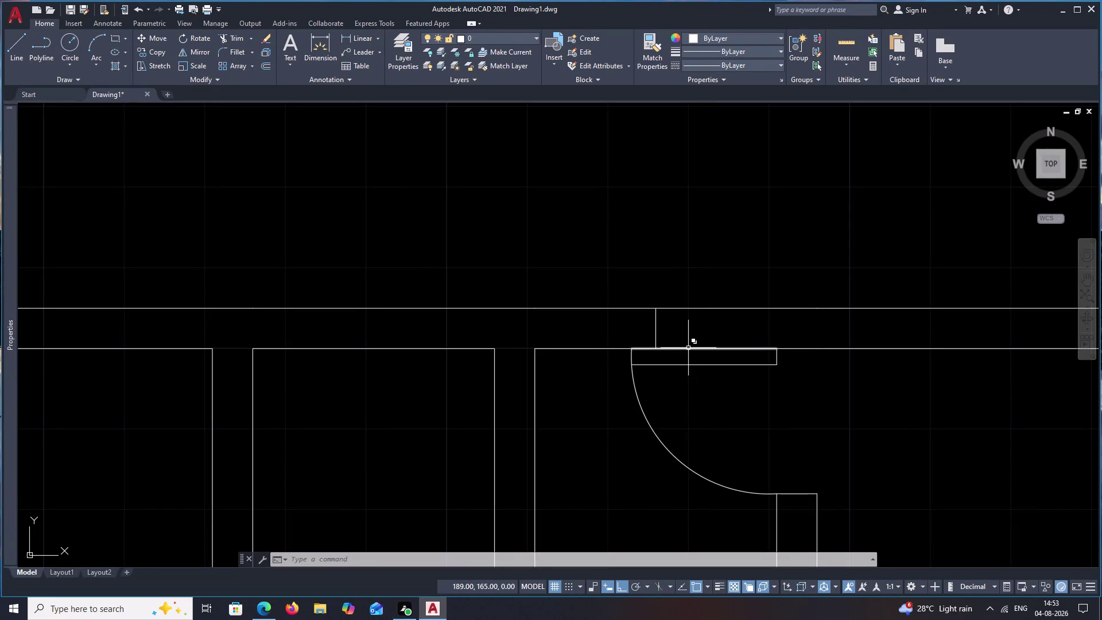
Offset the window centre line 0.45 to the right and to the left.
text(o)
key(space)
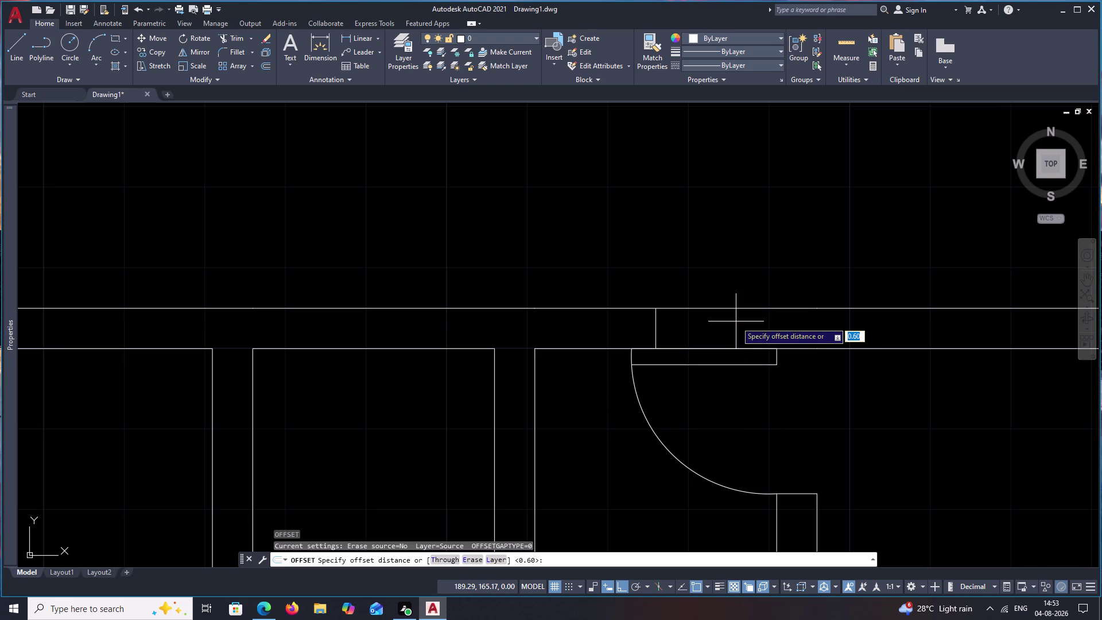
text(.45)
key(space)
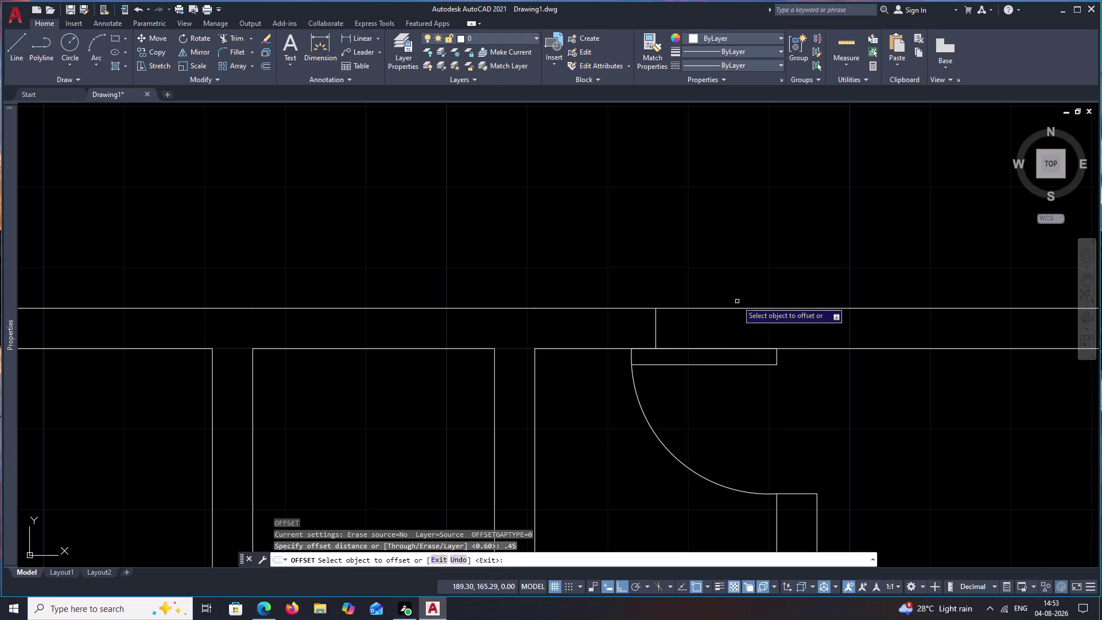
click(656, 325)
click(690, 325)
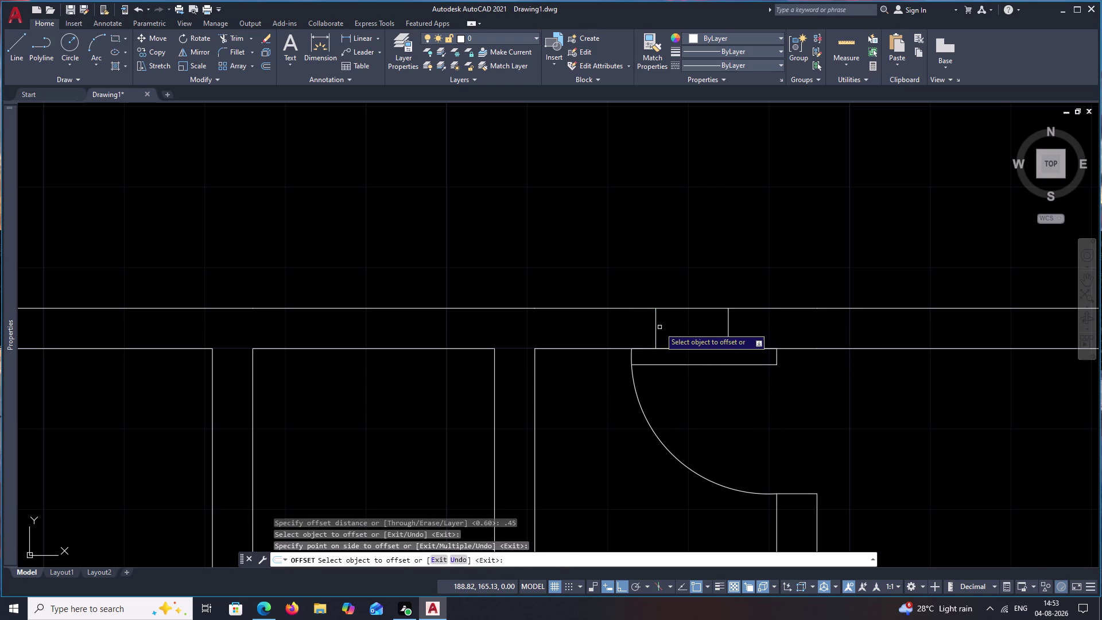
click(656, 327)
click(596, 328)
key(Escape)
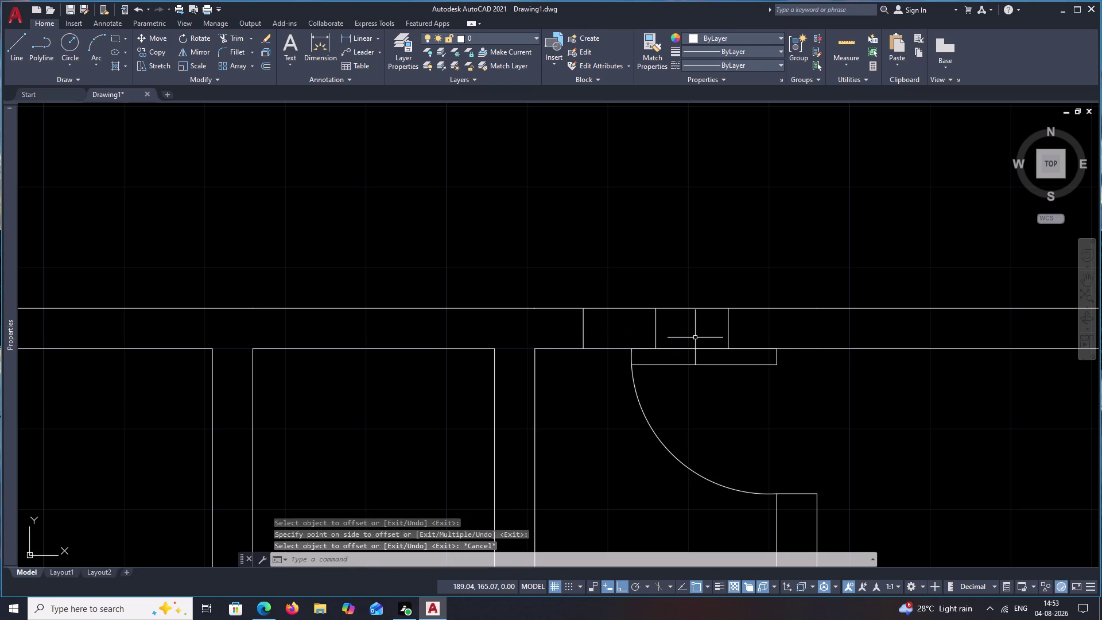
Draw the crossbar line between the two window jambs.
text(l)
key(space)
click(734, 324)
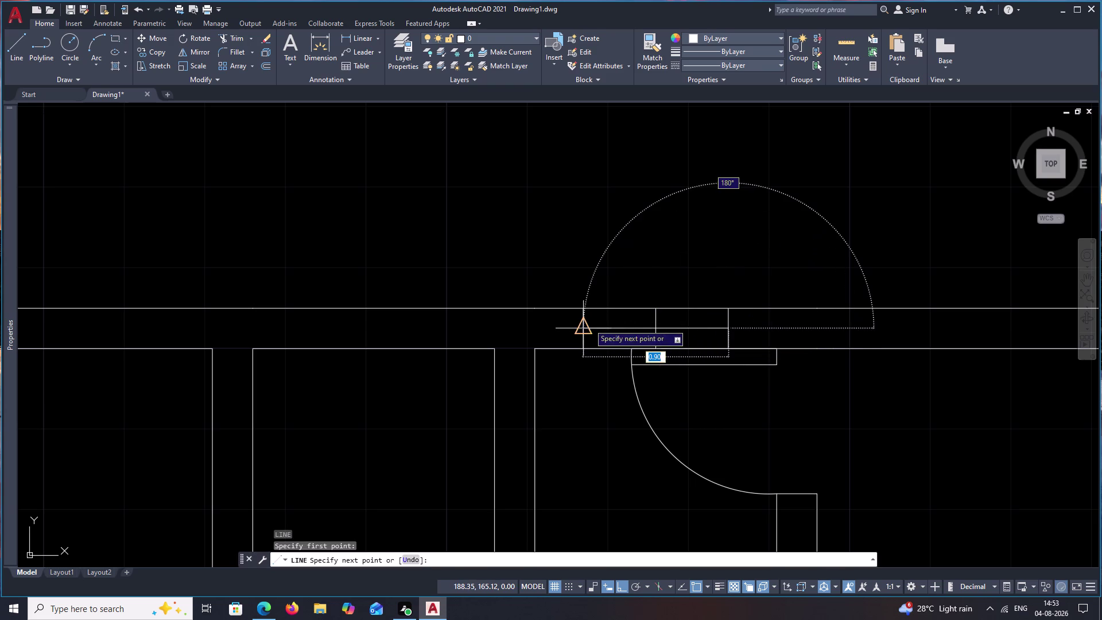
click(579, 325)
key(Escape)
Select the four window lines and start the Move command.
drag(749, 328, 551, 315)
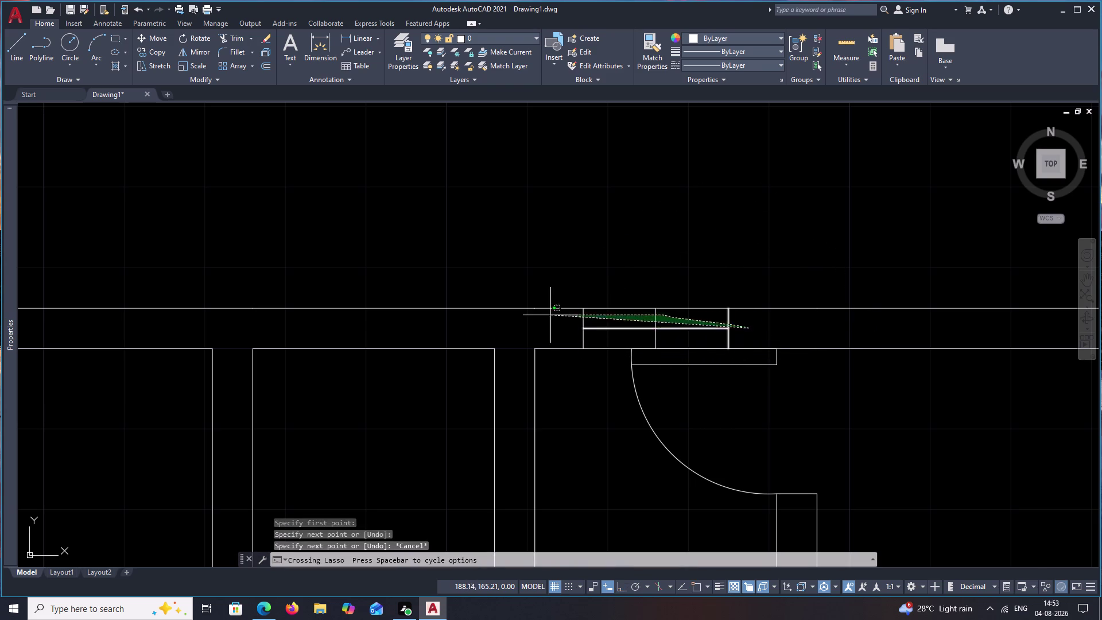
drag(551, 316, 547, 315)
click(684, 329)
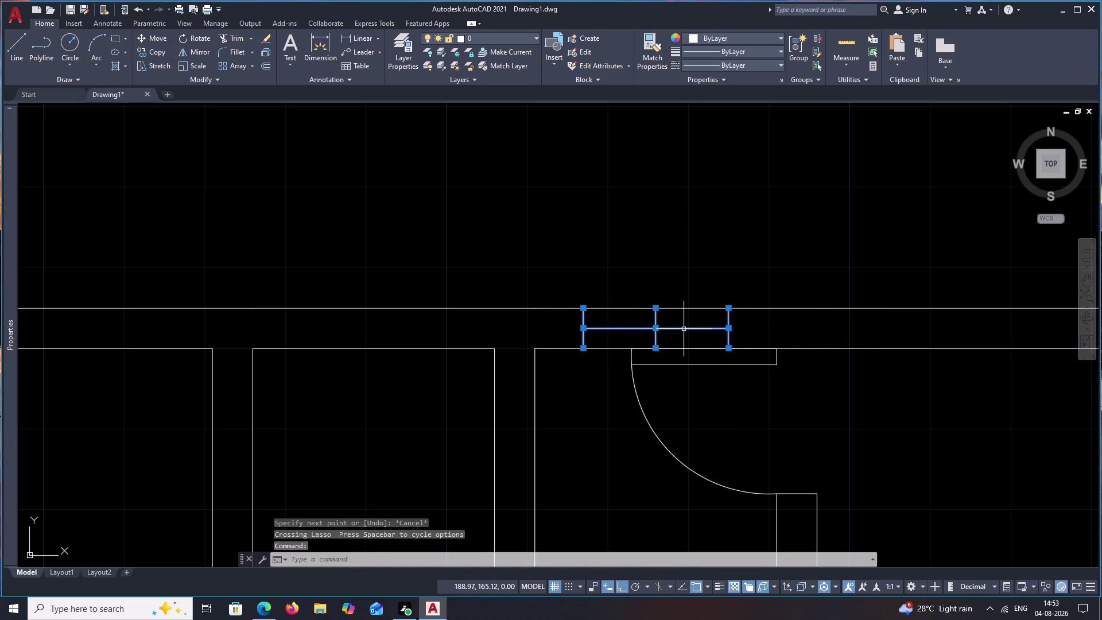
text(m)
key(space)
Cancel the move and reselect the four window lines.
click(660, 326)
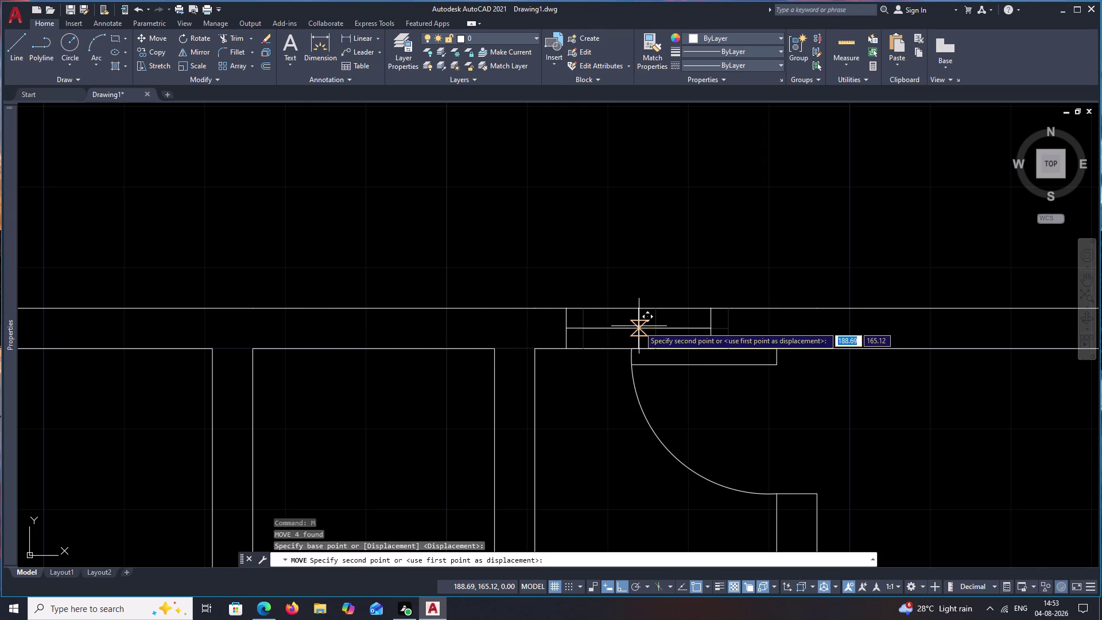
key(Escape)
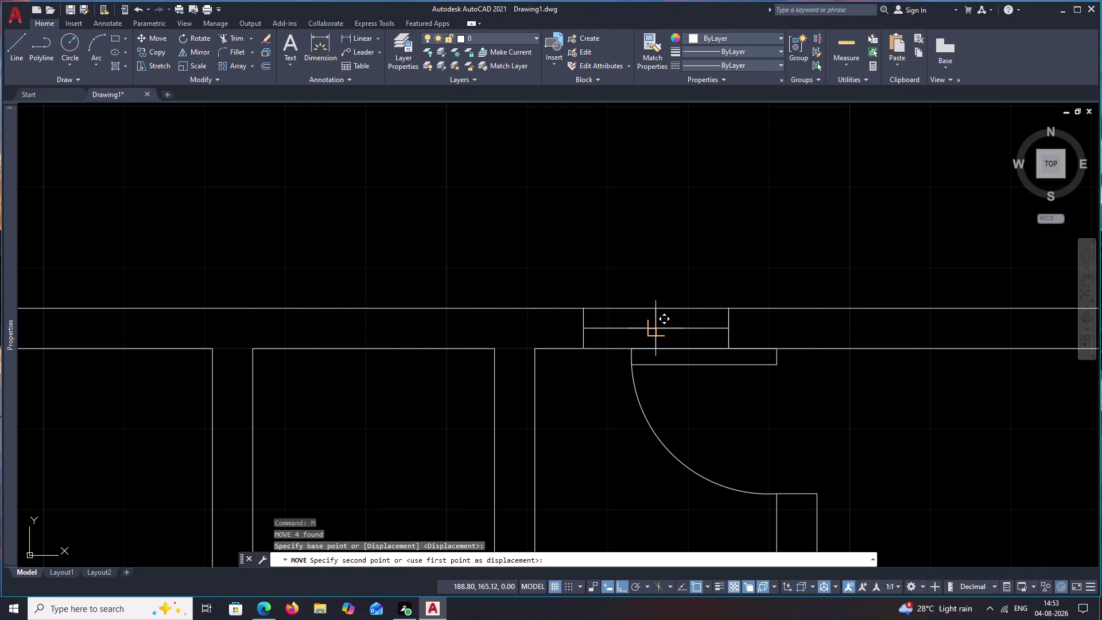
drag(755, 325, 544, 325)
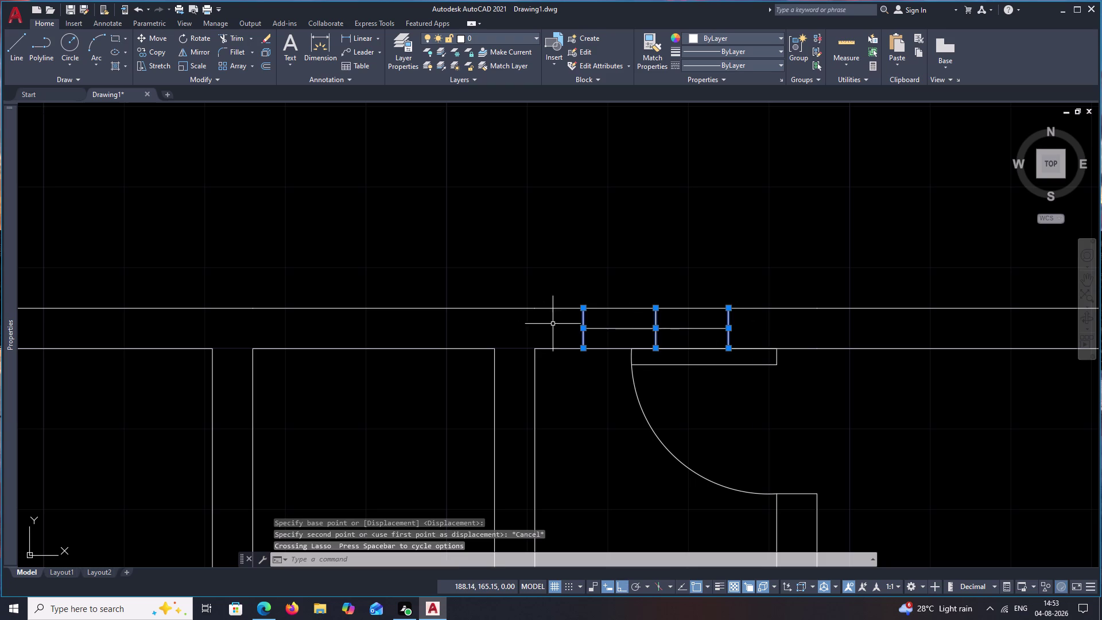
click(687, 331)
click(687, 330)
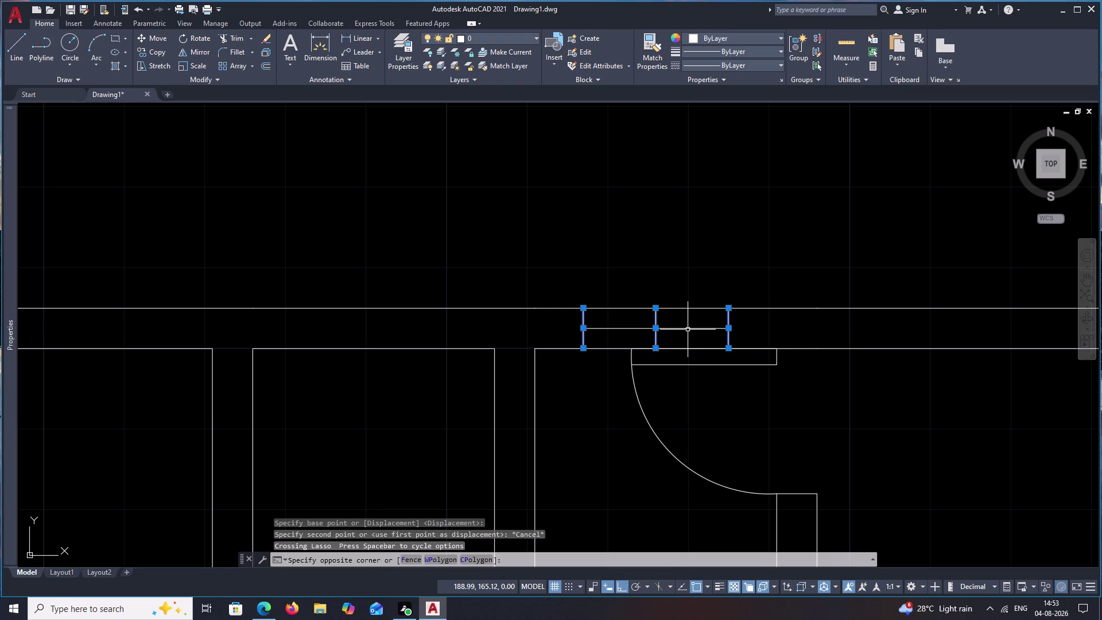
click(689, 329)
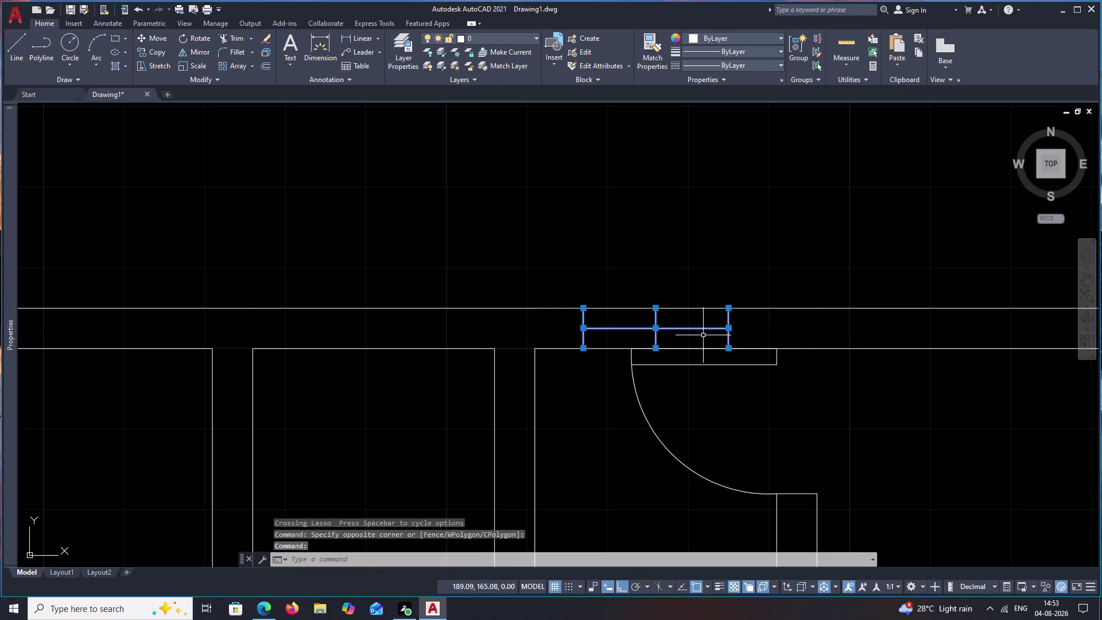
Copy the window to the left room's top wall using m2p, undoing one misplaced copy.
text(co)
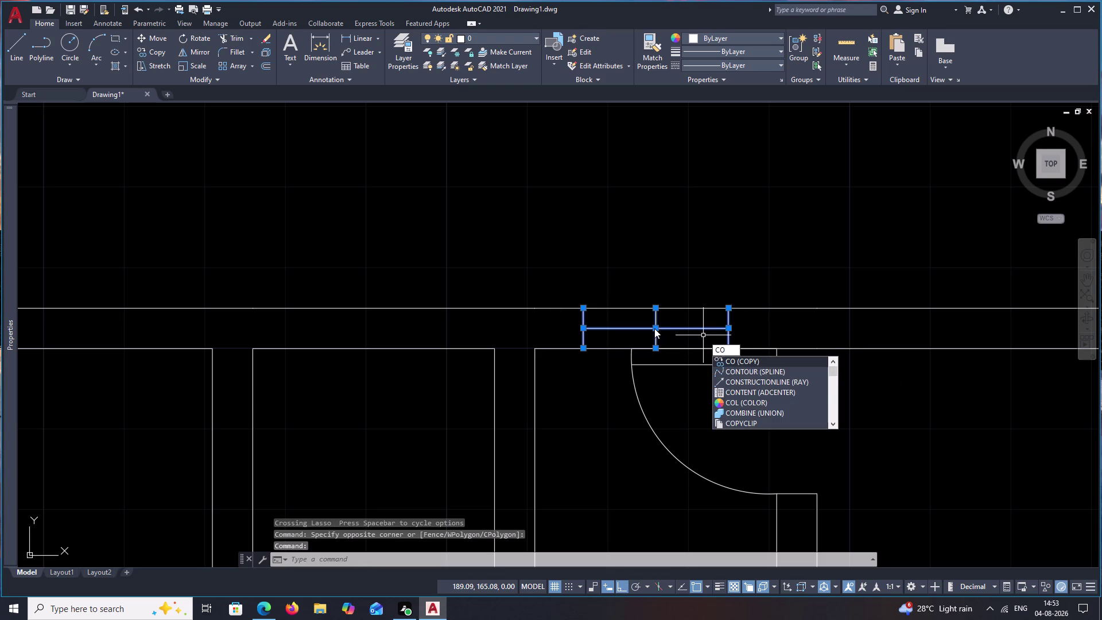
key(space)
click(660, 329)
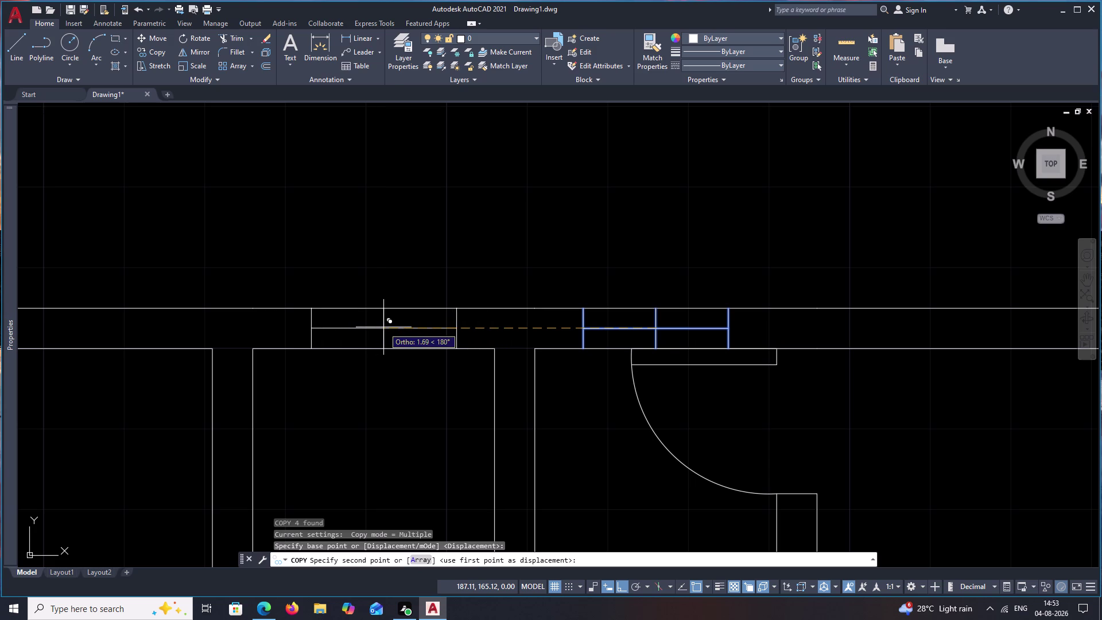
text(m2p)
key(space)
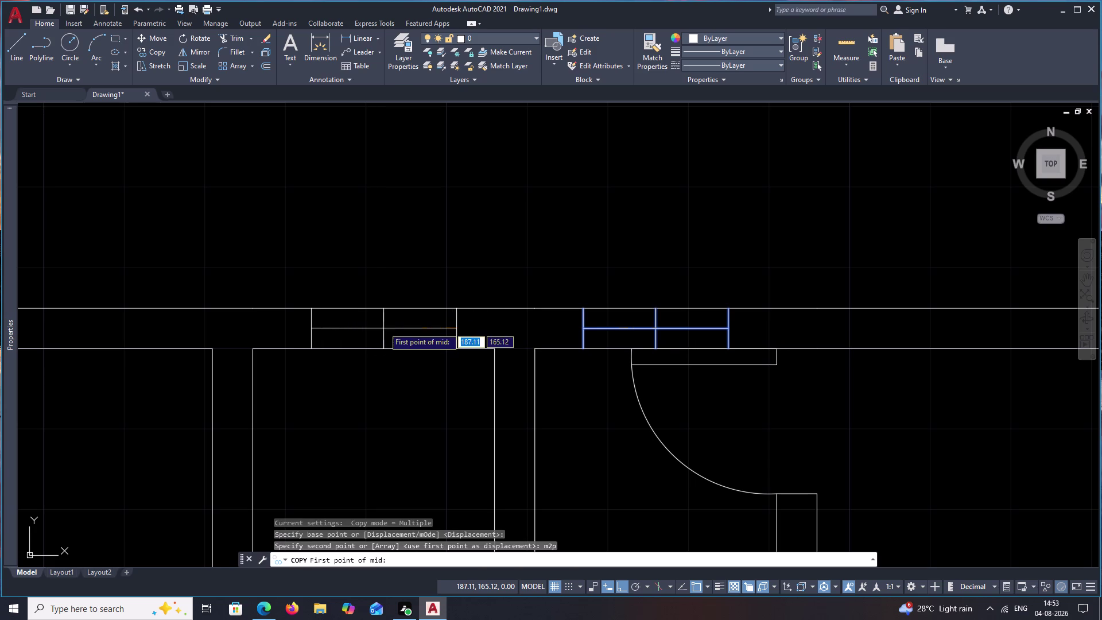
click(491, 352)
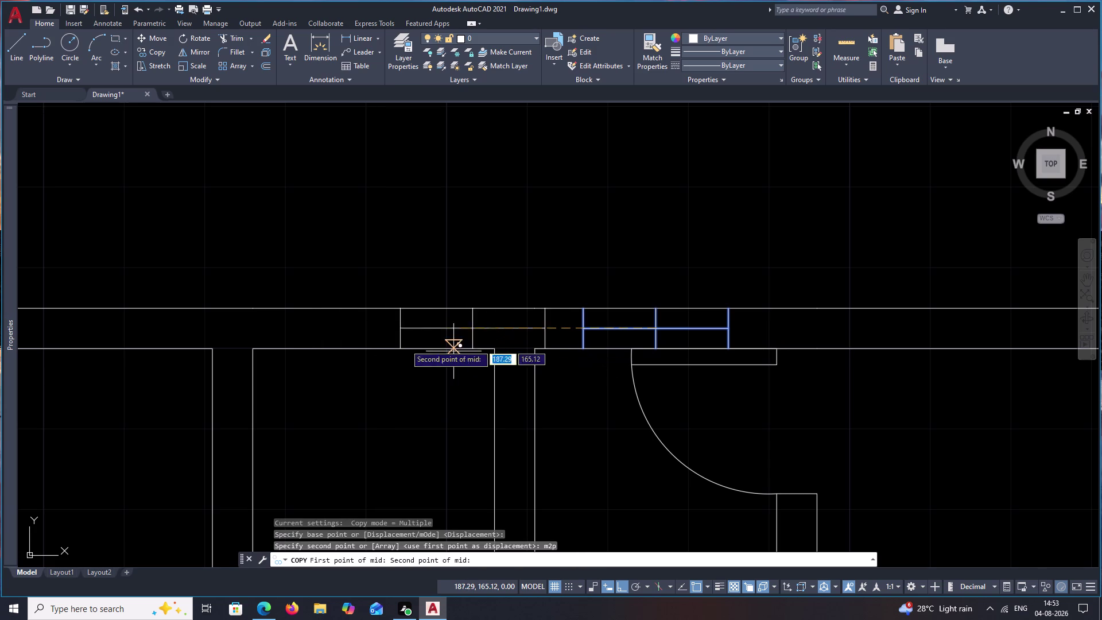
click(259, 351)
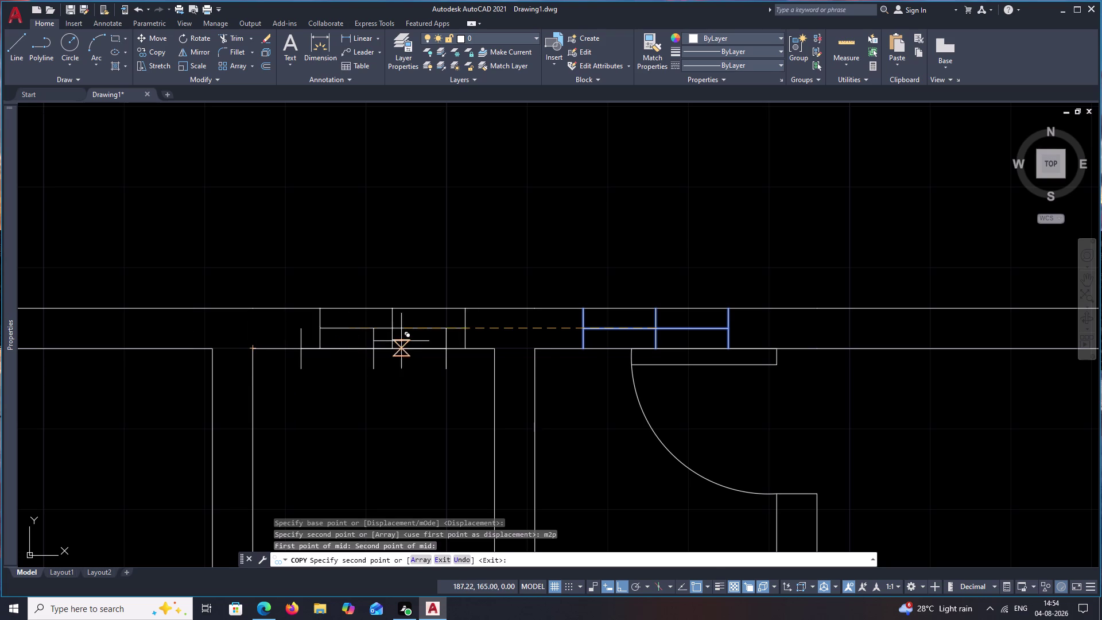
key(ctrl+z)
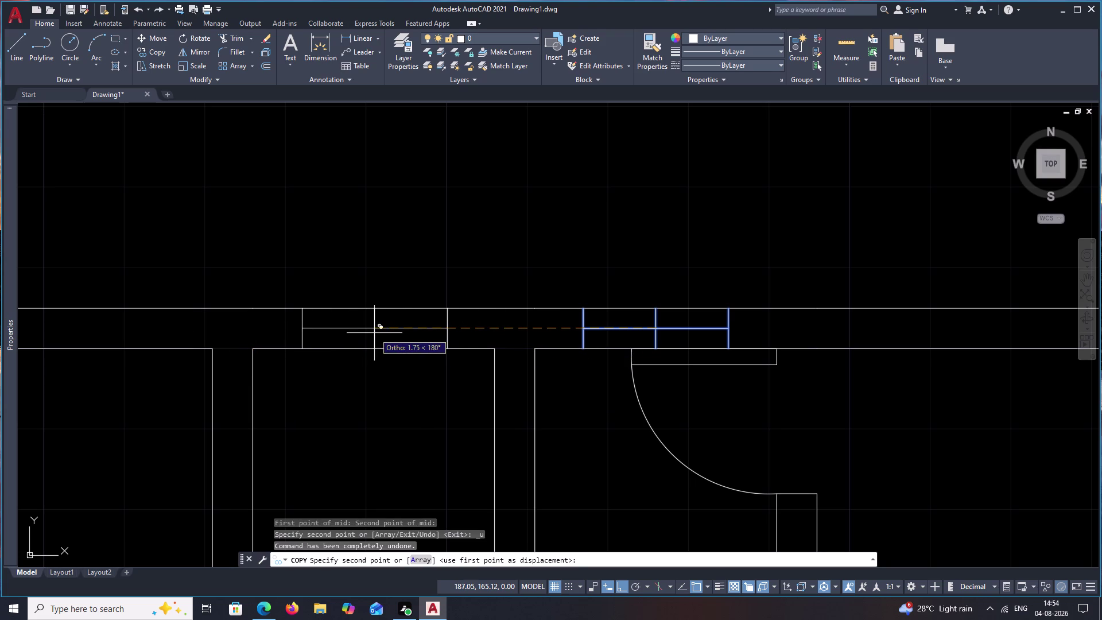
click(374, 333)
key(Escape)
Draw a window centre line at the top-left room's top wall midpoint using m2p.
middle_drag(386, 397, 620, 338)
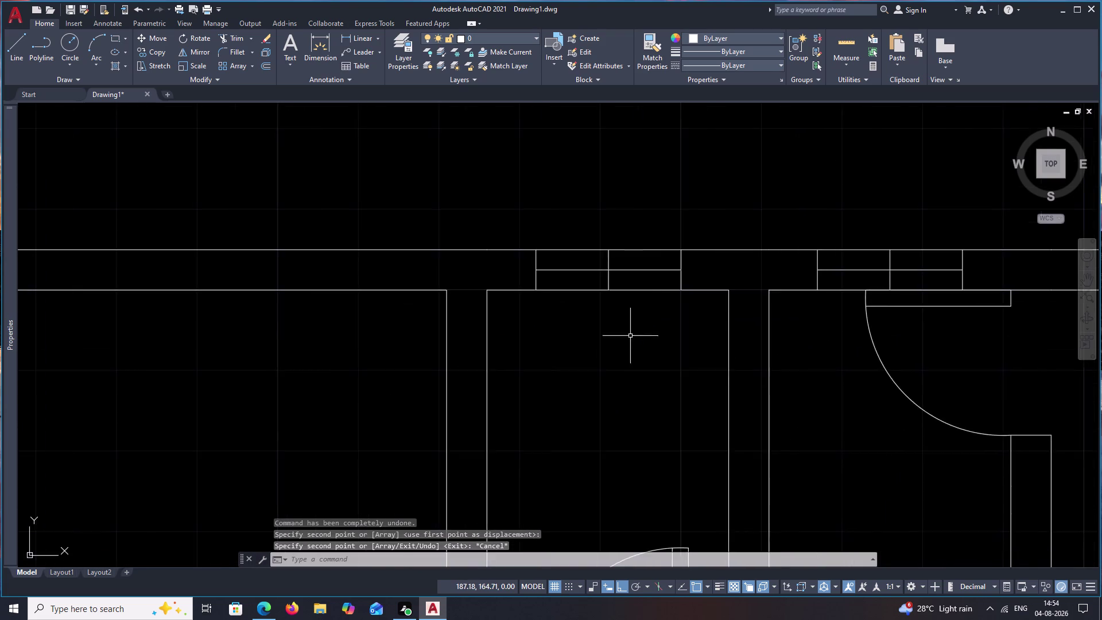
scroll(down, 3)
middle_drag(616, 340, 721, 273)
scroll(down, 3)
middle_drag(662, 335, 740, 325)
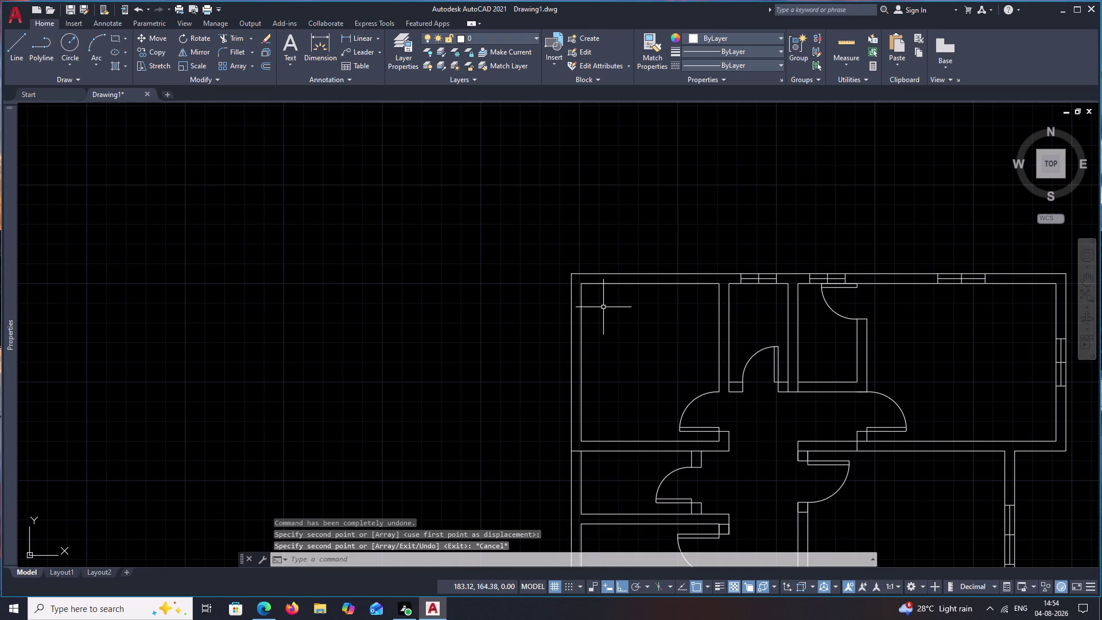
middle_drag(606, 317, 677, 326)
scroll(up, 3)
middle_drag(689, 323, 755, 341)
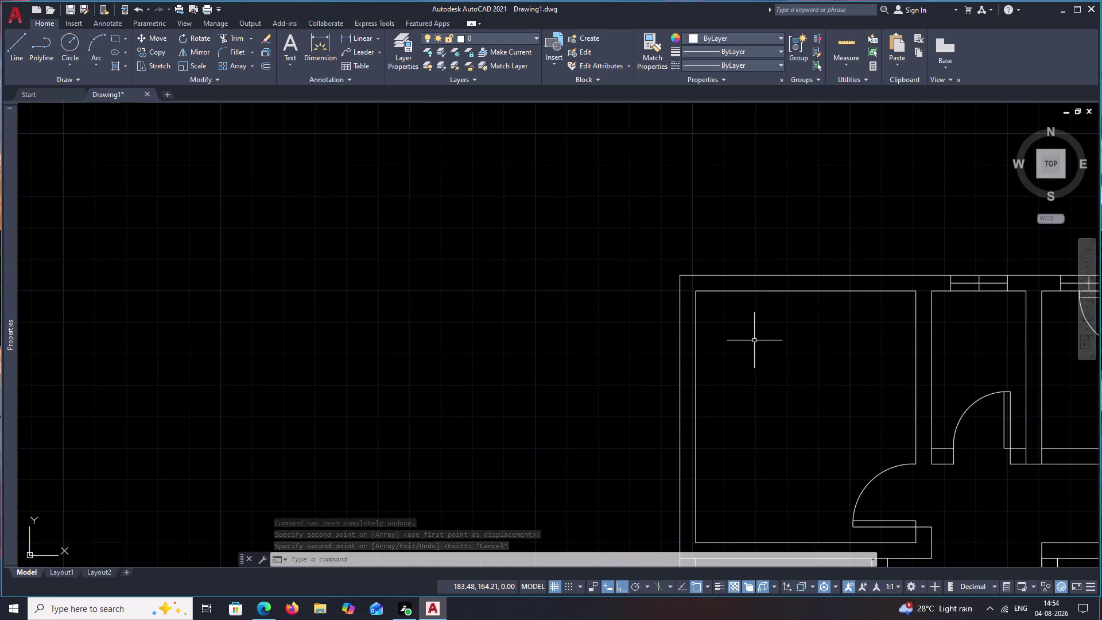
text(l)
key(space)
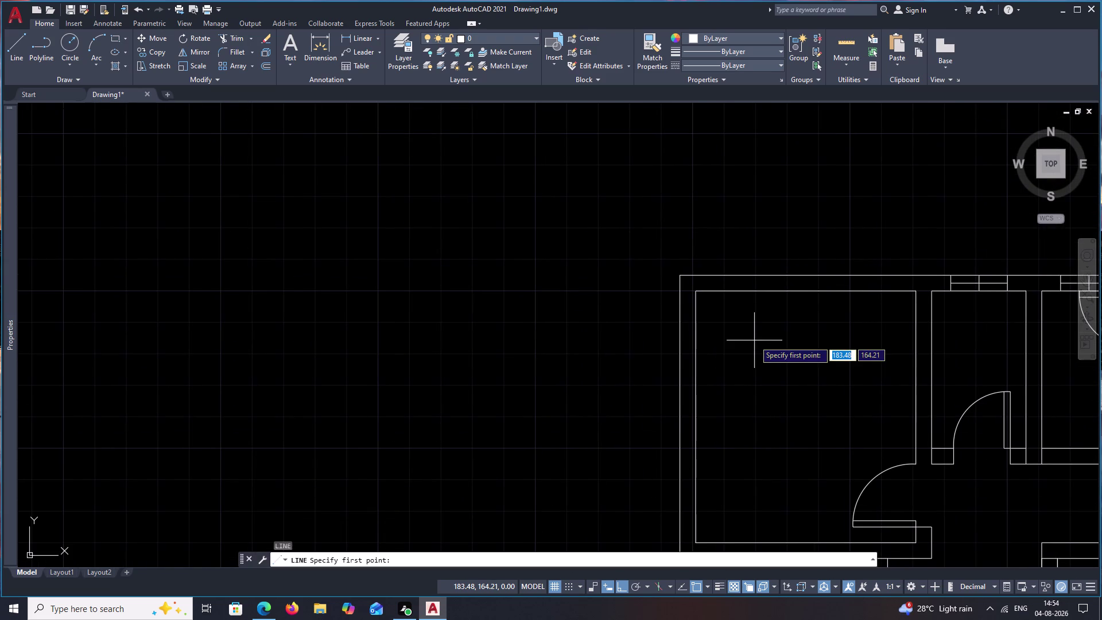
text(m2p)
key(space)
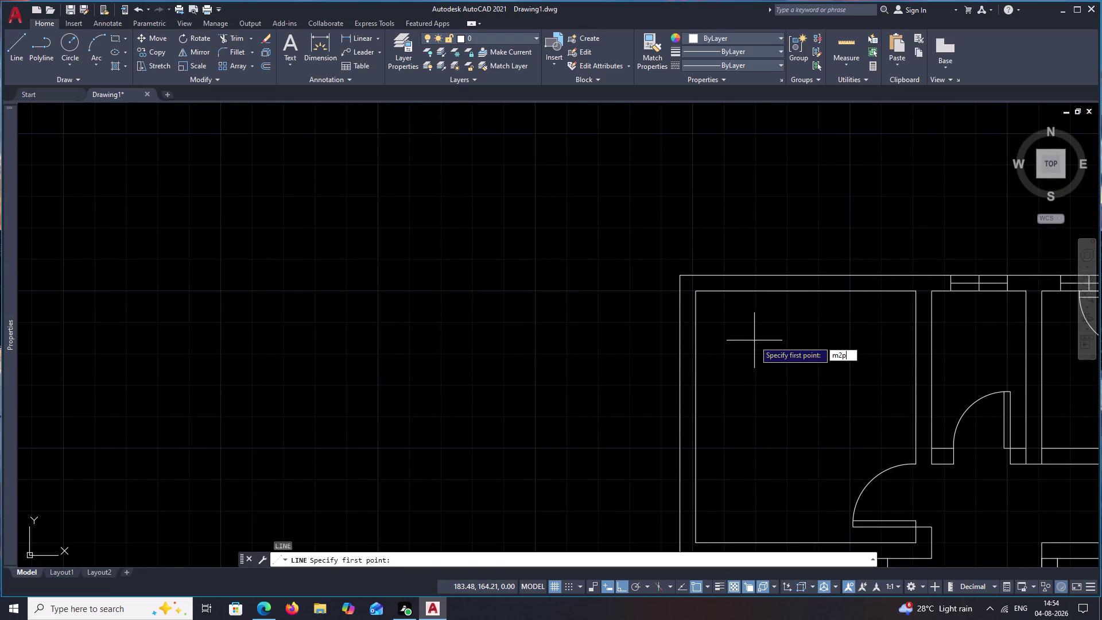
click(913, 297)
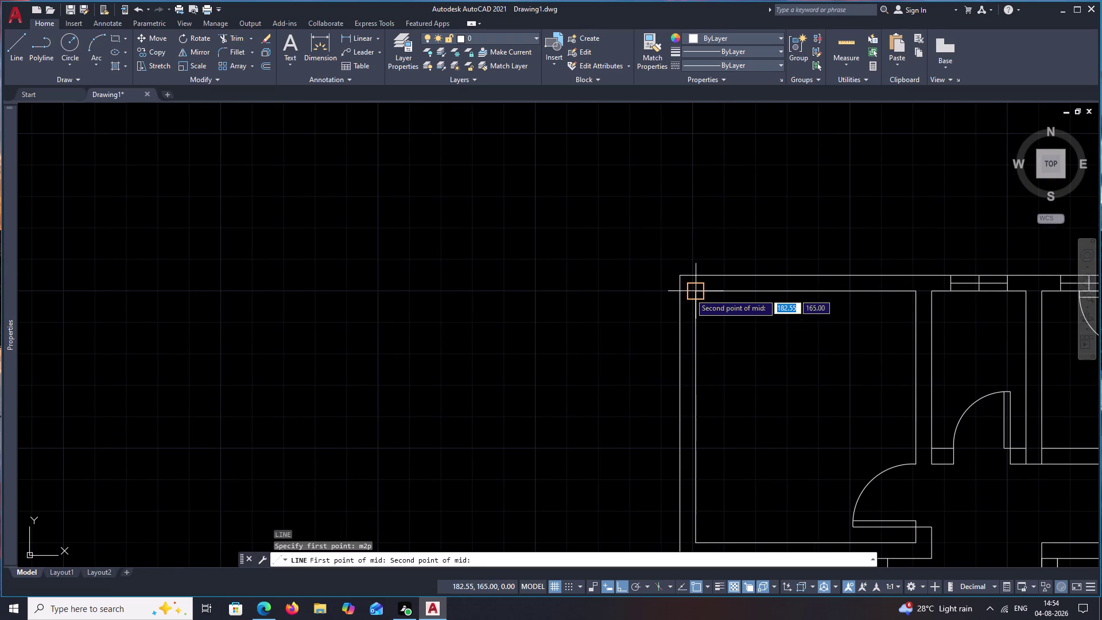
click(690, 293)
click(803, 280)
middle_drag(808, 323, 580, 345)
key(Escape)
key(Escape)
Offset the new centre line 0.75 to the right and to the left.
key(o)
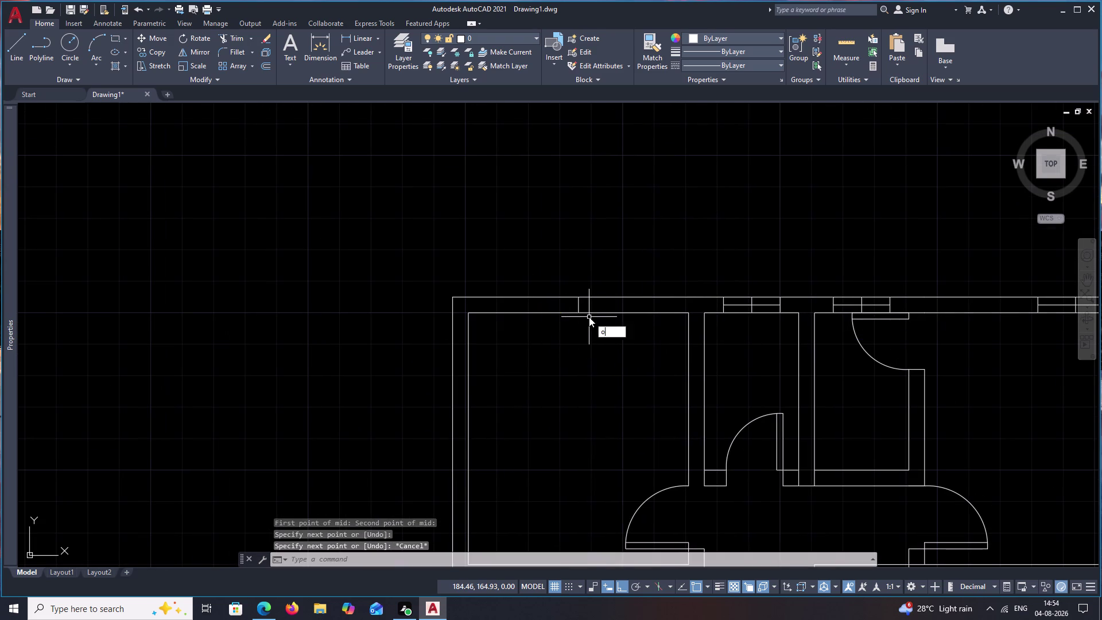
key(space)
text(.75)
key(space)
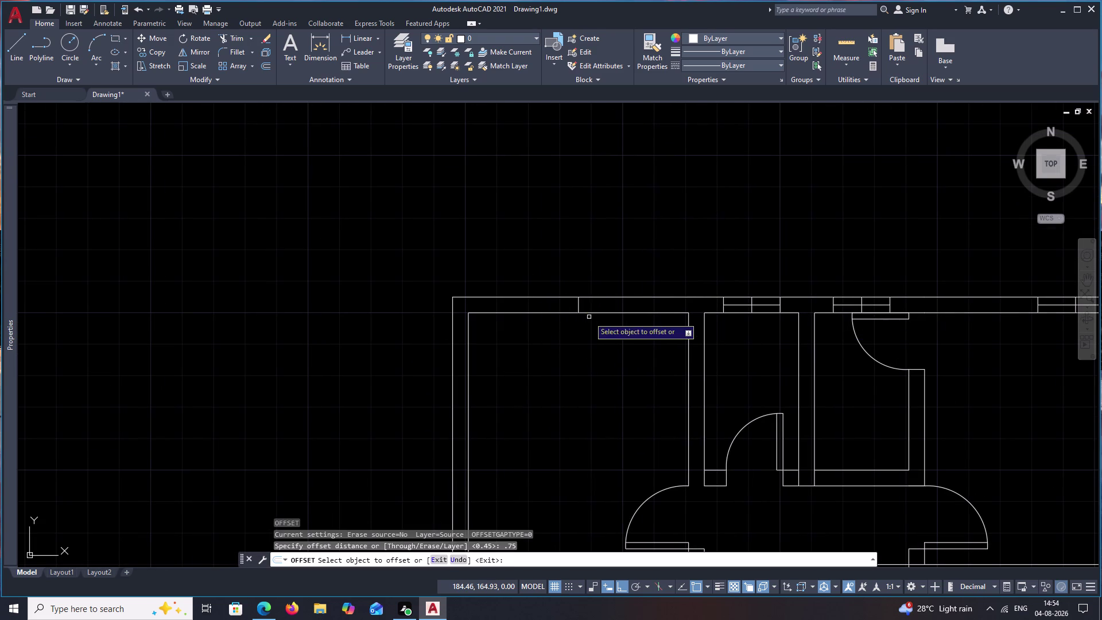
click(580, 306)
click(633, 305)
drag(578, 305, 562, 307)
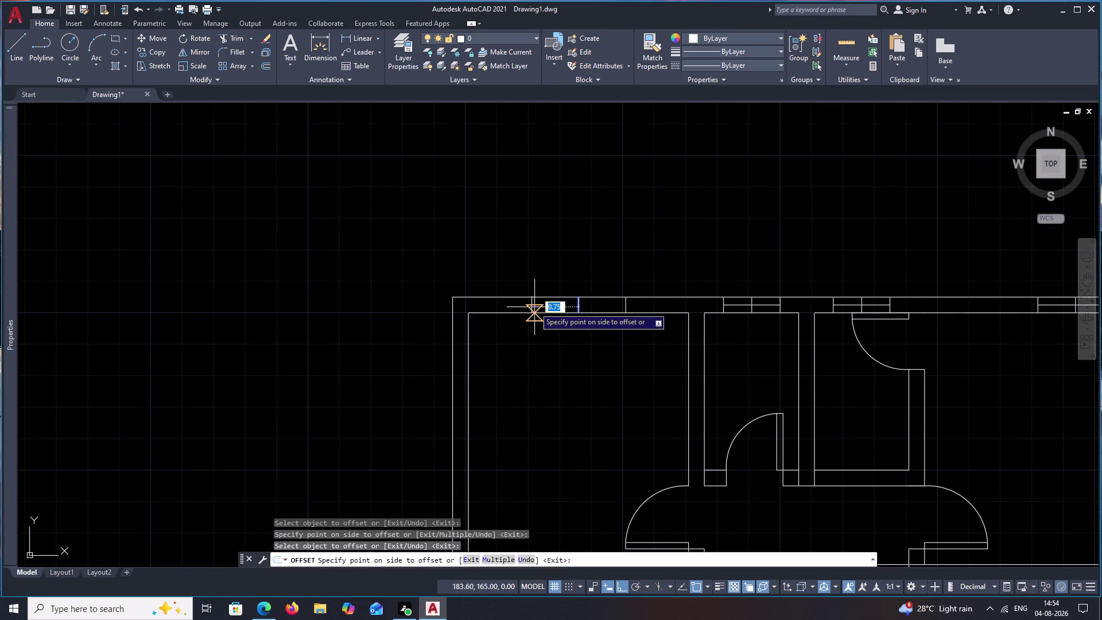
click(535, 307)
key(Escape)
Start a line across the new window, then cancel it unfinished.
text(l)
key(space)
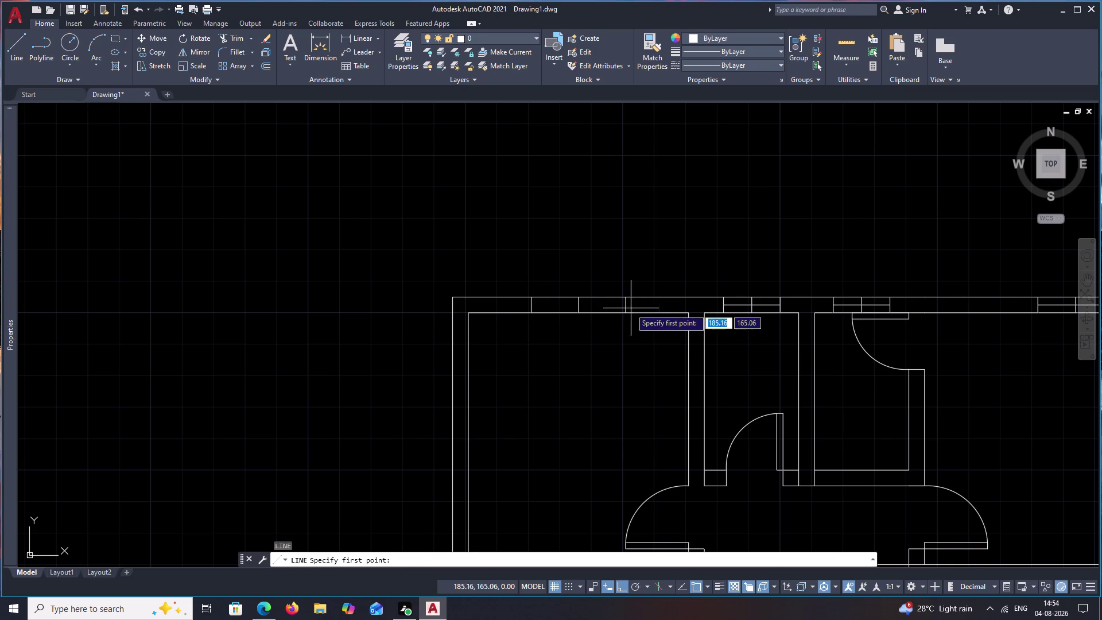
click(628, 305)
click(532, 305)
key(Escape)
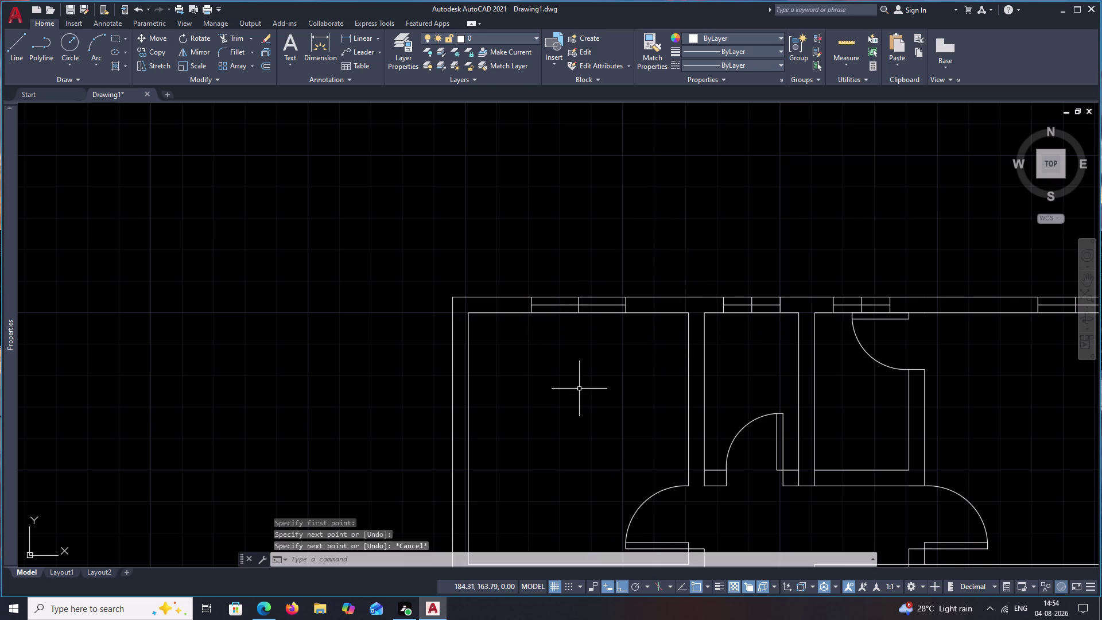
Draw a jamb line across the left outer wall at its midpoint using m2p.
middle_drag(579, 389, 609, 309)
text(l)
key(space)
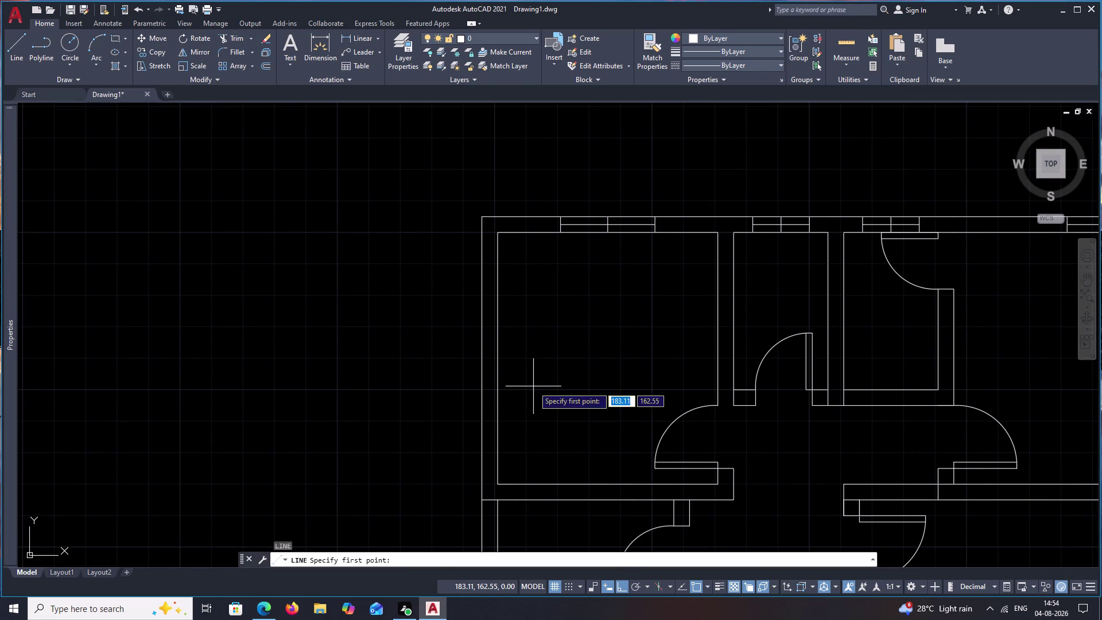
text(m2p)
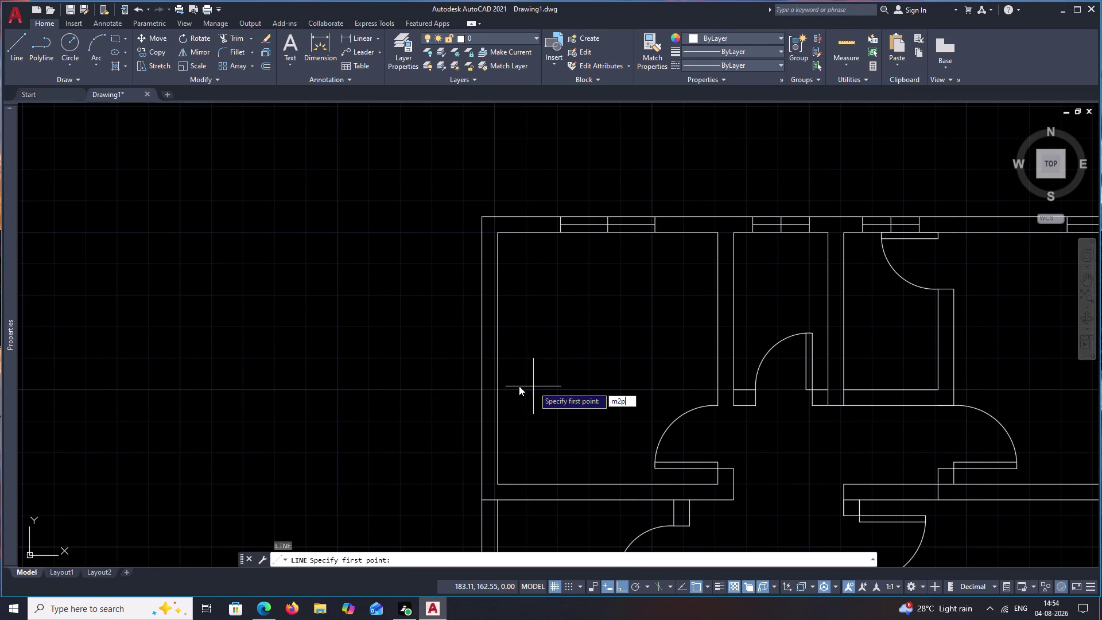
key(space)
click(499, 481)
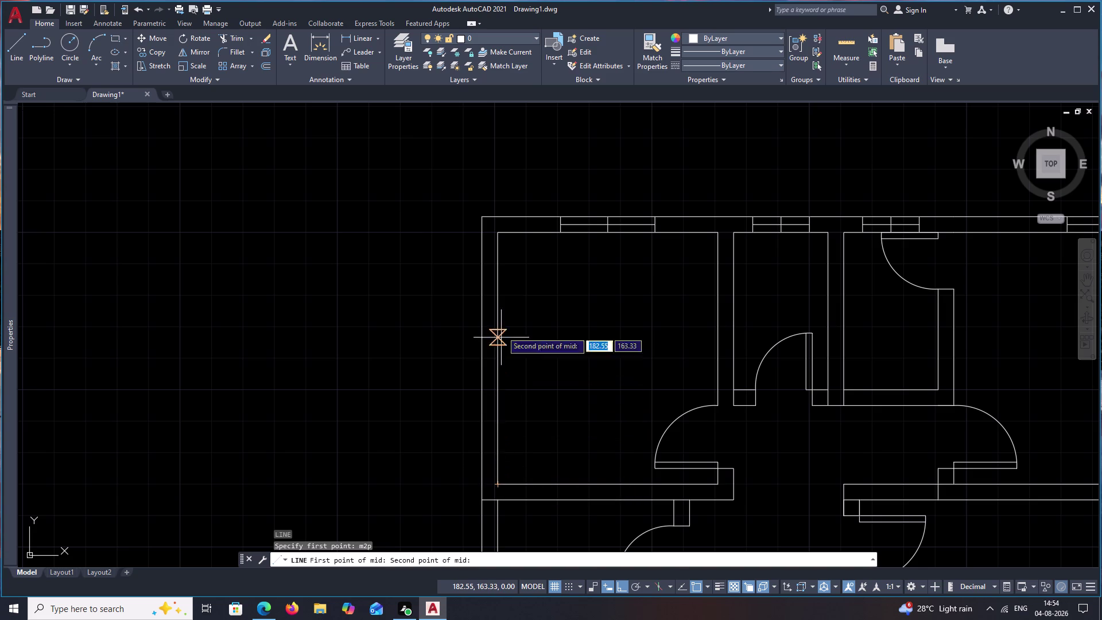
click(494, 238)
click(476, 354)
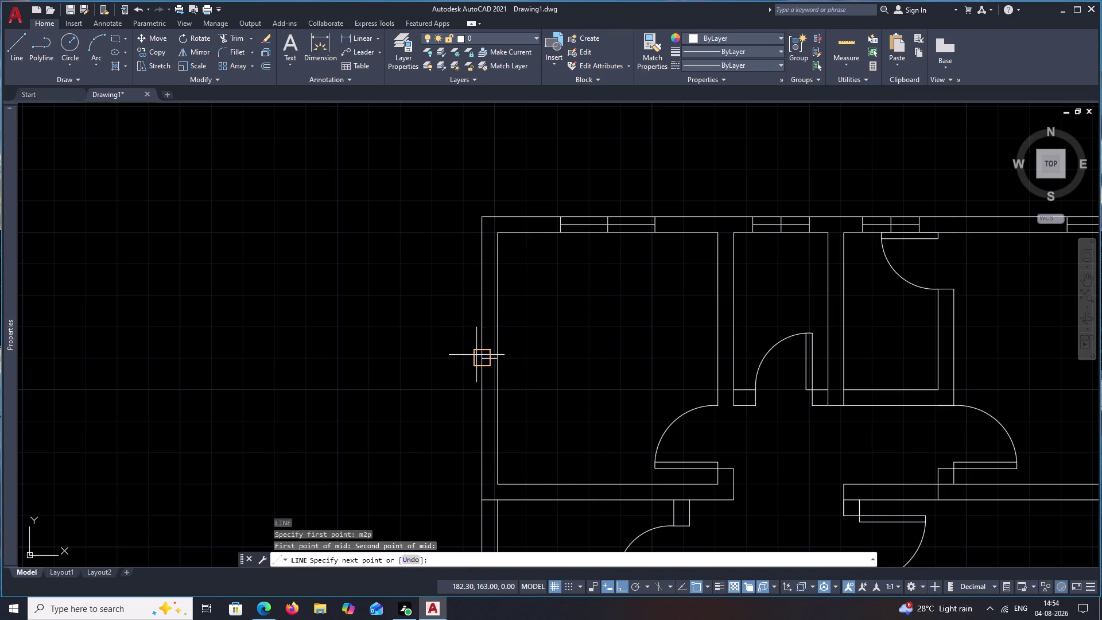
key(Escape)
Offset the jamb line 0.75 above and below it.
text(o)
key(space)
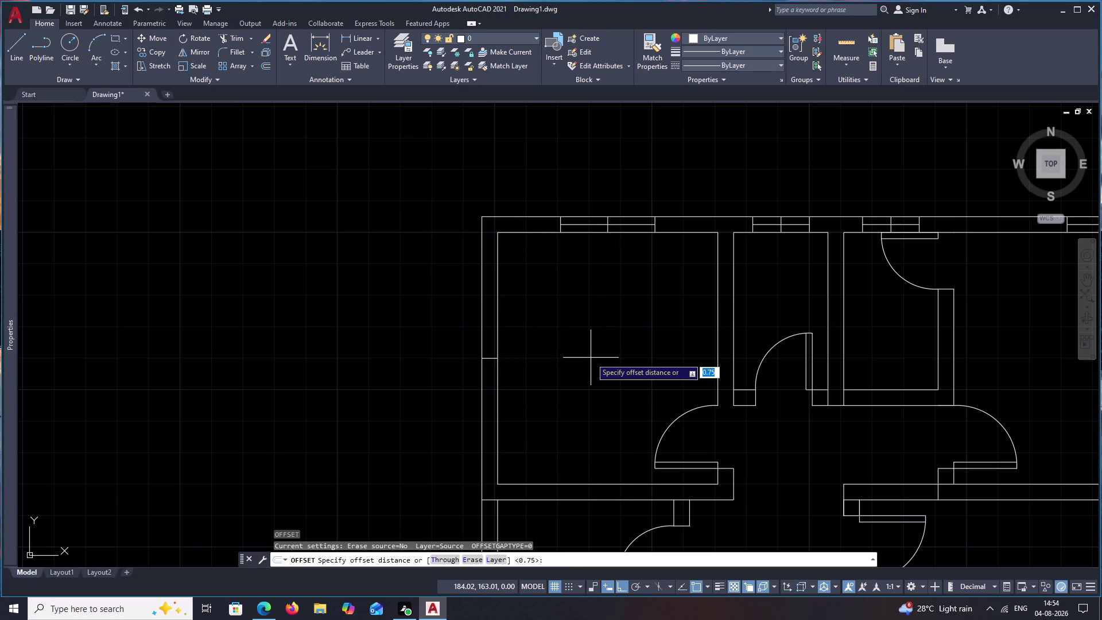
text(.9)
key(BackSpace)
text(7)
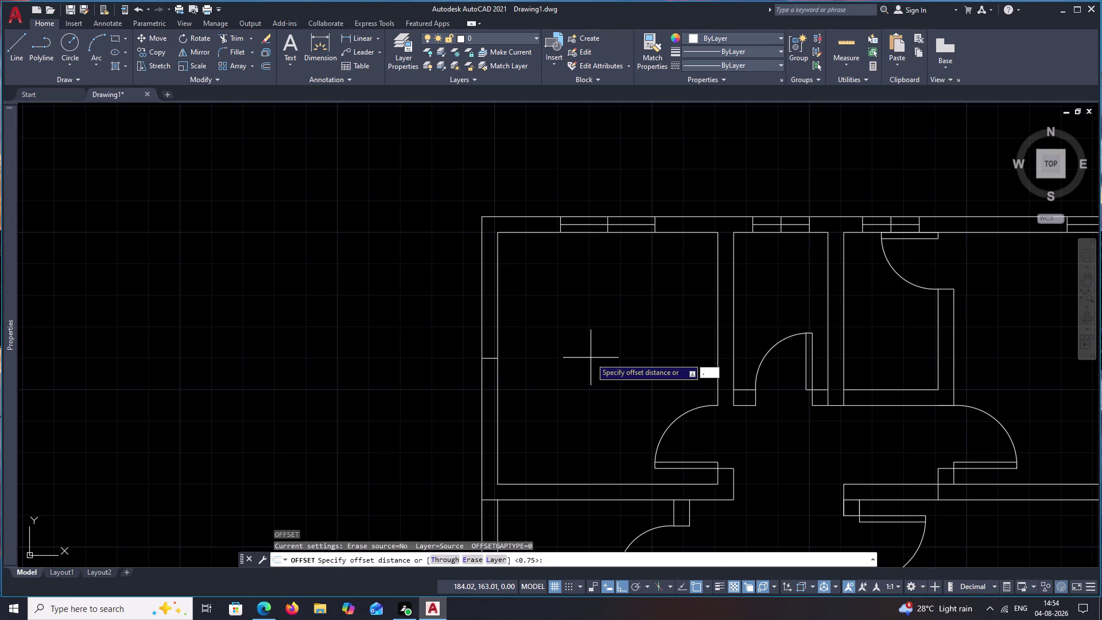
text(5)
key(space)
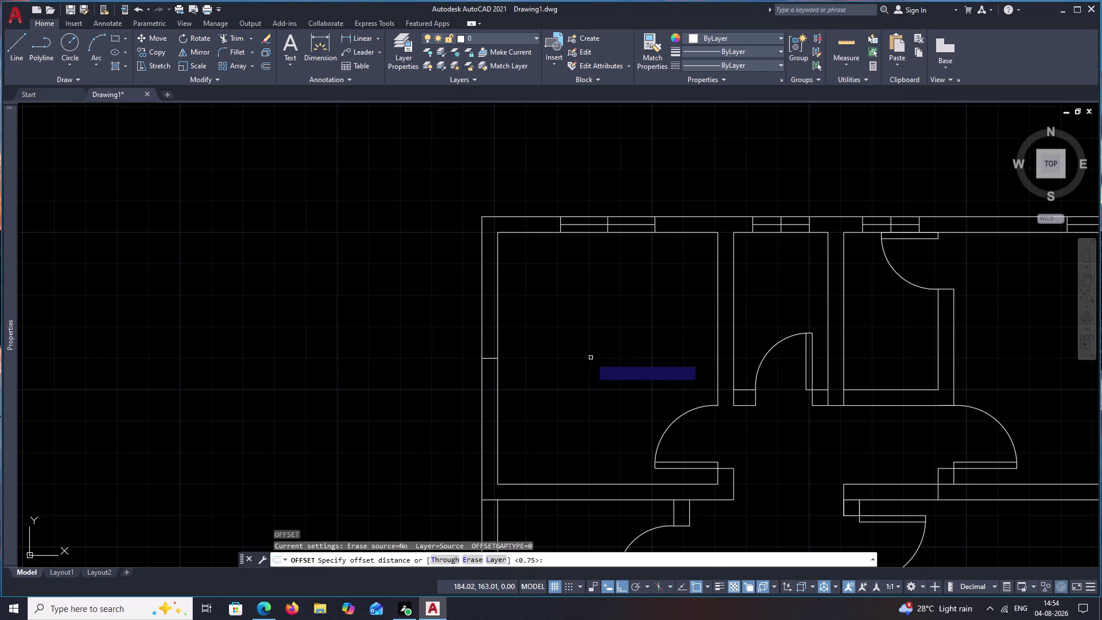
click(489, 357)
click(487, 320)
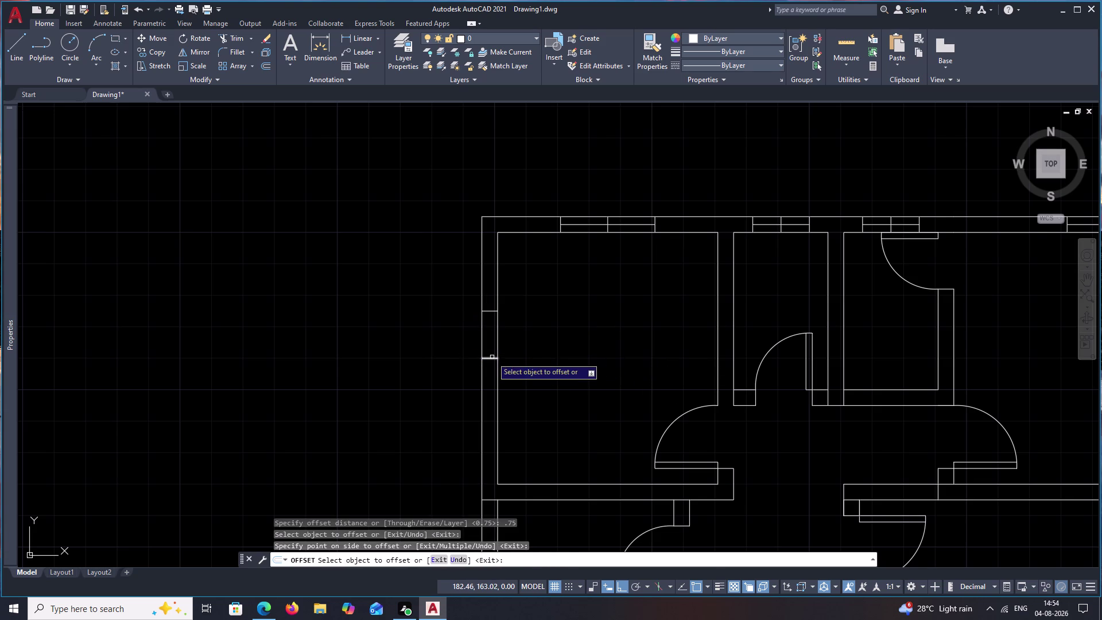
click(492, 357)
click(493, 396)
key(Escape)
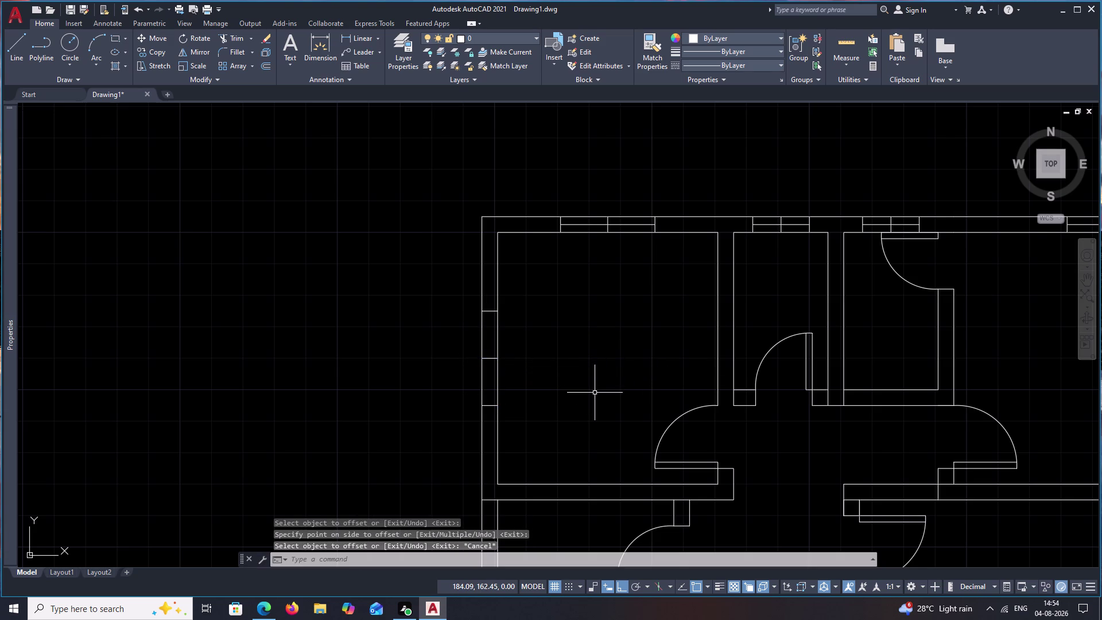
Abandon a line on the left wall and pan to the next wall section.
text(l)
key(space)
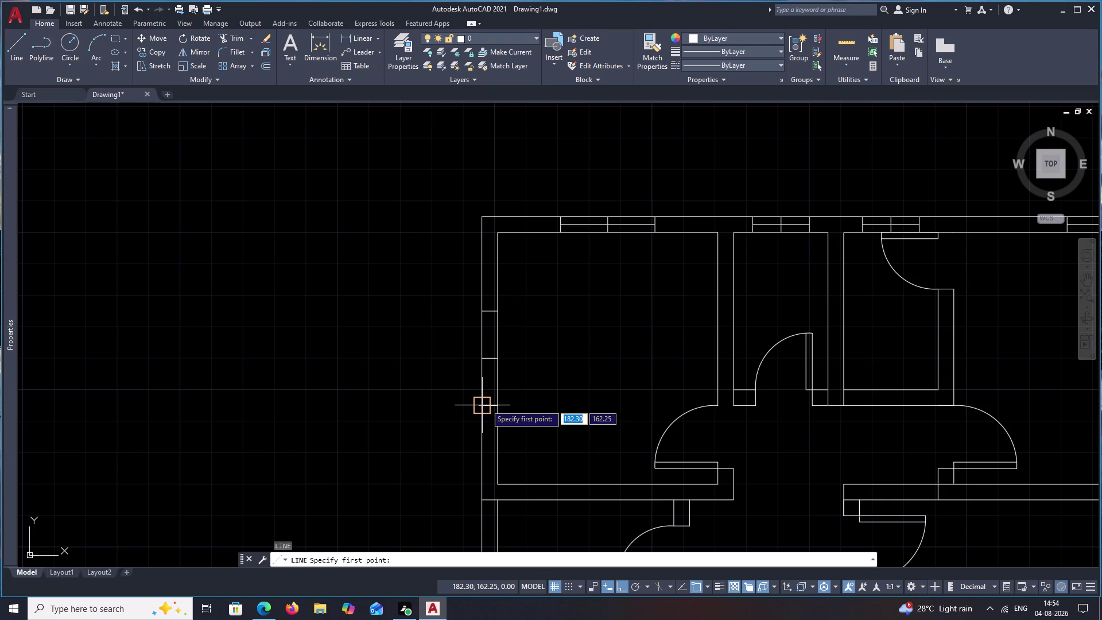
drag(493, 405, 494, 397)
click(490, 317)
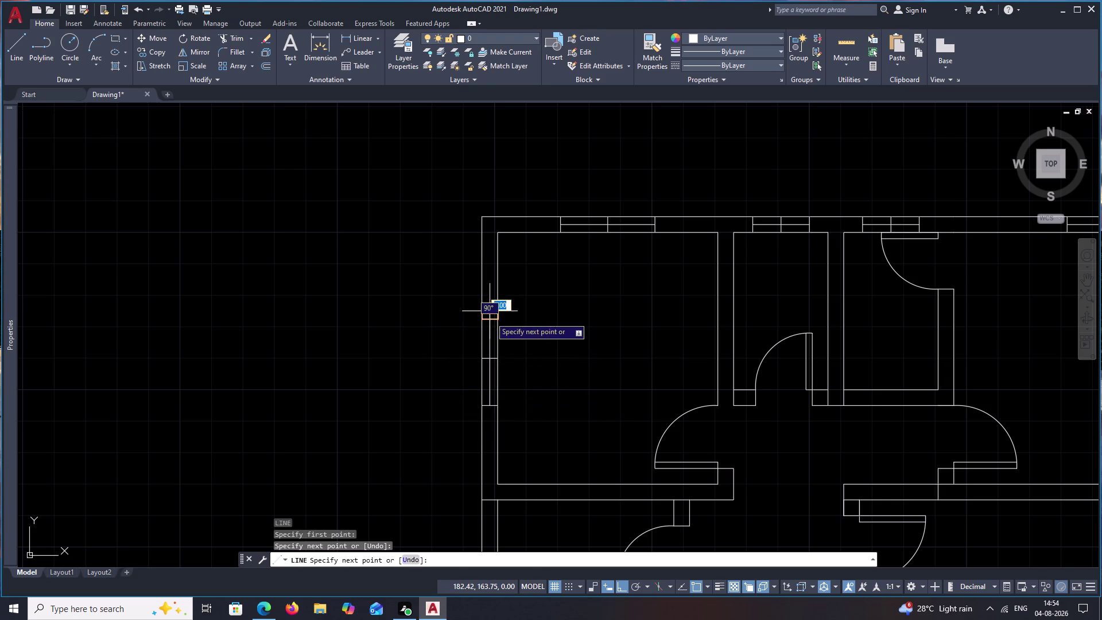
key(Escape)
scroll(down, 3)
middle_drag(580, 403, 607, 285)
middle_drag(583, 338, 601, 283)
scroll(up, 3)
middle_drag(596, 267, 591, 369)
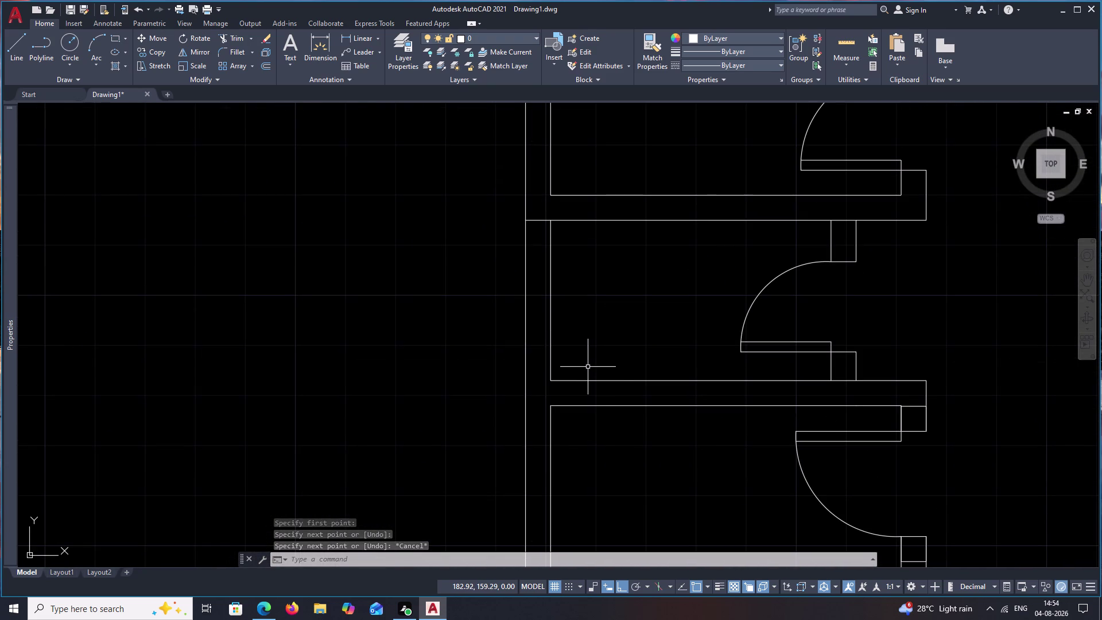
Start an m2p jamb line on the left outer wall, then abandon it.
text(l)
key(space)
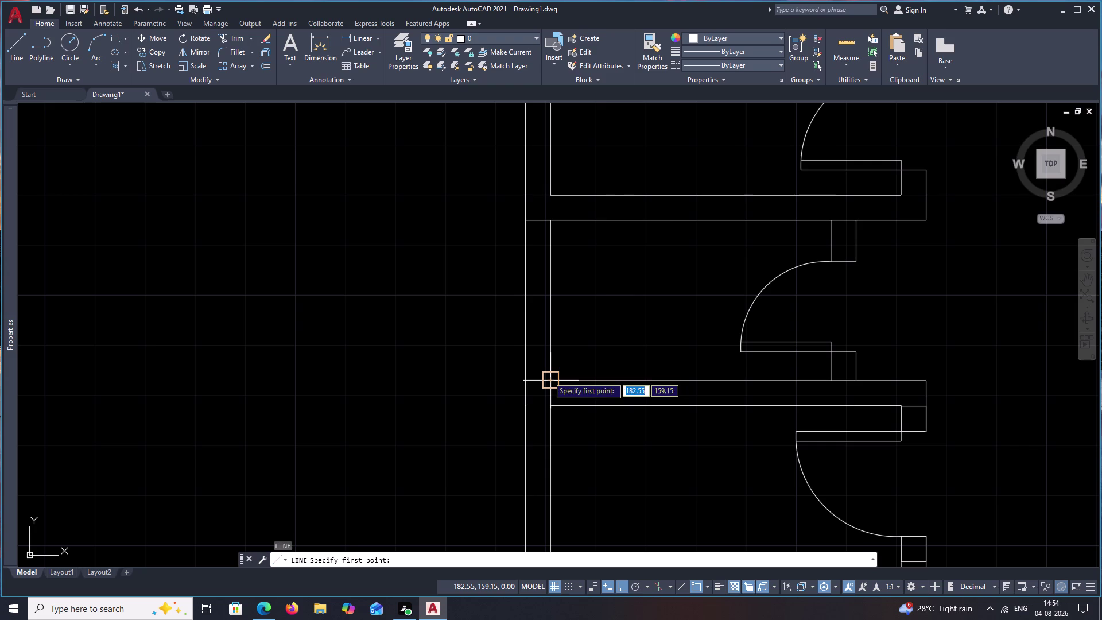
text(m2p)
key(space)
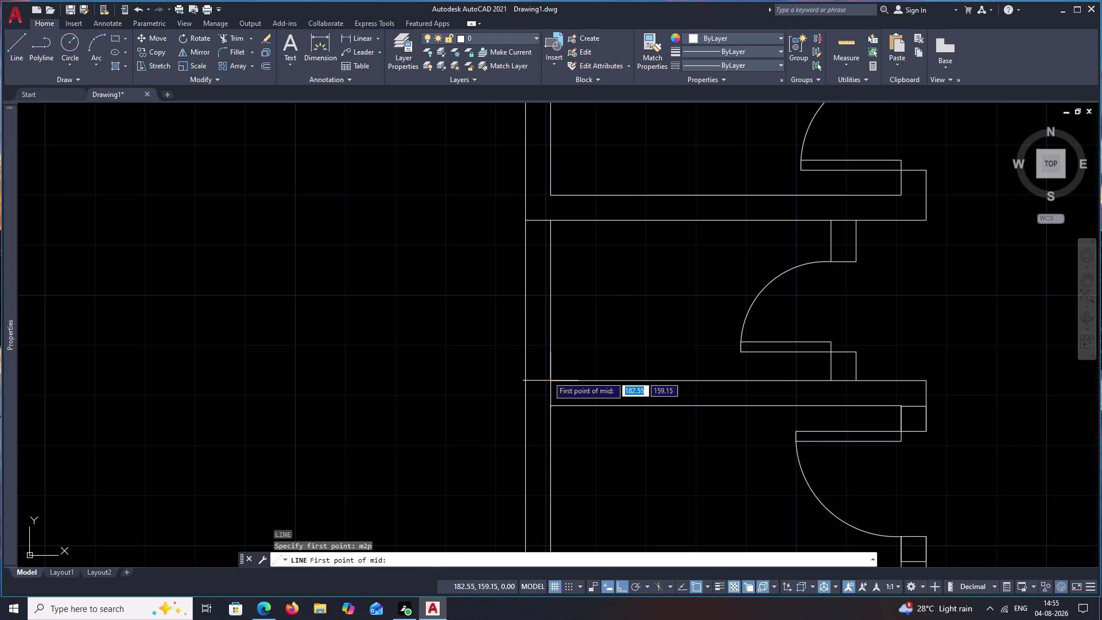
click(548, 376)
click(550, 225)
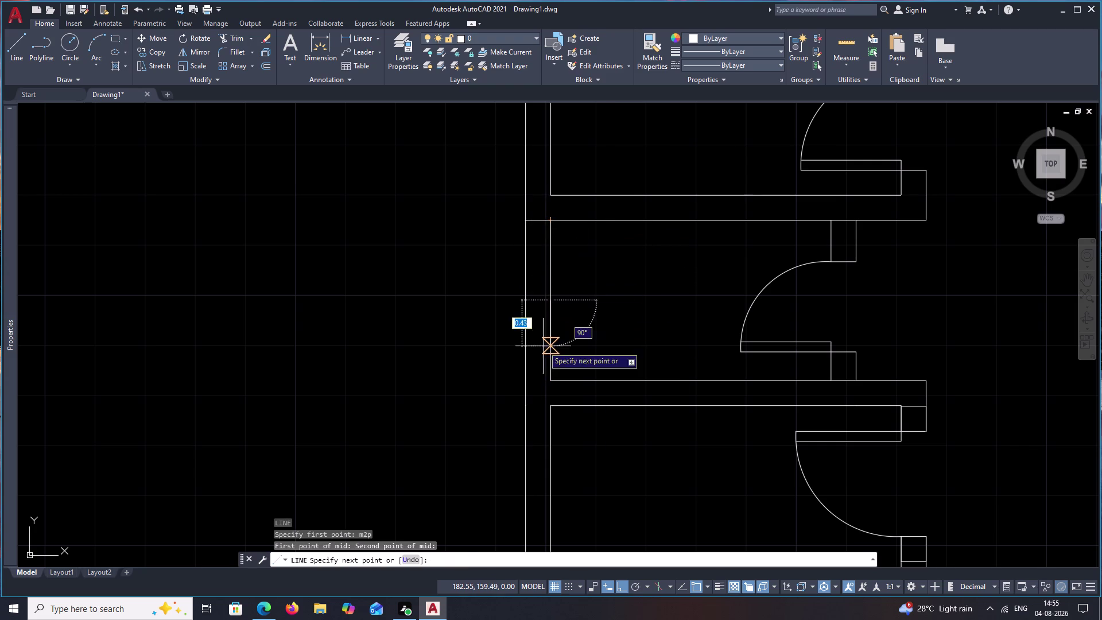
click(550, 379)
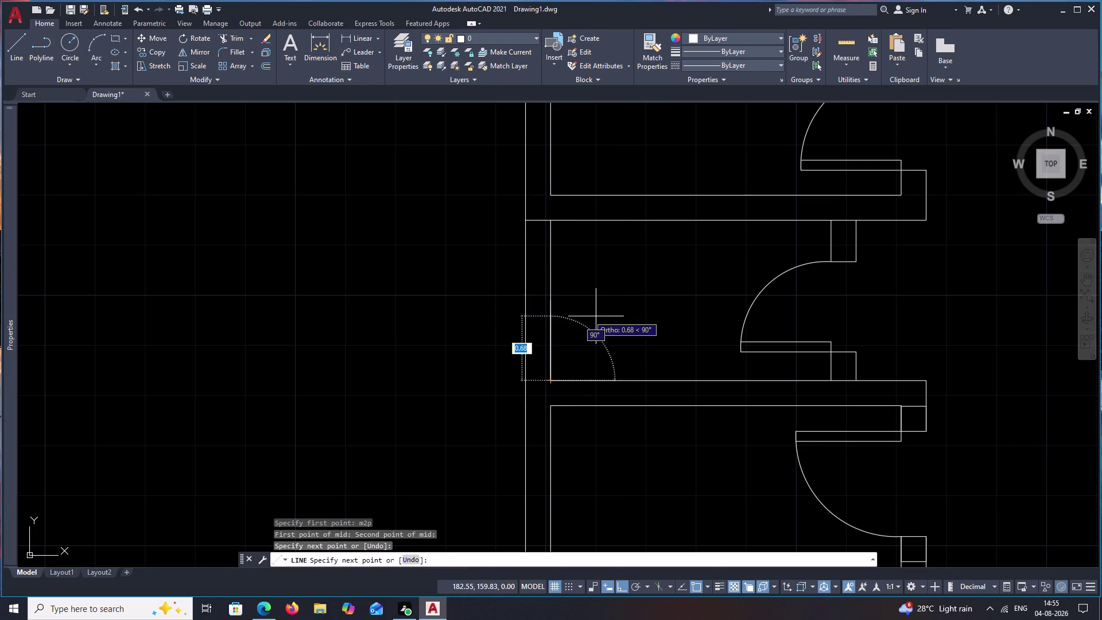
key(Escape)
Redraw the jamb line across the left outer wall from its midpoint.
key(l)
key(space)
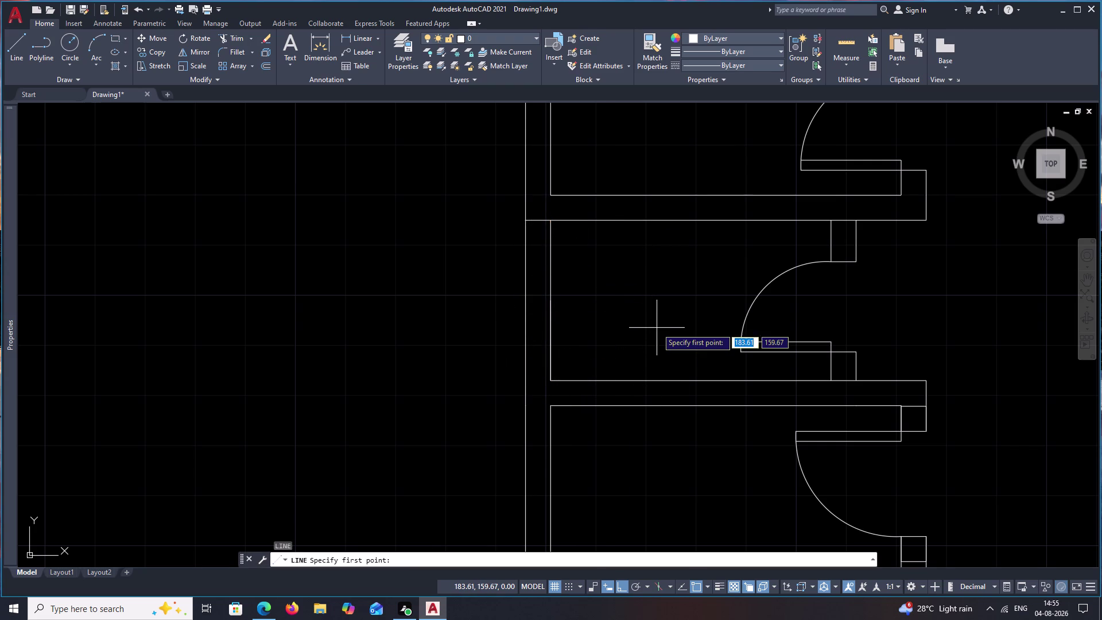
text(m2p)
key(space)
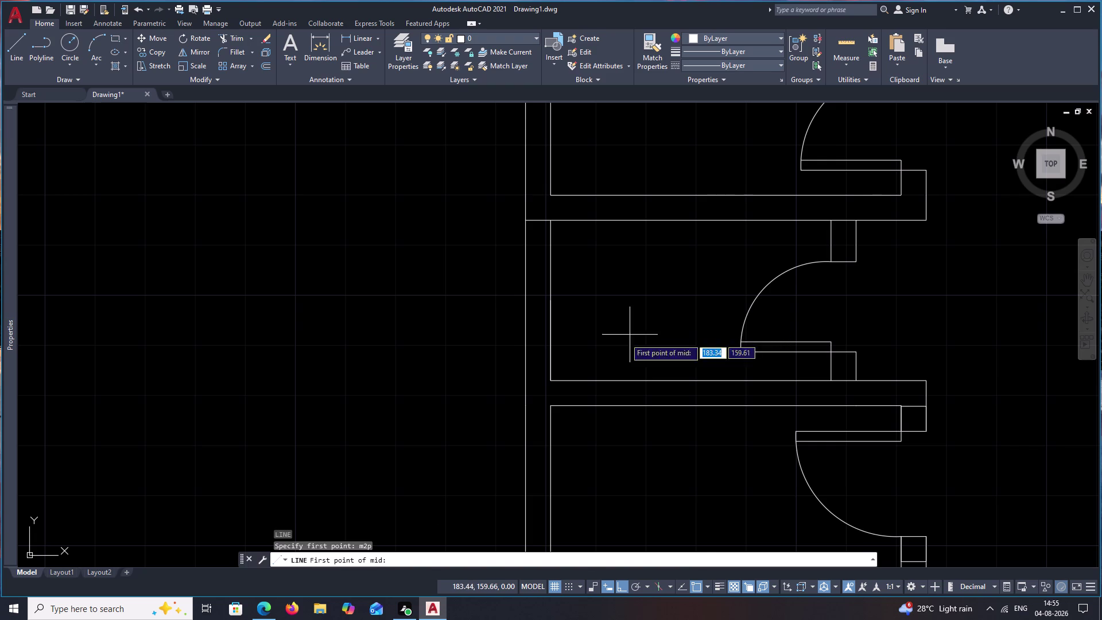
click(553, 379)
click(552, 225)
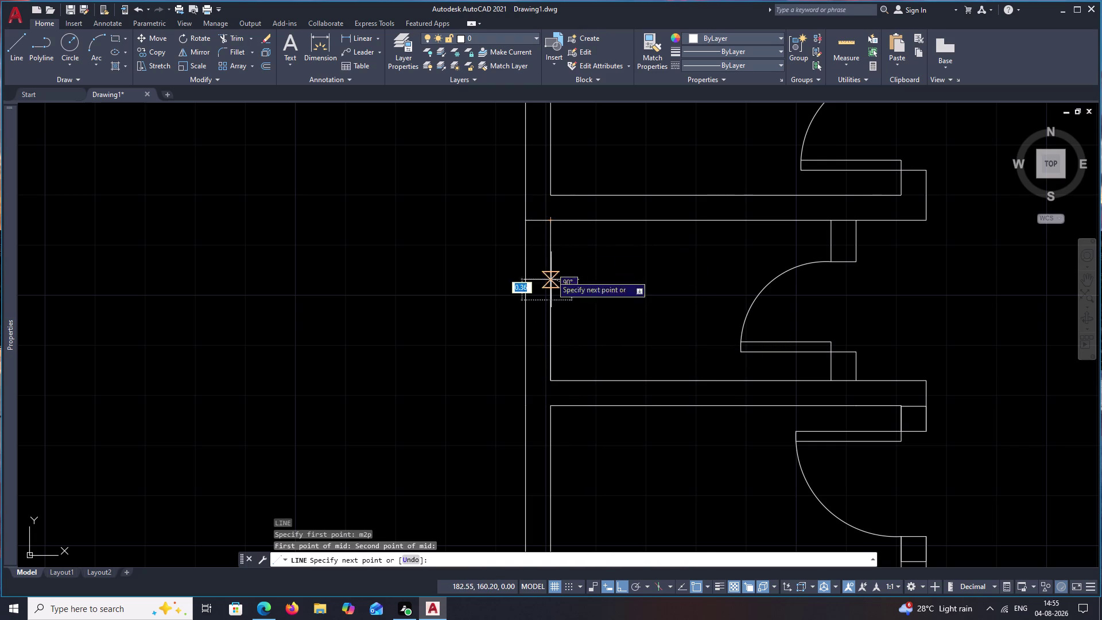
click(532, 296)
key(Escape)
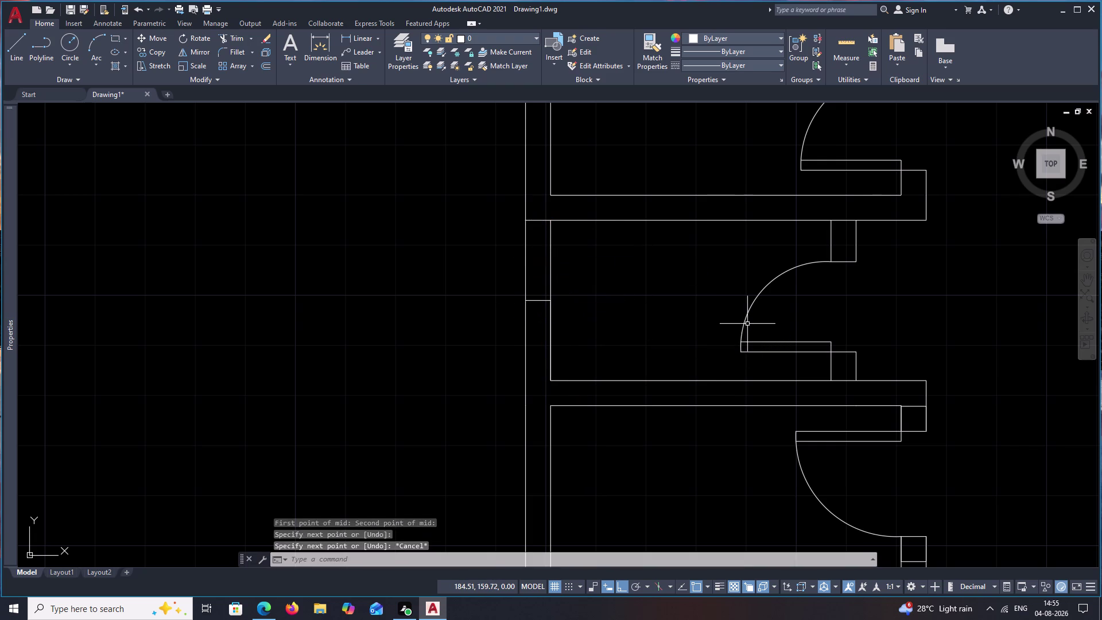
Offset the new jamb line 0.45 above and below it.
text(o)
key(space)
key(period)
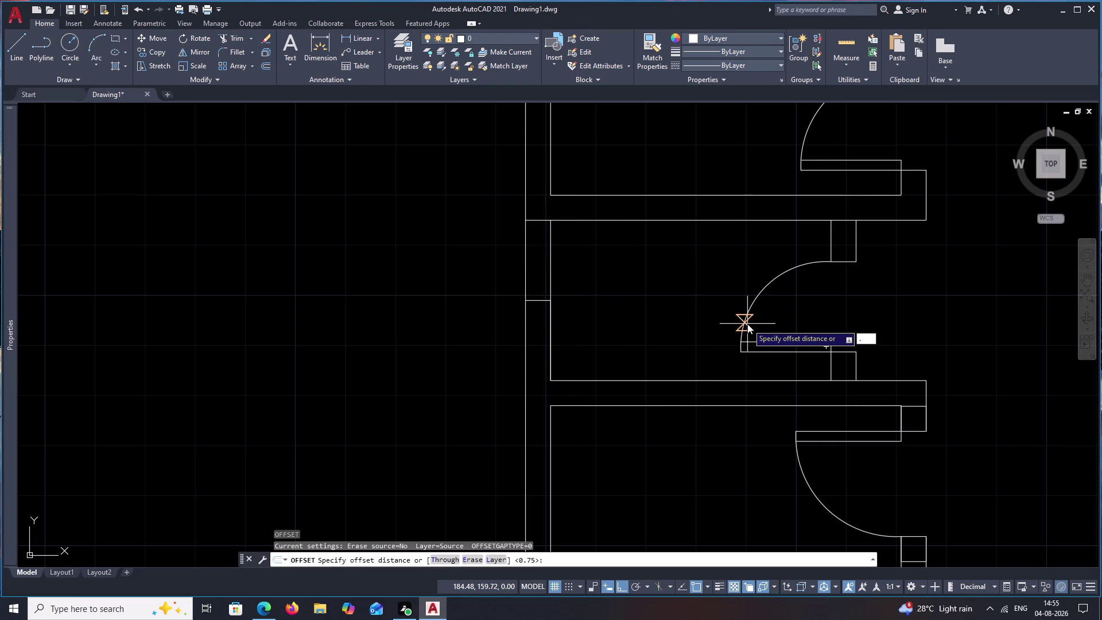
text(45)
key(space)
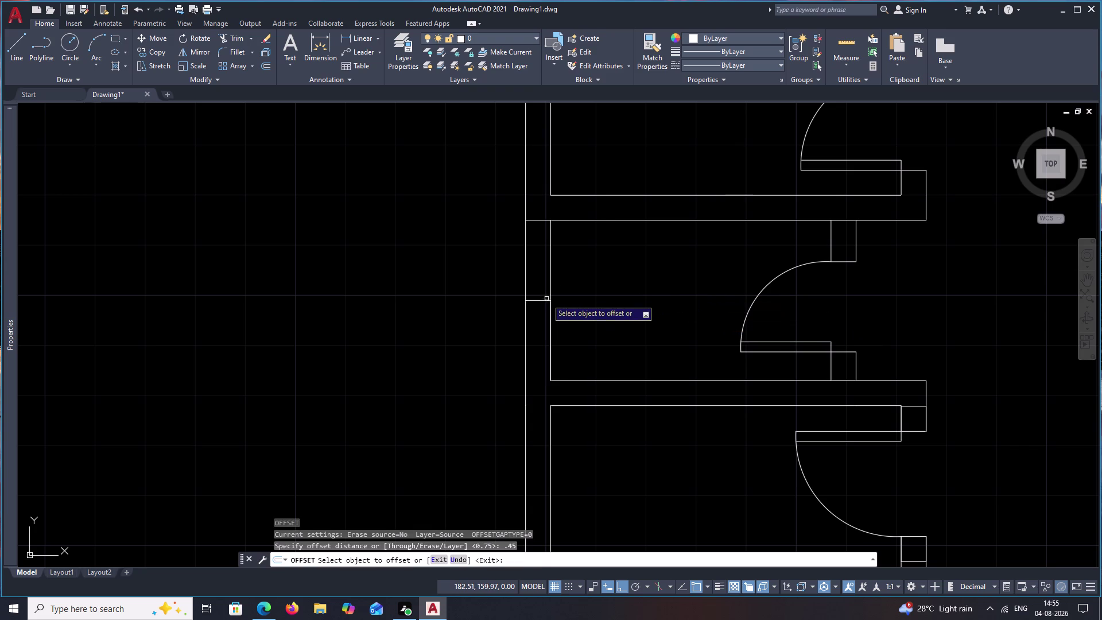
click(541, 303)
click(540, 299)
click(535, 261)
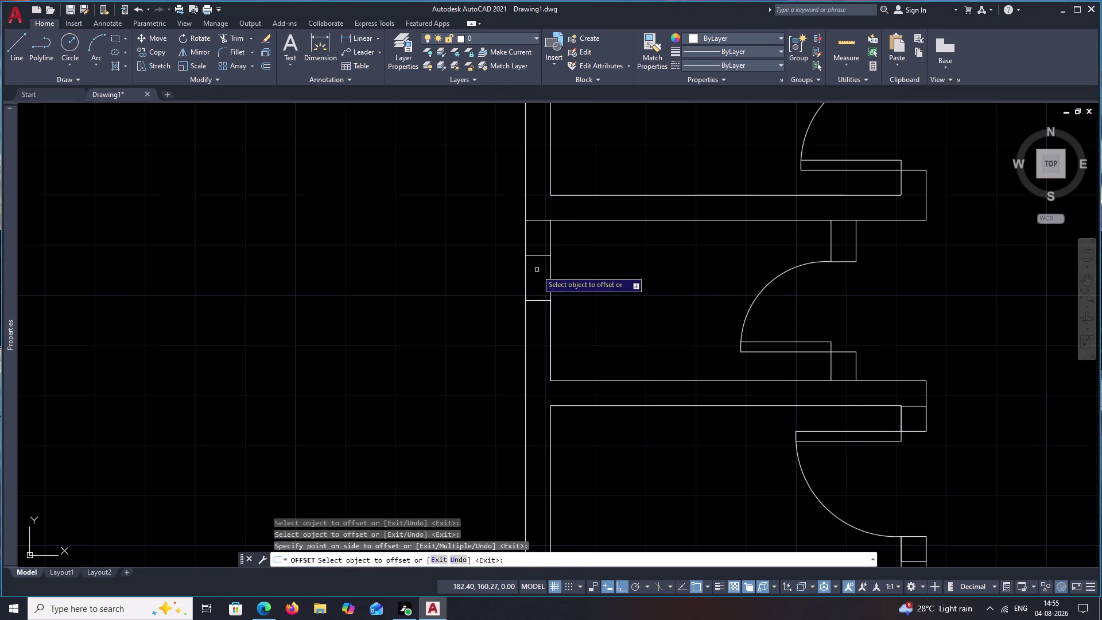
click(538, 300)
click(540, 331)
key(Escape)
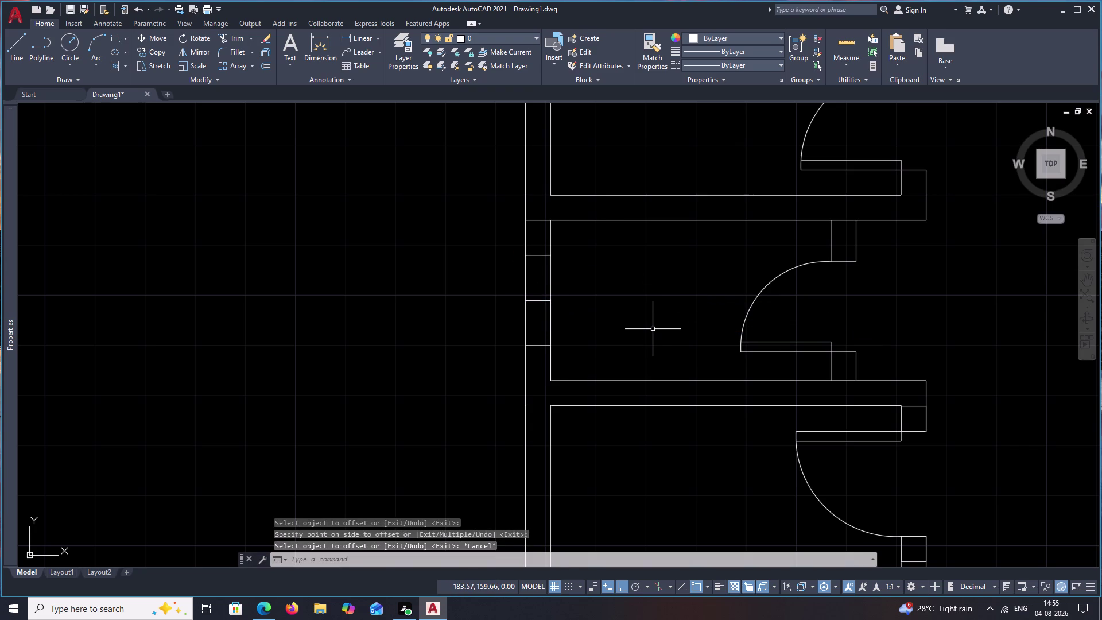
Start a line on the left outer wall, then abandon it unfinished.
text(l)
key(space)
click(540, 345)
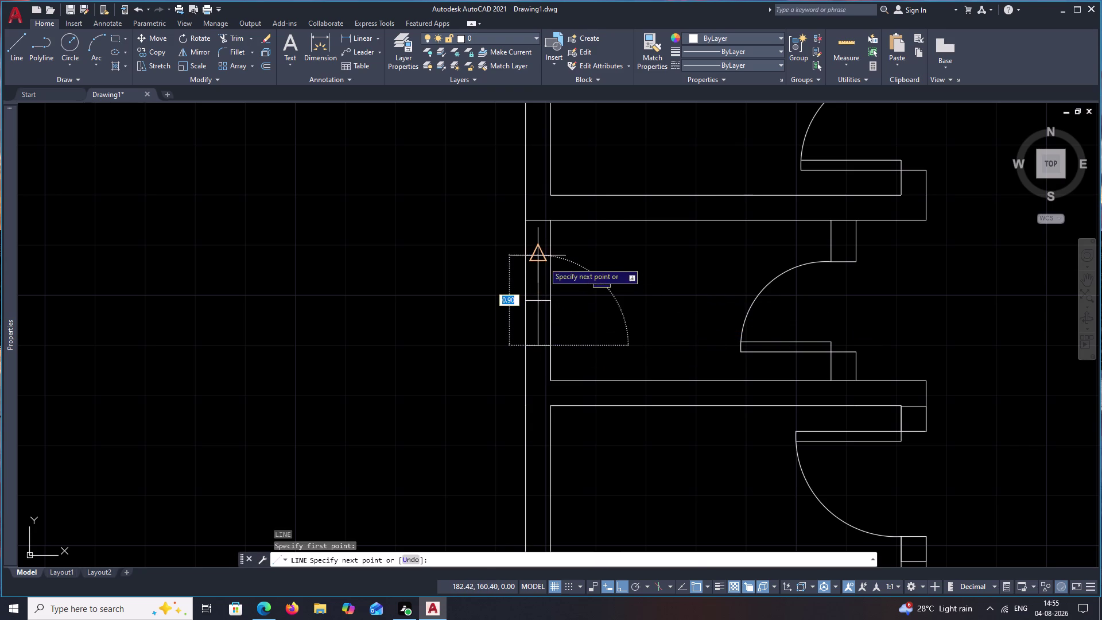
click(544, 261)
key(Escape)
Draw a jamb line across the left outer wall at the room's lower corner.
scroll(down, 3)
middle_drag(624, 308, 633, 234)
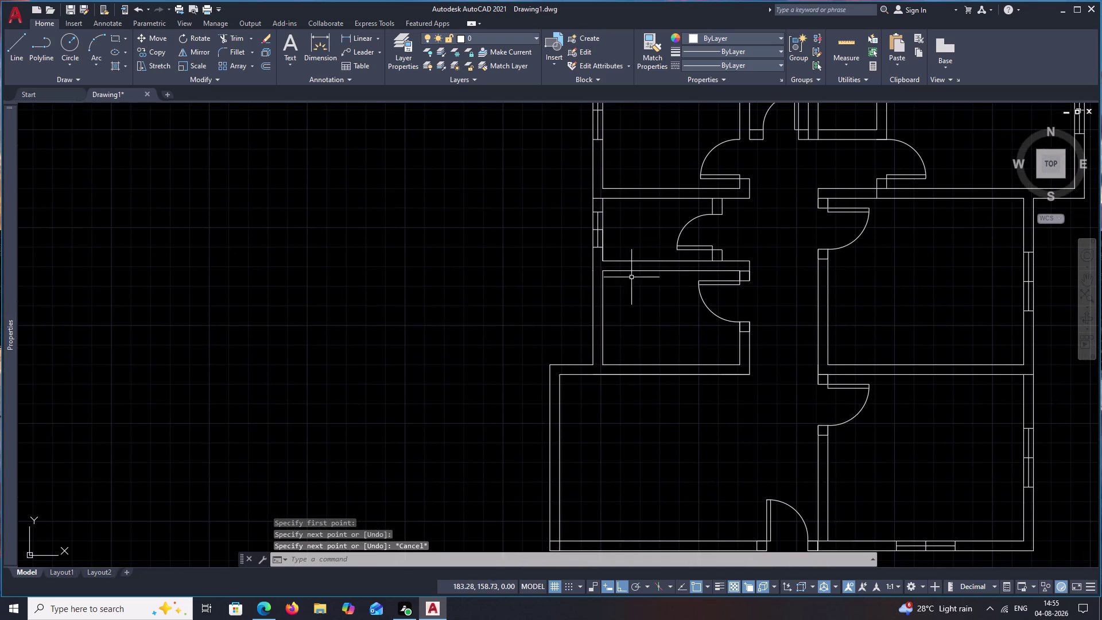
middle_drag(638, 298, 638, 254)
middle_drag(690, 291, 690, 286)
scroll(up, 3)
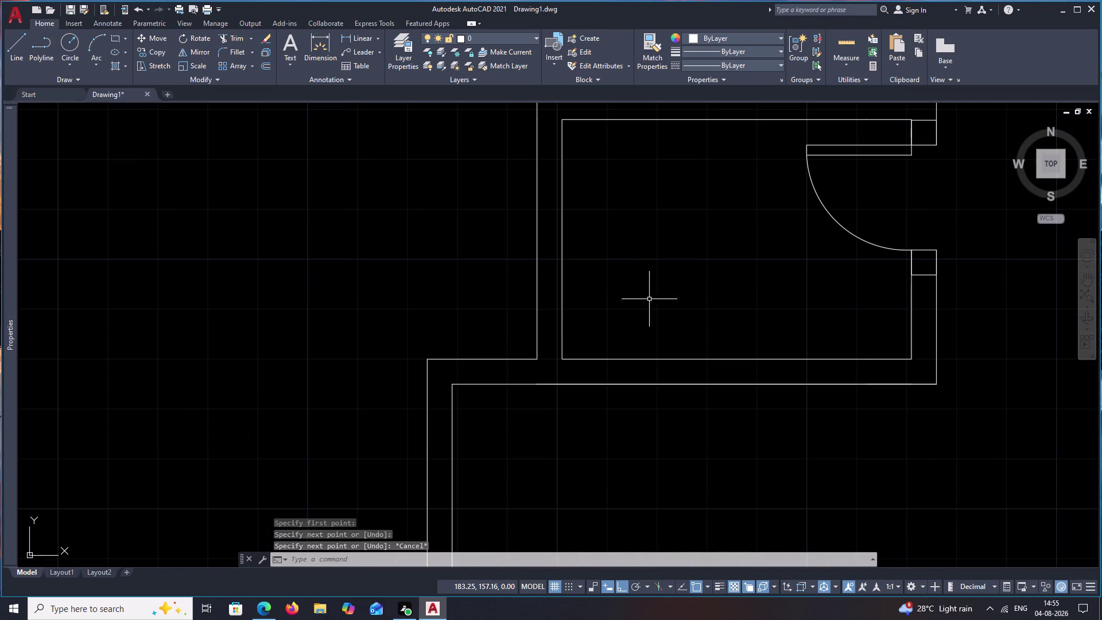
text(l)
key(space)
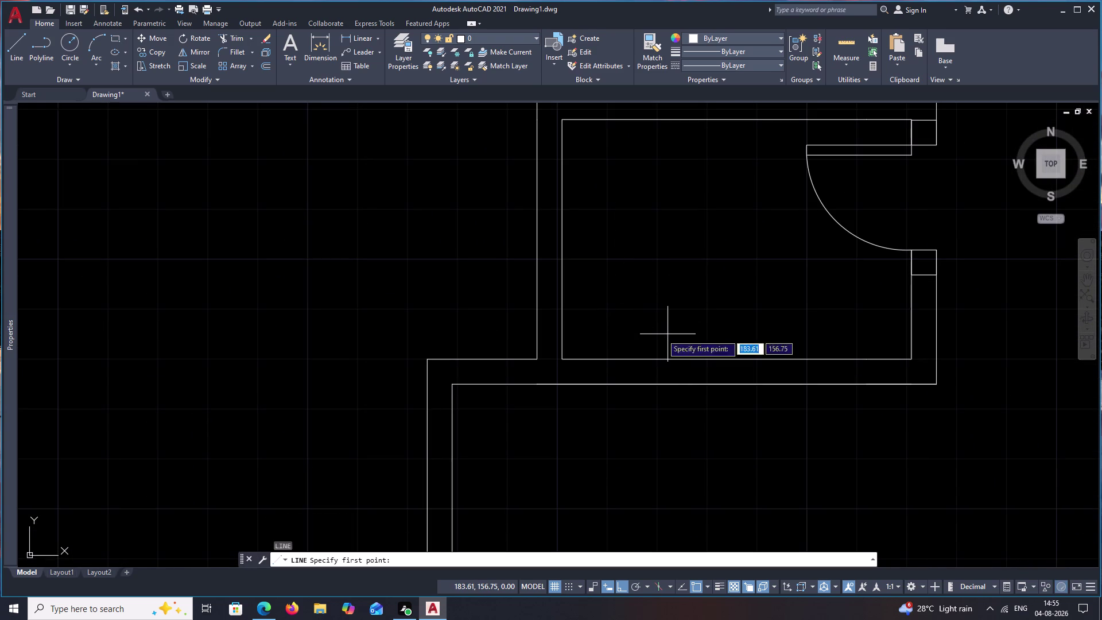
click(561, 358)
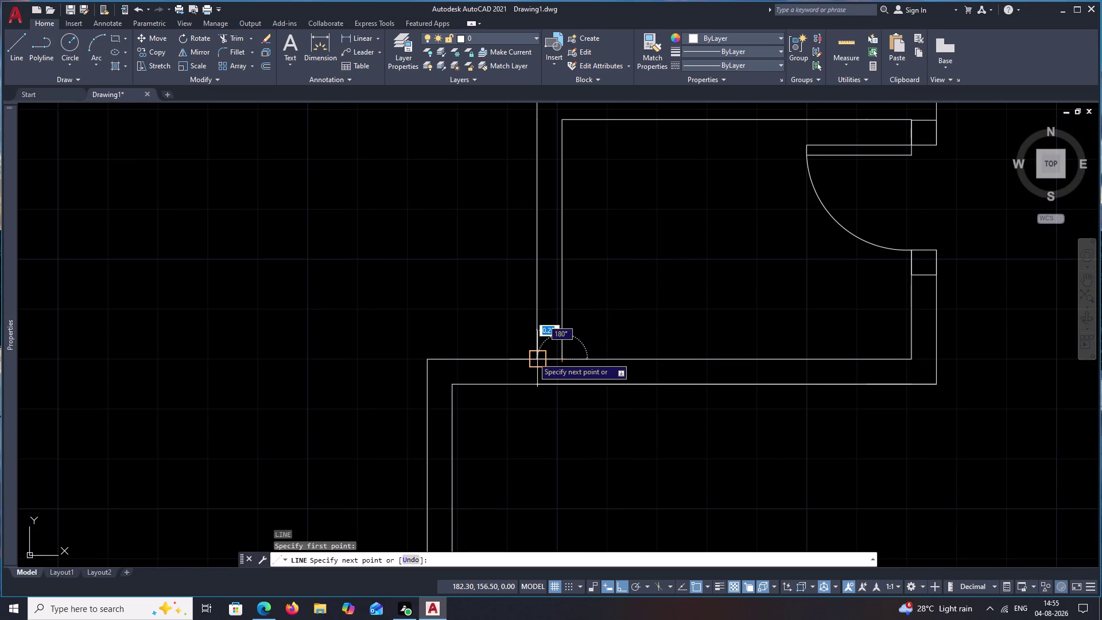
click(533, 357)
key(Escape)
Offset the jamb line 1.2 up the wall to form the window's second jamb.
text(o)
key(space)
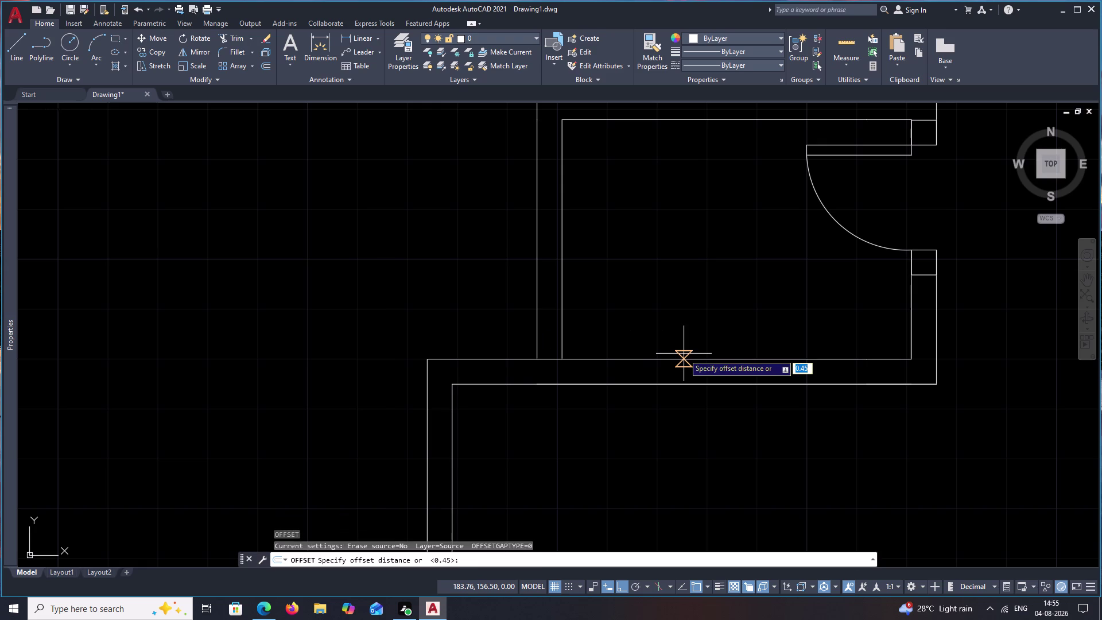
text(1.2)
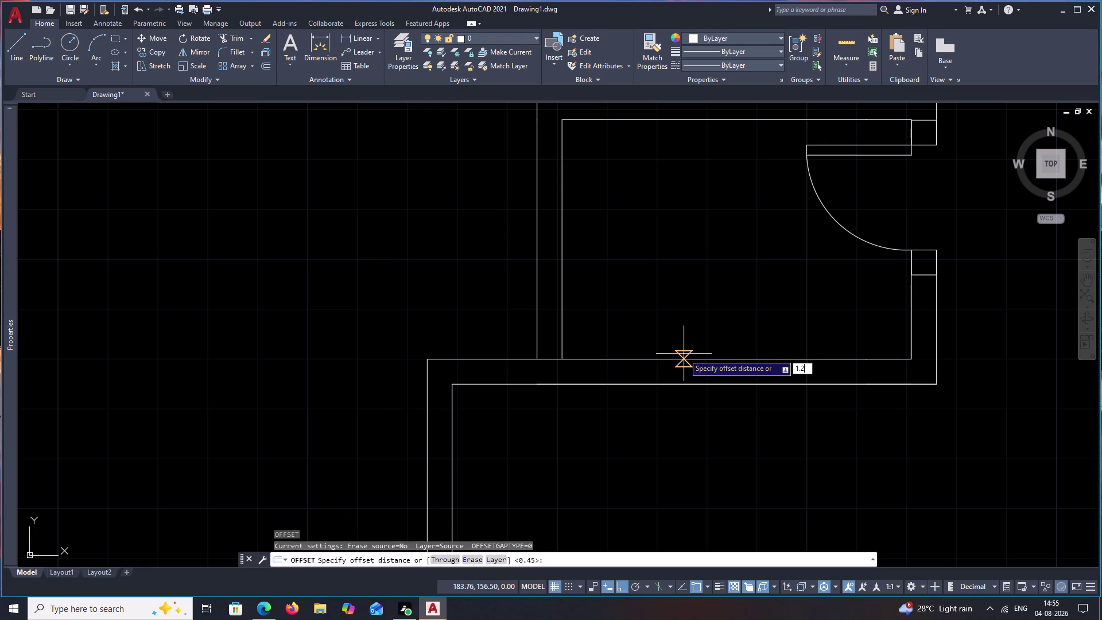
key(space)
click(547, 360)
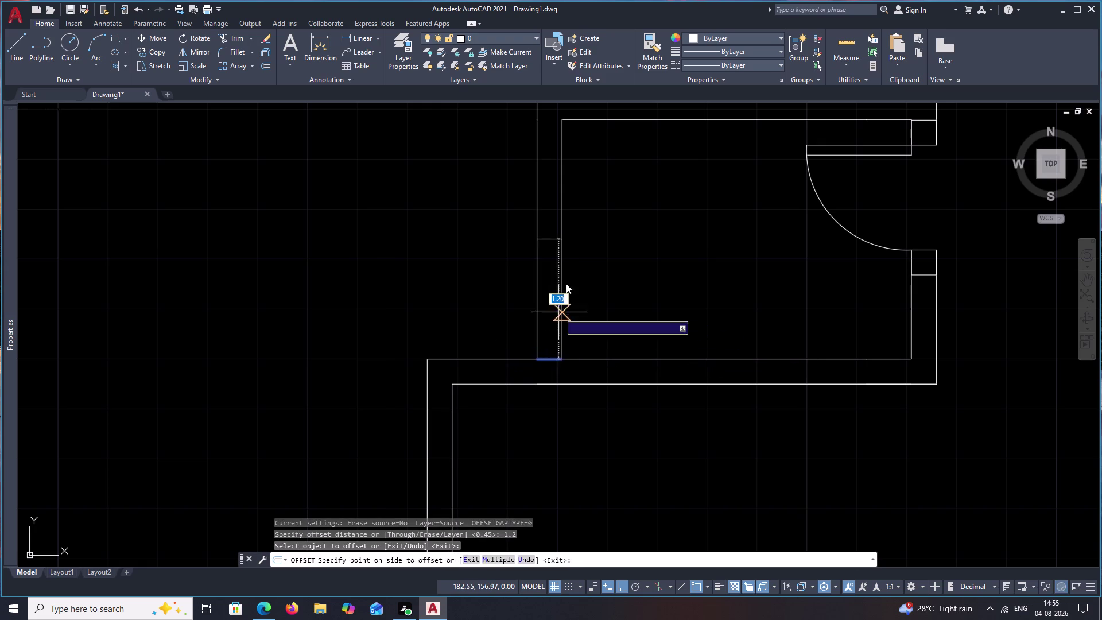
click(568, 267)
key(Escape)
Draw a vertical line along the left wall through the opening.
text(l)
key(space)
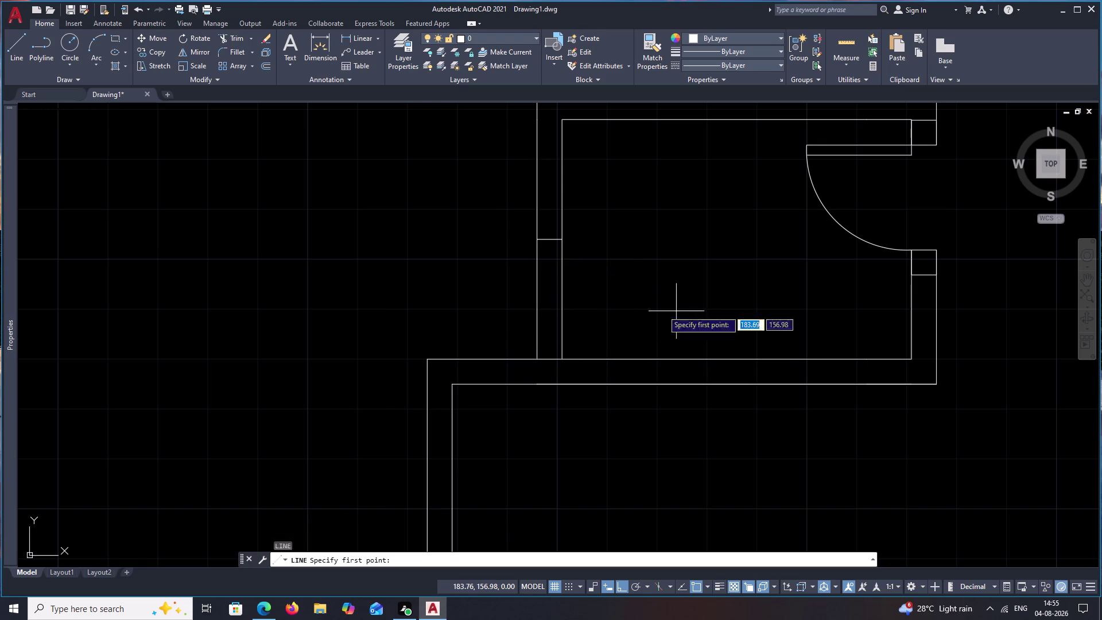
click(554, 354)
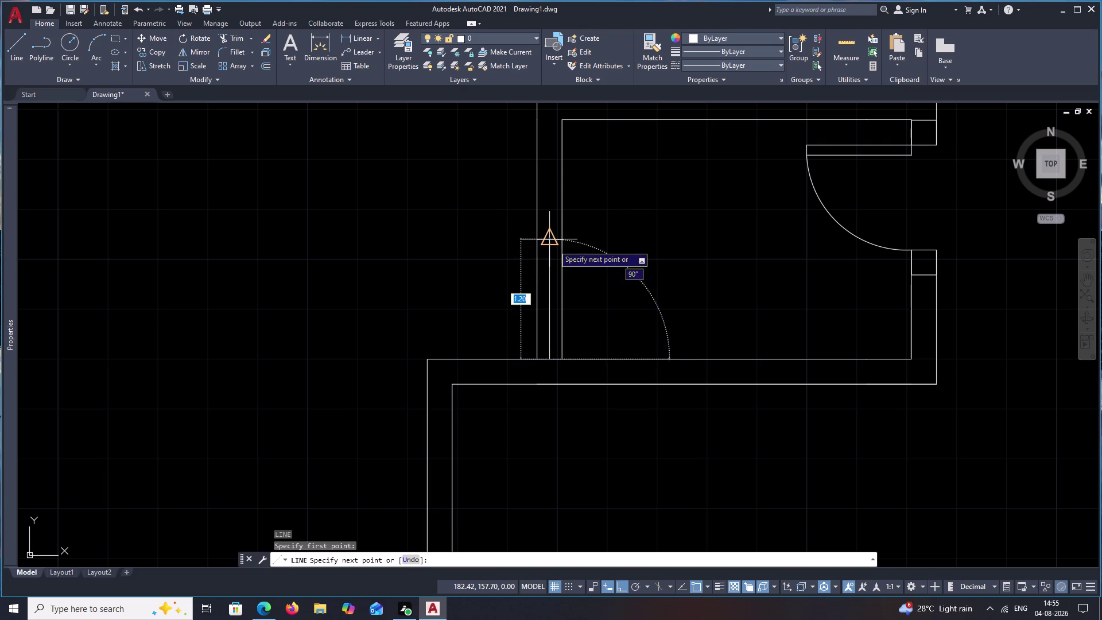
click(553, 245)
key(Escape)
Pan to another part of the plan and begin a new line.
scroll(down, 3)
scroll(down, 3)
middle_drag(652, 369, 692, 297)
middle_drag(635, 359, 641, 347)
text(l)
key(space)
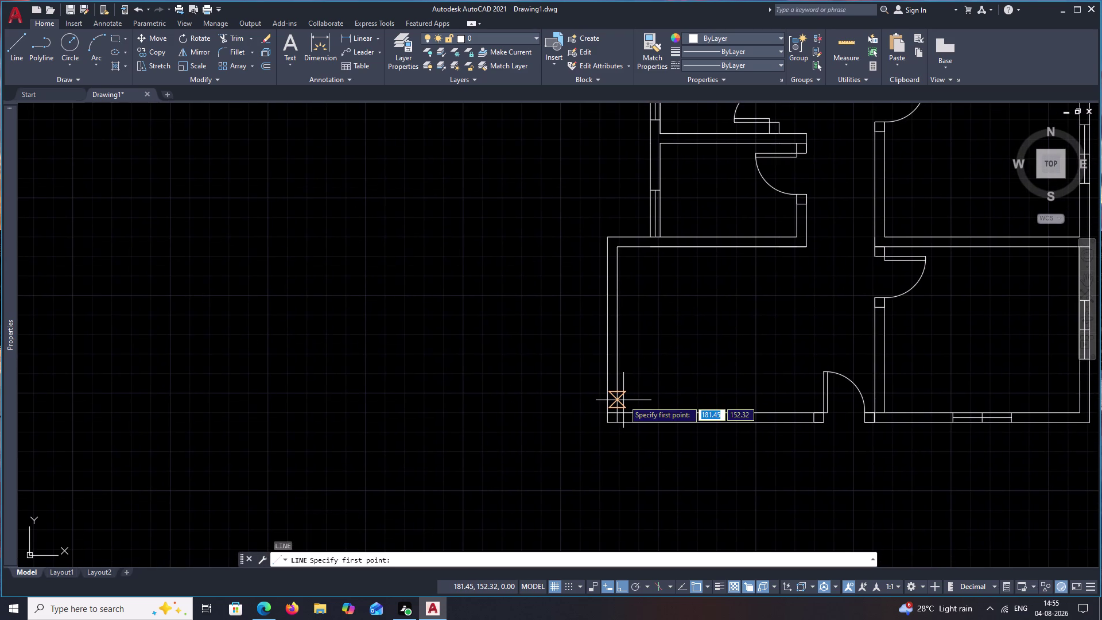
Draw a cross line through the vertical wall at its midpoint using M2P.
text(m2p)
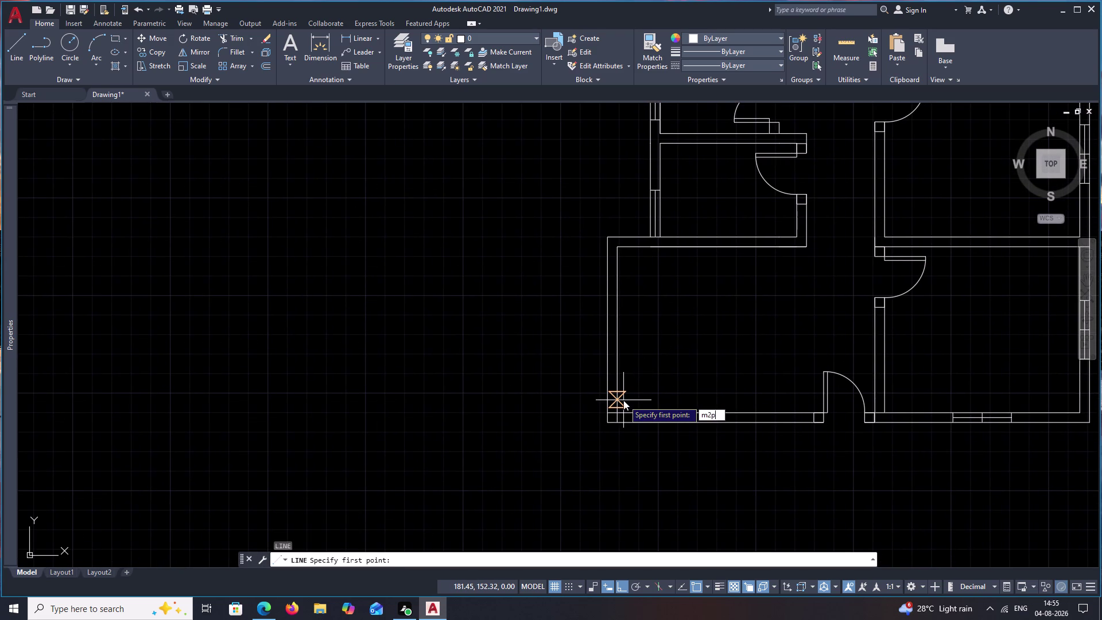
key(space)
scroll(up, 3)
click(614, 412)
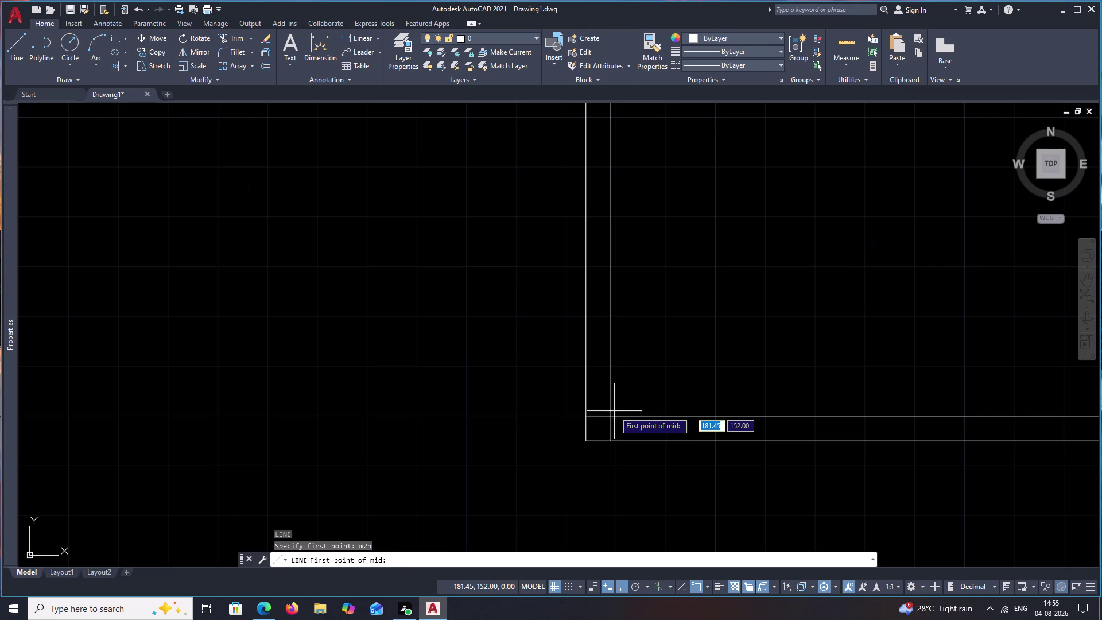
middle_drag(652, 140, 654, 313)
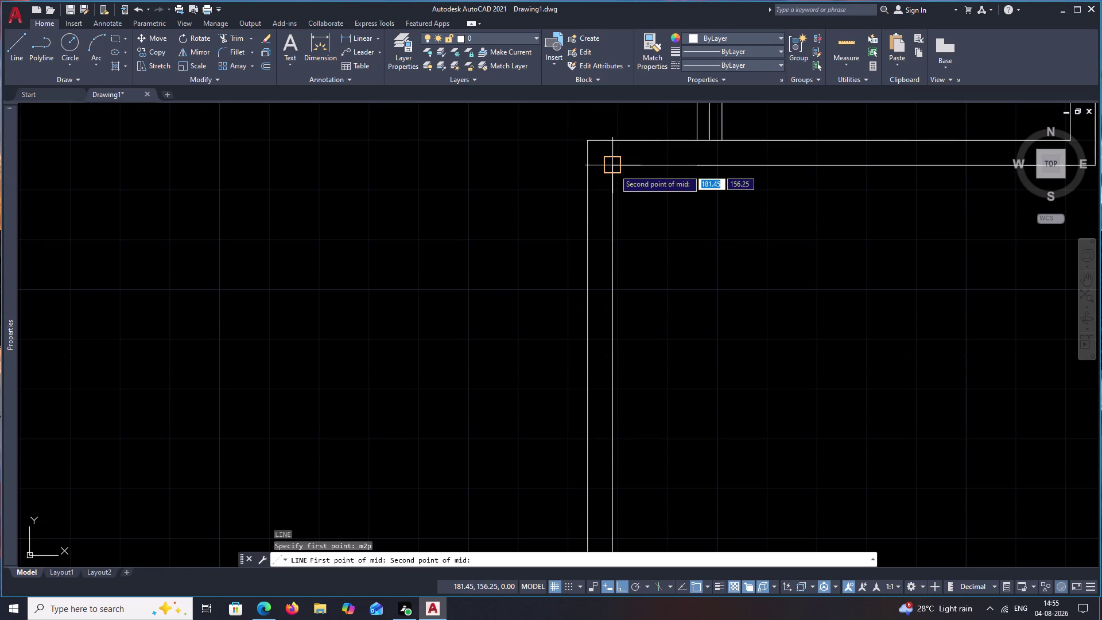
click(614, 169)
click(593, 377)
key(Escape)
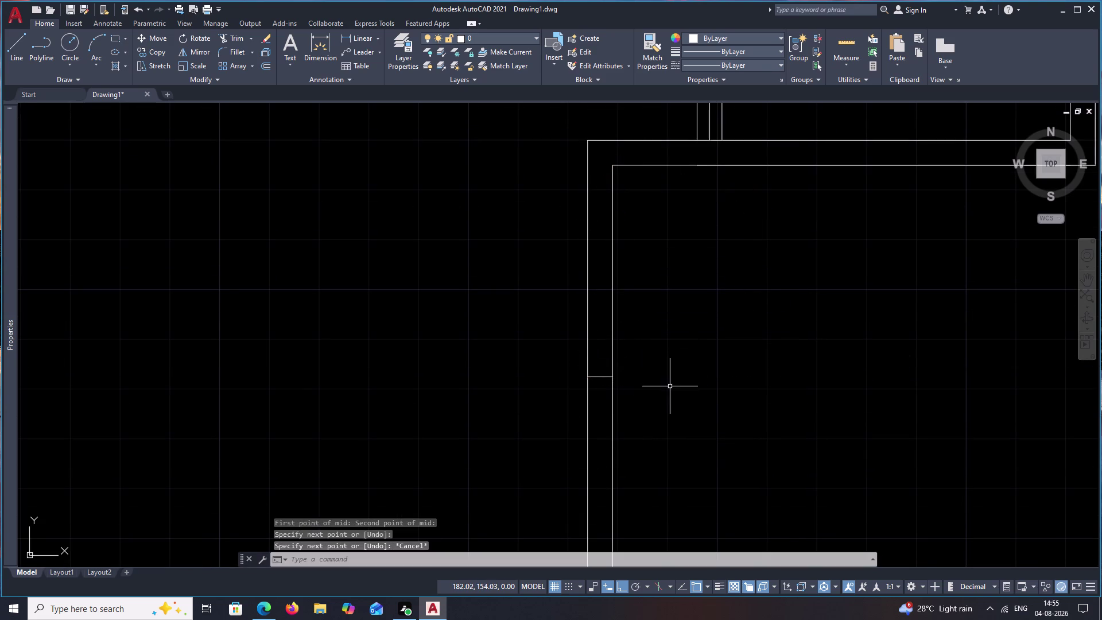
Offset the midpoint cross line 0.75 to both sides.
text(o)
key(space)
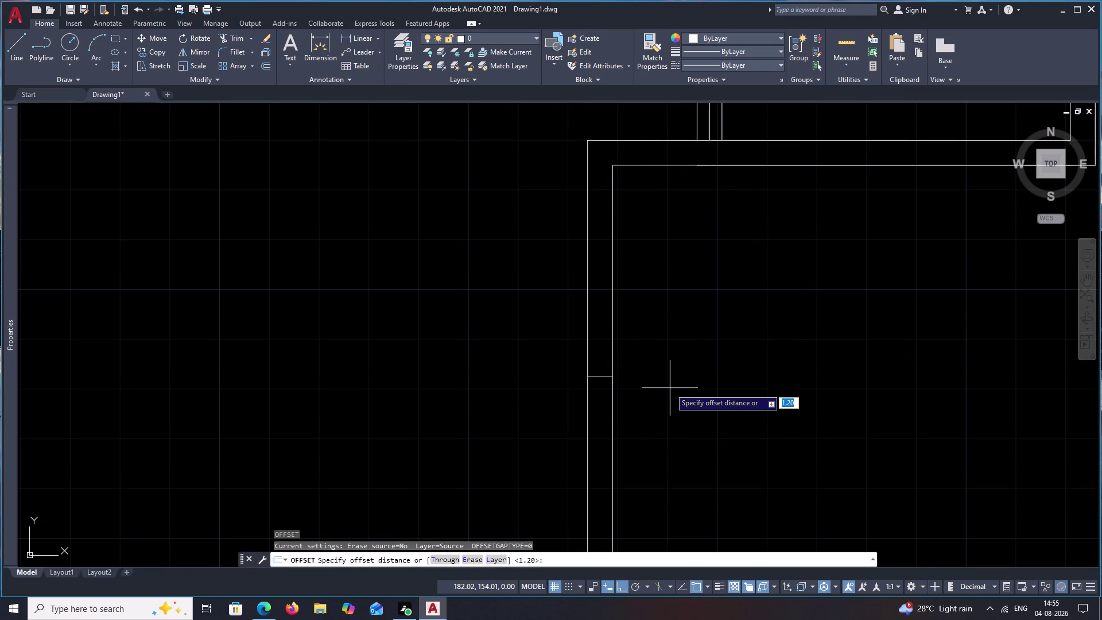
text(.75)
key(space)
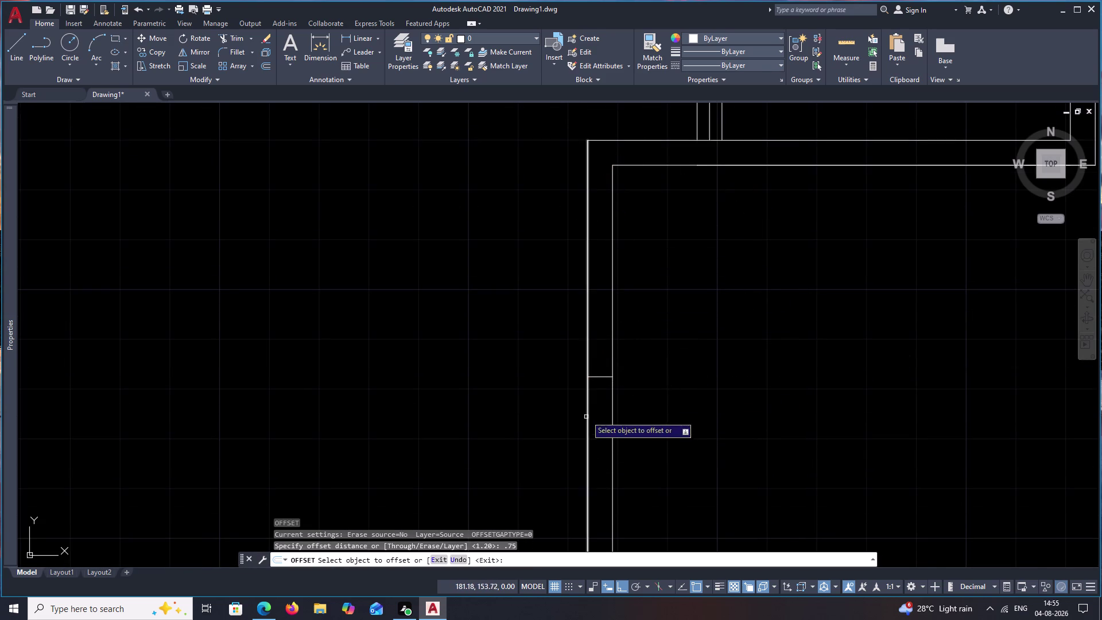
click(603, 375)
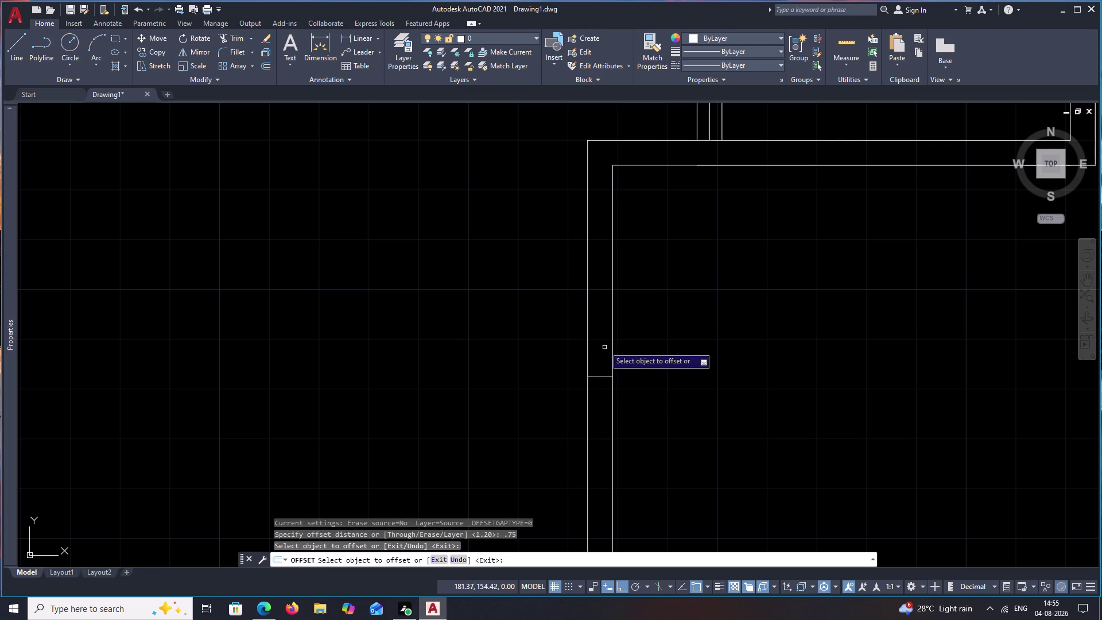
click(602, 376)
click(601, 352)
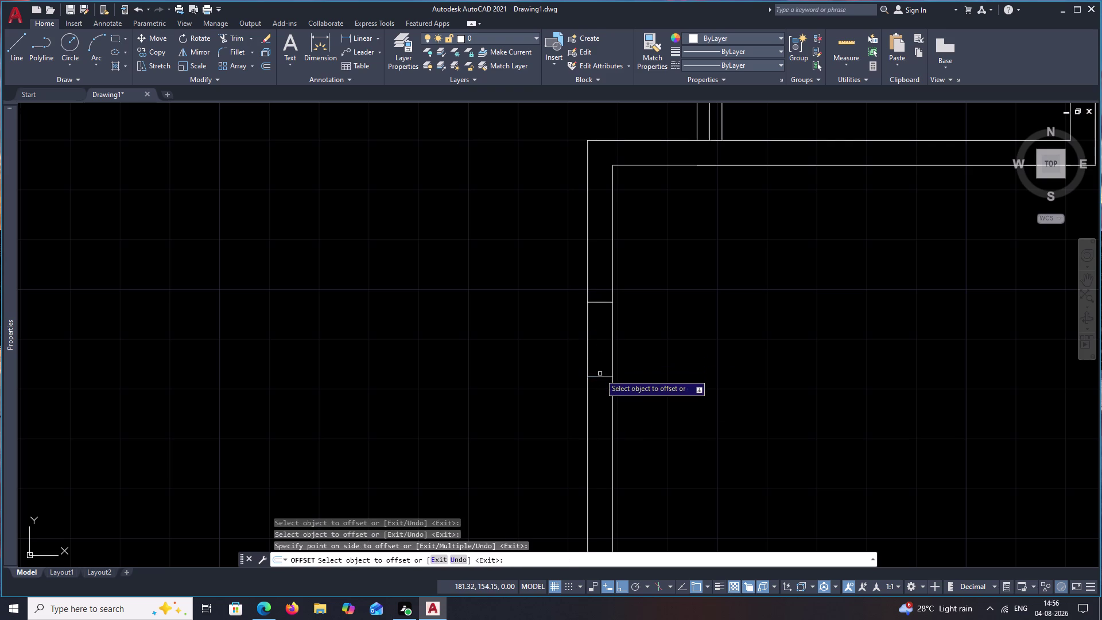
click(601, 378)
click(601, 433)
key(Escape)
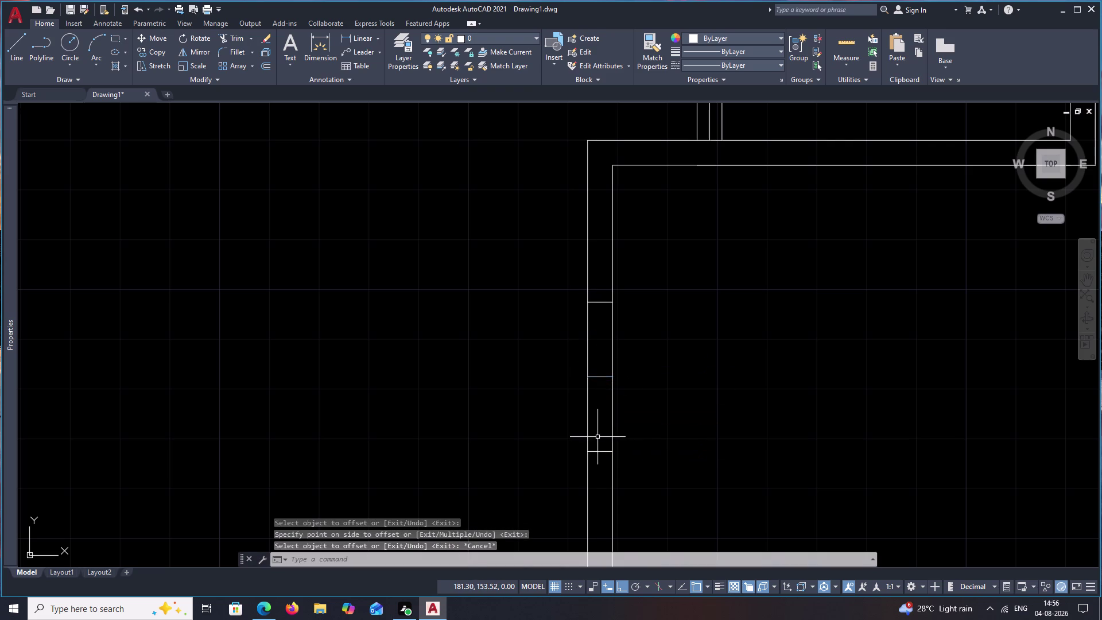
Cancel an unfinished line and pan along the room's bottom wall.
text(l)
key(space)
drag(599, 452, 602, 440)
click(601, 307)
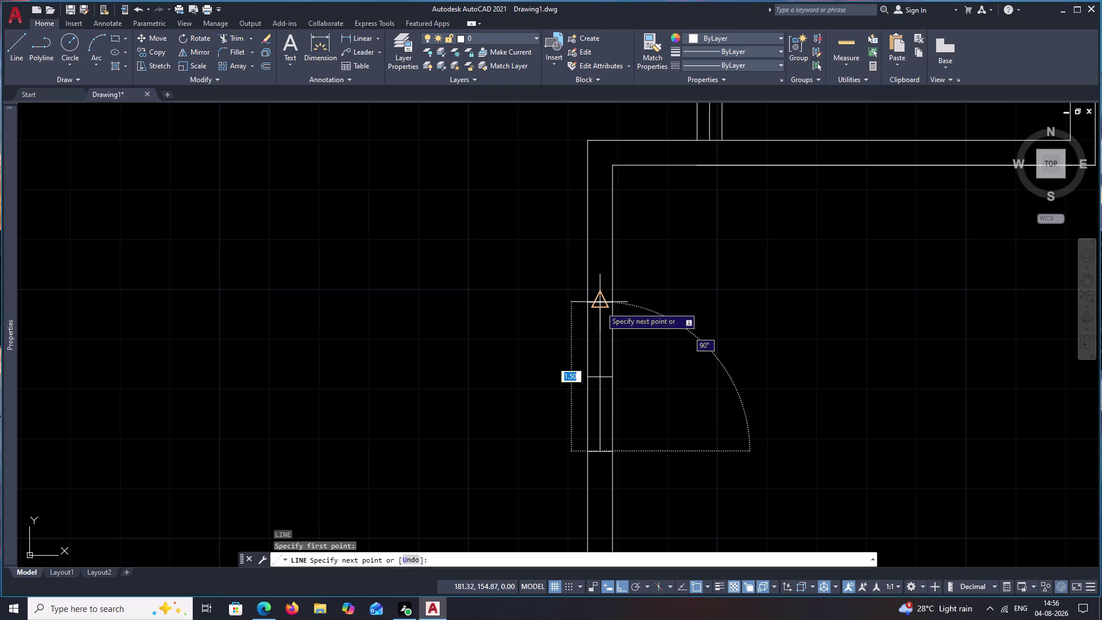
key(Escape)
scroll(down, 3)
middle_drag(816, 424, 696, 357)
scroll(up, 3)
middle_drag(778, 409, 737, 347)
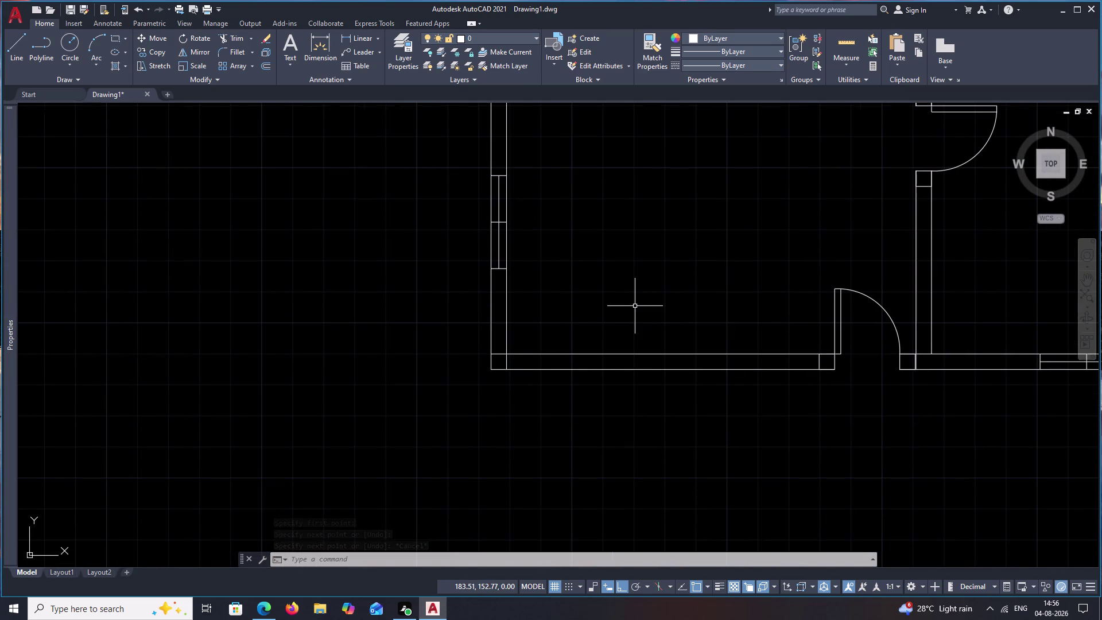
Draw a cross line through the bottom wall's midpoint using M2P.
text(l)
key(space)
text(m2)
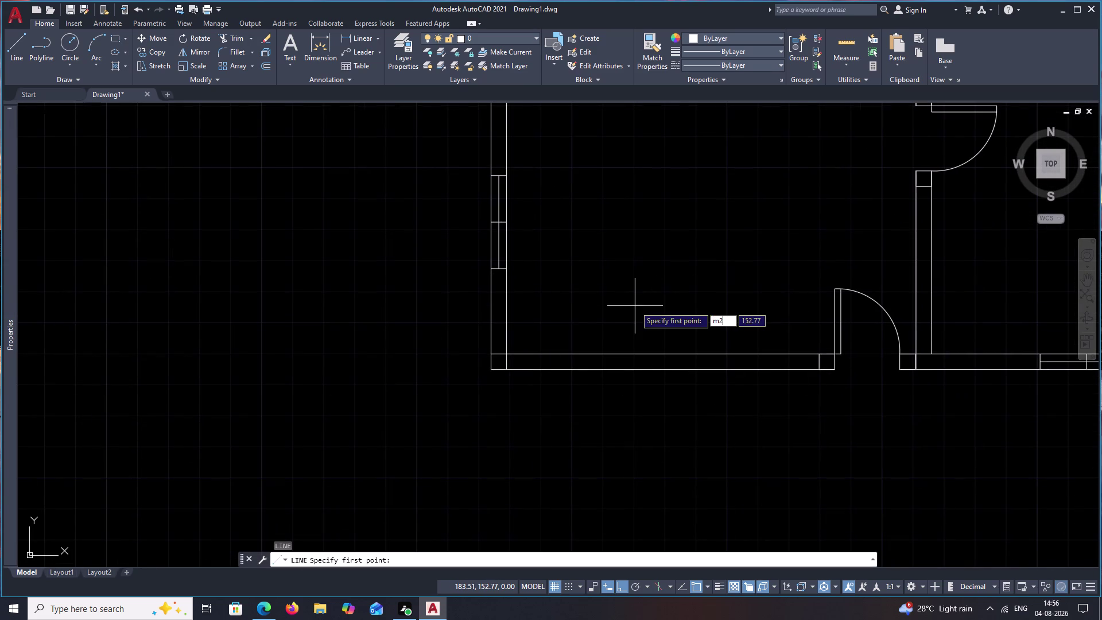
text(p)
key(space)
click(820, 350)
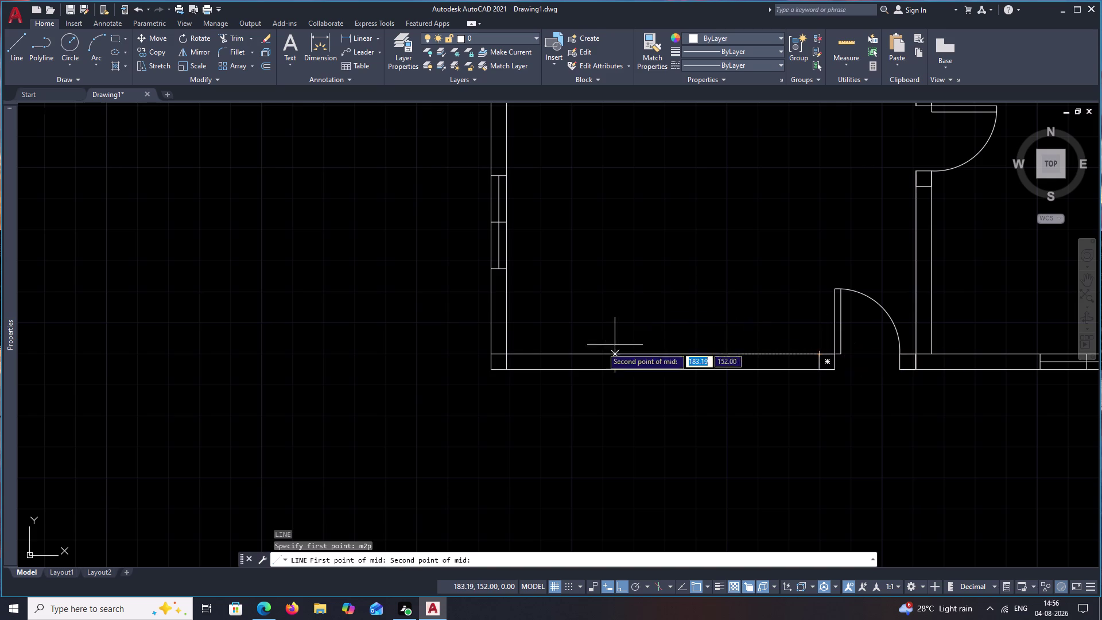
click(506, 352)
click(660, 369)
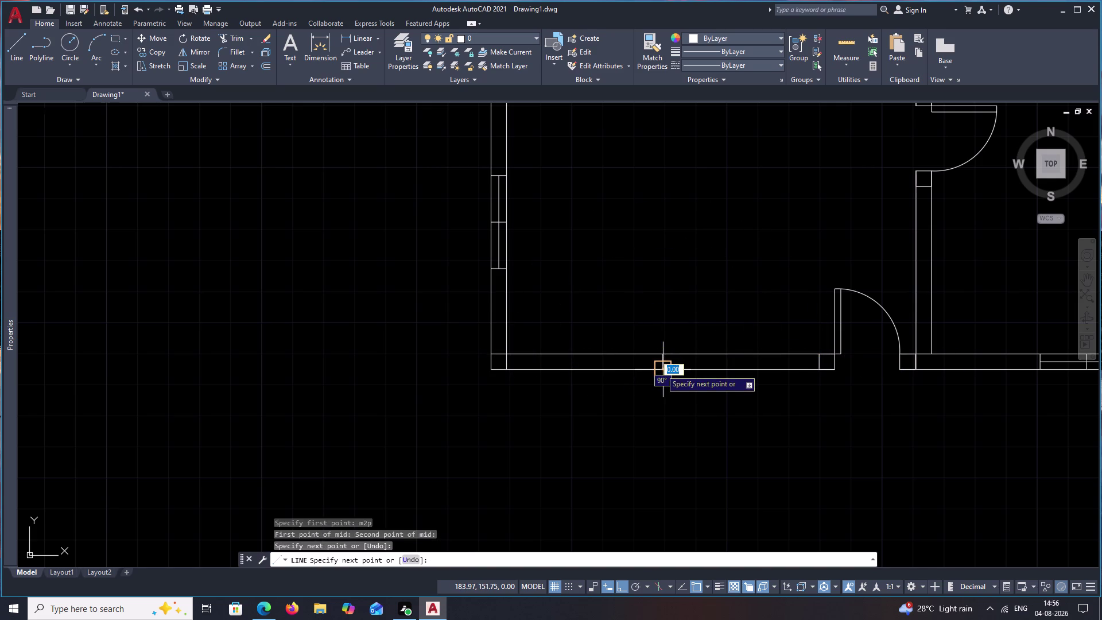
key(Escape)
Offset the bottom-wall cross line 0.75 on each side.
key(o)
key(space)
text(.)
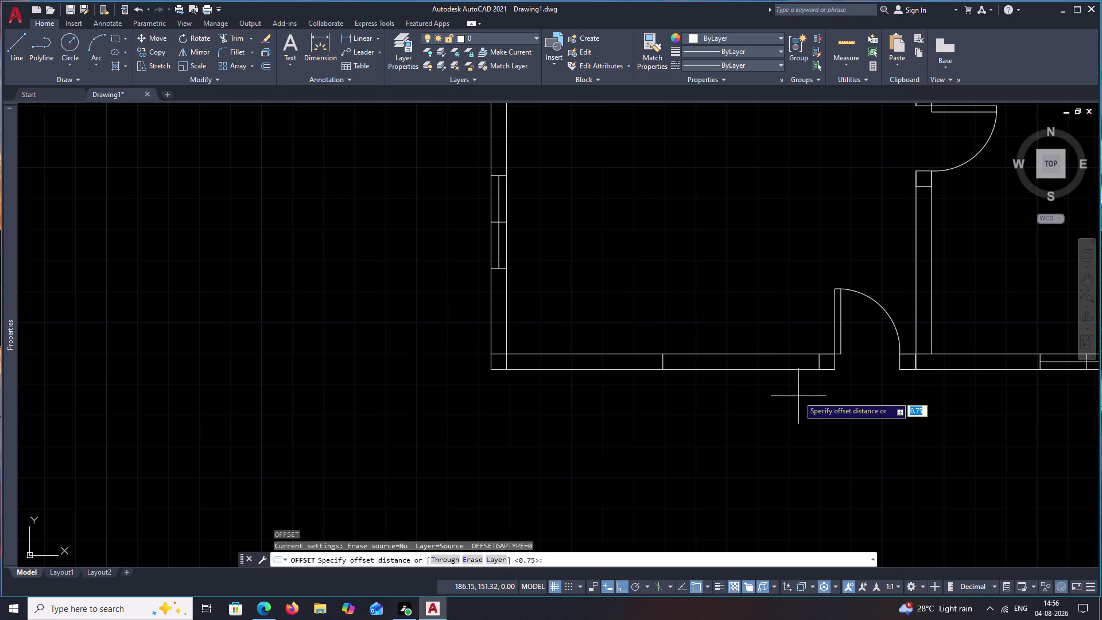
text(75)
key(space)
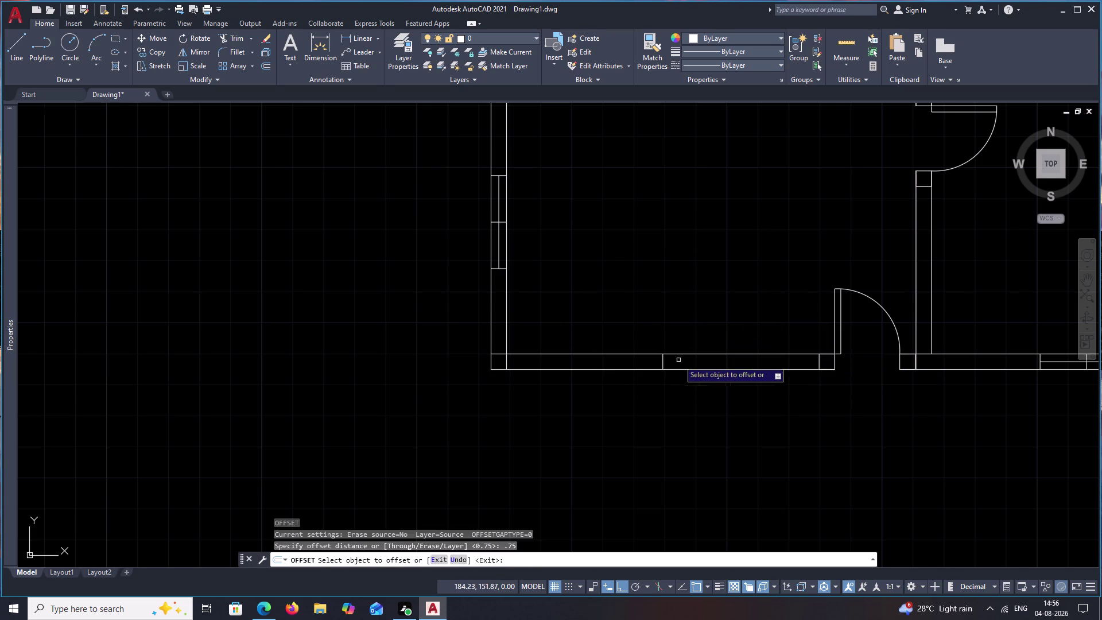
click(664, 362)
click(703, 358)
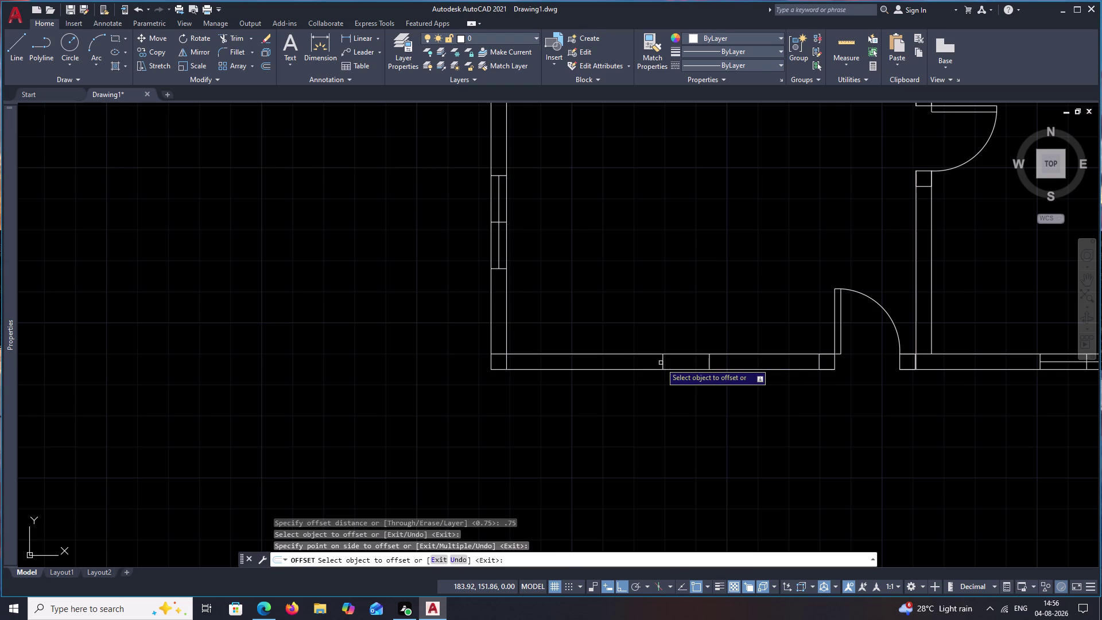
click(663, 362)
click(615, 362)
key(Escape)
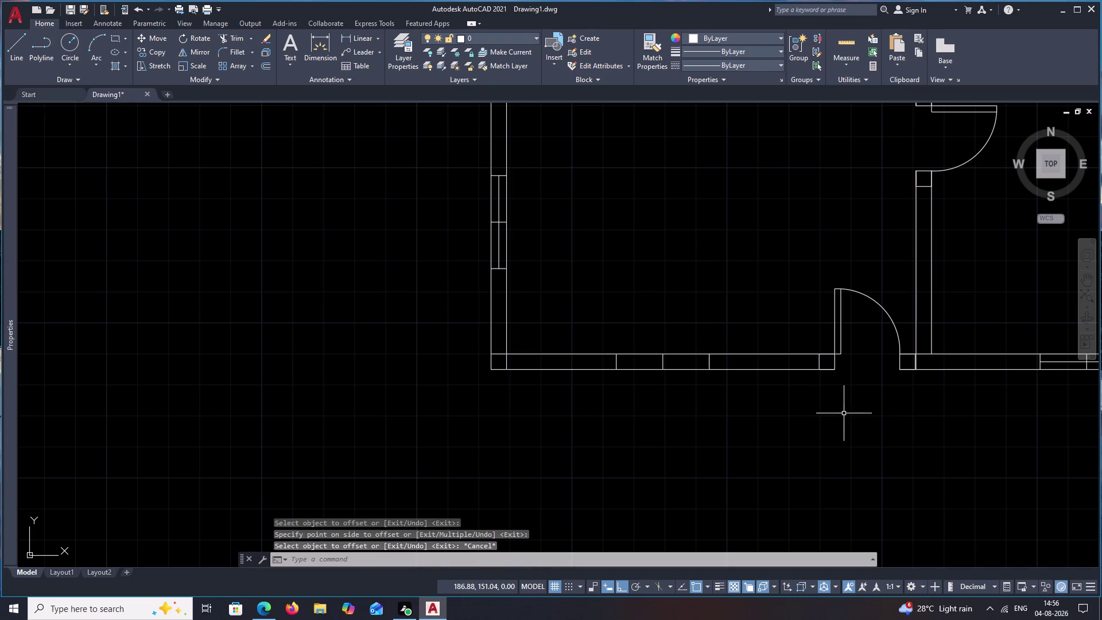
Start the TRIM command for the wall lines.
key(t)
key(r)
scroll(up, 3)
key(space)
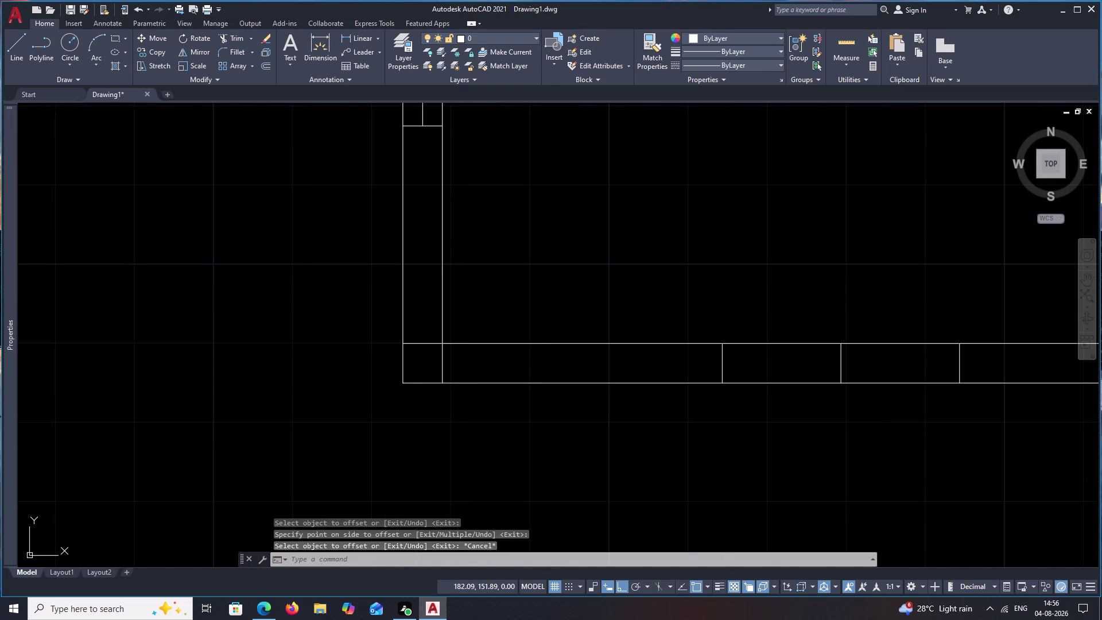
Trim the wall lines inside the first window openings.
drag(469, 365, 426, 359)
drag(423, 306, 424, 363)
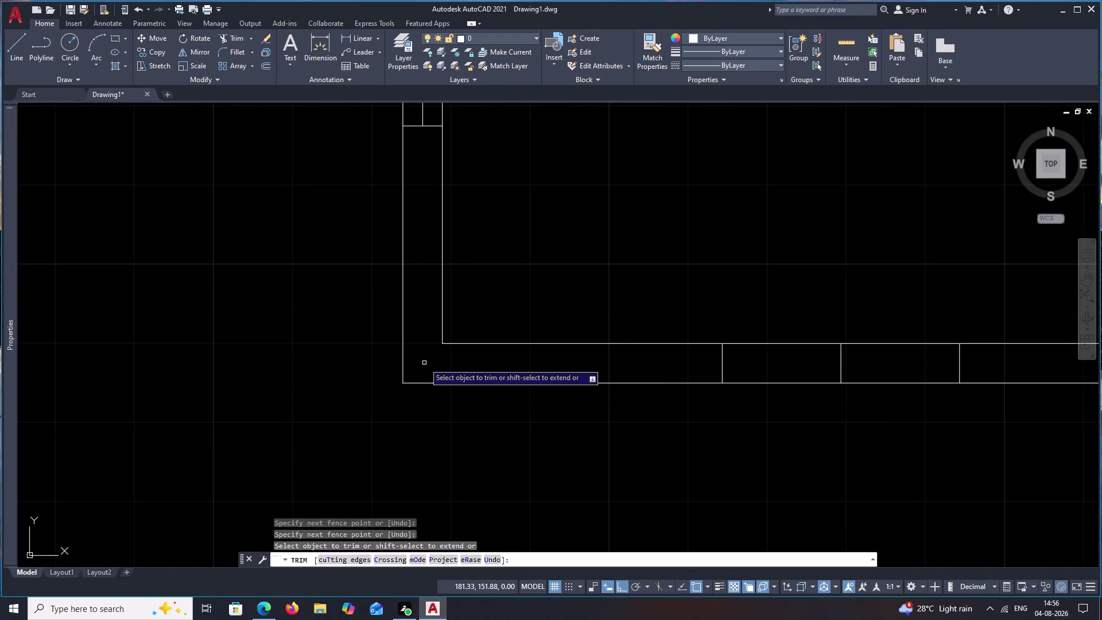
scroll(down, 3)
middle_drag(639, 417, 513, 439)
middle_drag(748, 427, 640, 430)
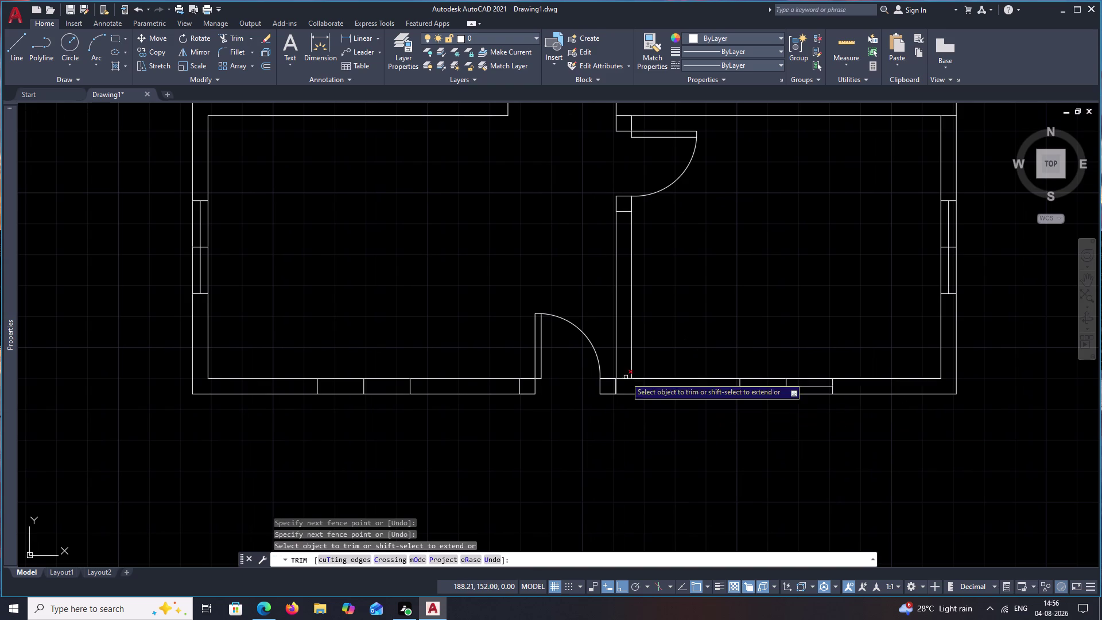
drag(622, 370, 625, 391)
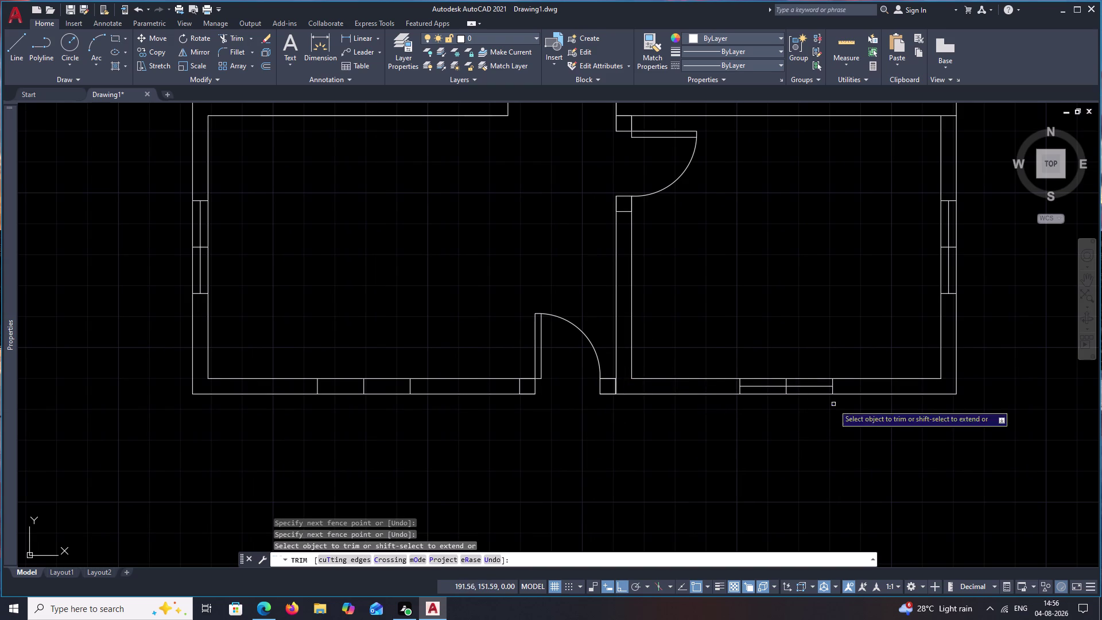
Trim the wall lines at the corner opening on the plan's right side.
middle_drag(911, 407, 871, 495)
middle_drag(1022, 242, 987, 434)
scroll(up, 3)
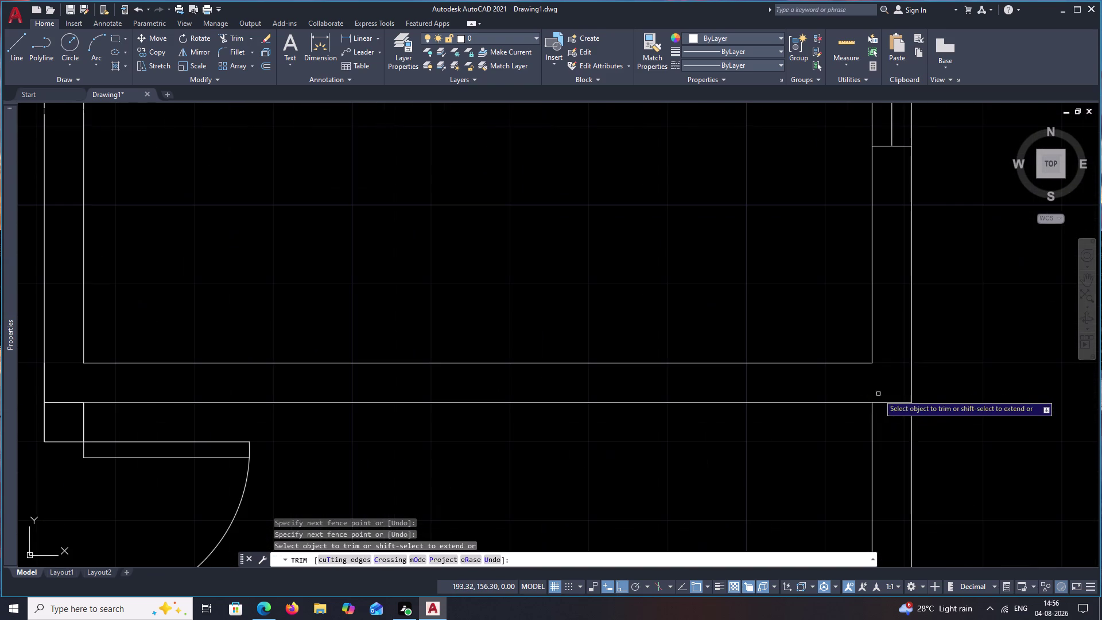
drag(880, 382, 908, 457)
scroll(down, 3)
middle_drag(998, 337, 983, 424)
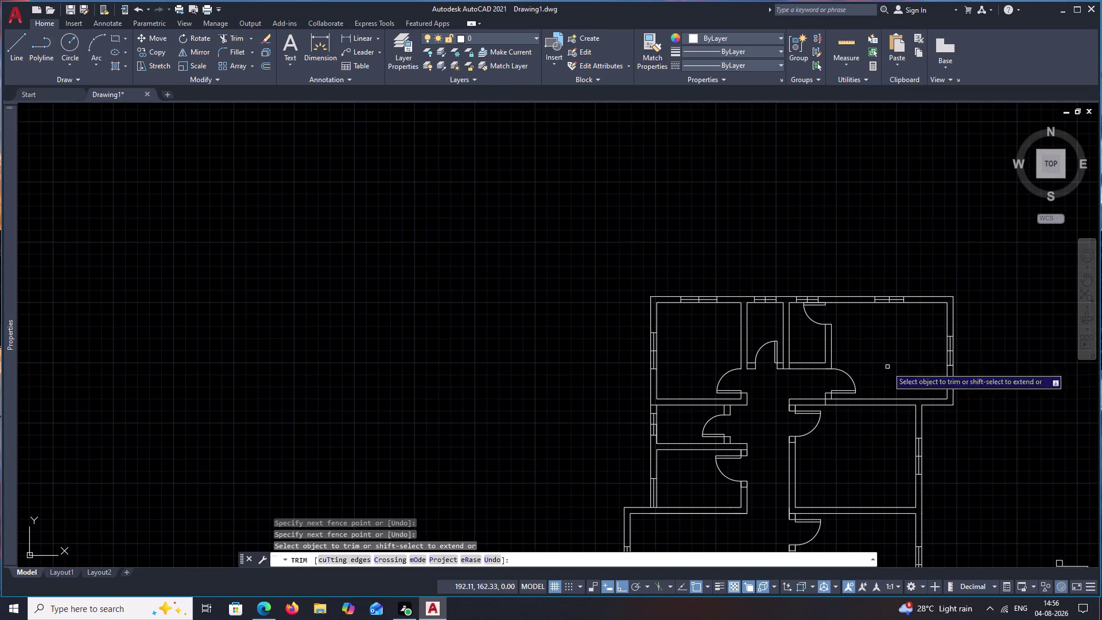
scroll(up, 3)
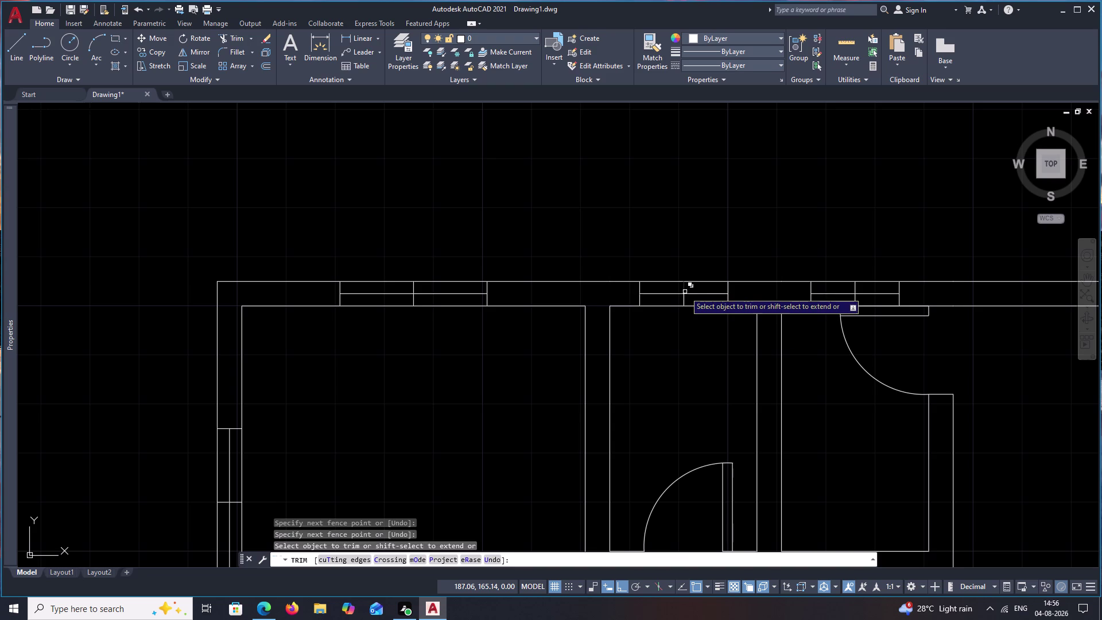
scroll(down, 3)
Trim the remaining wall lines between openings in the central rooms.
middle_drag(430, 359, 523, 251)
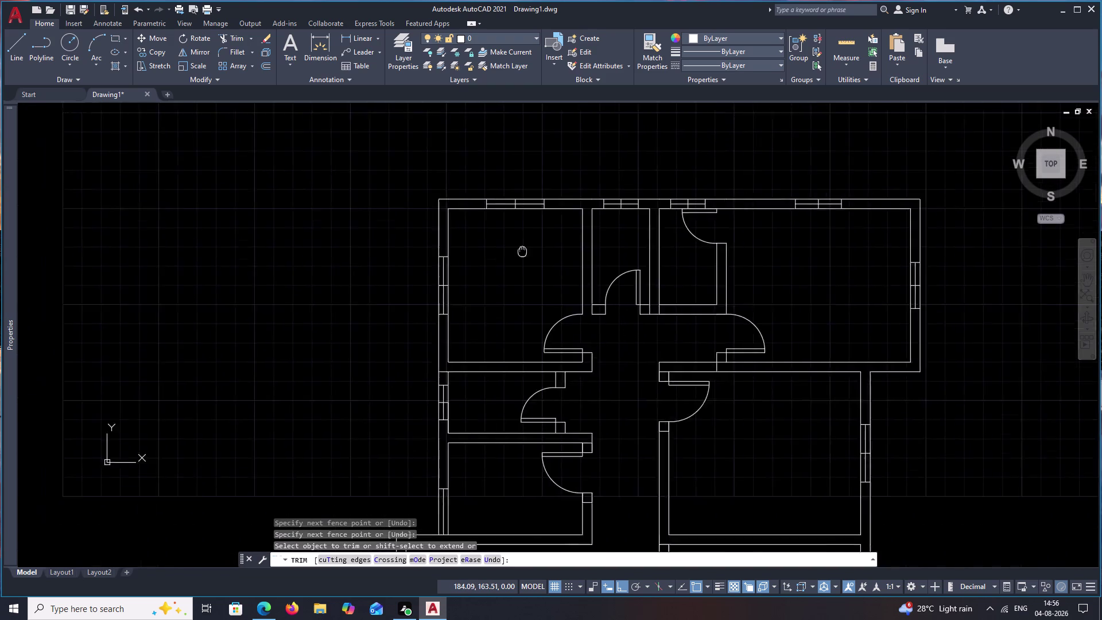
middle_drag(523, 251, 542, 237)
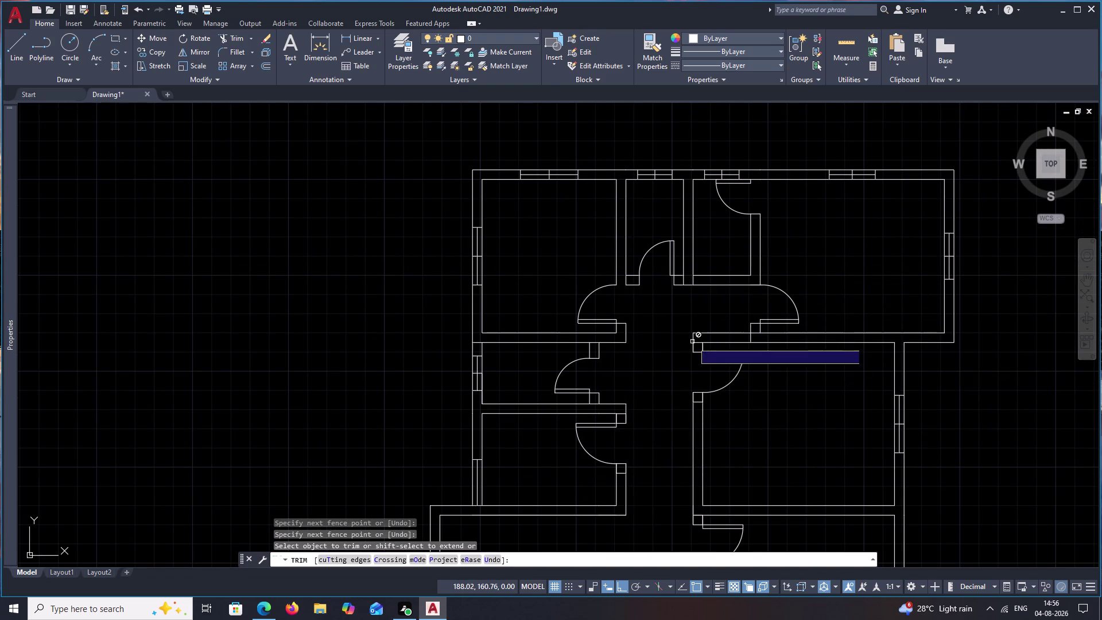
scroll(up, 3)
drag(699, 332, 698, 354)
scroll(down, 3)
middle_drag(896, 437, 886, 402)
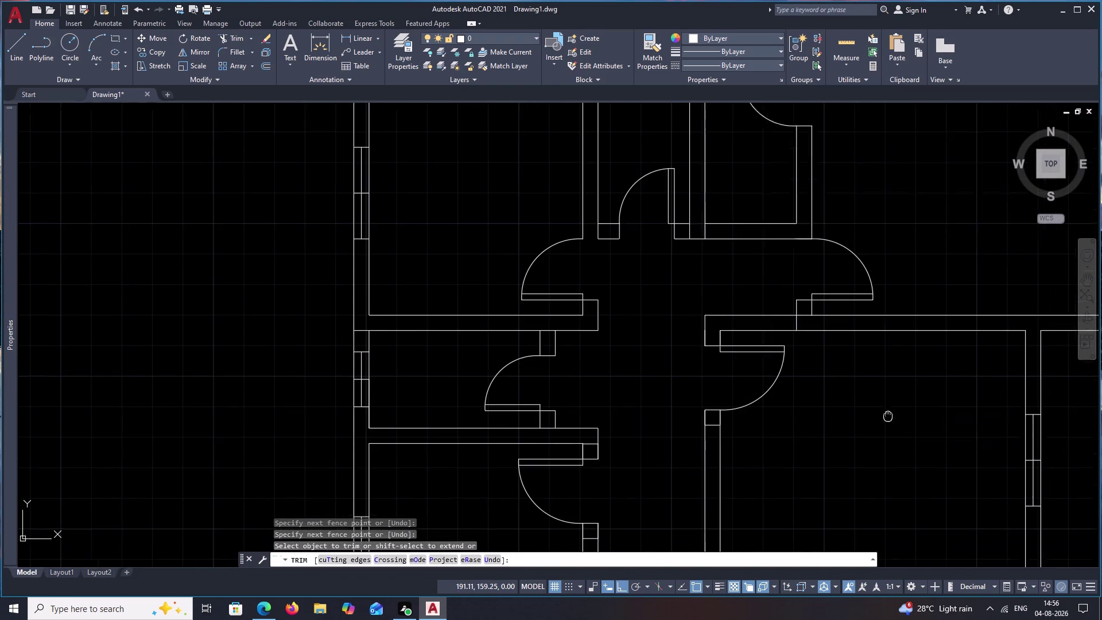
middle_drag(887, 402, 882, 316)
middle_drag(835, 379, 841, 275)
drag(713, 213, 712, 226)
scroll(down, 3)
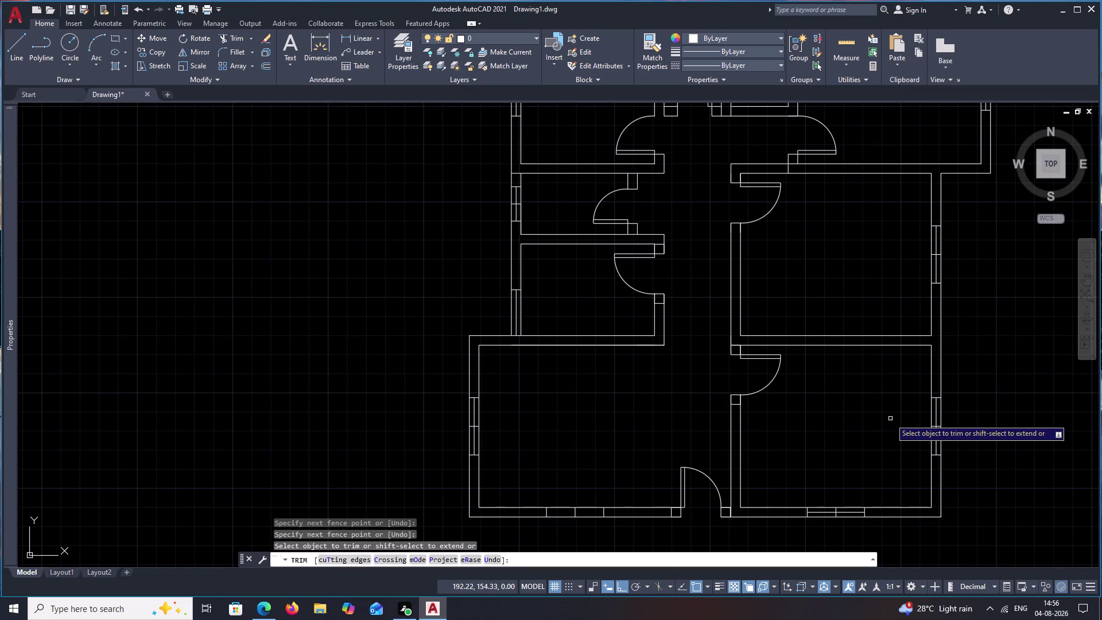
Undo the last two trims and review the trimmed wall openings.
key(ctrl+z)
key(ctrl+z)
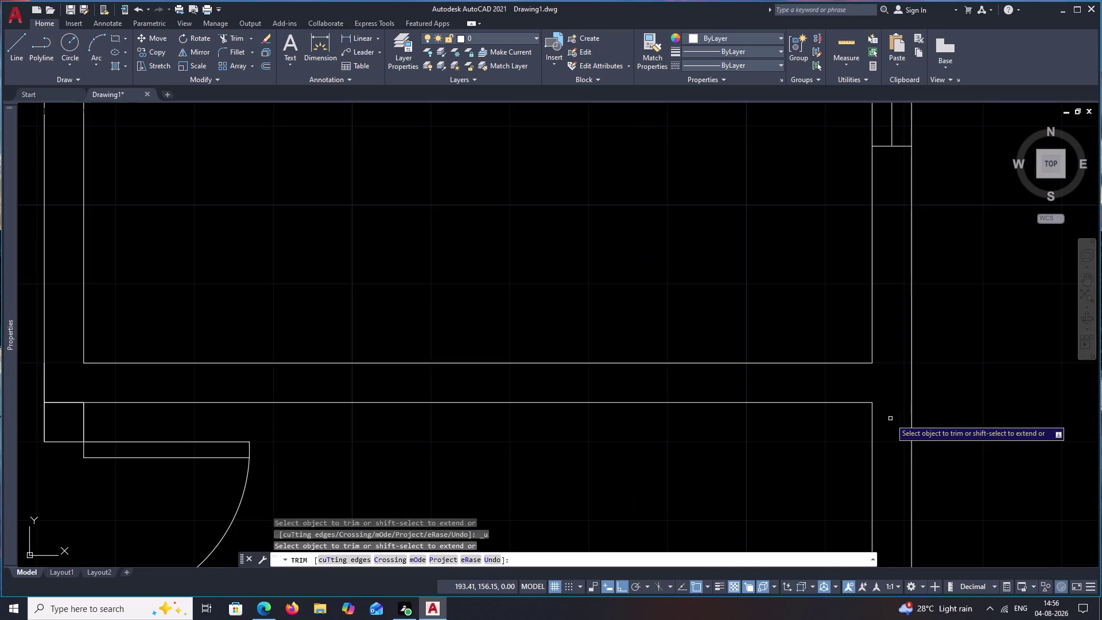
scroll(down, 3)
middle_drag(616, 416, 642, 352)
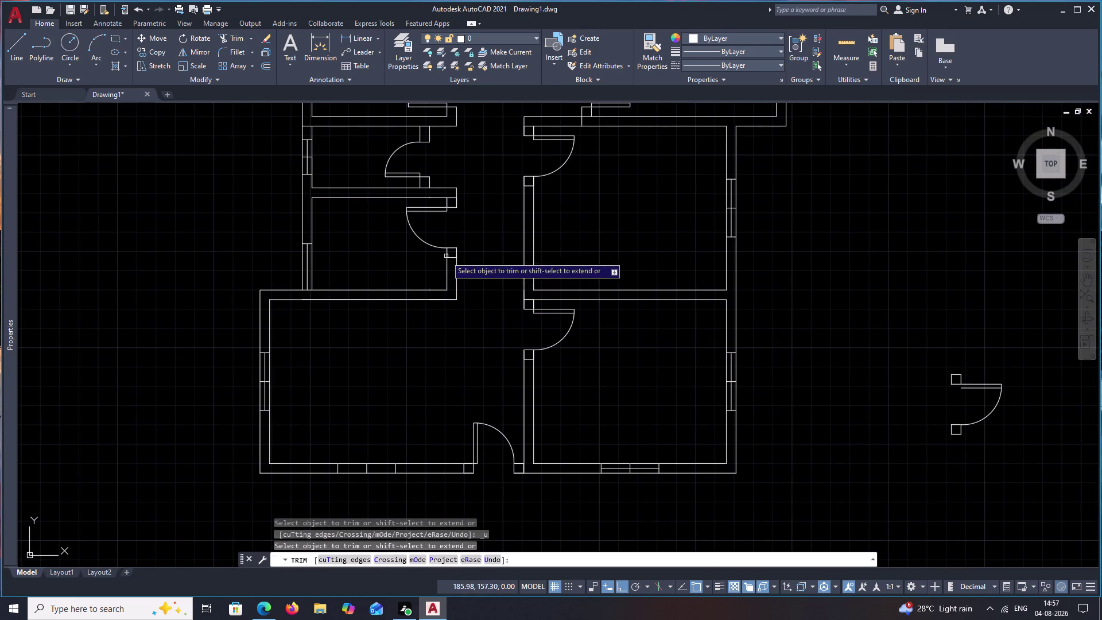
scroll(up, 3)
middle_drag(494, 233, 589, 383)
middle_drag(496, 237, 596, 406)
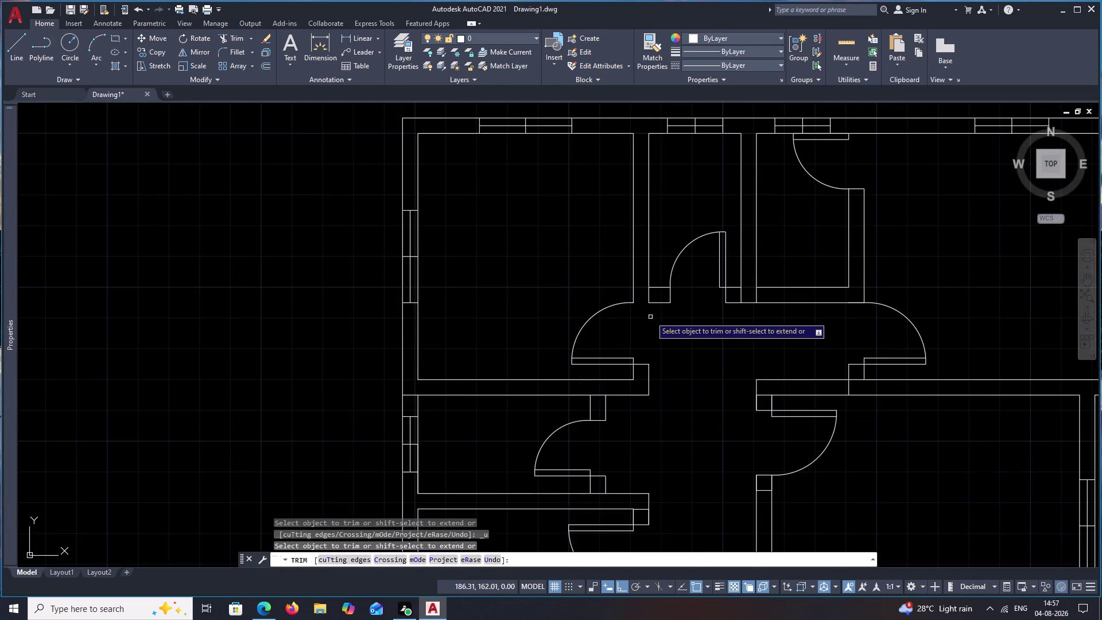
Check the upper rooms' walls, end TRIM, and show the whole floor plan.
middle_drag(652, 316, 620, 431)
middle_drag(958, 334, 838, 337)
middle_drag(833, 337, 688, 333)
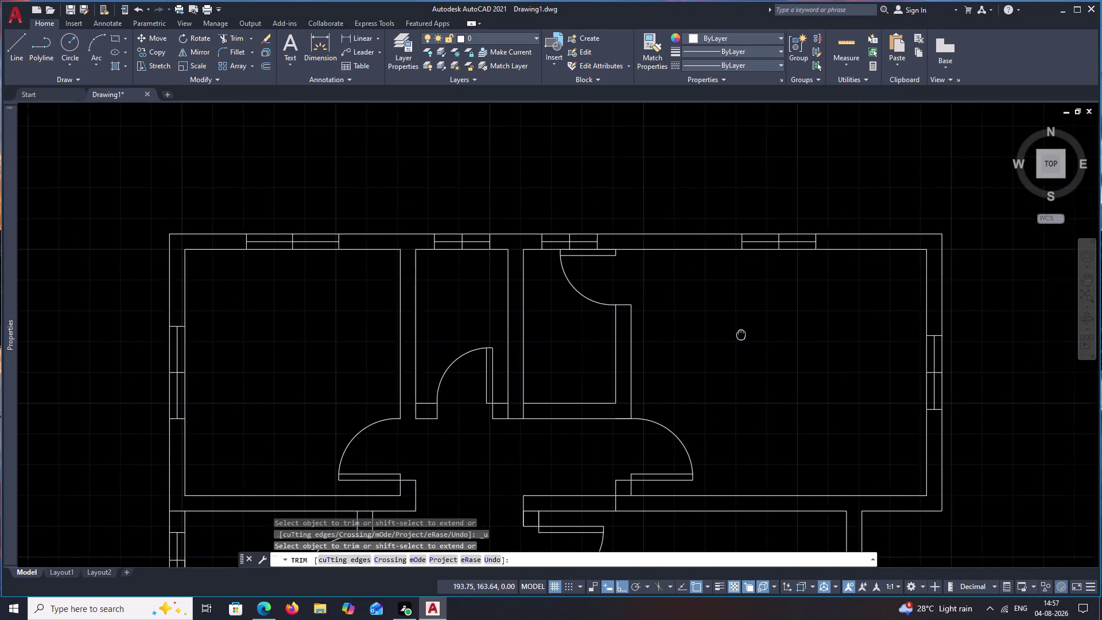
middle_drag(688, 333, 653, 333)
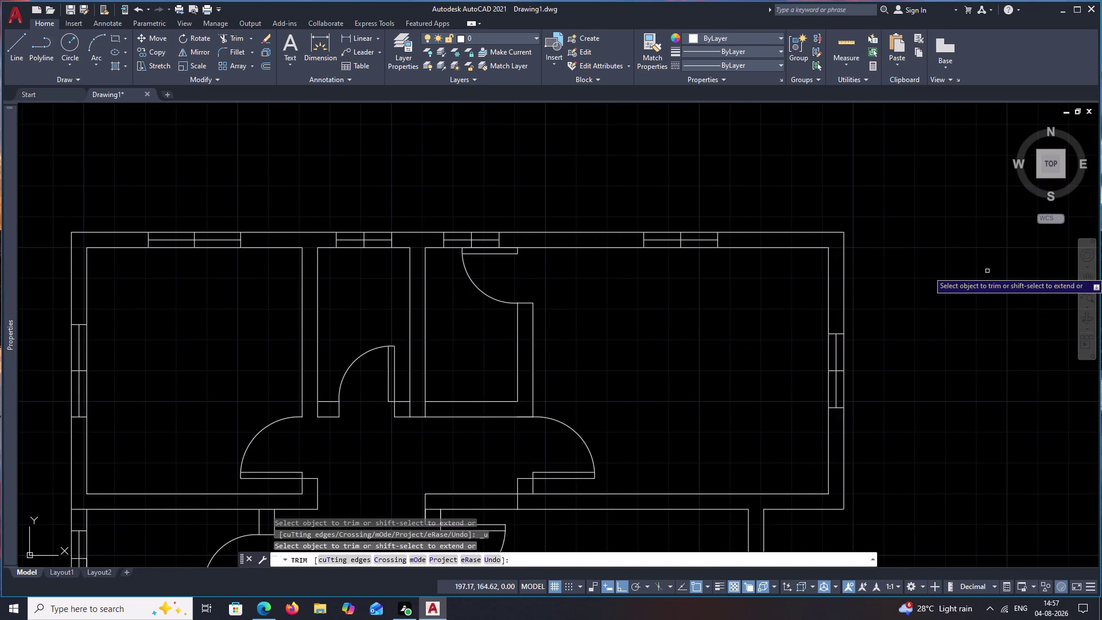
key(Escape)
middle_drag(633, 298, 713, 247)
scroll(down, 3)
middle_drag(625, 423, 631, 379)
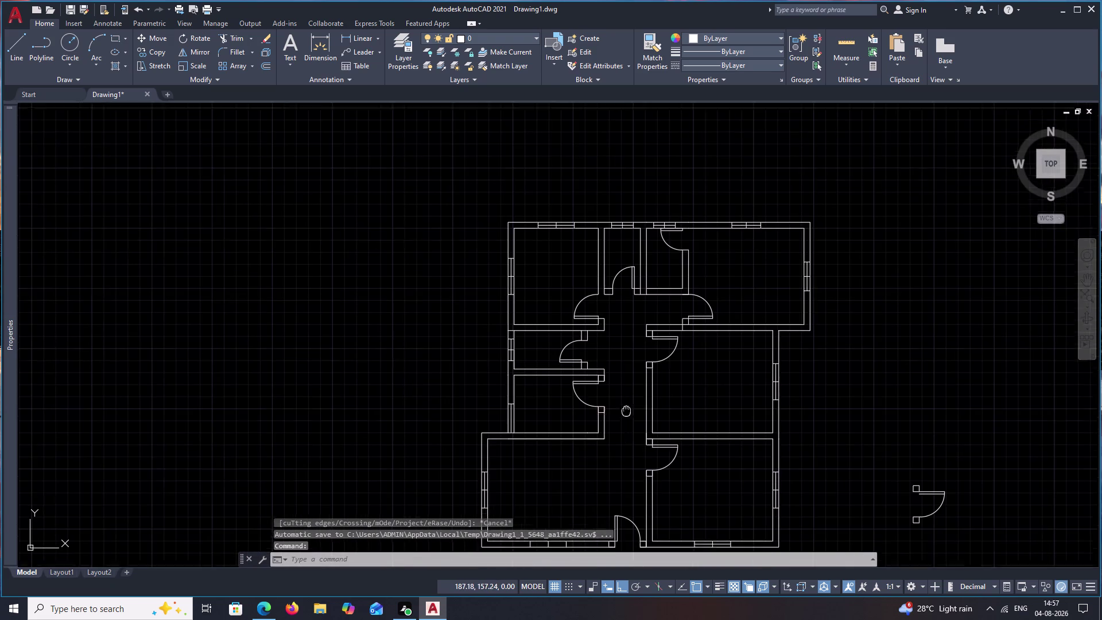
Draw a midline across the bottom wall's window opening with the Line tool.
middle_drag(632, 379, 644, 308)
middle_drag(615, 379, 631, 343)
scroll(up, 3)
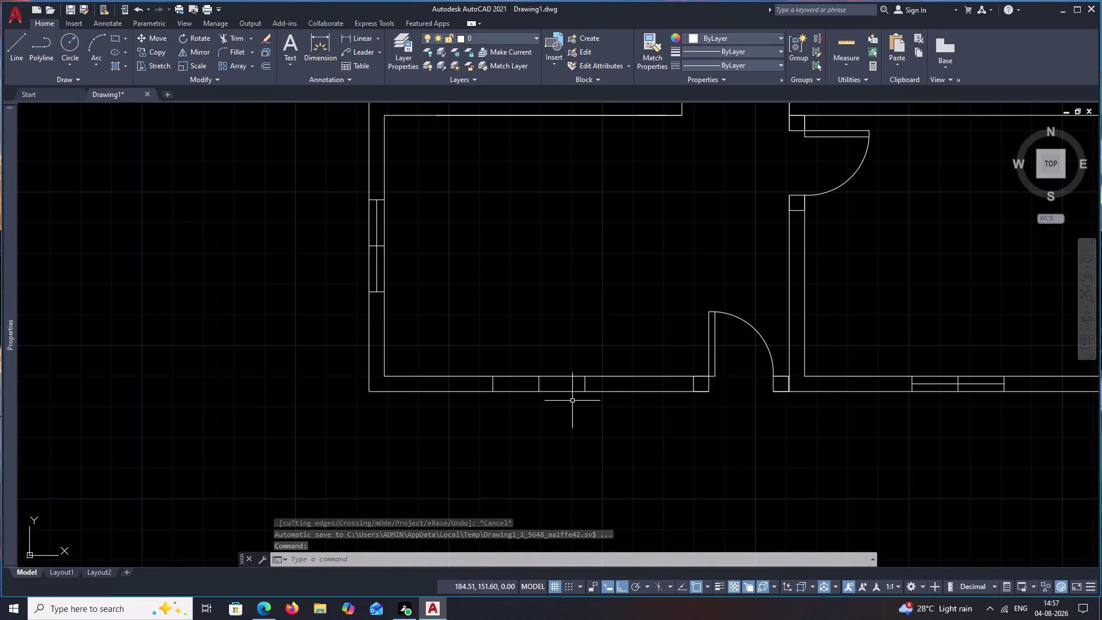
text(l)
key(space)
scroll(up, 3)
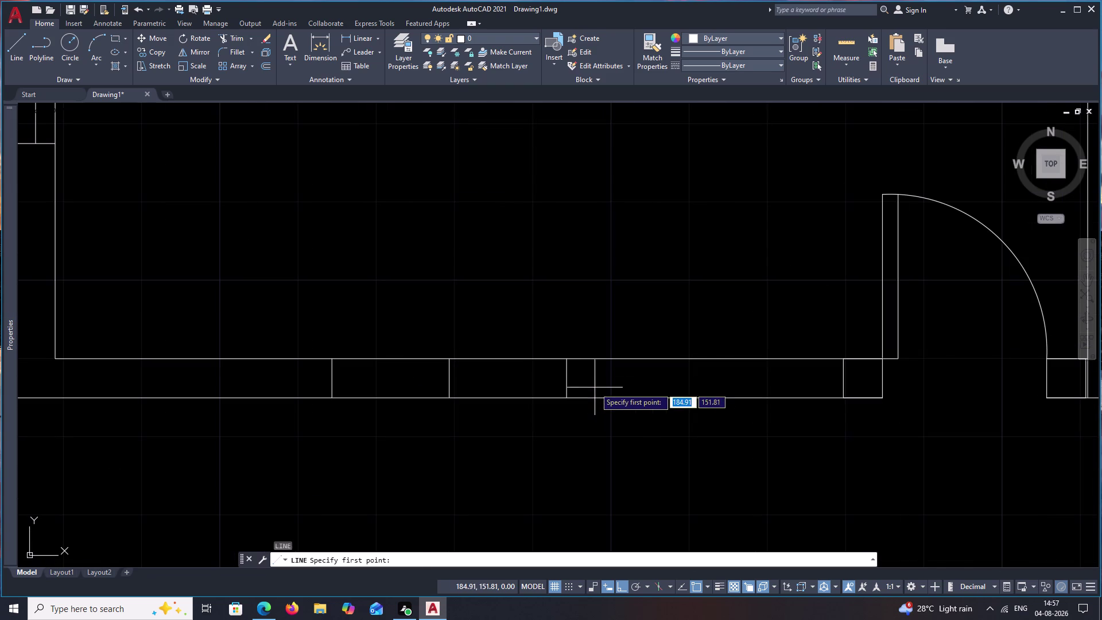
click(563, 379)
click(326, 375)
key(Escape)
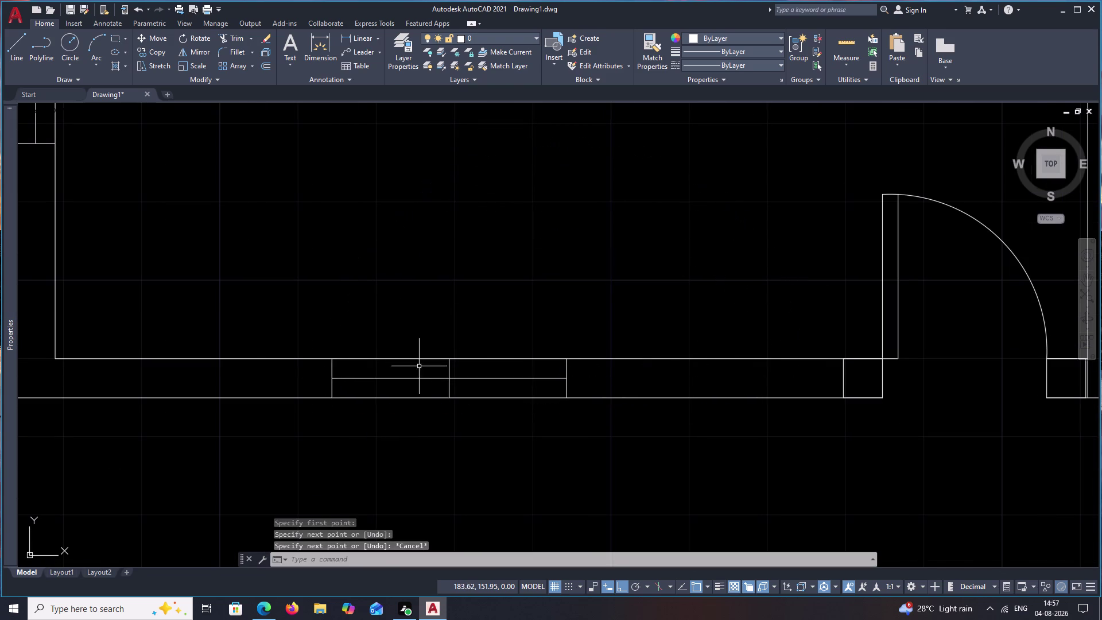
scroll(down, 3)
scroll(down, 3)
middle_drag(641, 403, 667, 443)
Select the cross lines in the left-wall and bottom-wall window openings.
scroll(up, 3)
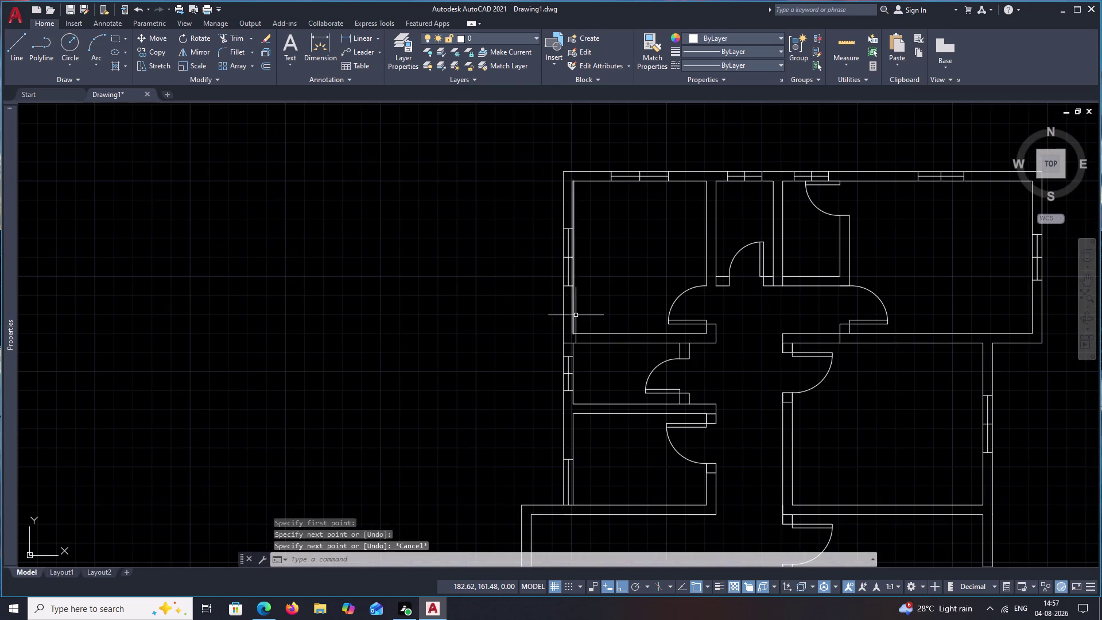
middle_drag(576, 317, 577, 278)
middle_drag(599, 355, 610, 311)
scroll(up, 3)
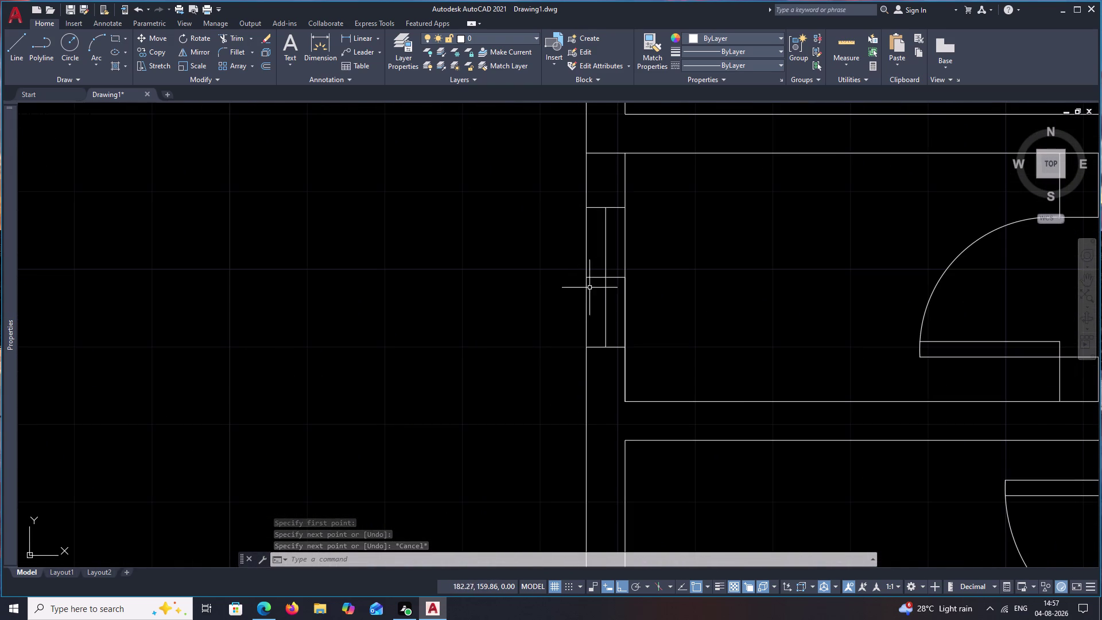
click(613, 277)
scroll(down, 3)
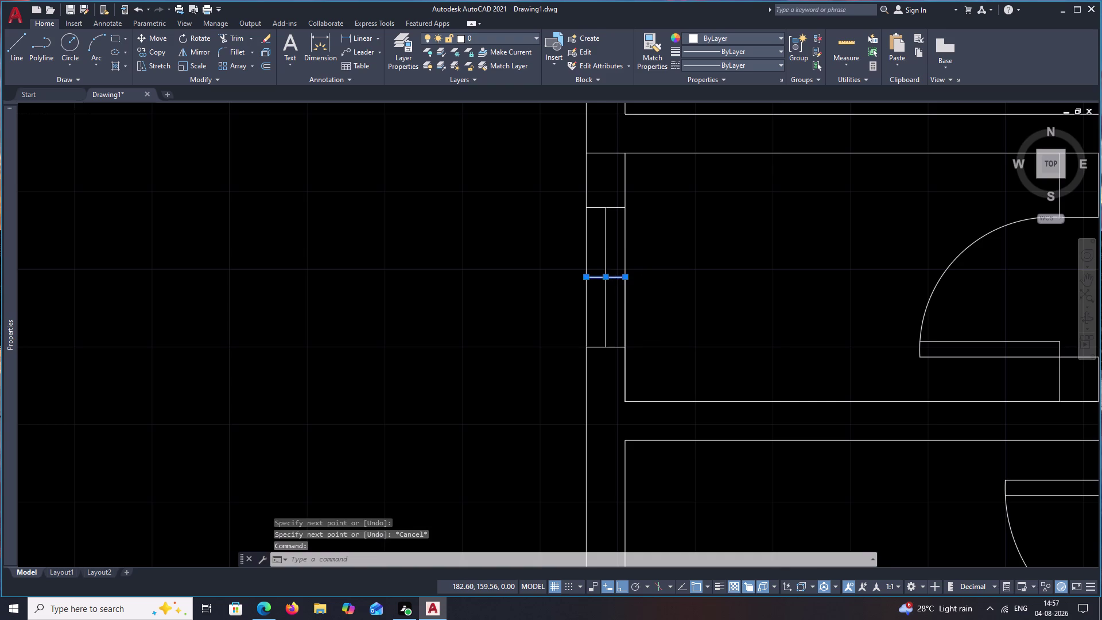
scroll(down, 3)
middle_drag(661, 336, 678, 243)
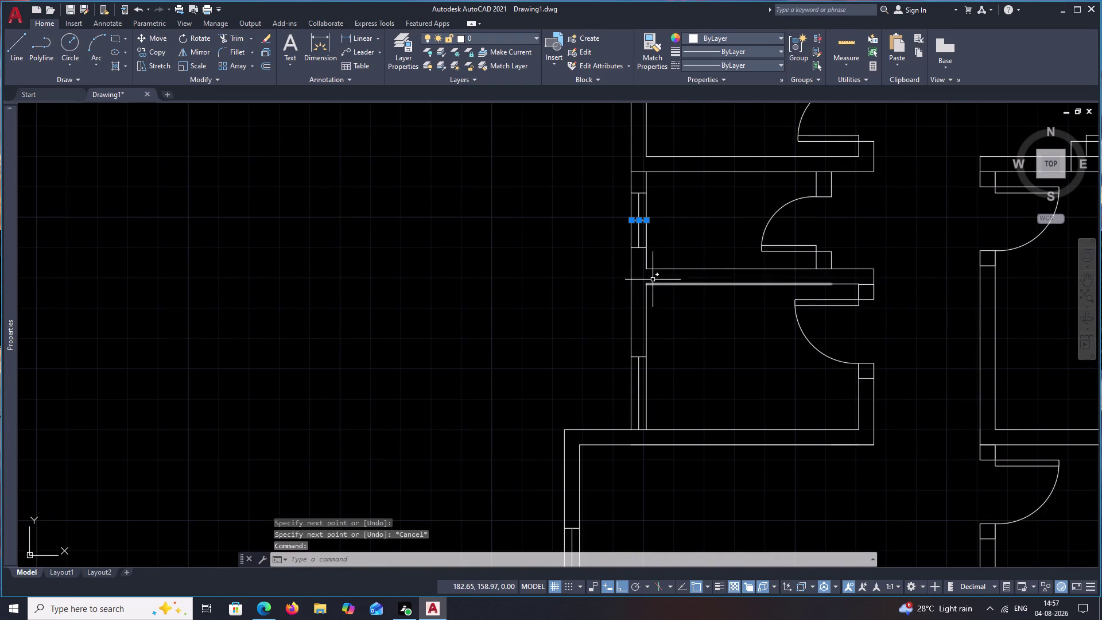
middle_drag(692, 381, 738, 246)
scroll(up, 3)
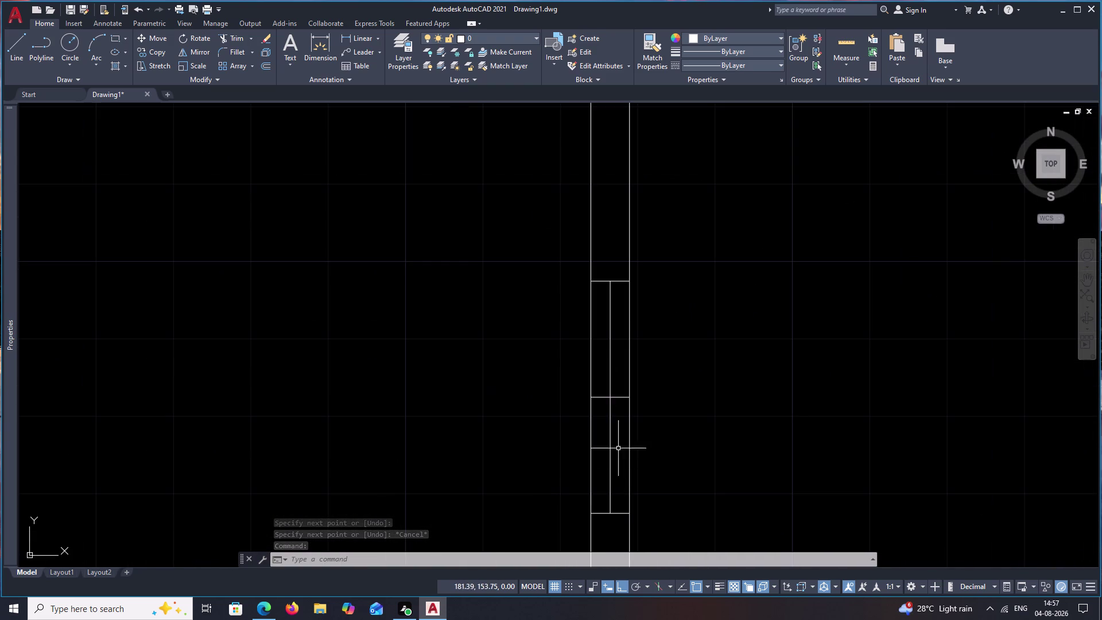
click(622, 397)
scroll(down, 3)
middle_drag(754, 458, 673, 368)
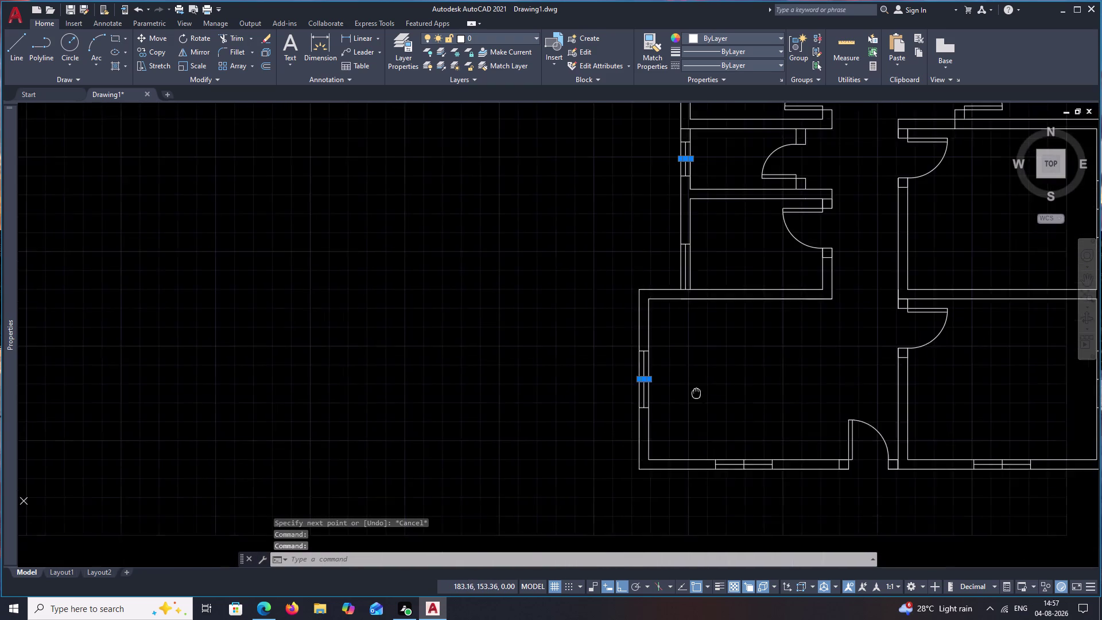
middle_drag(673, 368, 671, 365)
scroll(up, 3)
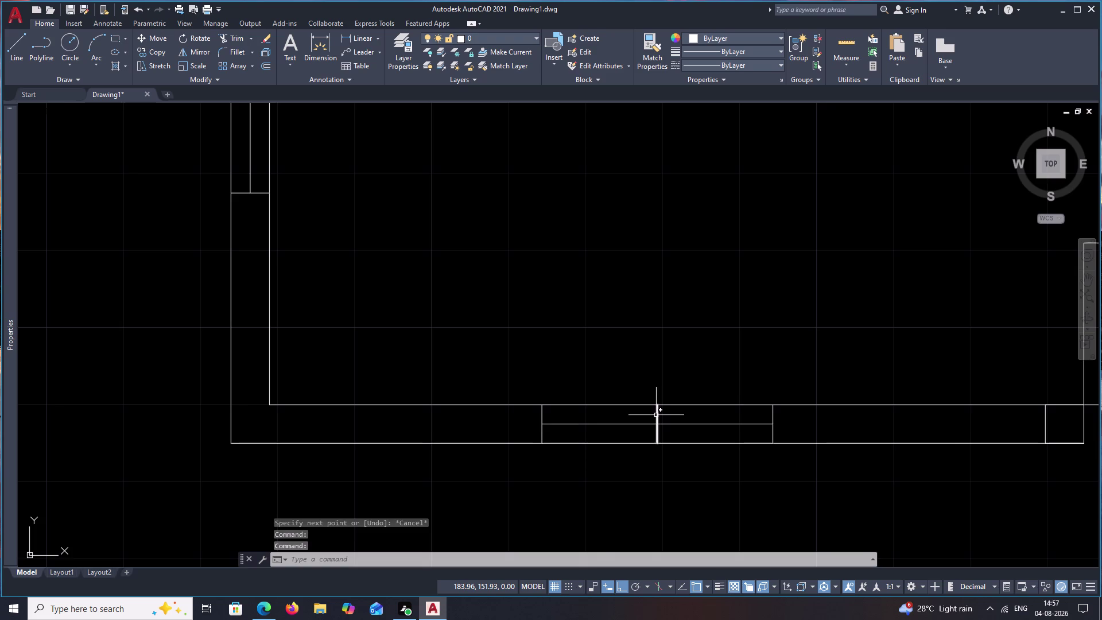
click(656, 415)
scroll(down, 3)
middle_drag(799, 478, 530, 446)
scroll(up, 3)
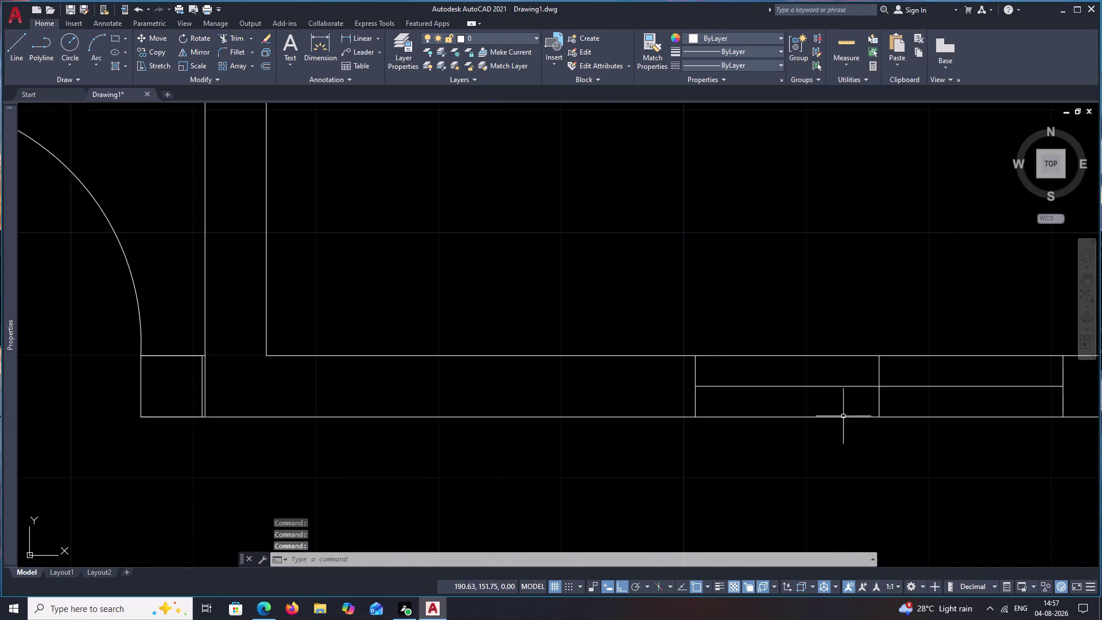
click(880, 406)
scroll(down, 3)
scroll(down, 3)
middle_drag(962, 384, 688, 442)
scroll(up, 3)
scroll(up, 3)
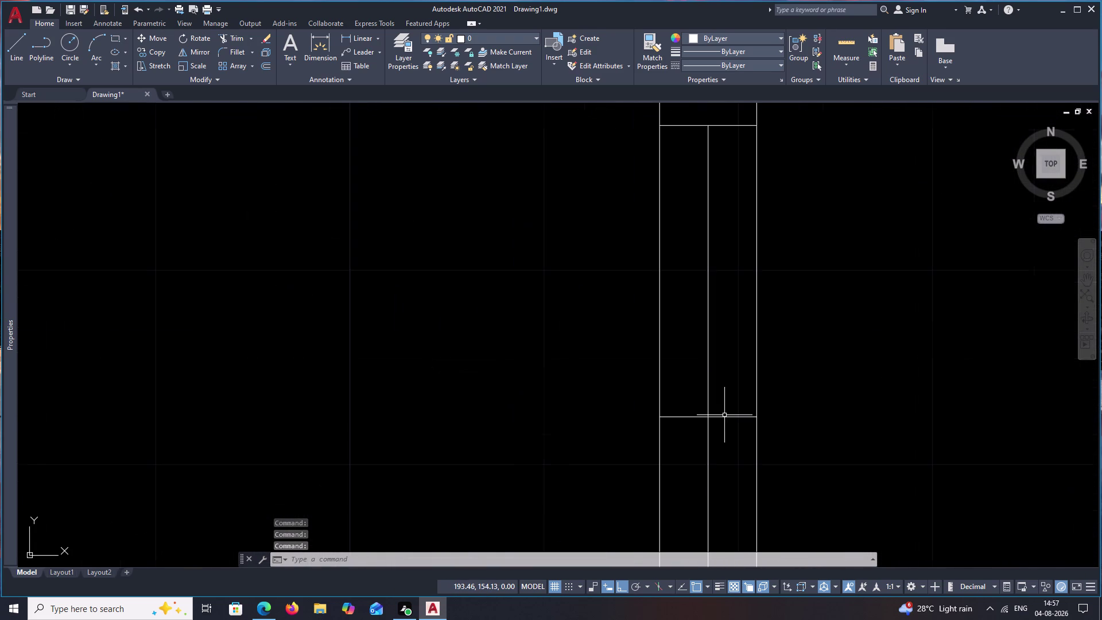
click(724, 418)
Add the right, top and remaining left window cross lines, then delete all twelve.
scroll(down, 3)
middle_drag(768, 360, 764, 456)
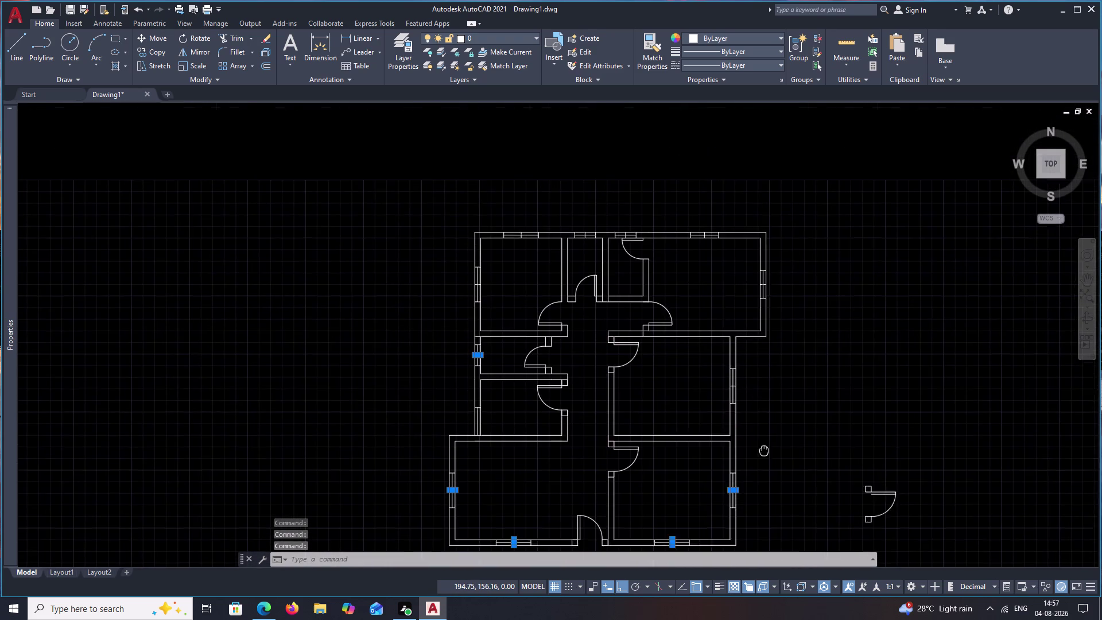
scroll(up, 3)
scroll(up, 3)
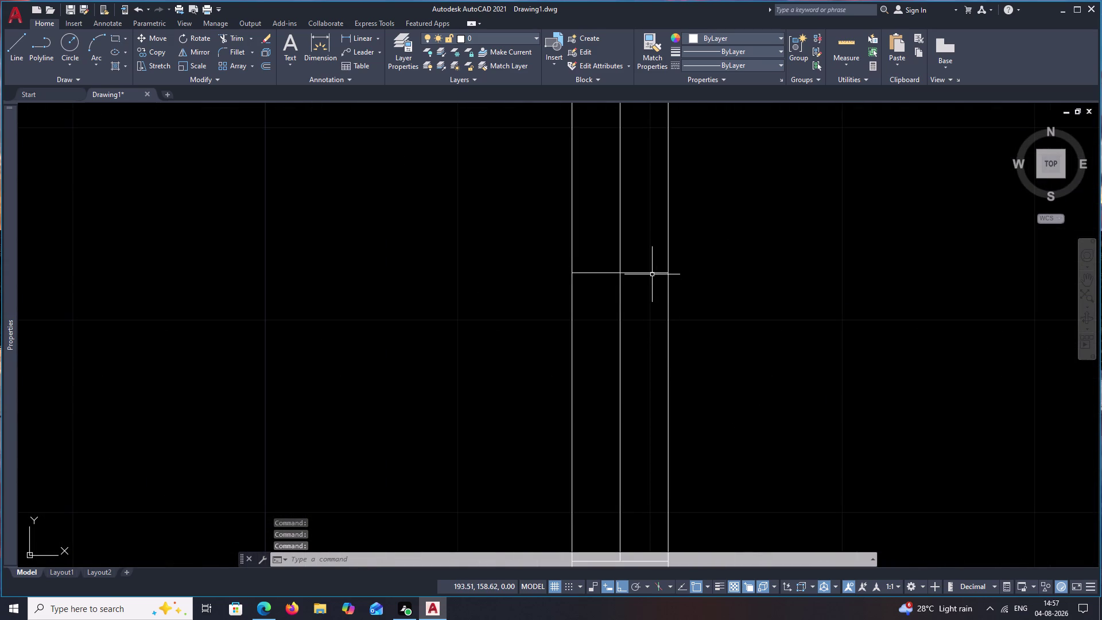
click(652, 275)
click(651, 272)
scroll(down, 3)
scroll(up, 3)
scroll(down, 3)
scroll(down, 3)
middle_drag(710, 178, 688, 315)
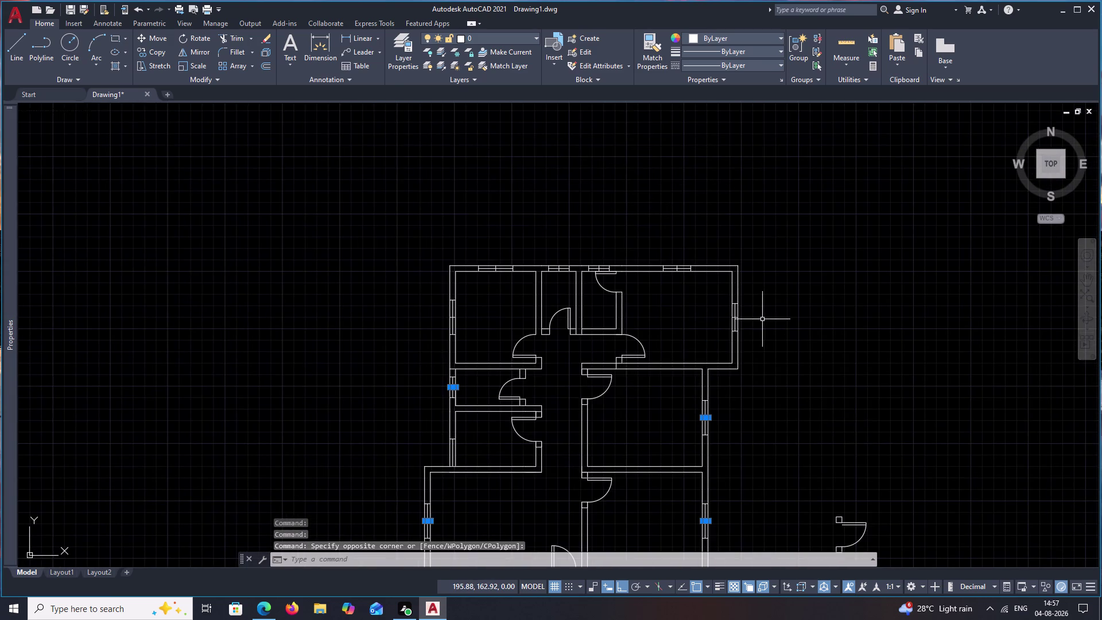
scroll(up, 3)
click(697, 283)
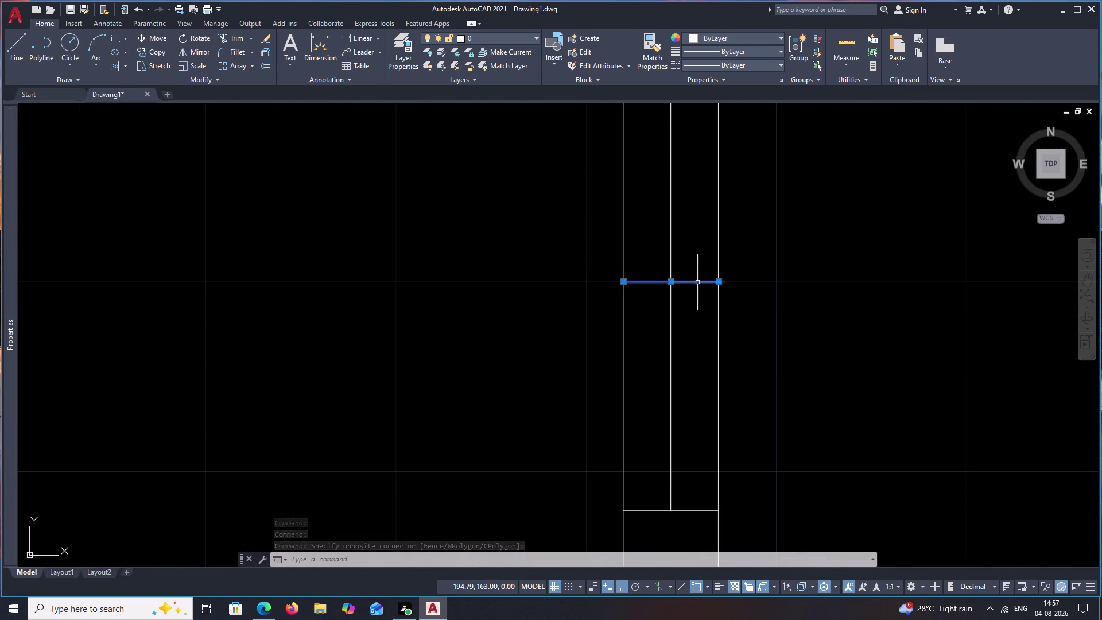
scroll(down, 3)
middle_drag(486, 228, 546, 285)
scroll(up, 3)
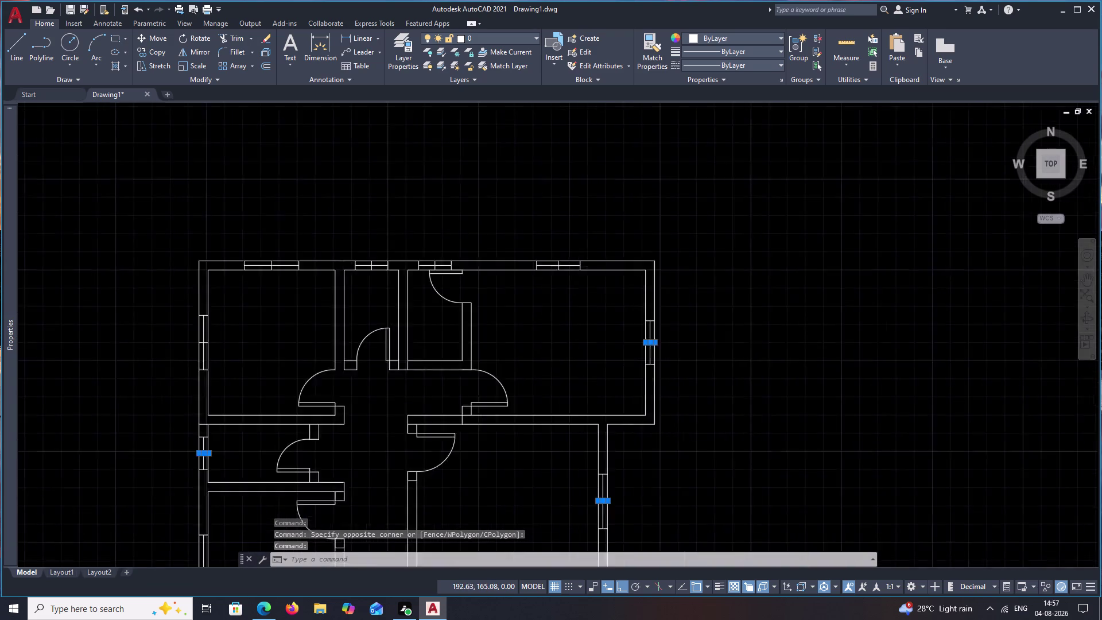
scroll(up, 3)
click(510, 262)
scroll(down, 3)
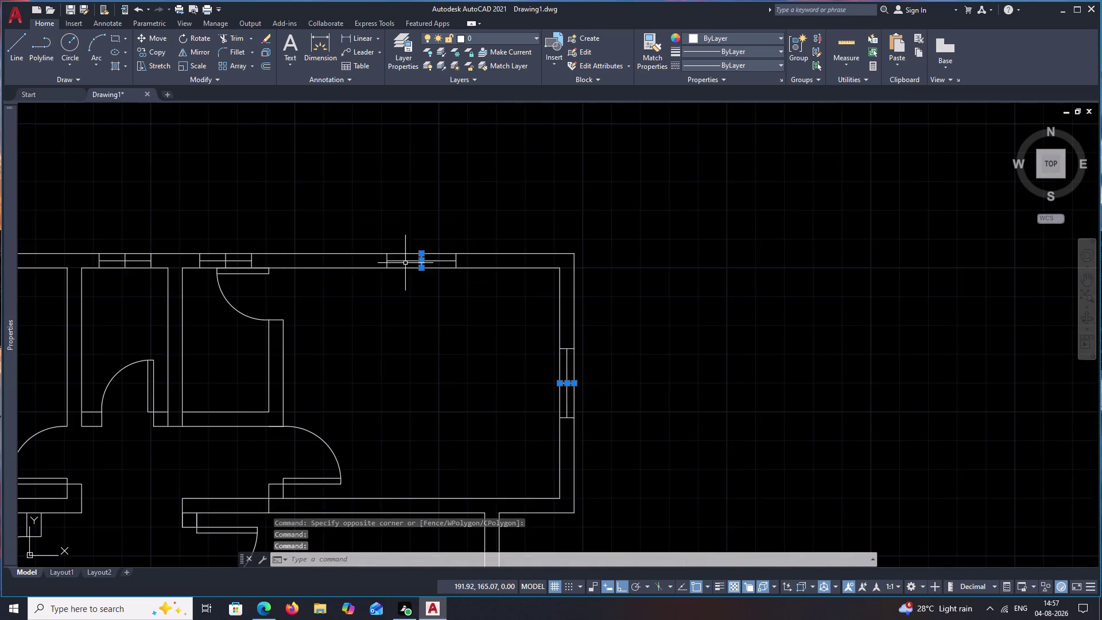
scroll(down, 3)
middle_drag(346, 262, 596, 294)
scroll(up, 3)
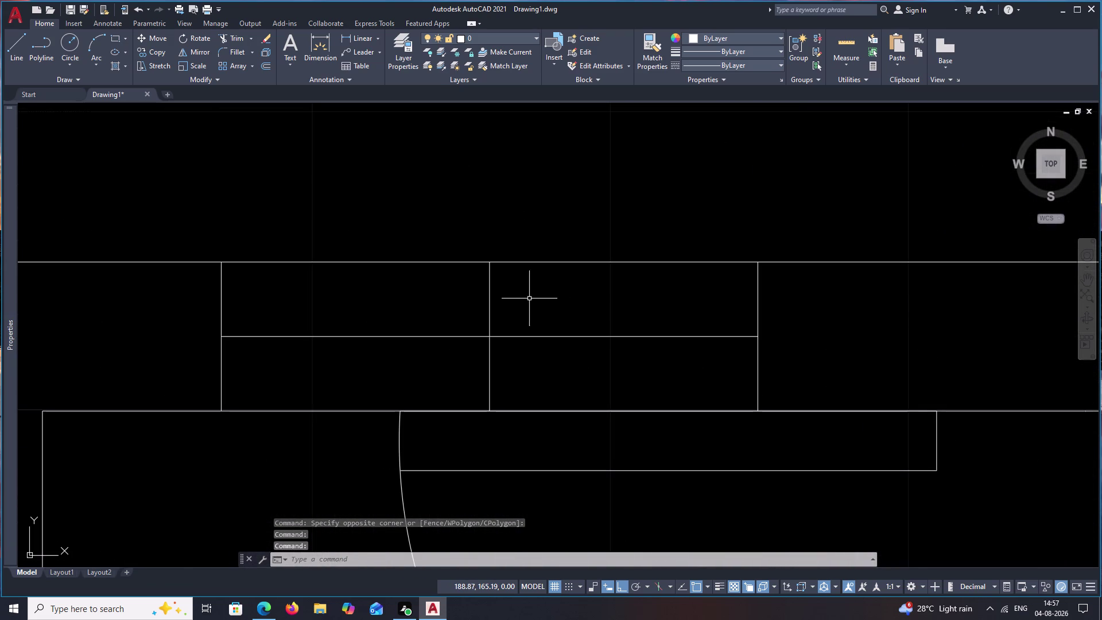
click(489, 294)
scroll(down, 3)
middle_drag(333, 281, 560, 290)
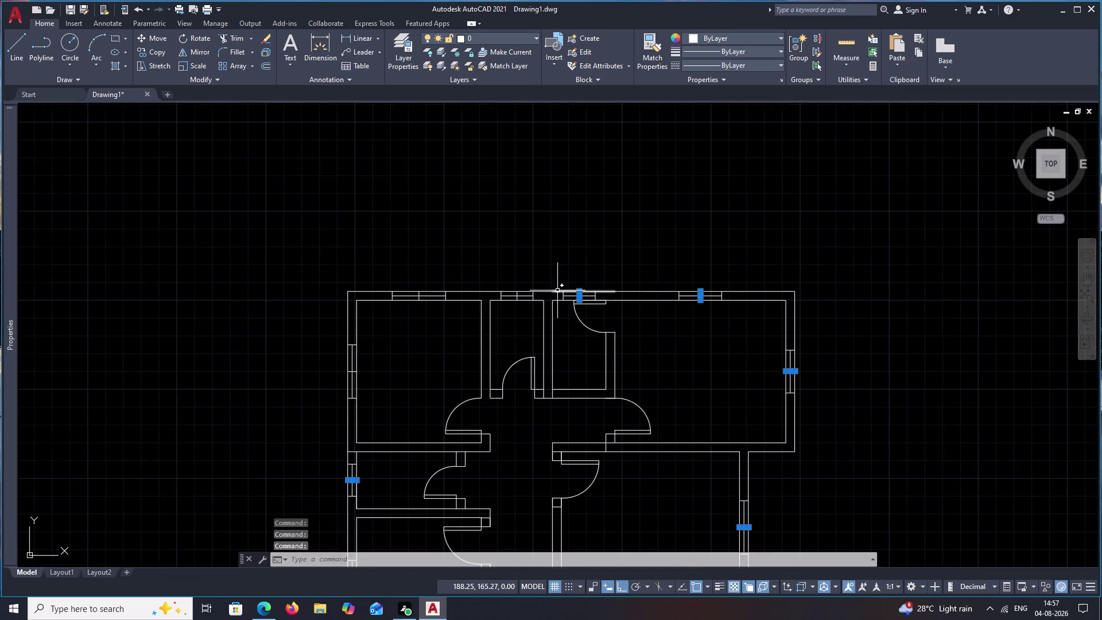
scroll(up, 3)
click(480, 301)
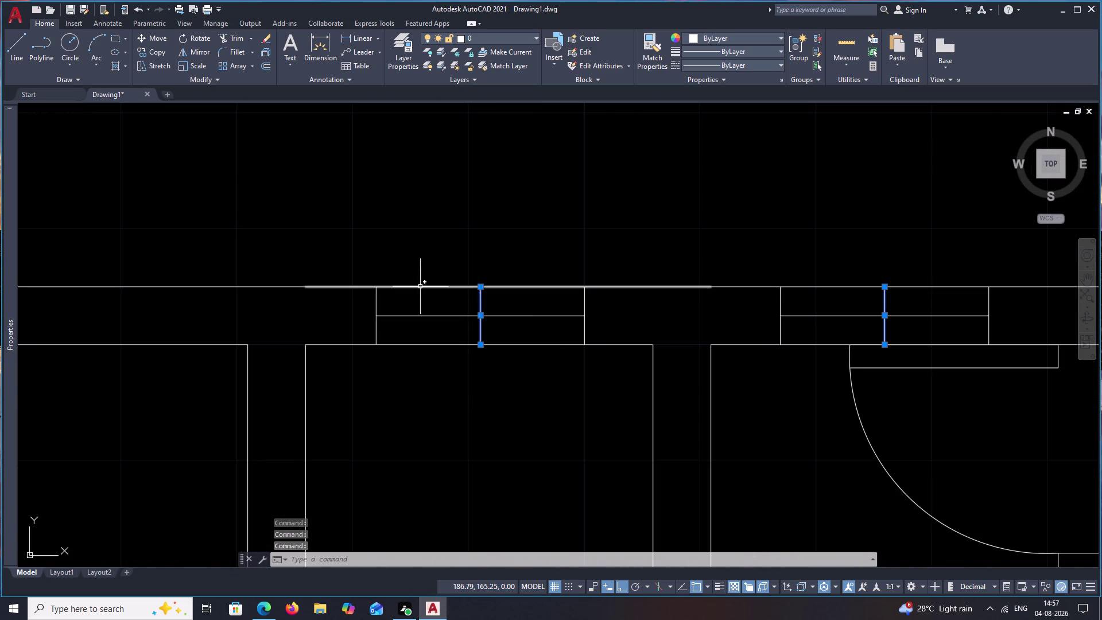
scroll(down, 3)
middle_drag(384, 268, 659, 301)
scroll(up, 3)
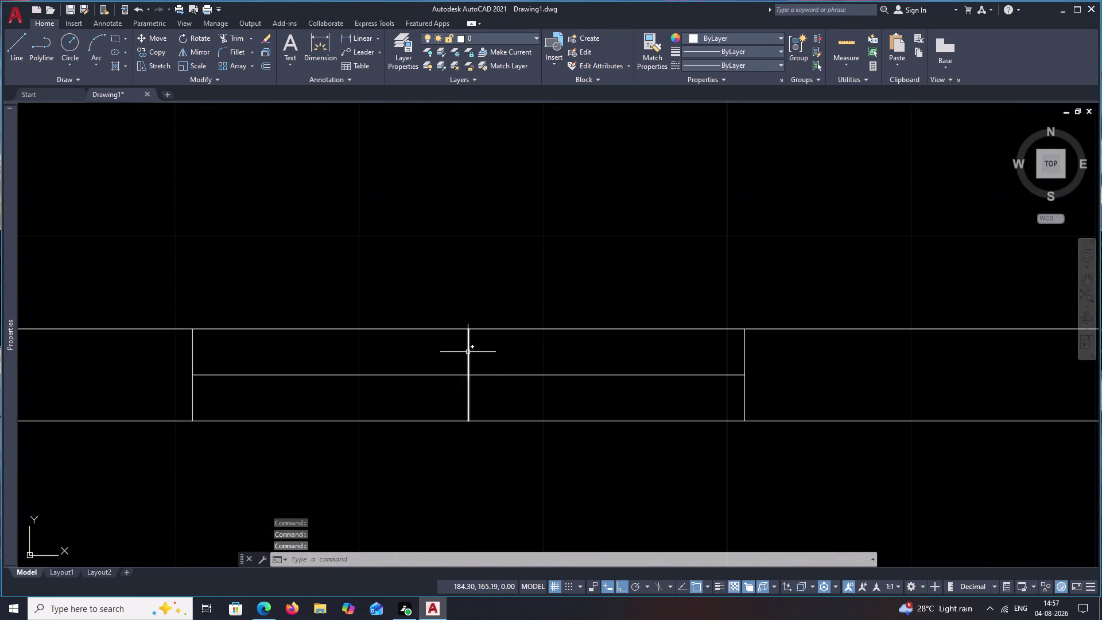
click(468, 352)
scroll(down, 3)
middle_drag(423, 316, 708, 304)
scroll(up, 3)
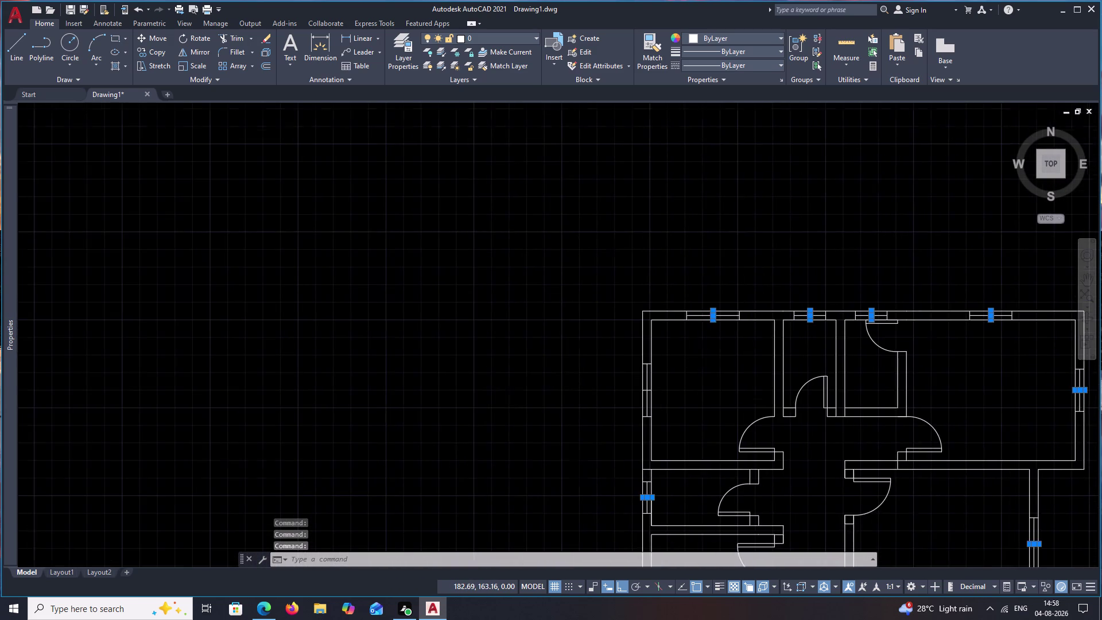
scroll(up, 3)
scroll(up, 3)
middle_drag(654, 397, 661, 291)
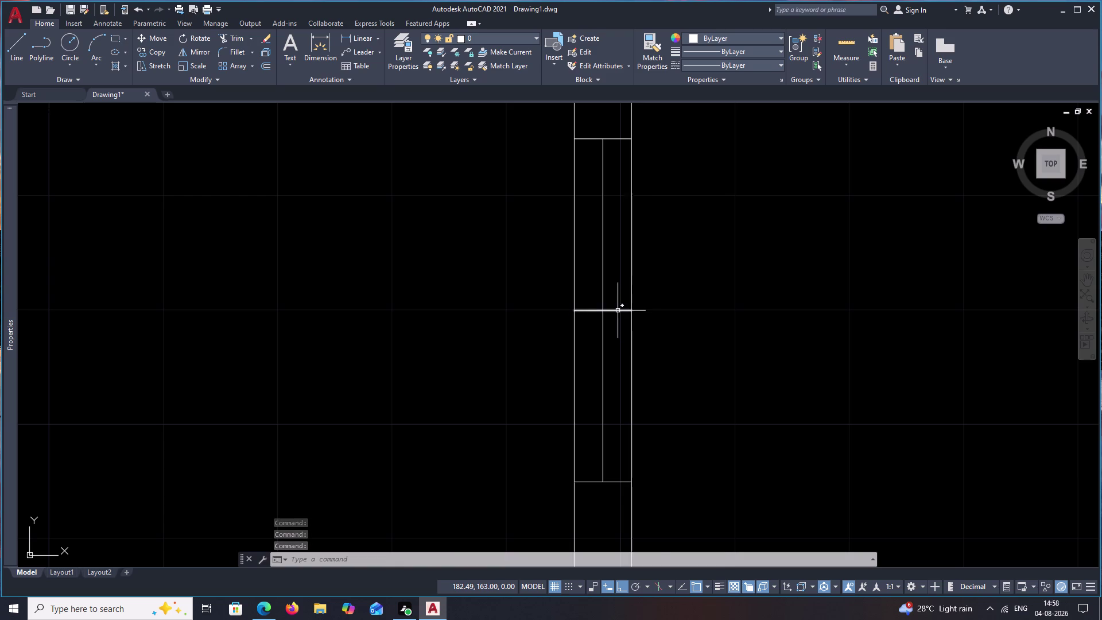
click(619, 311)
scroll(down, 3)
middle_drag(771, 351, 705, 258)
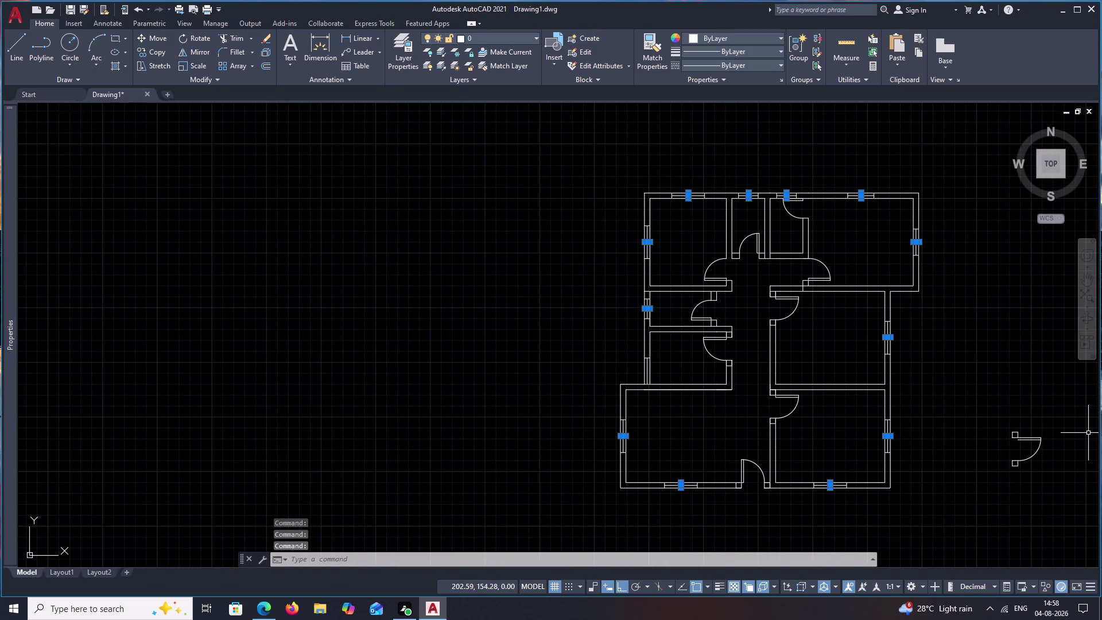
key(Delete)
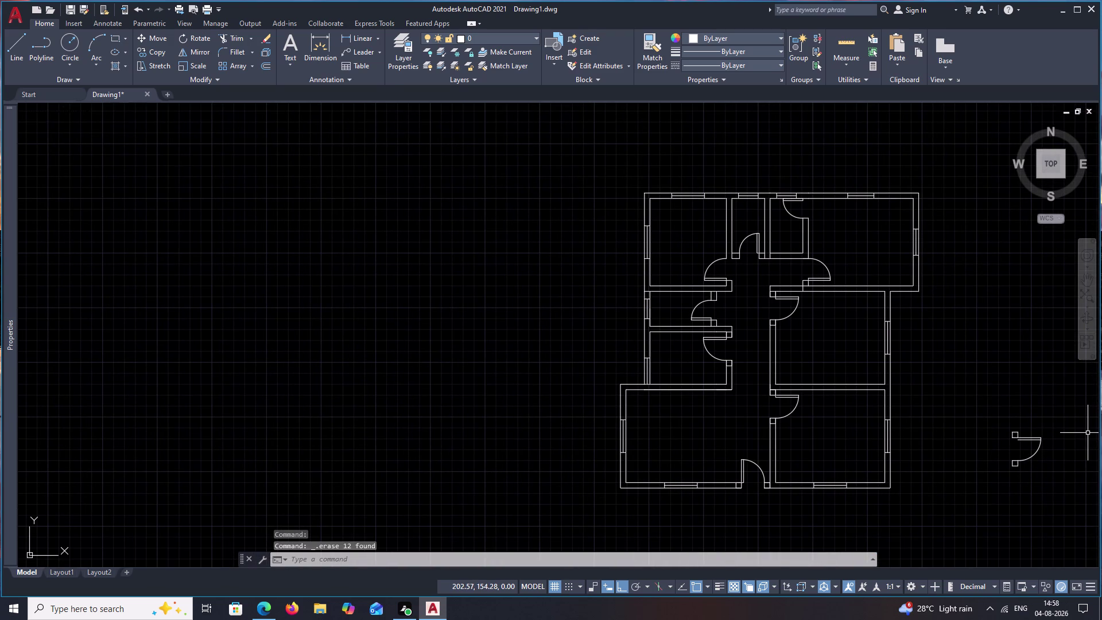
middle_drag(859, 333, 726, 290)
scroll(up, 3)
middle_drag(685, 314, 686, 249)
middle_drag(691, 309, 695, 248)
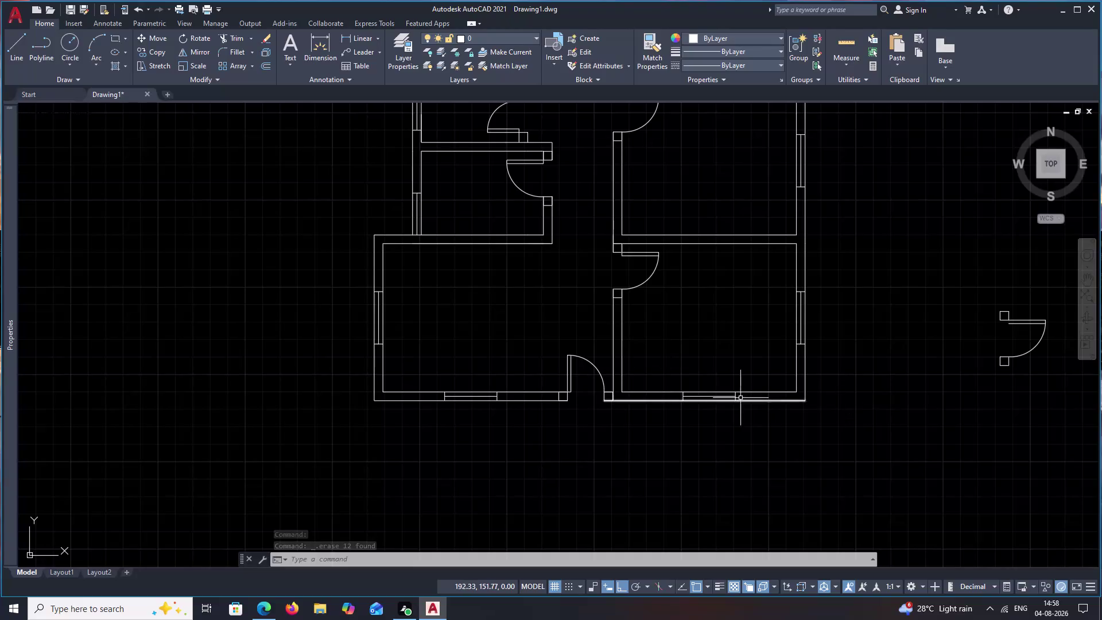
middle_drag(852, 384, 971, 412)
scroll(up, 3)
middle_drag(618, 222, 640, 316)
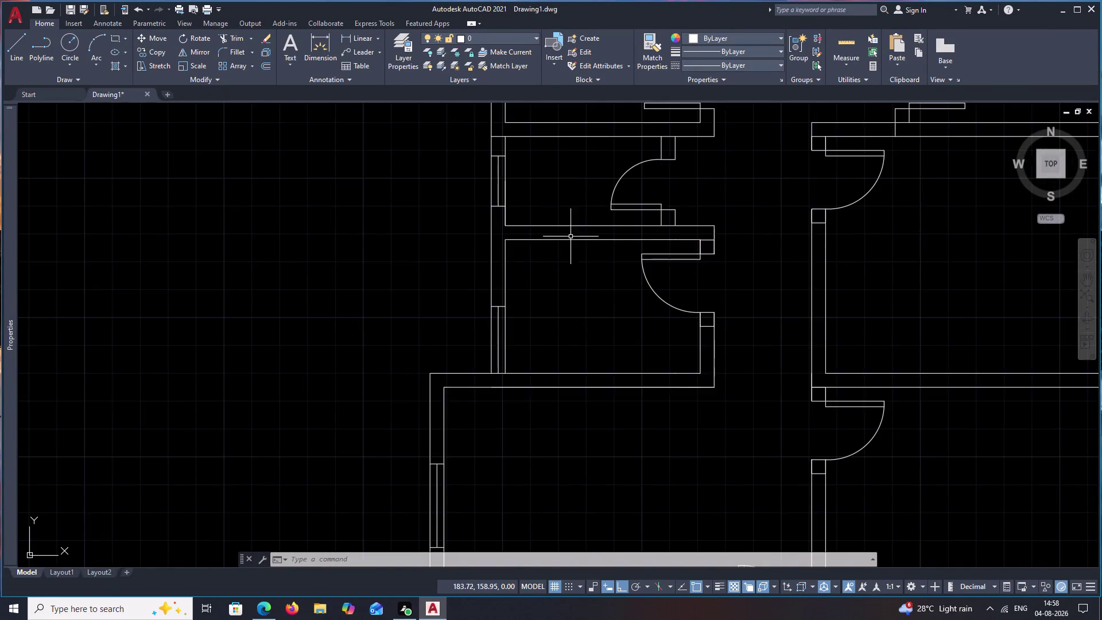
scroll(down, 3)
middle_drag(561, 237, 568, 315)
middle_drag(552, 257, 555, 298)
scroll(down, 3)
scroll(up, 3)
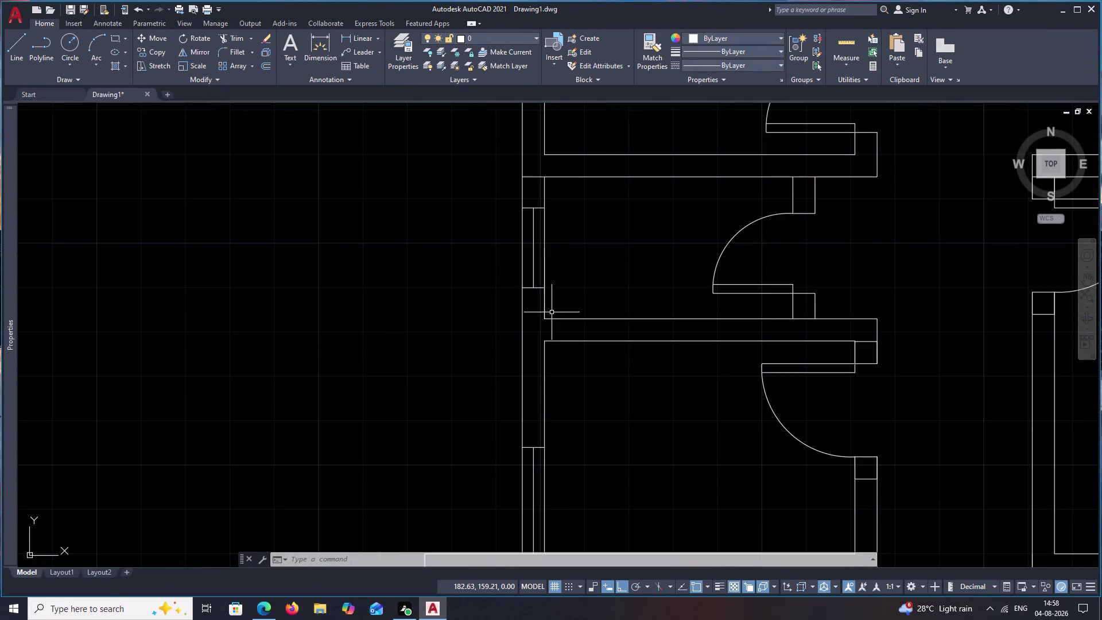
scroll(up, 3)
middle_drag(493, 238, 505, 355)
text(o)
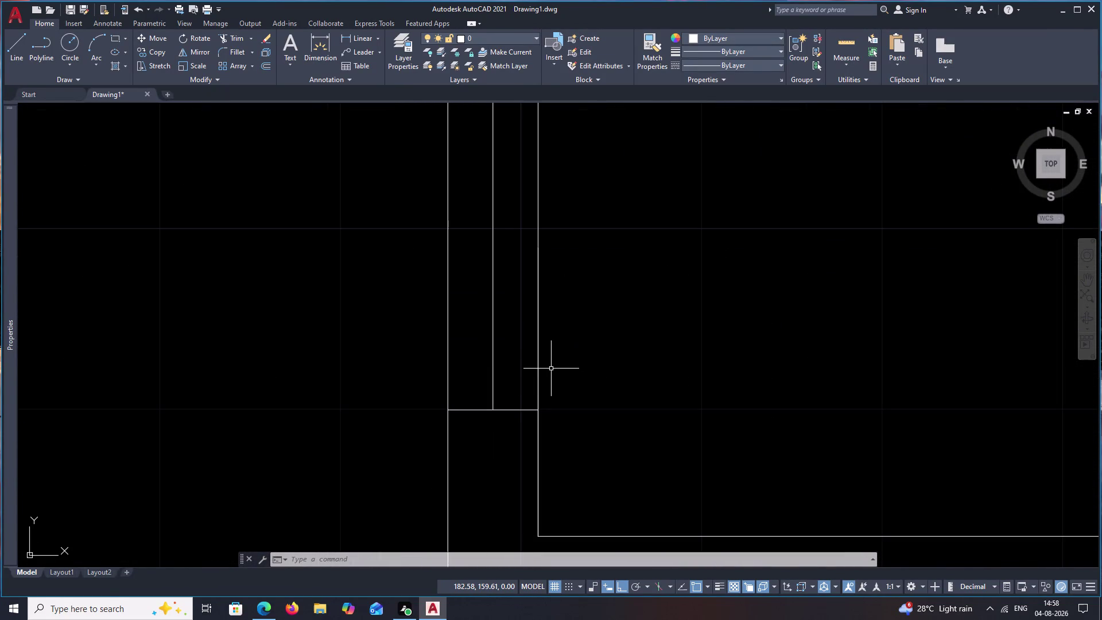
key(space)
text(.1)
key(space)
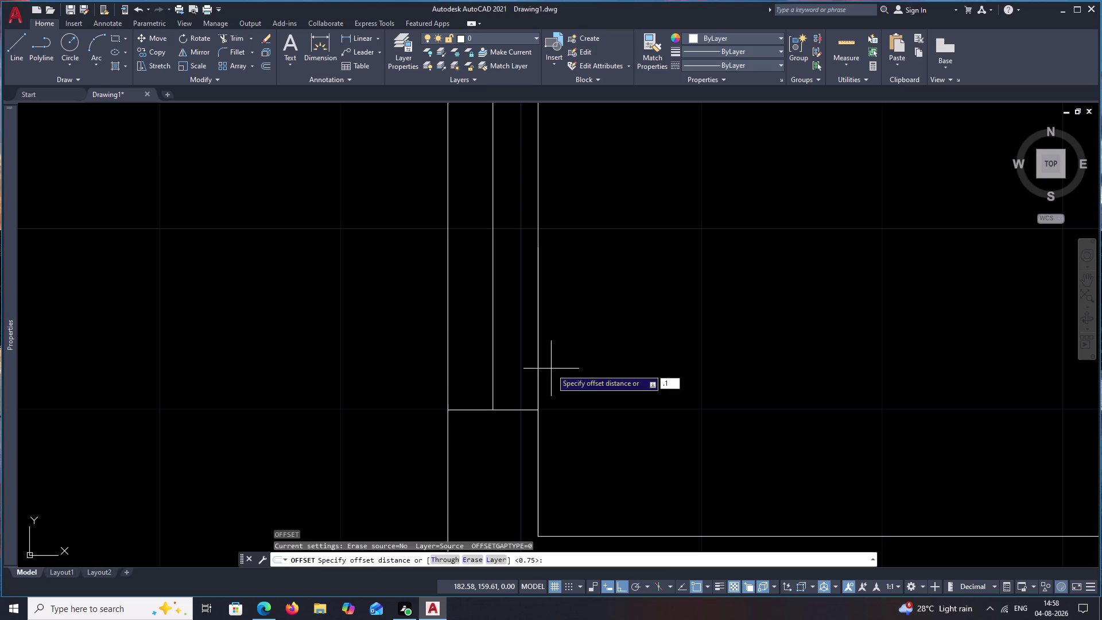
click(494, 308)
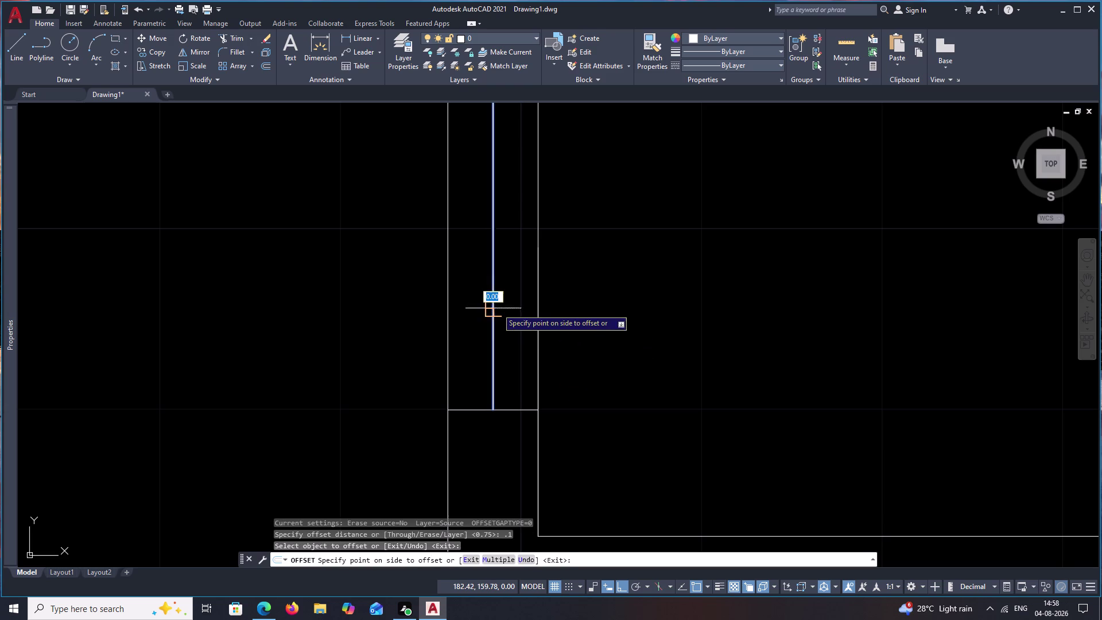
key(Escape)
key(o)
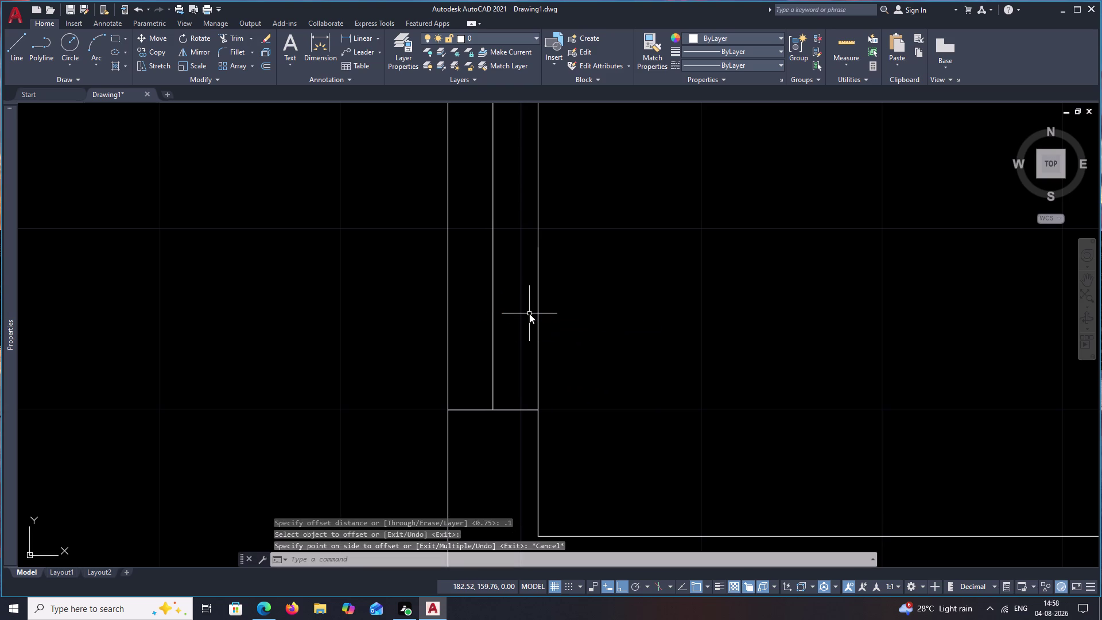
key(space)
text(.1)
key(space)
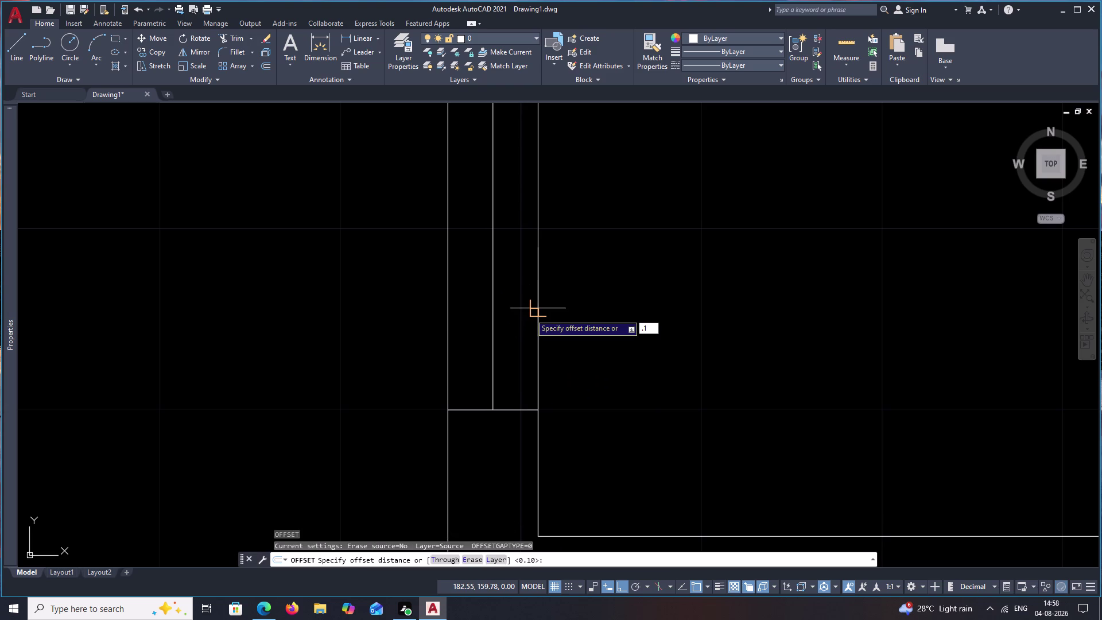
click(493, 296)
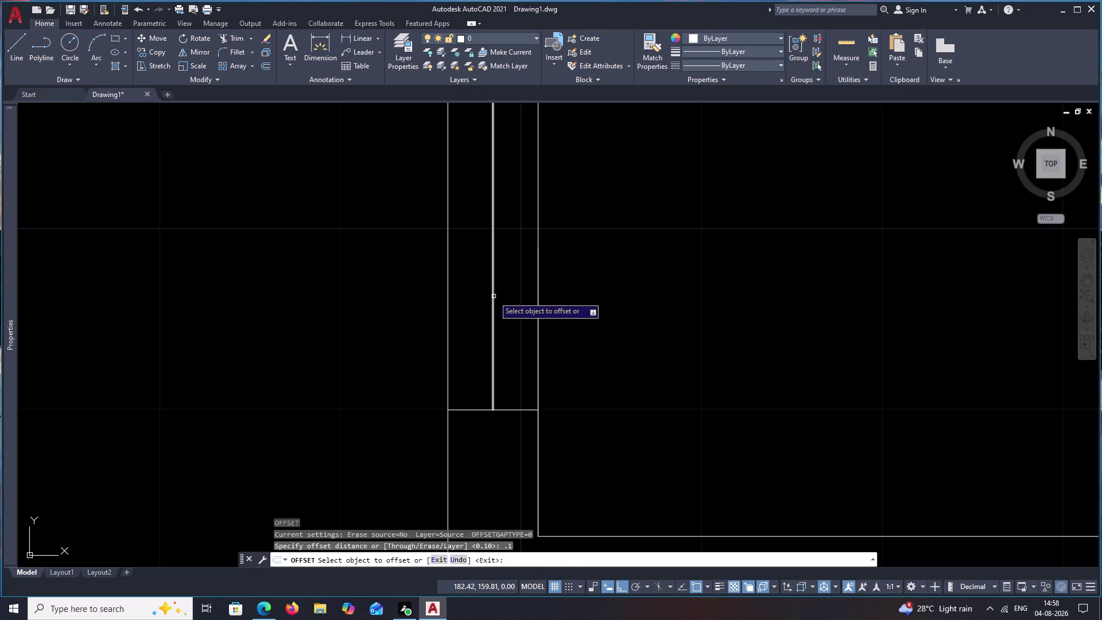
key(Escape)
key(Escape)
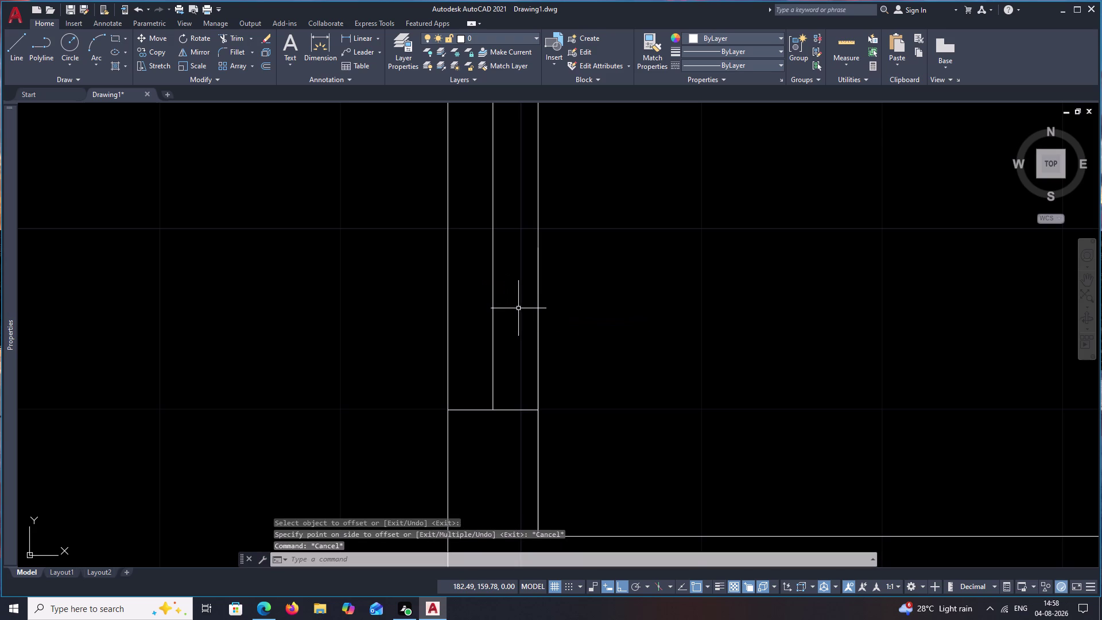
text(o)
key(space)
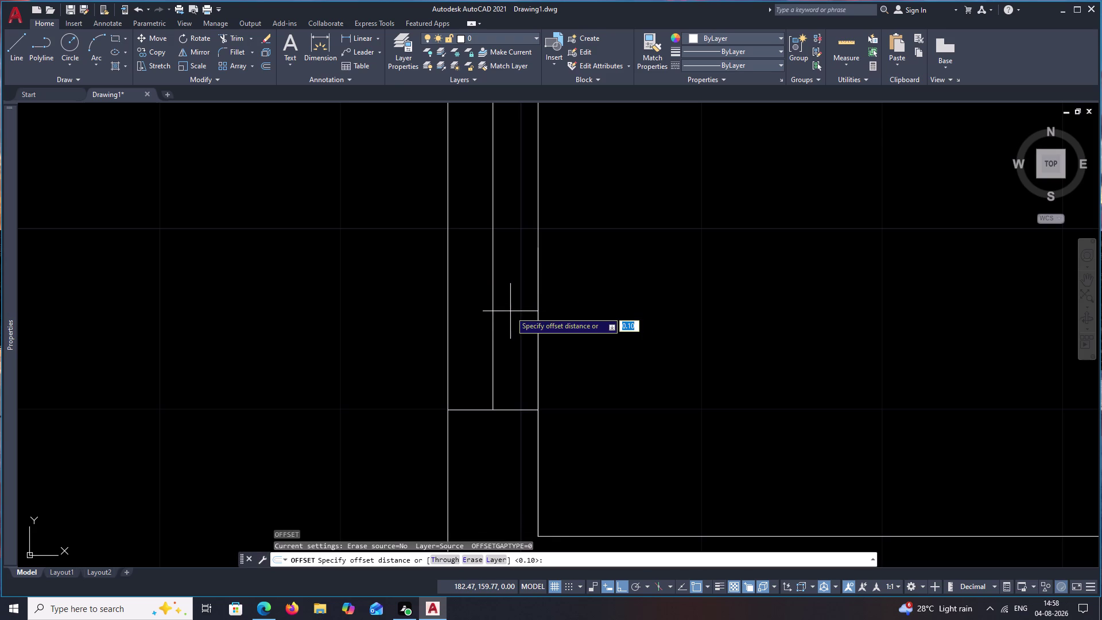
text(.0)
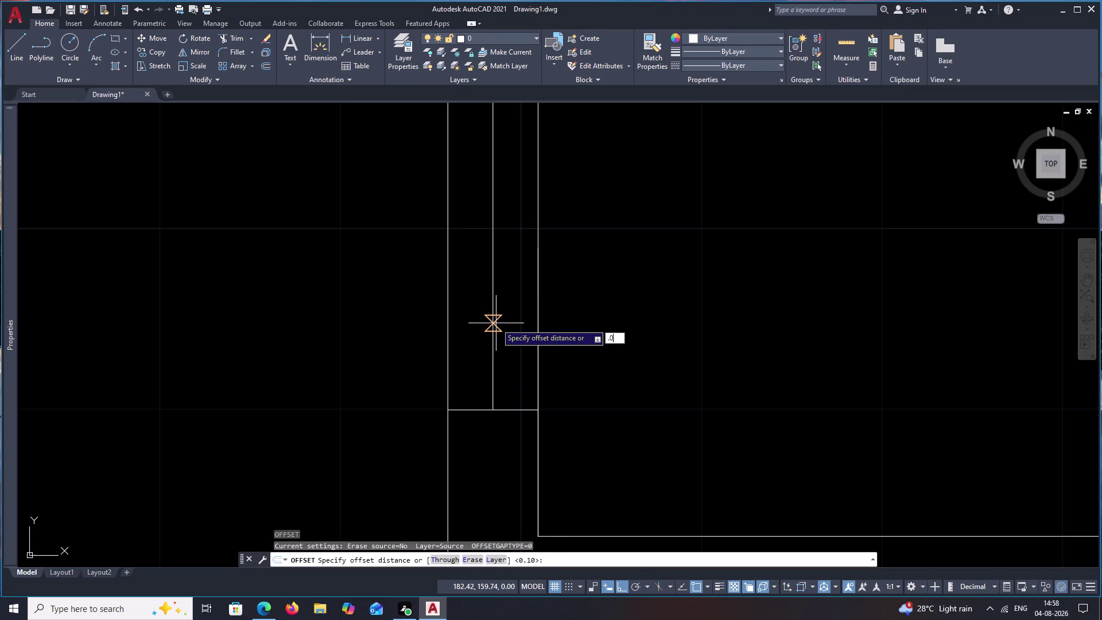
text(1)
key(space)
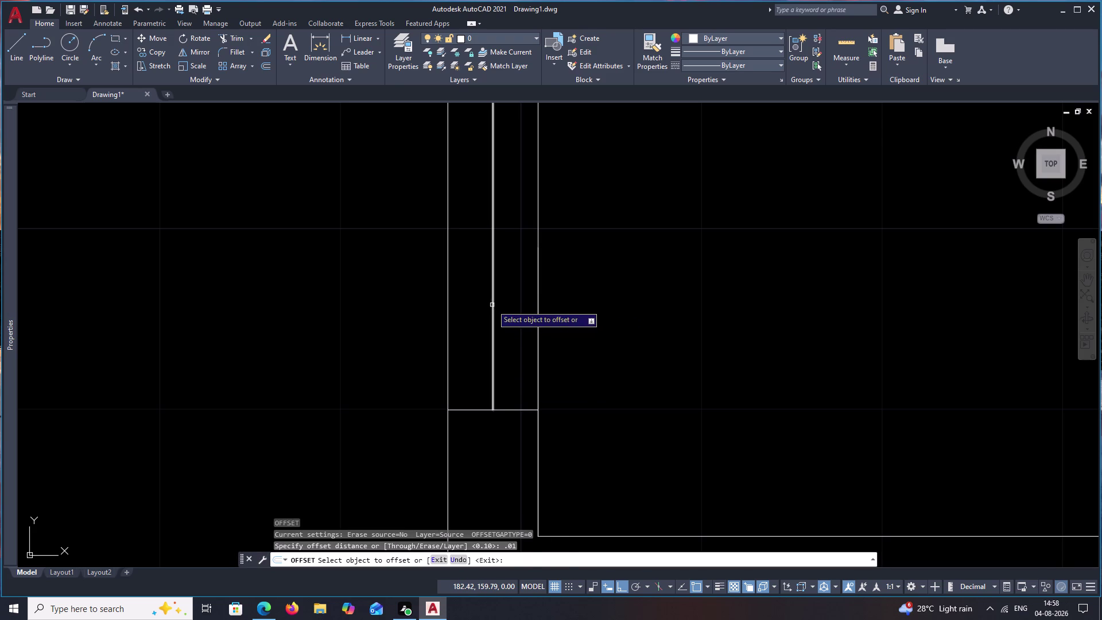
click(492, 304)
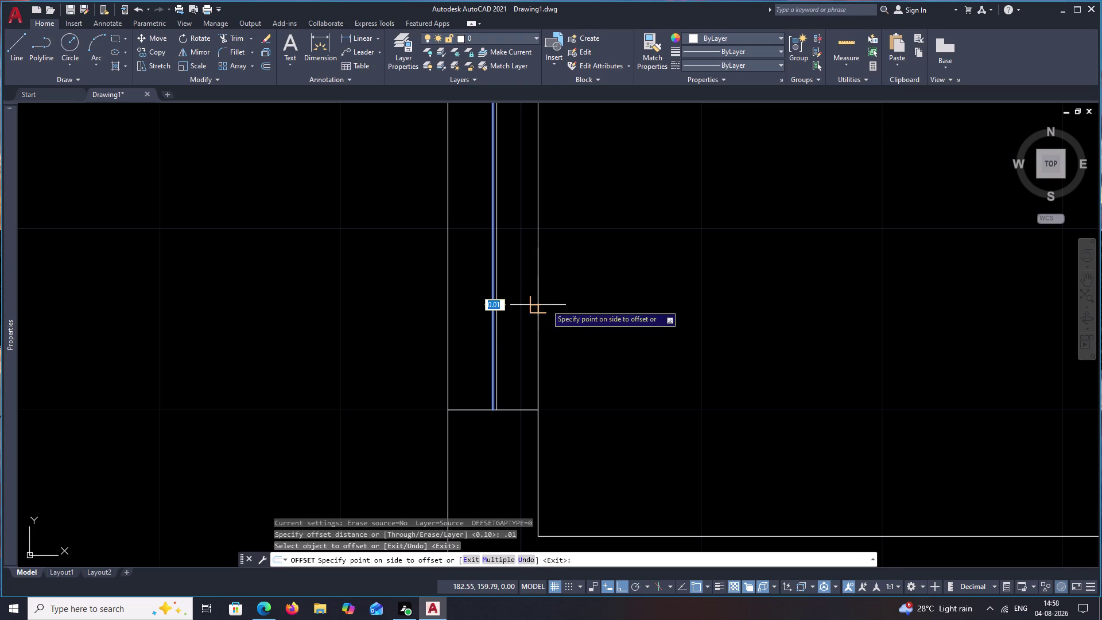
key(Escape)
scroll(down, 3)
middle_drag(522, 289, 474, 306)
scroll(down, 3)
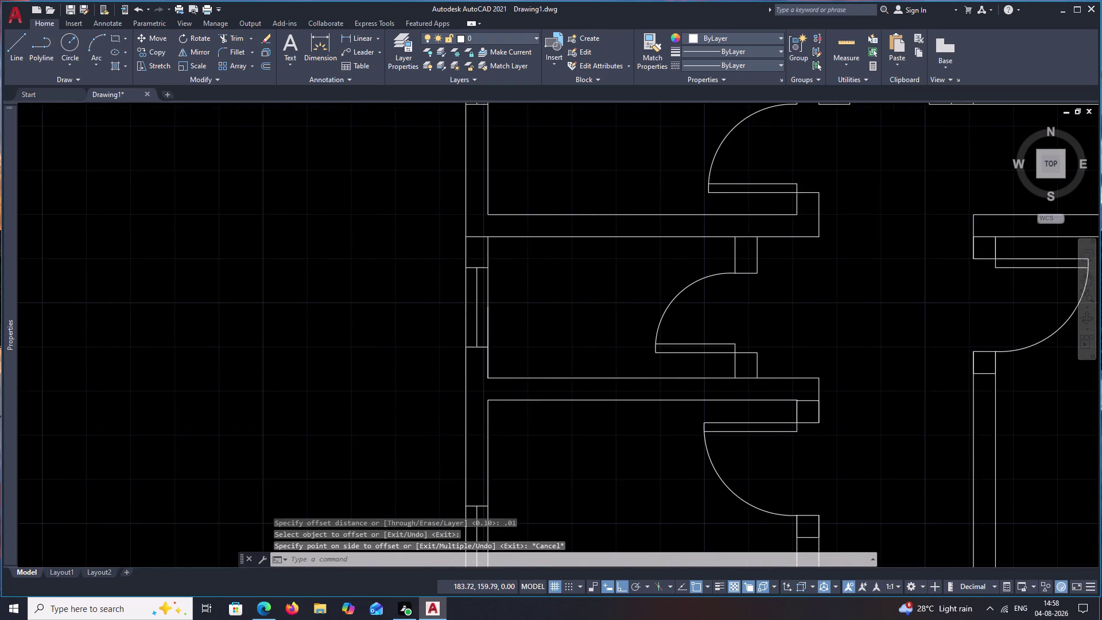
scroll(down, 3)
middle_drag(589, 322, 537, 336)
key(Escape)
scroll(down, 3)
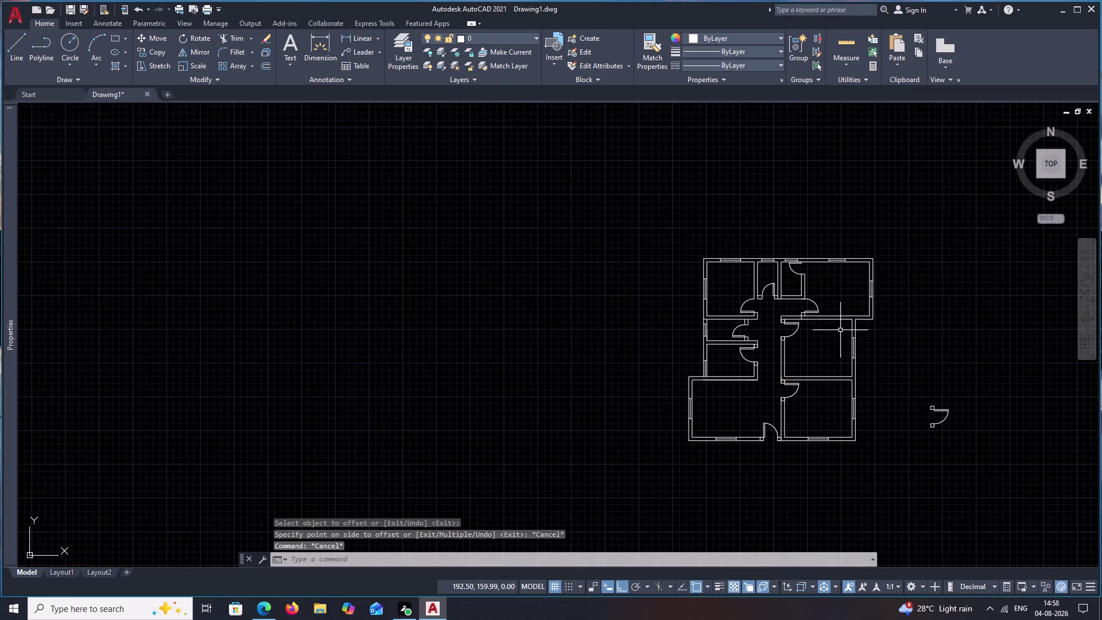
Window-select the stray door fragment right of the plan and erase it.
middle_drag(835, 334, 671, 308)
scroll(up, 3)
middle_drag(663, 322, 671, 268)
scroll(down, 3)
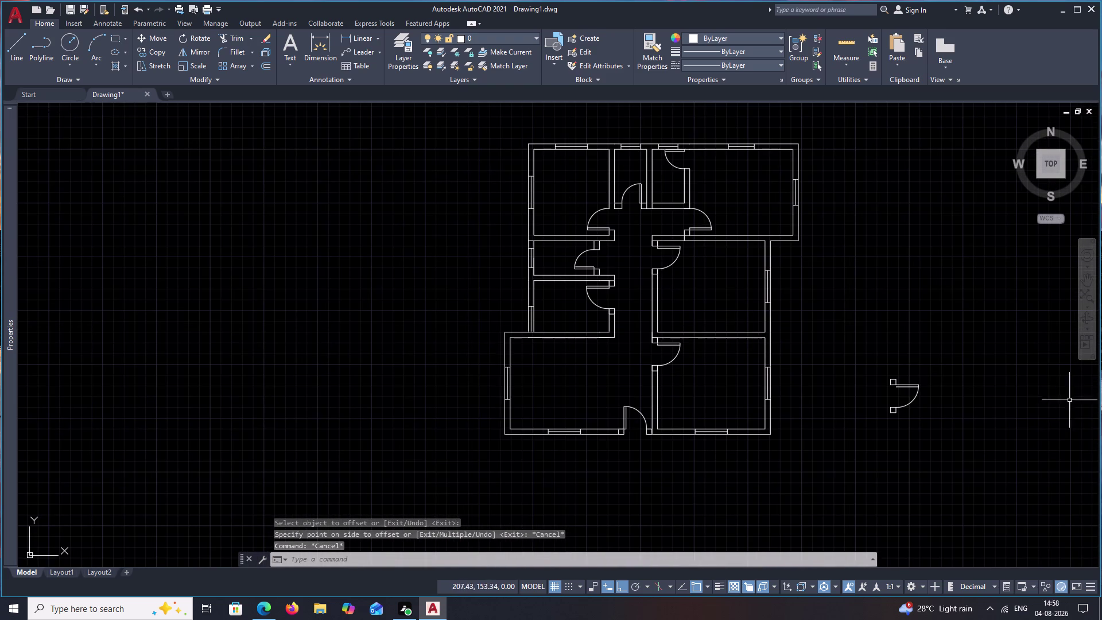
drag(1023, 368, 968, 463)
text(e)
key(space)
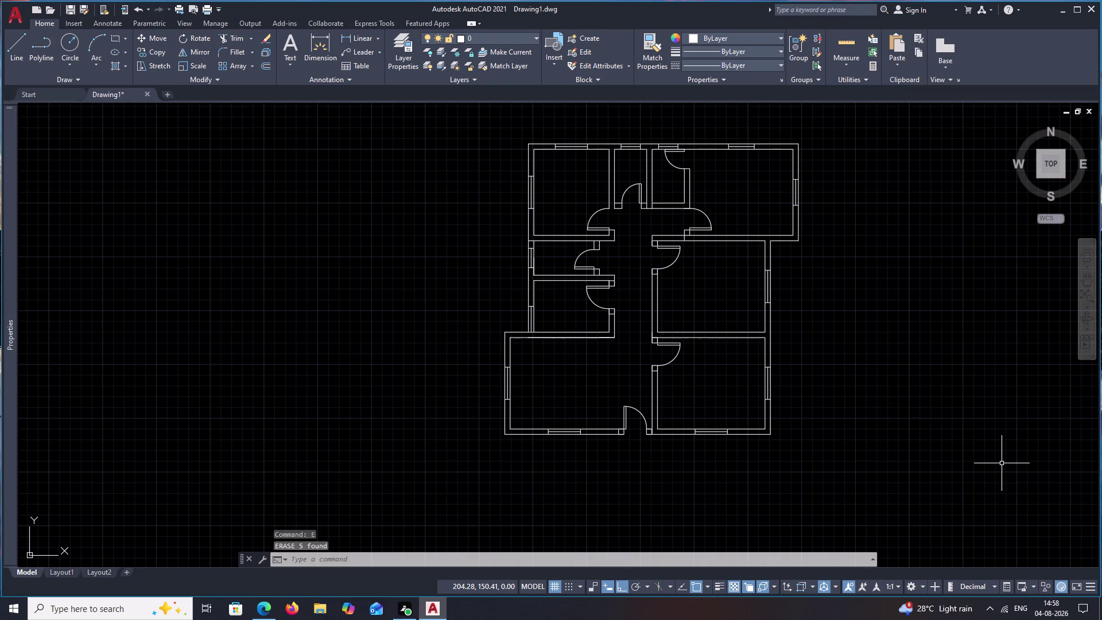
Cancel pending commands, recentre on the central rooms, and open the layer manager.
middle_drag(820, 388, 875, 437)
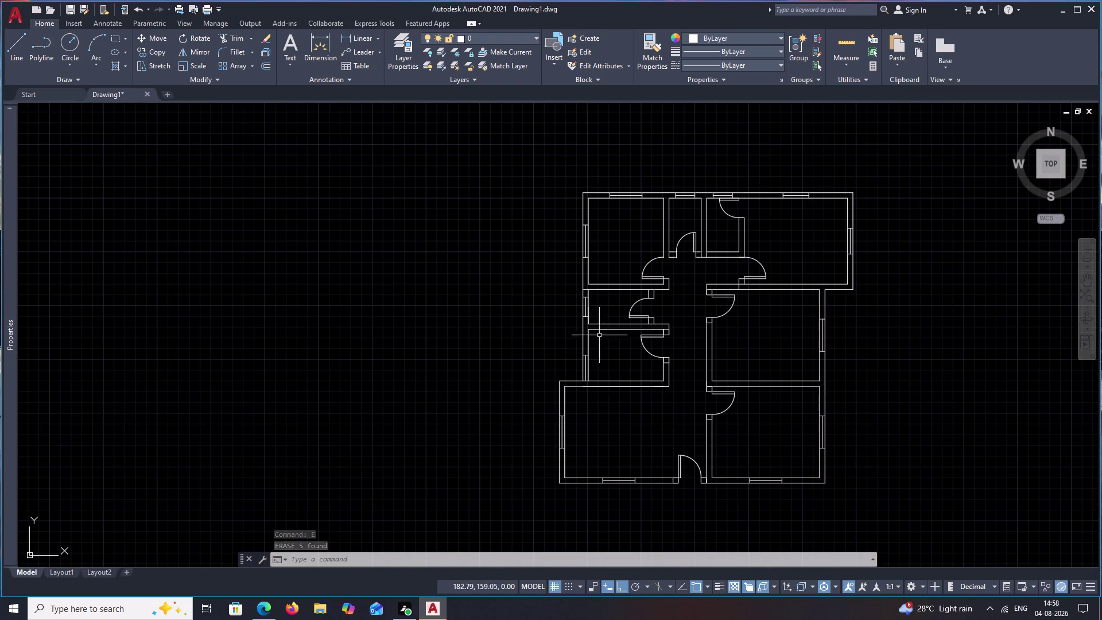
middle_drag(633, 458, 604, 328)
scroll(up, 3)
middle_drag(569, 354, 572, 323)
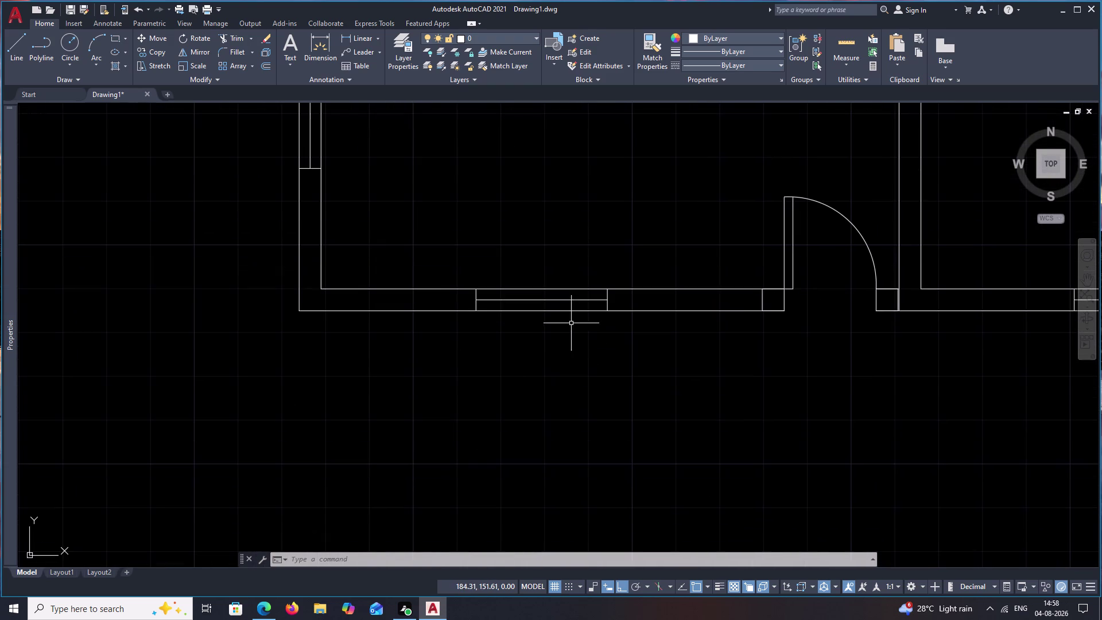
key(Escape)
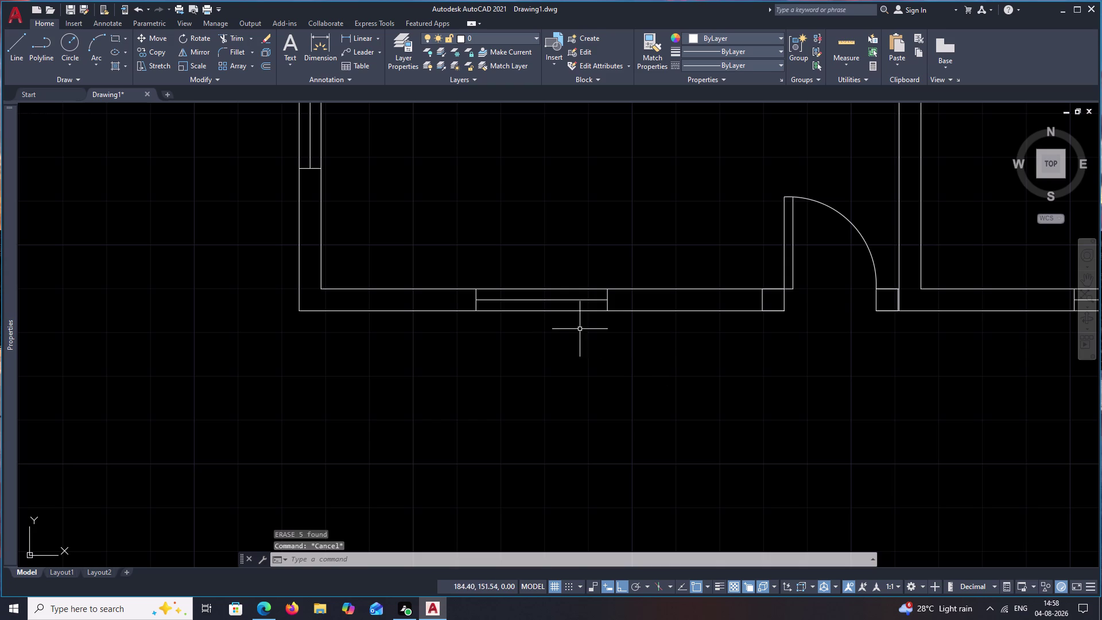
key(Escape)
scroll(down, 3)
scroll(up, 3)
middle_drag(672, 326, 699, 416)
scroll(down, 3)
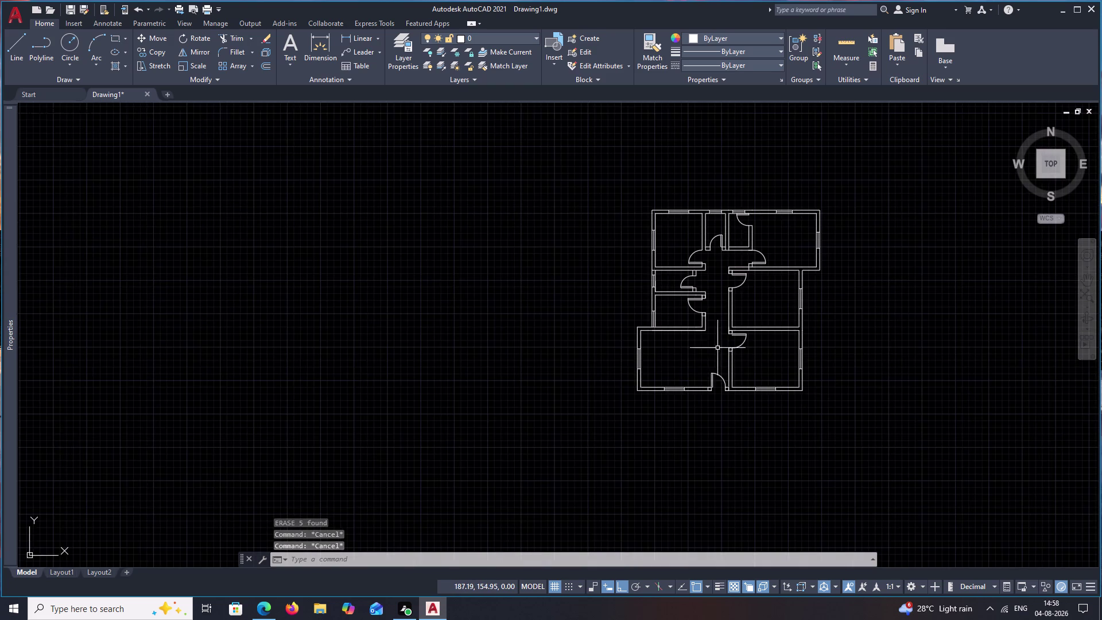
middle_drag(718, 348, 641, 450)
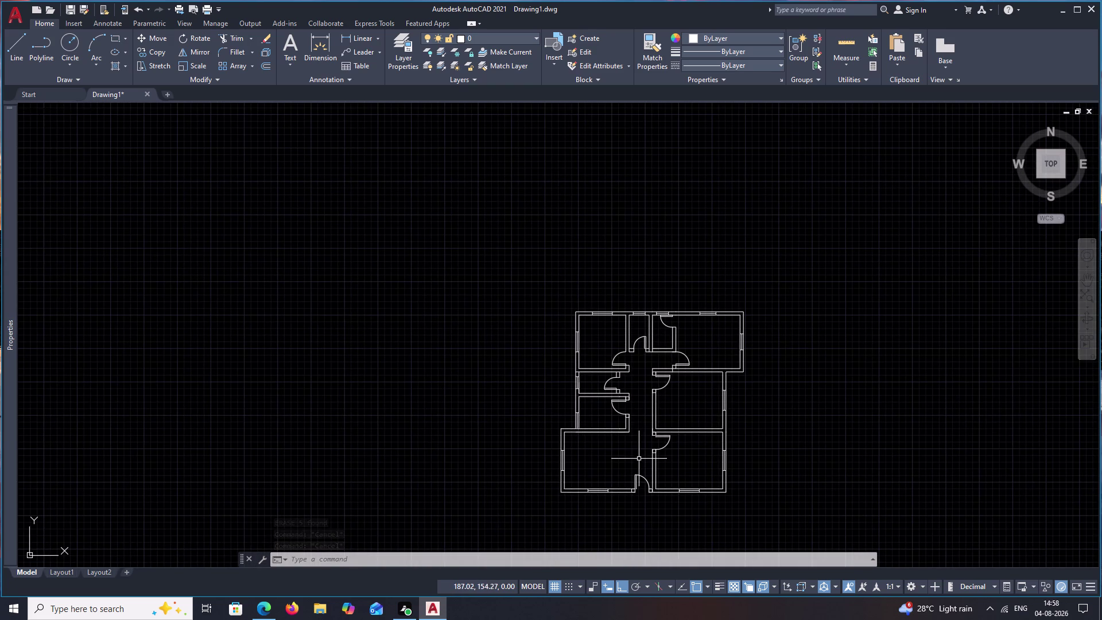
middle_drag(645, 375, 622, 332)
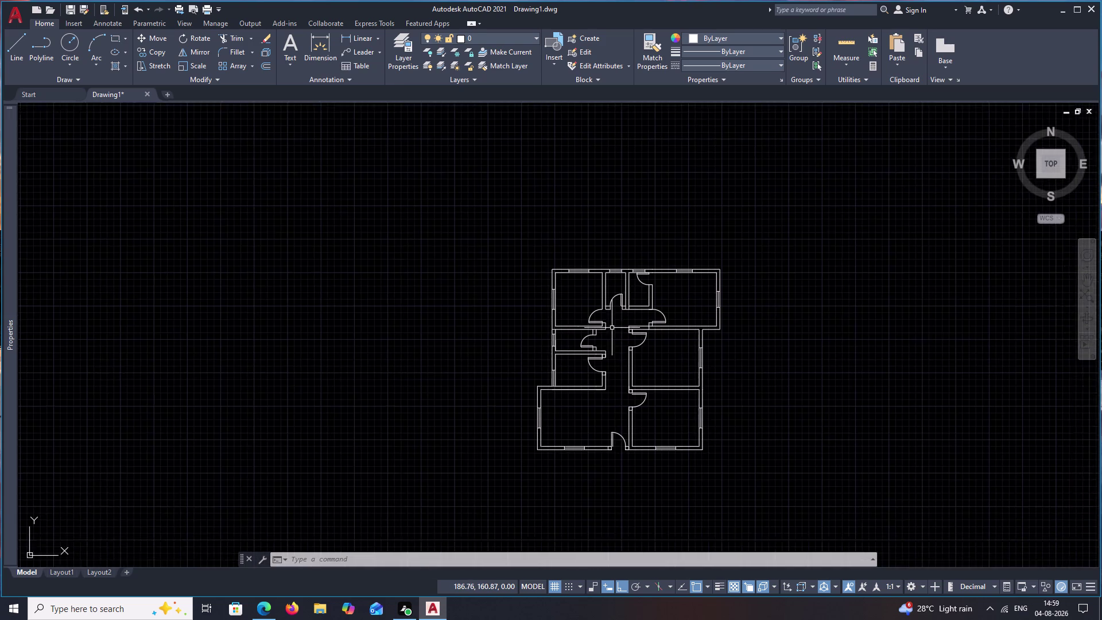
scroll(up, 3)
middle_drag(609, 365, 605, 316)
middle_drag(613, 379, 614, 342)
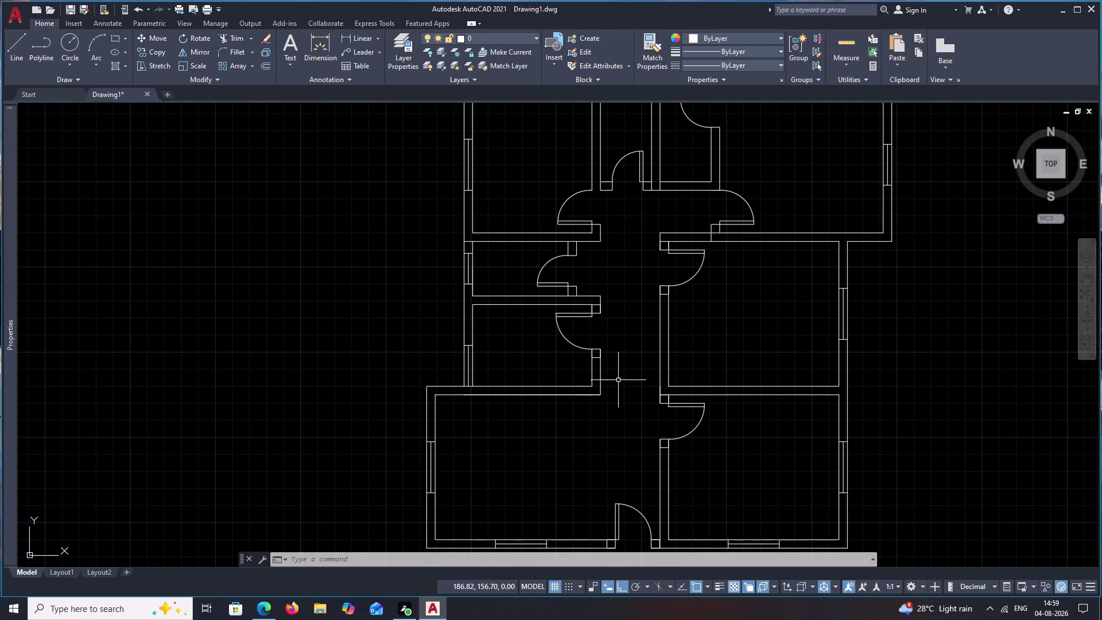
text(la)
key(space)
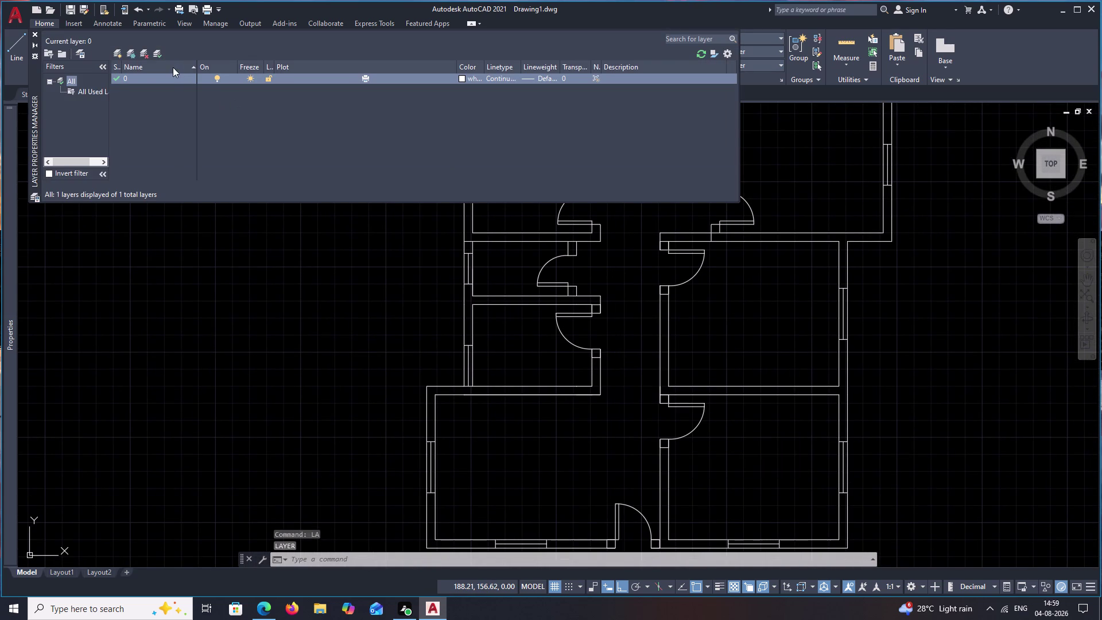
Add six new layers to the layer list.
triple_click(119, 50)
triple_click(119, 50)
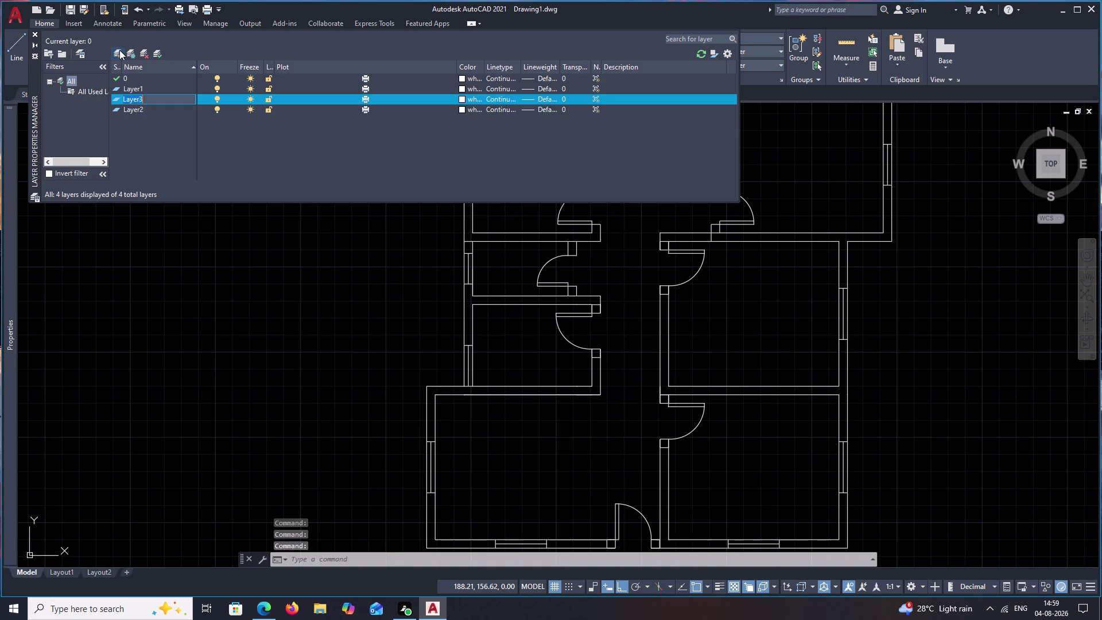
click(162, 82)
Rename Layer1 to wall.
click(163, 86)
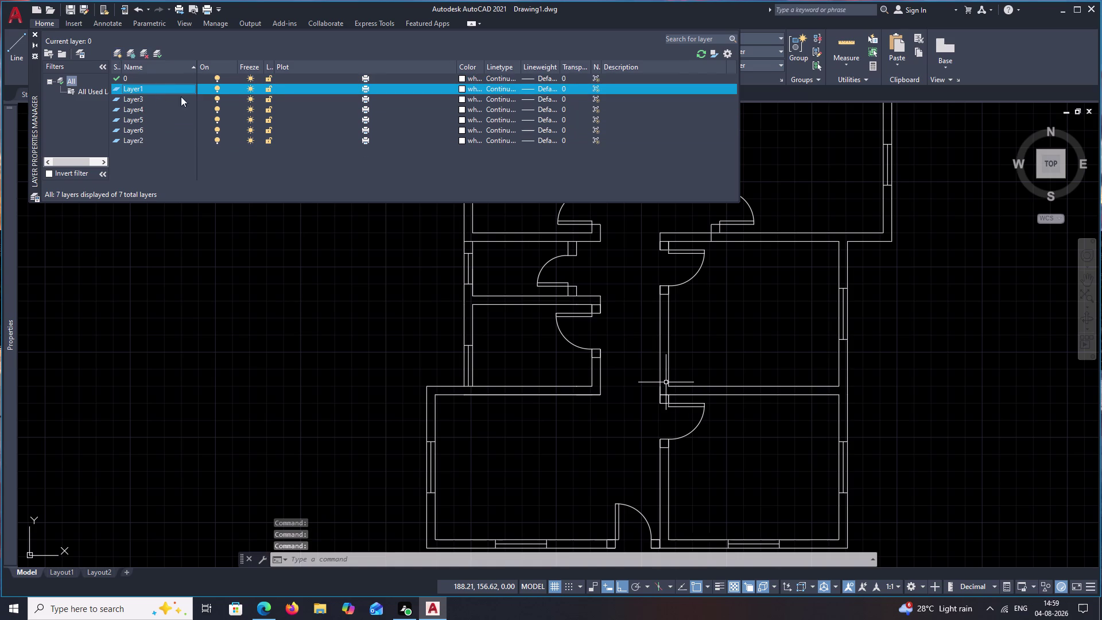
triple_click(189, 88)
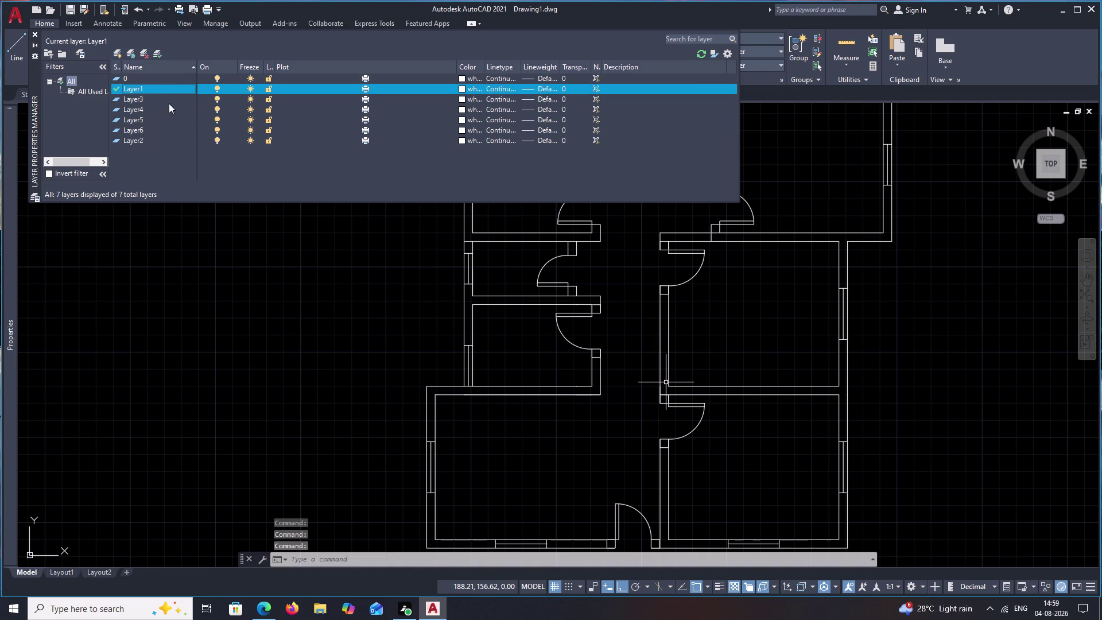
click(166, 90)
key(BackSpace)
text(wall)
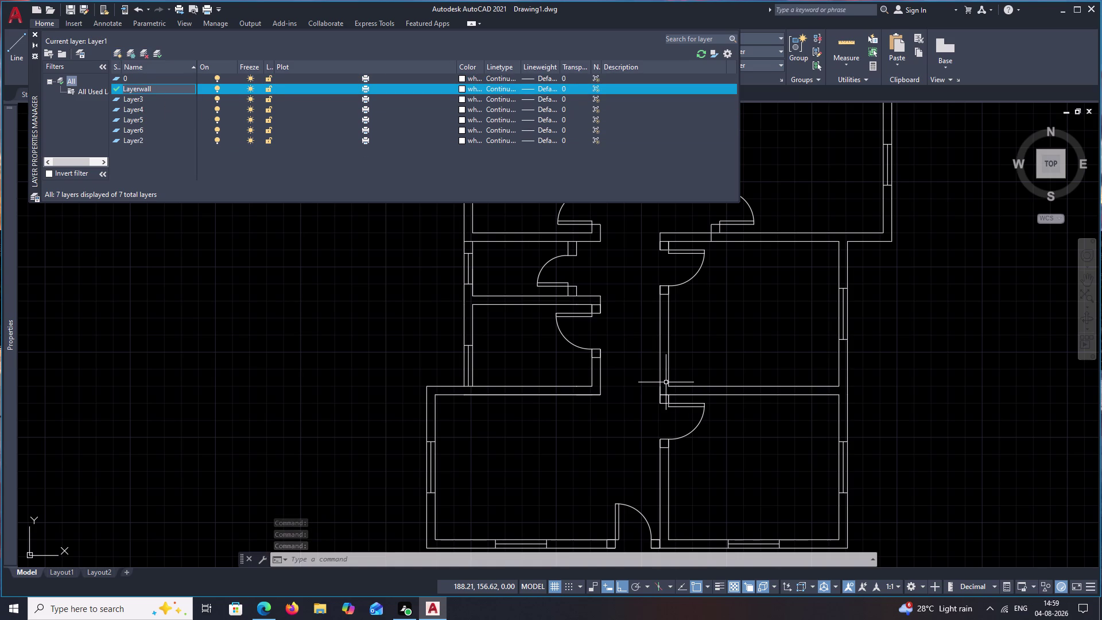
key(BackSpace)
key(BackSpace)
key(BackSpace)
key(BackSpace)
key(BackSpace)
key(BackSpace)
key(BackSpace)
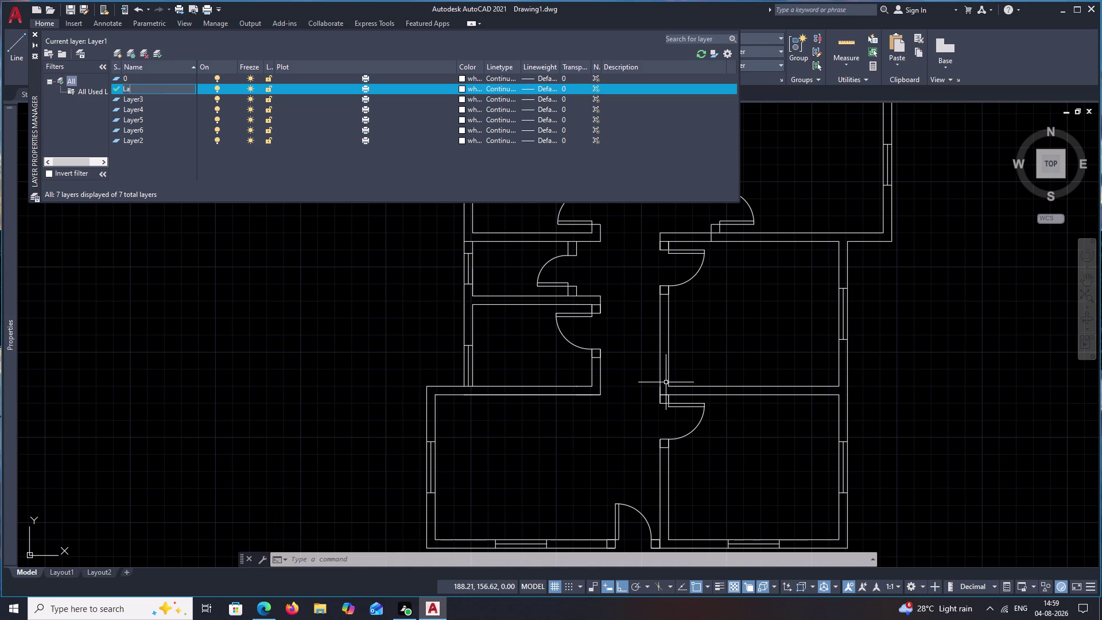
key(BackSpace)
key(BackSpace)
text(w)
text(all)
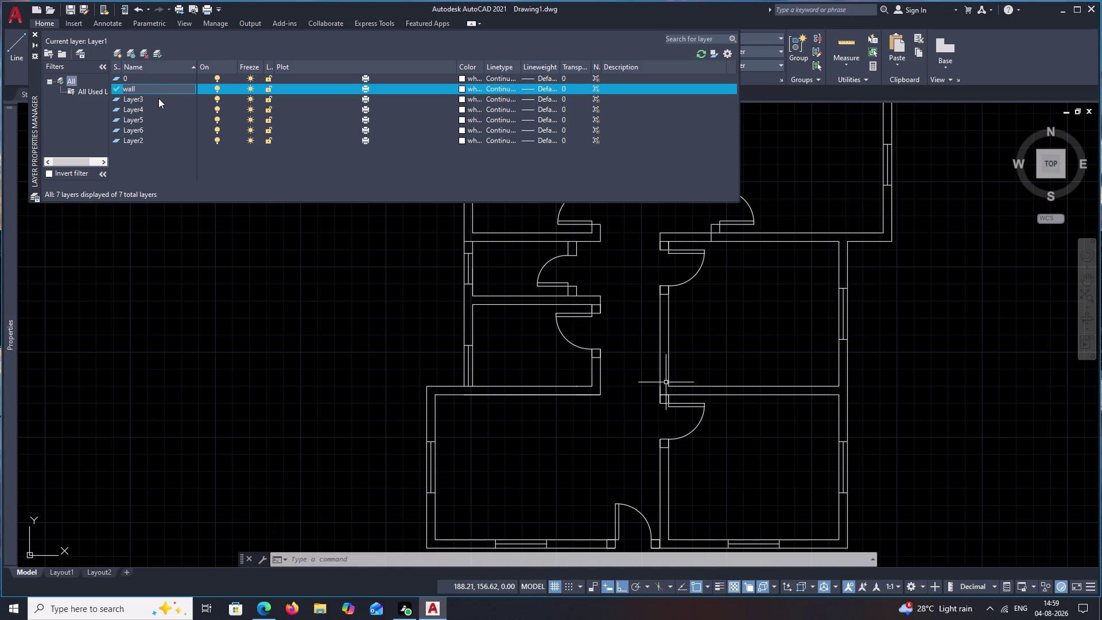
triple_click(160, 99)
Replace the Layer3 name with door, correcting a mistyped entry.
click(163, 97)
click(170, 87)
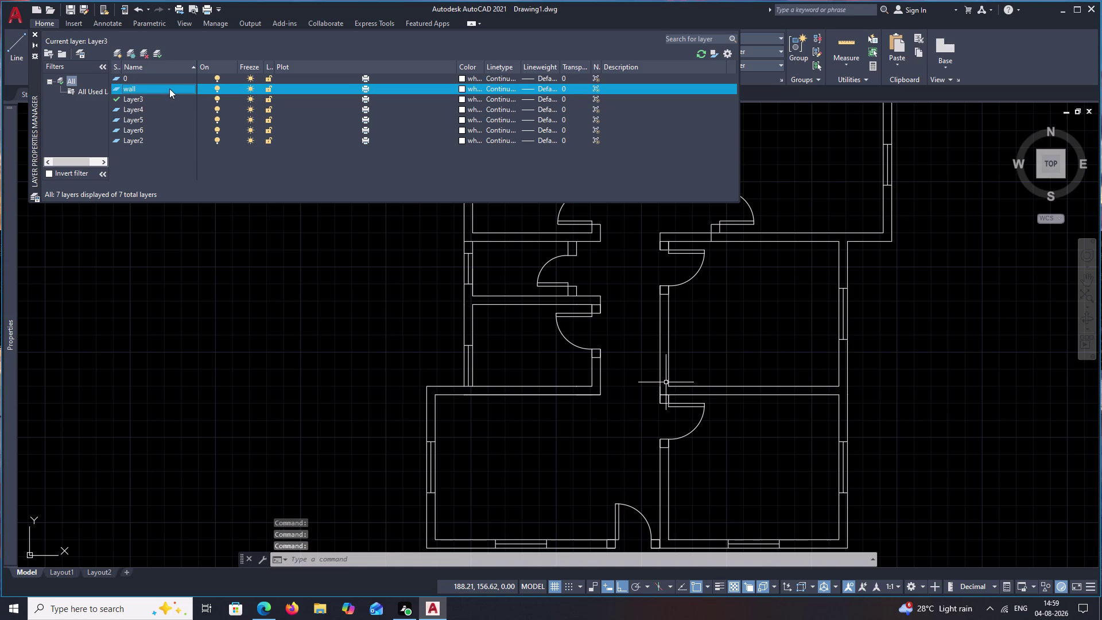
triple_click(170, 100)
click(173, 101)
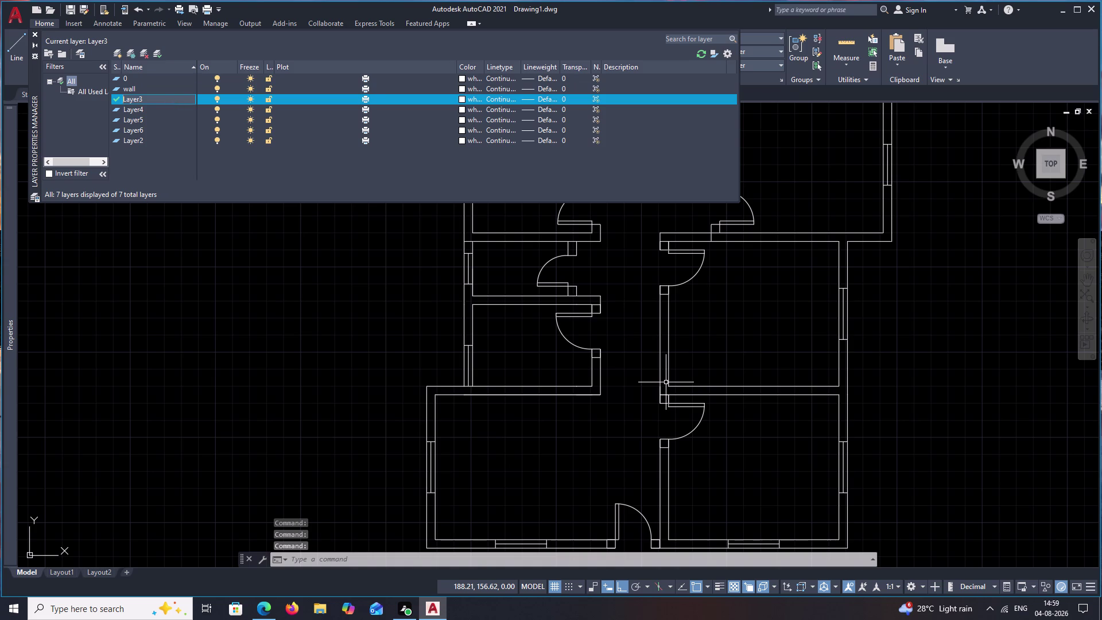
key(BackSpace)
key(BackSpace)
key(BackSpace)
key(BackSpace)
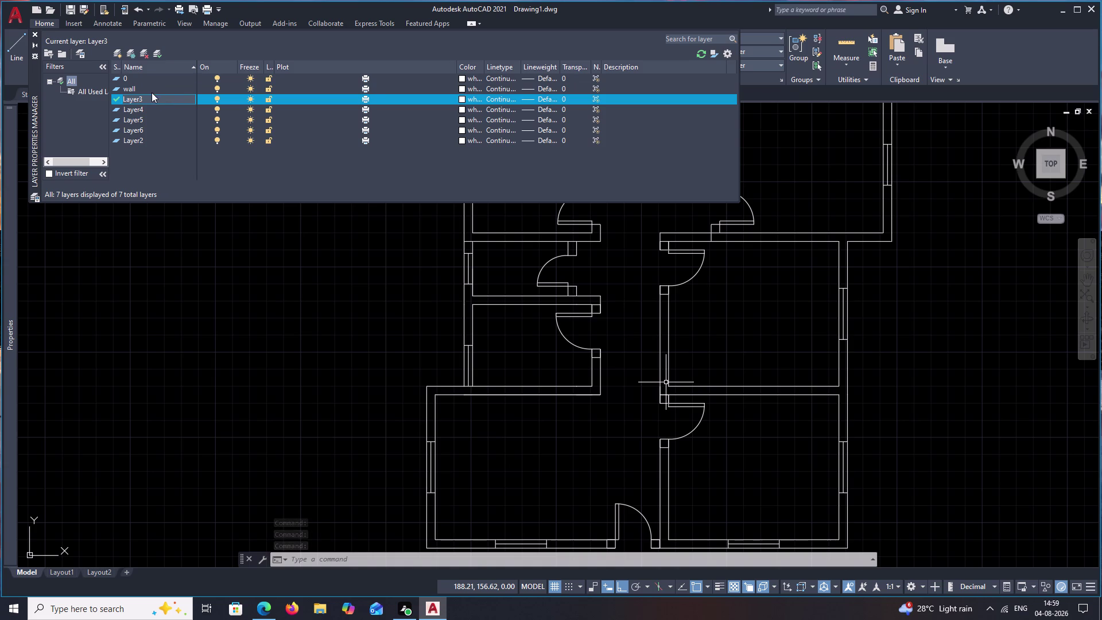
click(153, 99)
key(BackSpace)
key(BackSpace)
key(BackSpace)
key(BackSpace)
key(BackSpace)
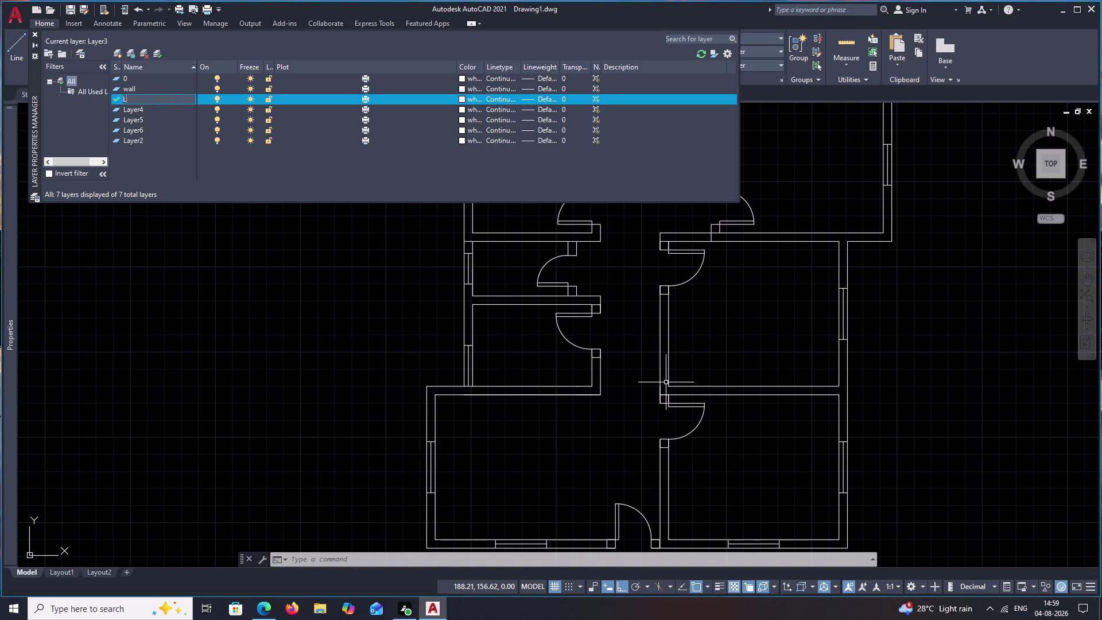
key(BackSpace)
text(roo)
key(BackSpace)
key(BackSpace)
key(BackSpace)
text(door)
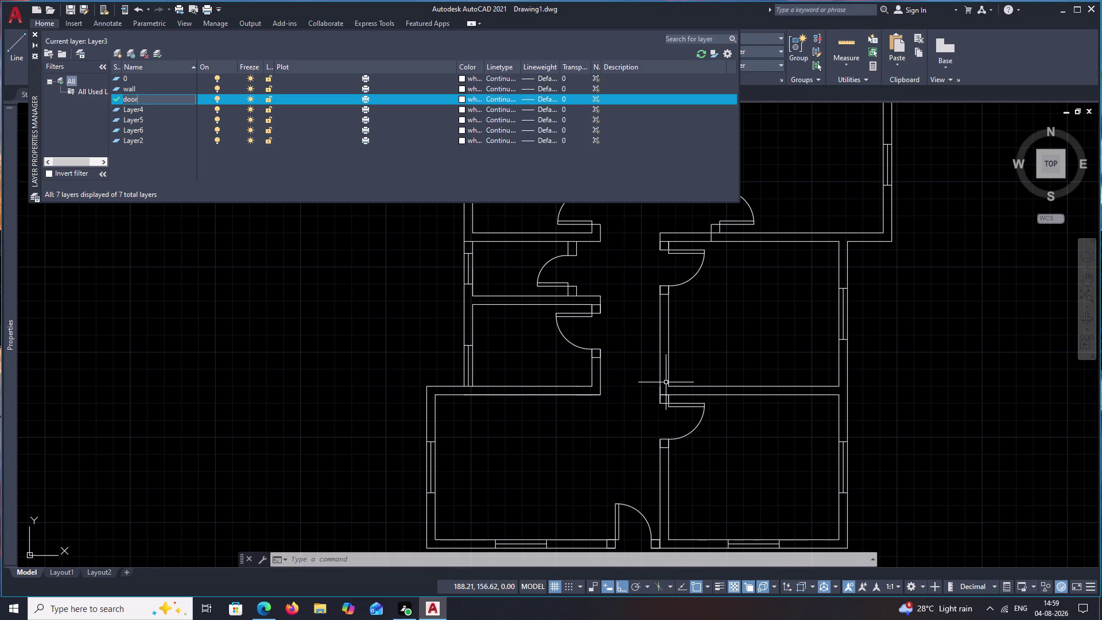
Commit the door name and rename Layer4 to wd.
click(152, 110)
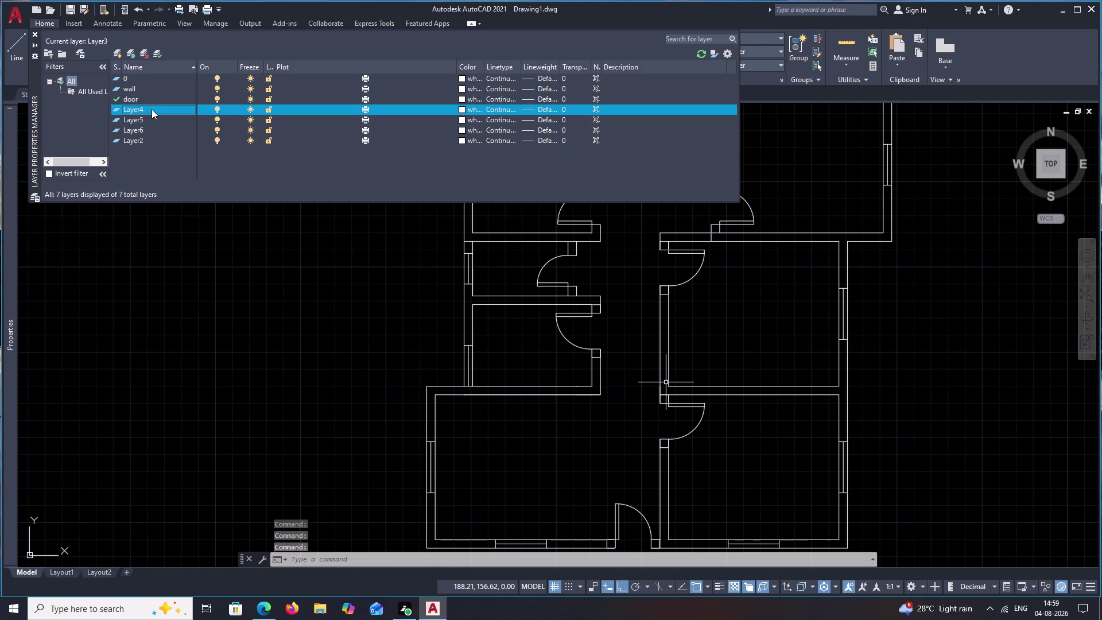
click(152, 109)
click(152, 109)
double_click(161, 110)
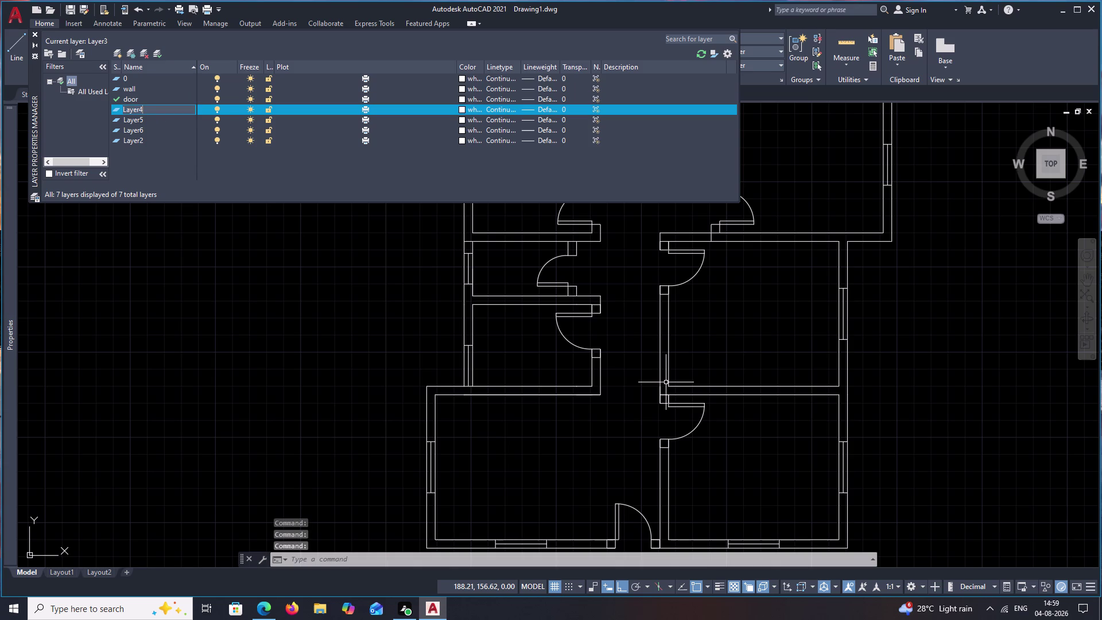
key(BackSpace)
key(BackSpace)
key(BackSpace)
key(BackSpace)
key(BackSpace)
key(BackSpace)
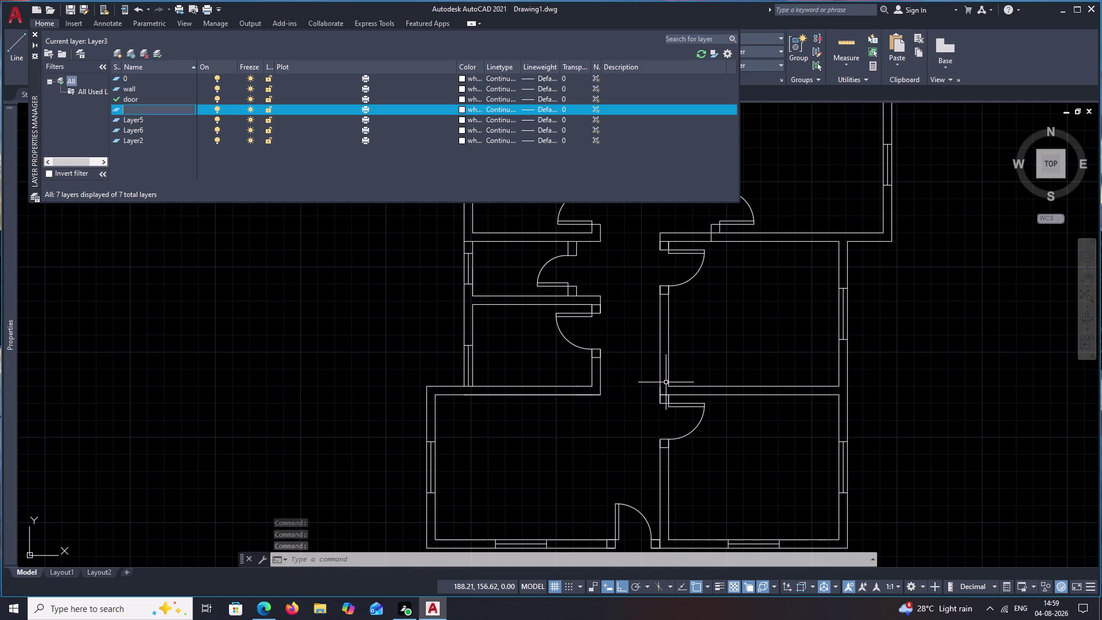
text(w)
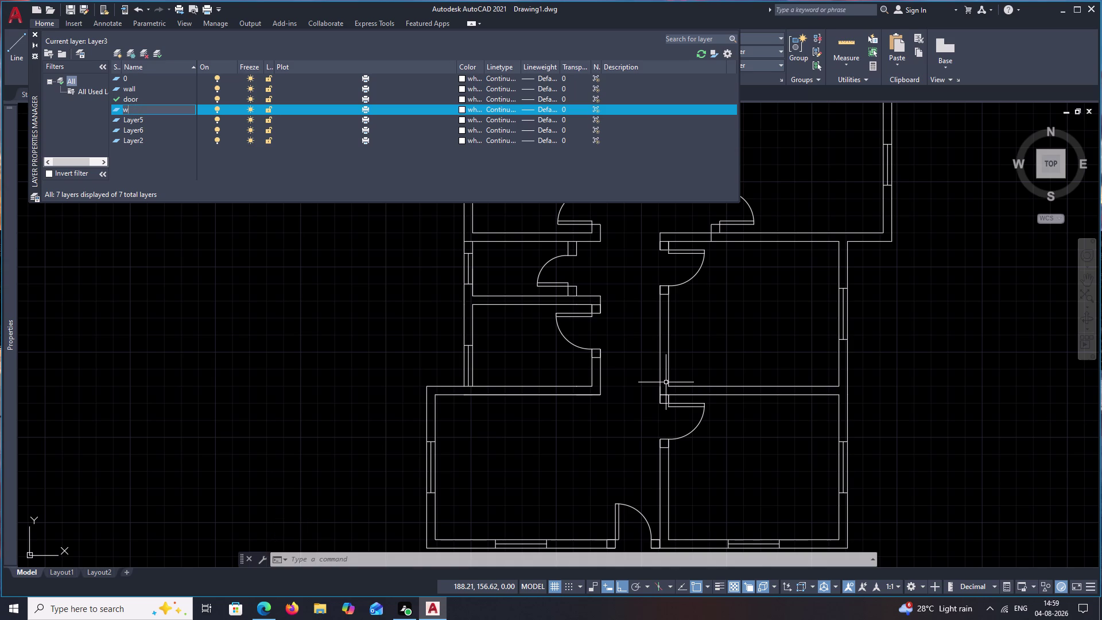
text(b)
key(BackSpace)
key(d)
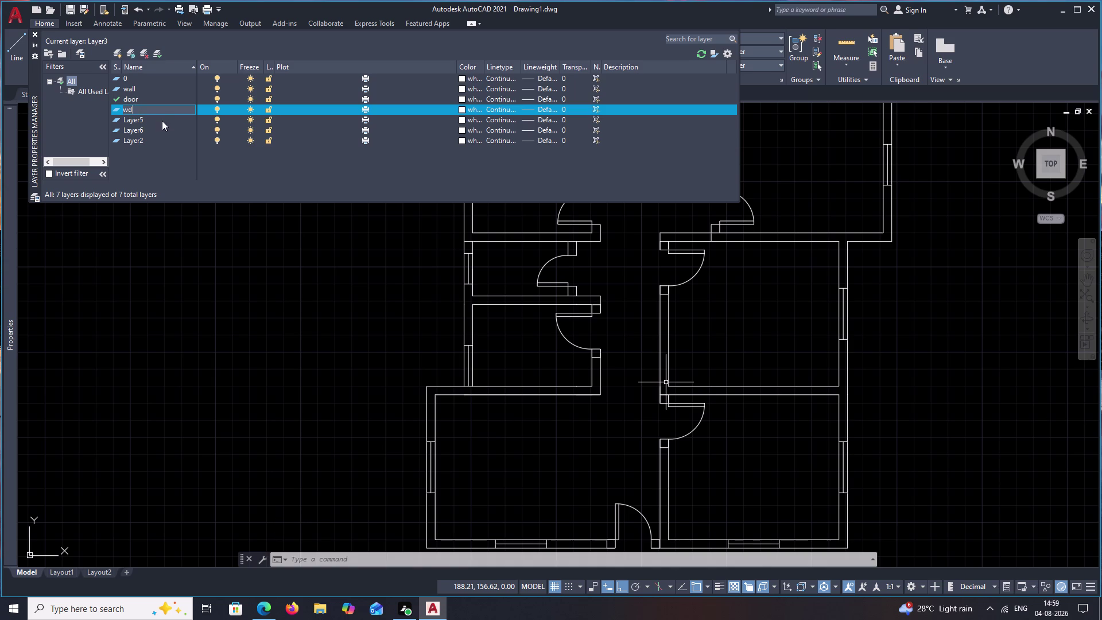
click(157, 119)
Rename Layer5 to vn.
double_click(157, 119)
click(161, 117)
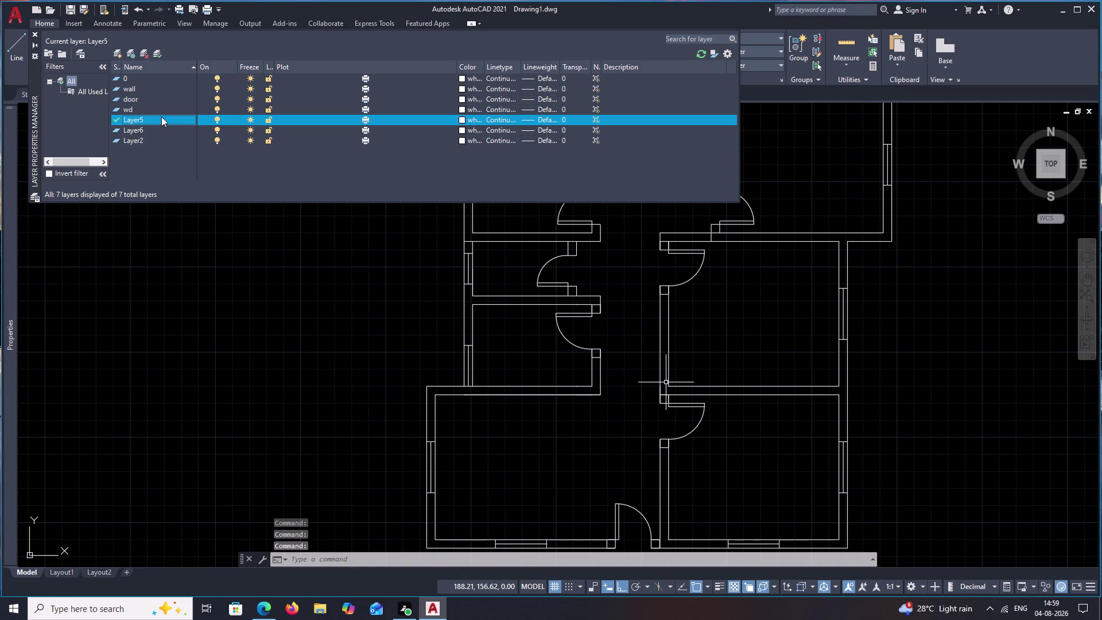
click(161, 123)
double_click(161, 120)
click(161, 119)
double_click(178, 120)
key(BackSpace)
key(BackSpace)
key(BackSpace)
key(BackSpace)
key(BackSpace)
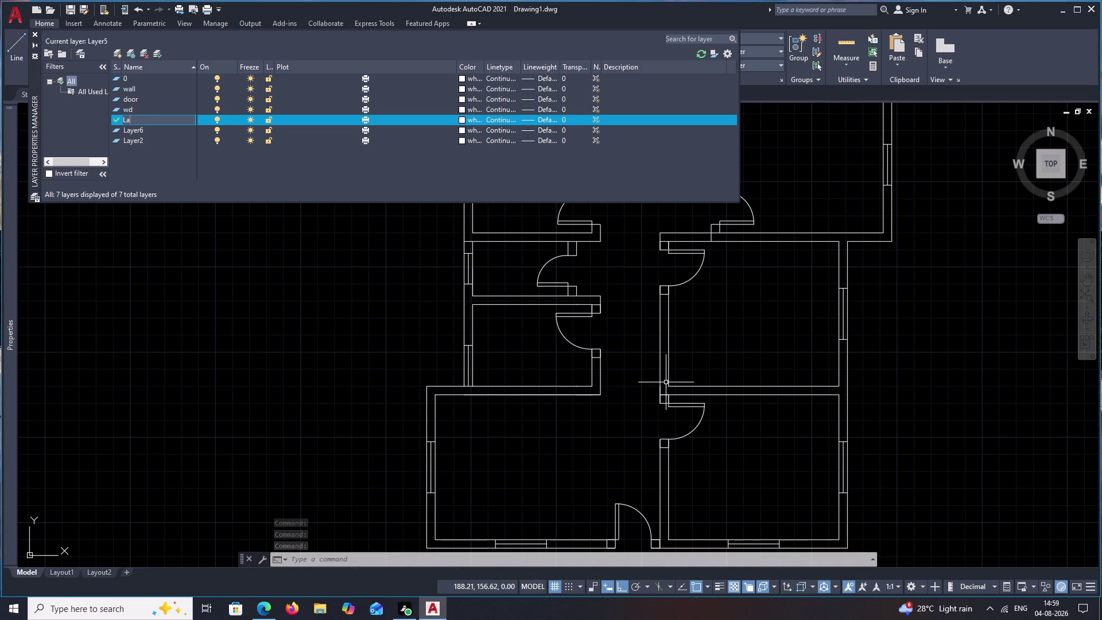
key(BackSpace)
key(v)
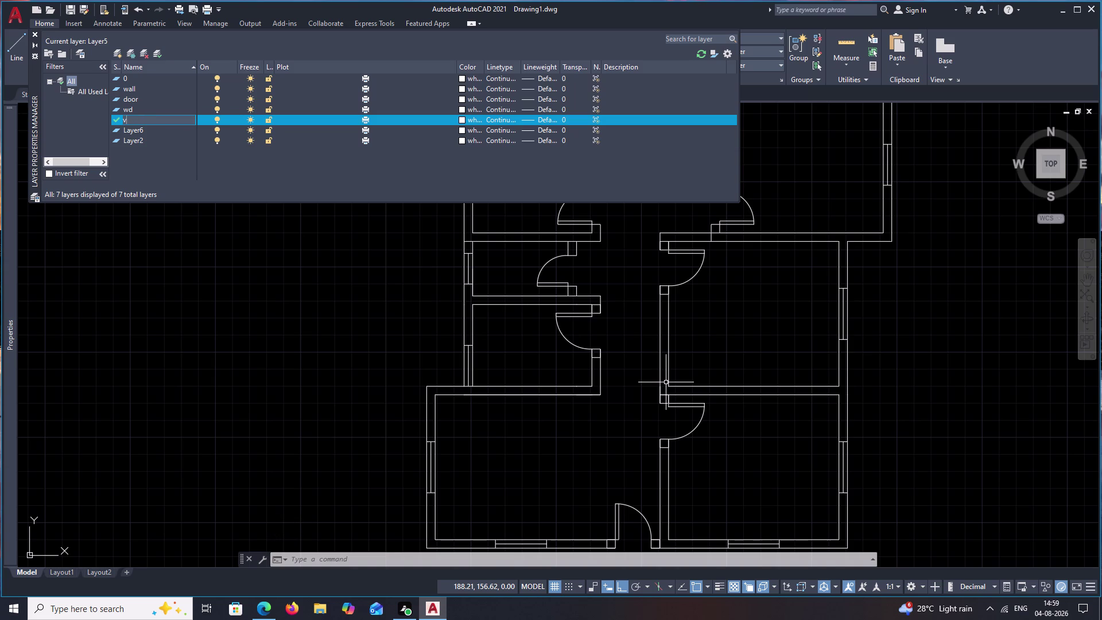
text(n)
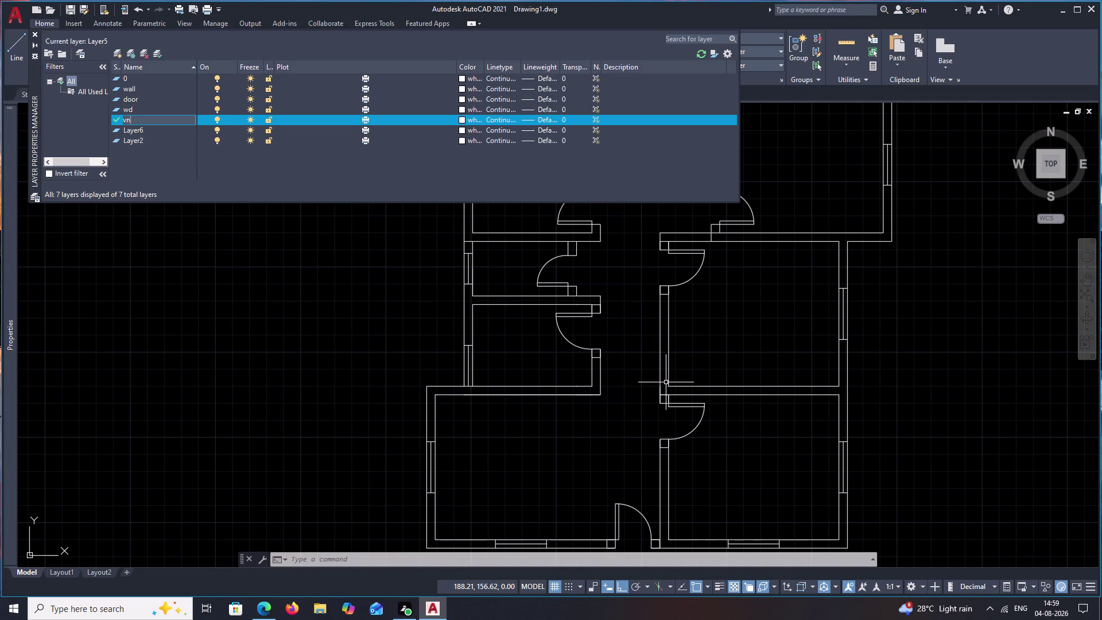
key(space)
Attempt to open the Layer6 and Layer2 name cells for editing.
triple_click(184, 130)
triple_click(169, 131)
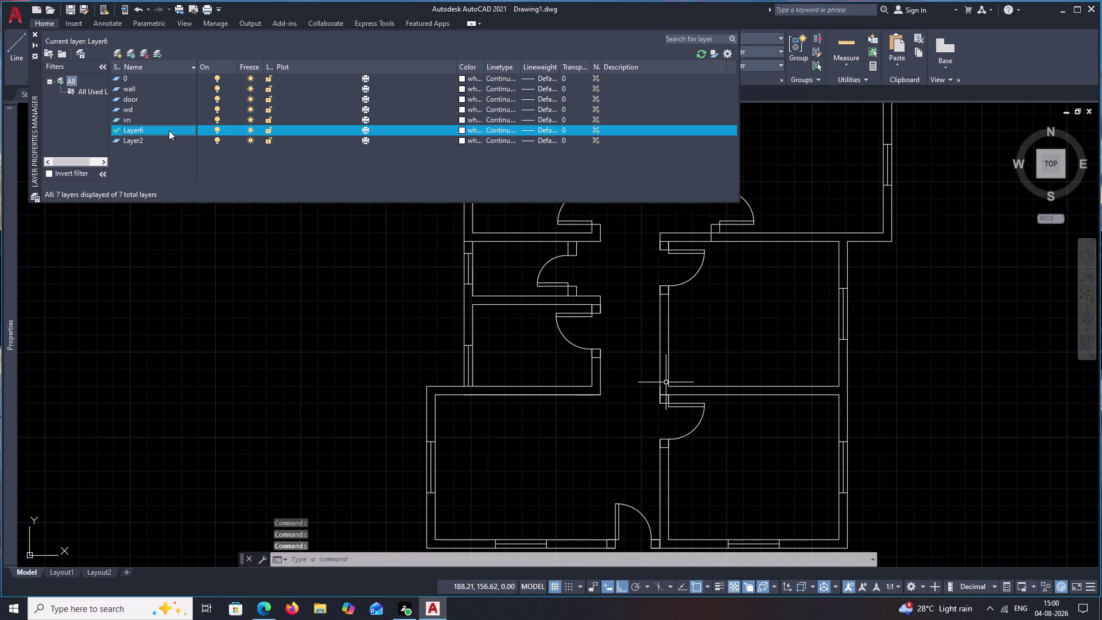
double_click(169, 131)
triple_click(168, 130)
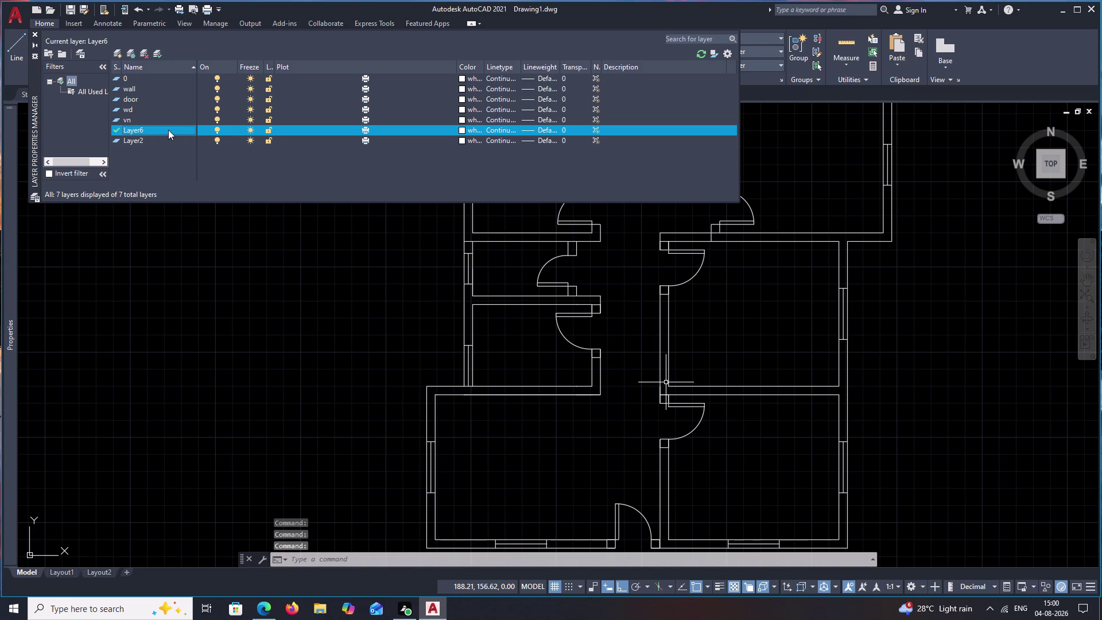
double_click(178, 131)
click(181, 126)
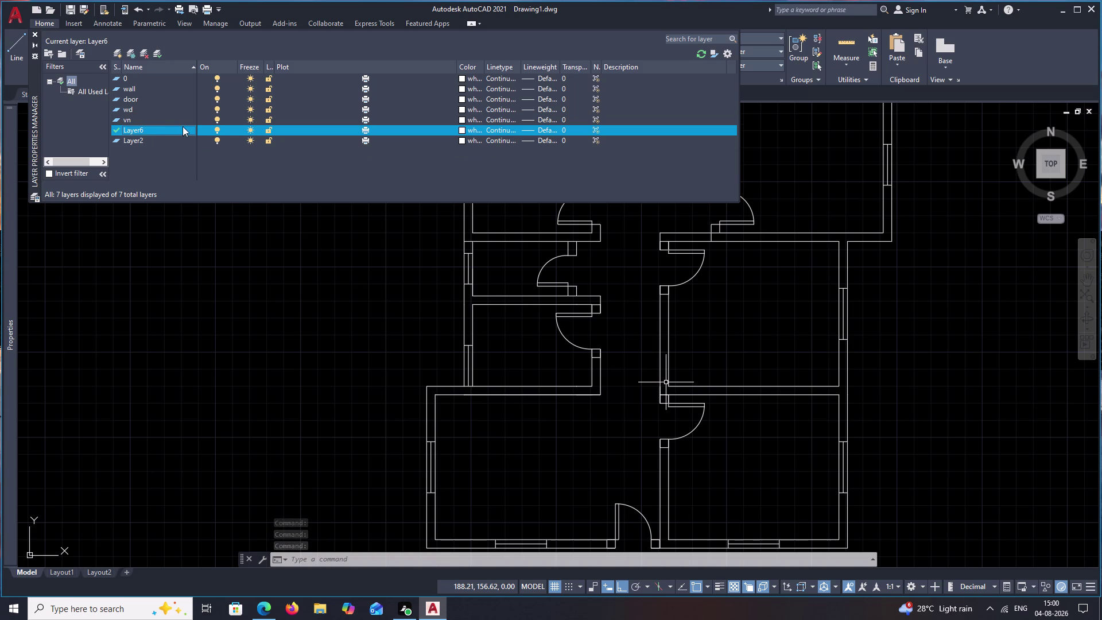
drag(184, 128, 190, 135)
double_click(188, 128)
click(179, 150)
click(170, 137)
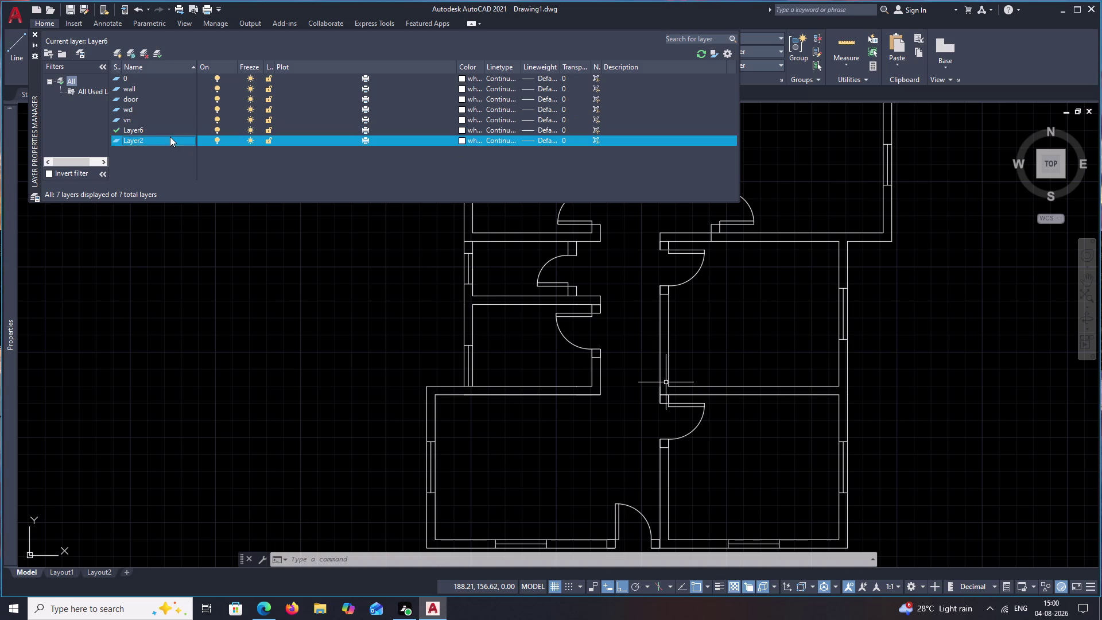
Rename Layer6 to text.
triple_click(172, 130)
click(179, 129)
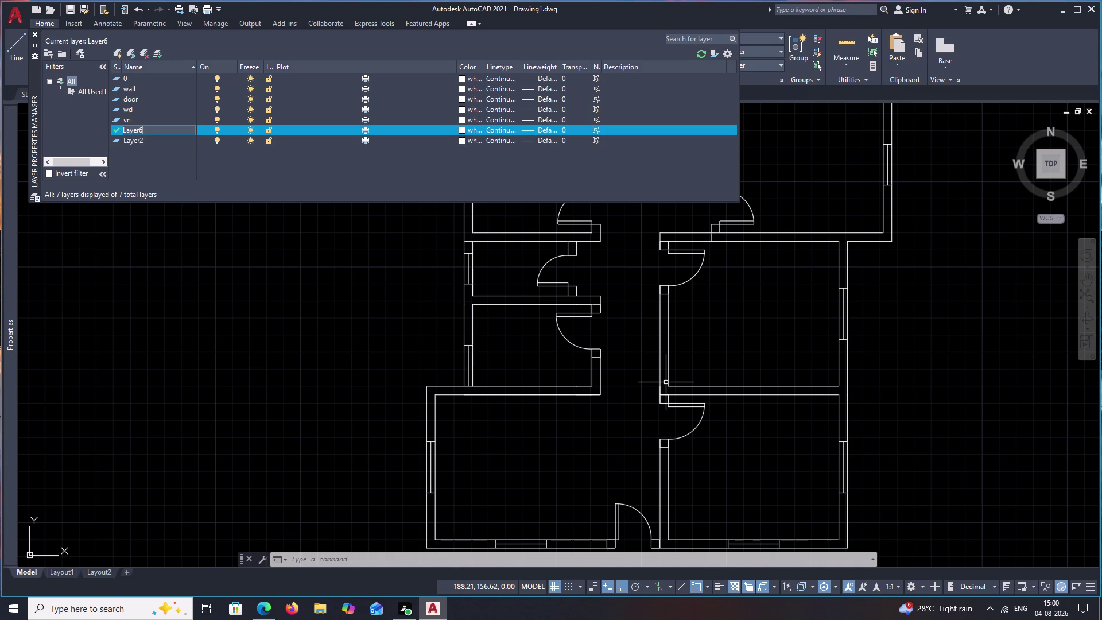
key(BackSpace)
key(BackSpace)
key(BackSpace)
key(BackSpace)
key(BackSpace)
key(BackSpace)
text(te)
text(xt)
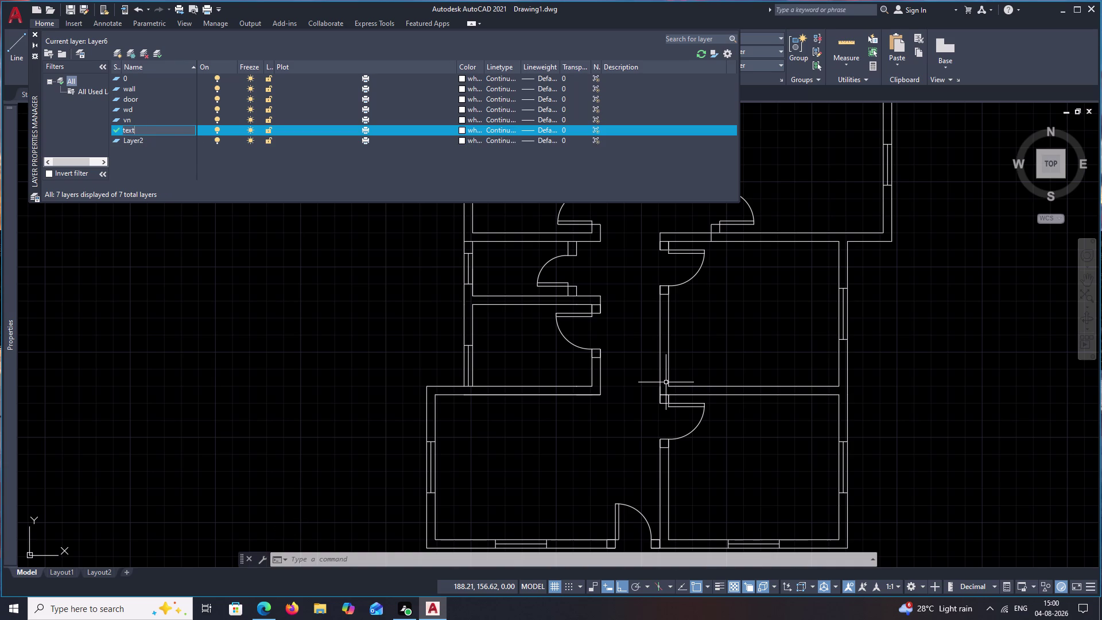
triple_click(178, 140)
Rename Layer2 to dim.
double_click(178, 140)
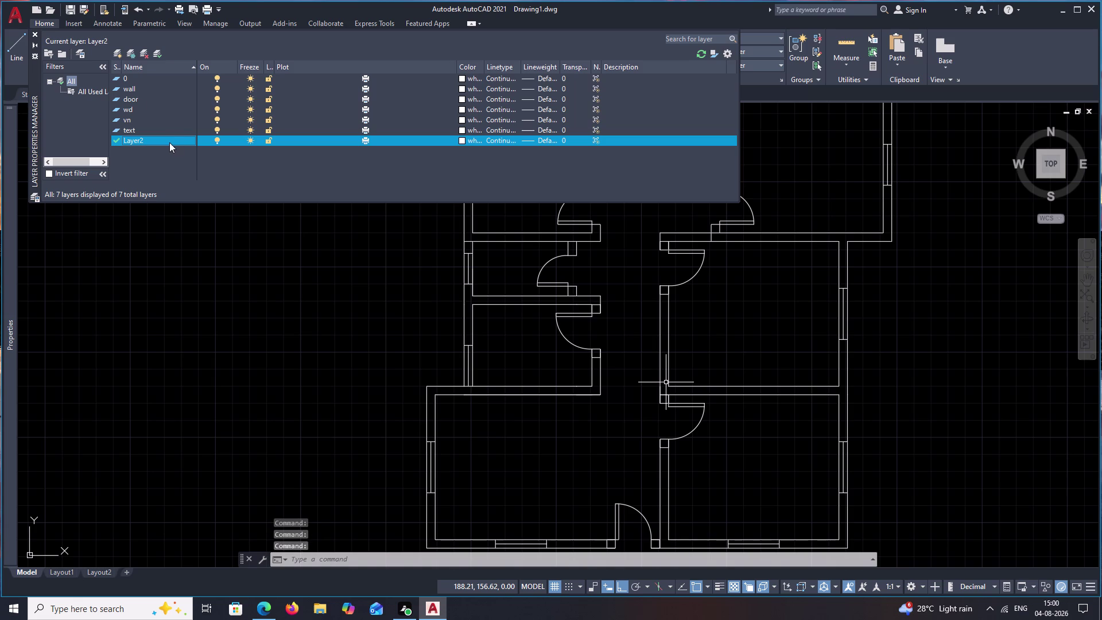
triple_click(169, 142)
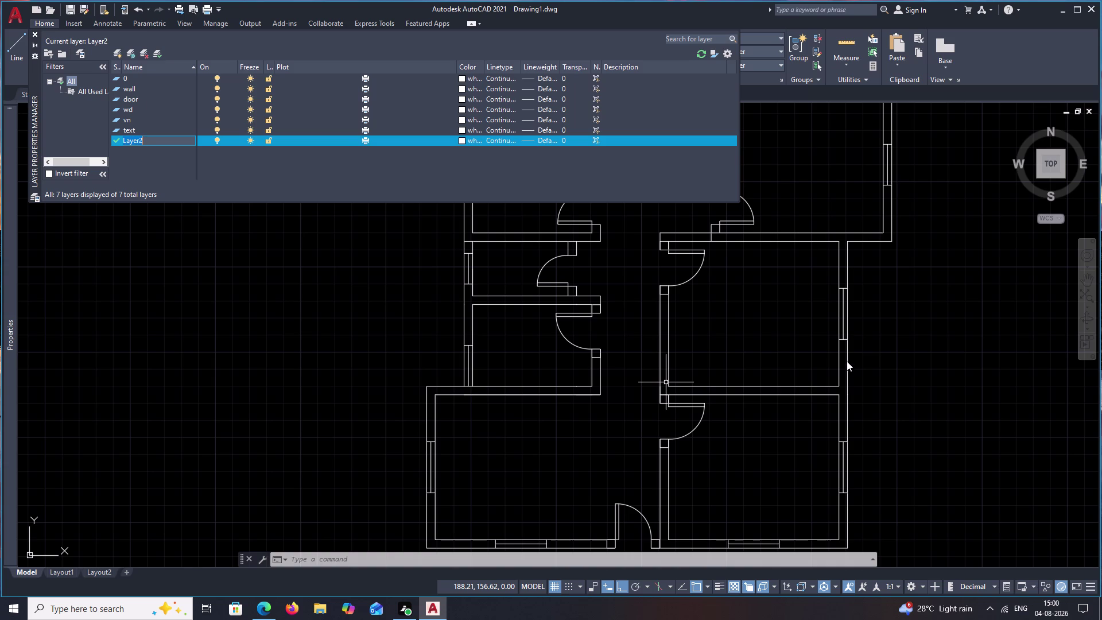
key(BackSpace)
key(d)
key(i)
key(m)
click(272, 261)
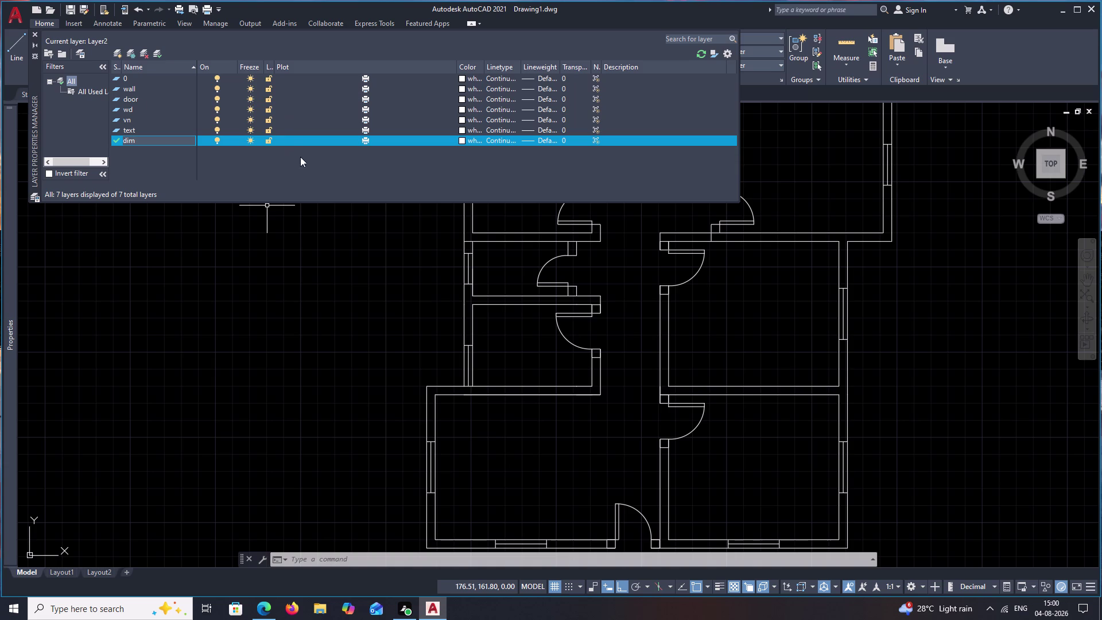
click(243, 169)
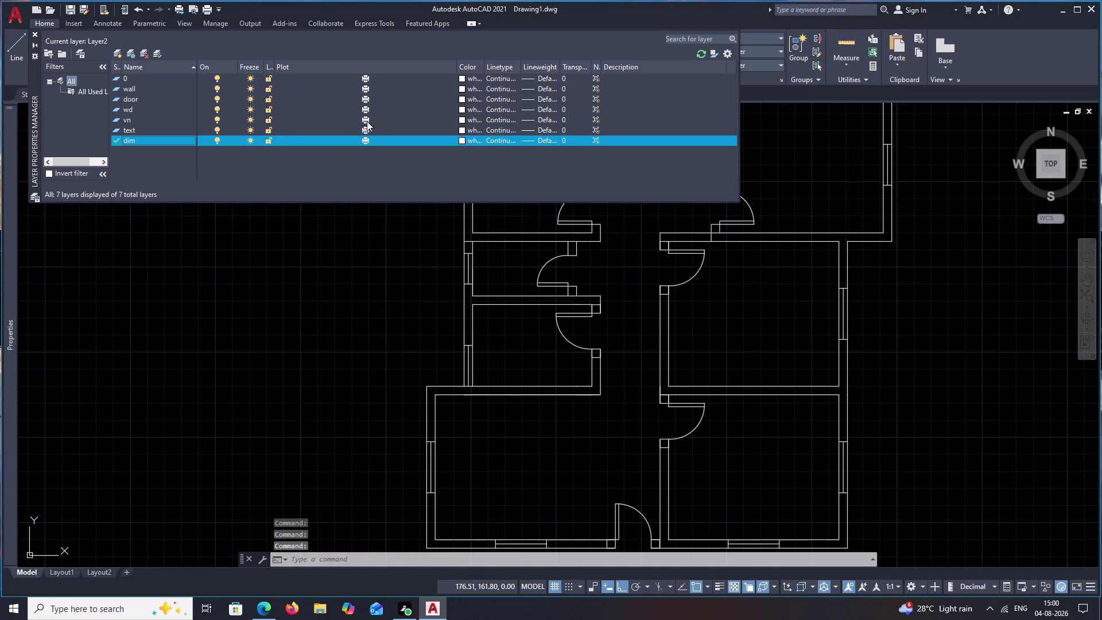
Re-sort the layer list and widen the Color column so colour names show.
click(280, 68)
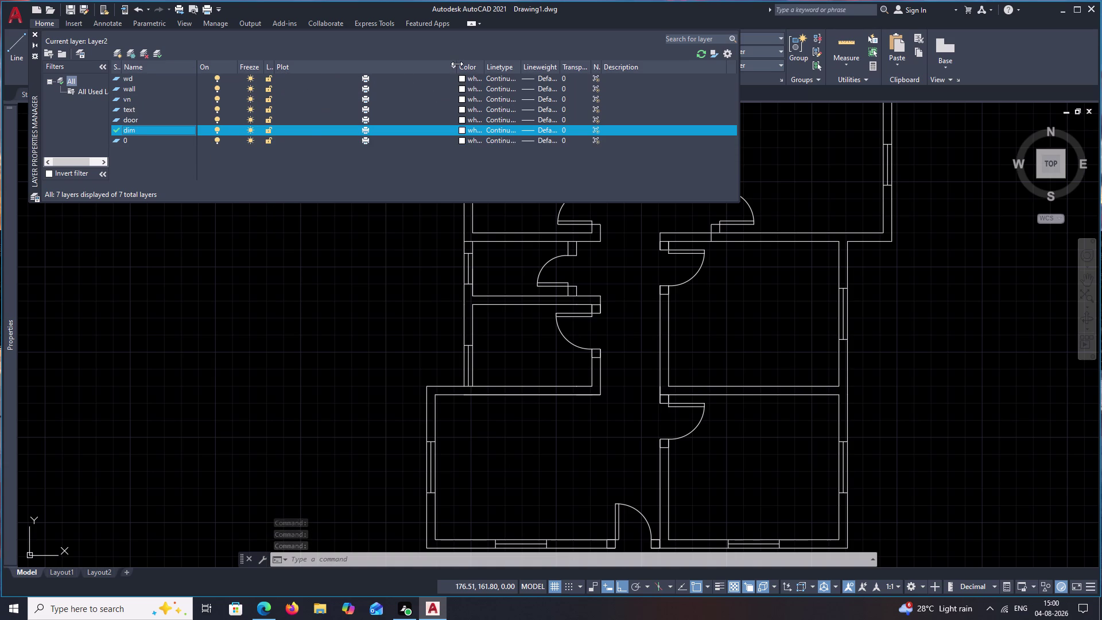
drag(458, 63, 311, 65)
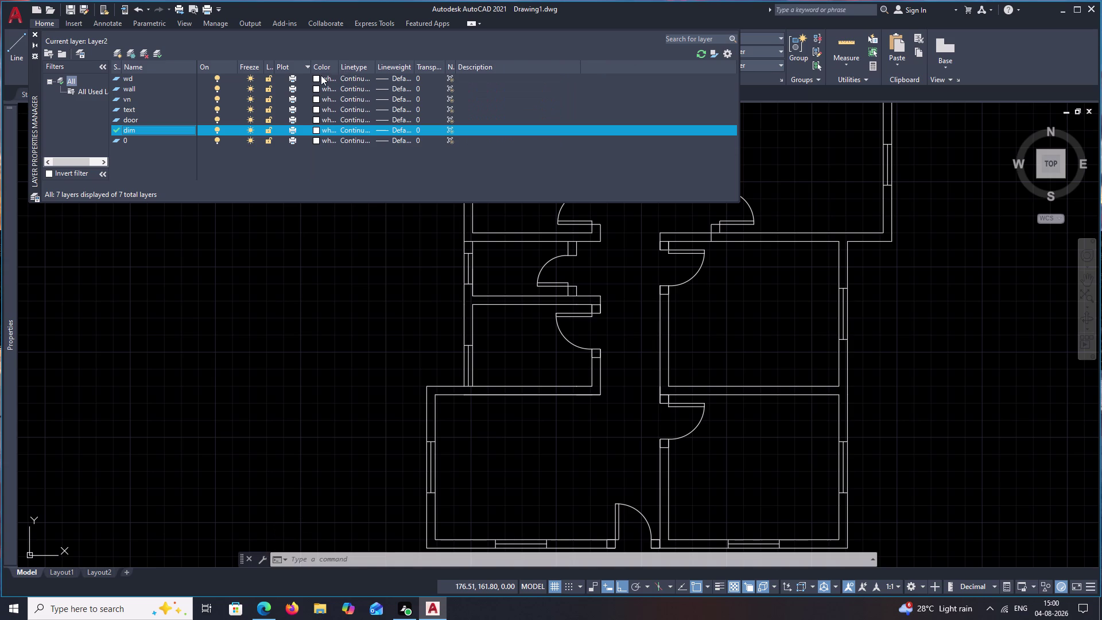
drag(342, 65, 404, 66)
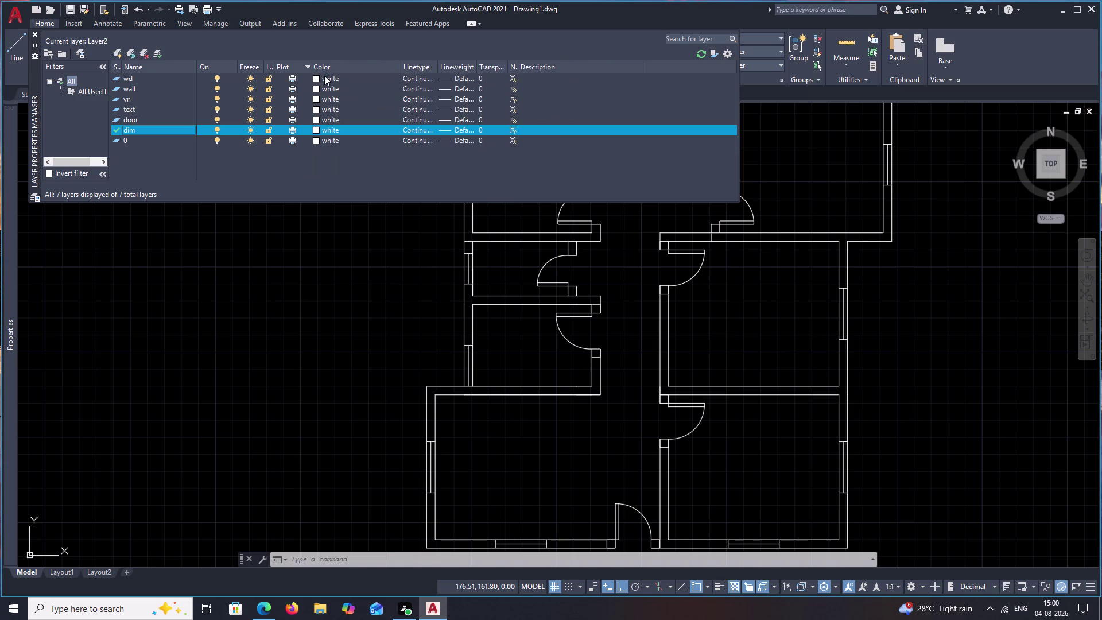
Set the wd layer colour to cyan (130).
click(315, 78)
click(315, 79)
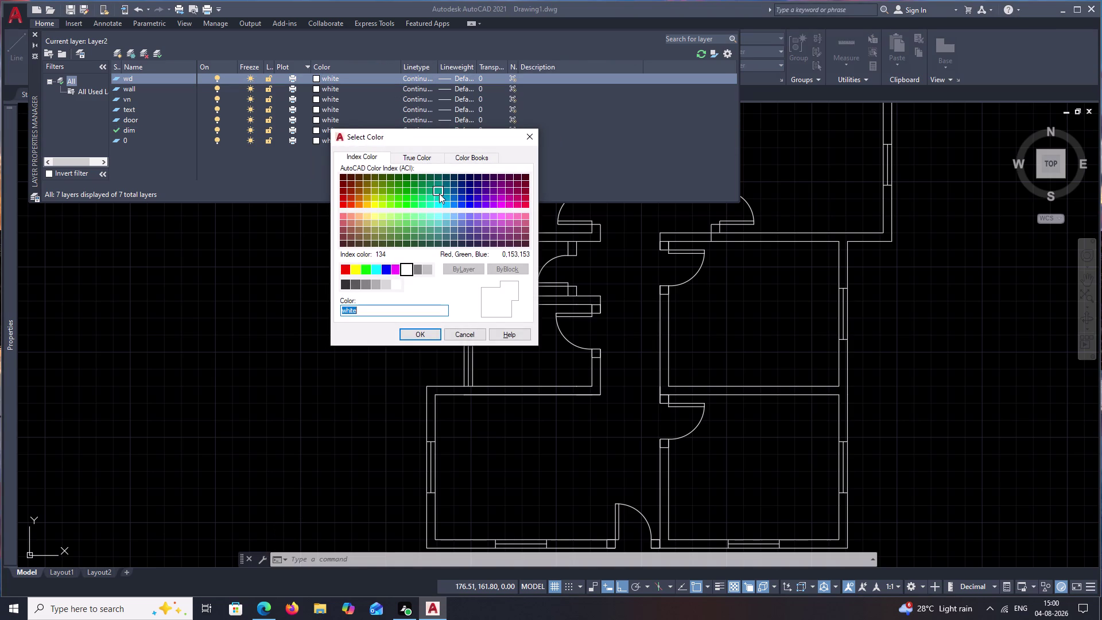
click(141, 86)
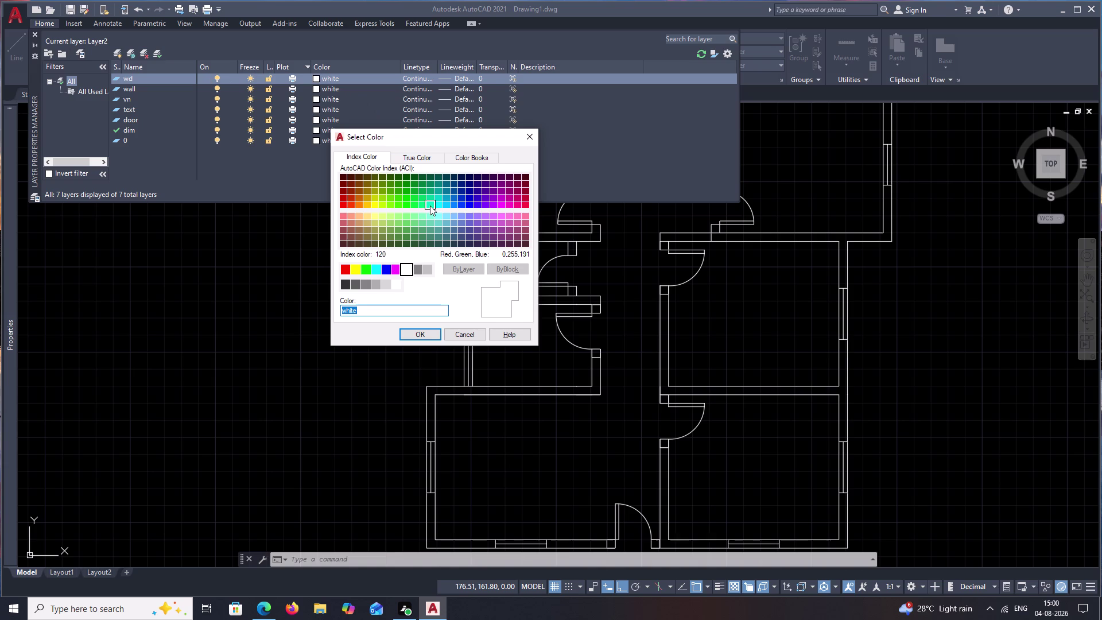
click(435, 203)
click(437, 204)
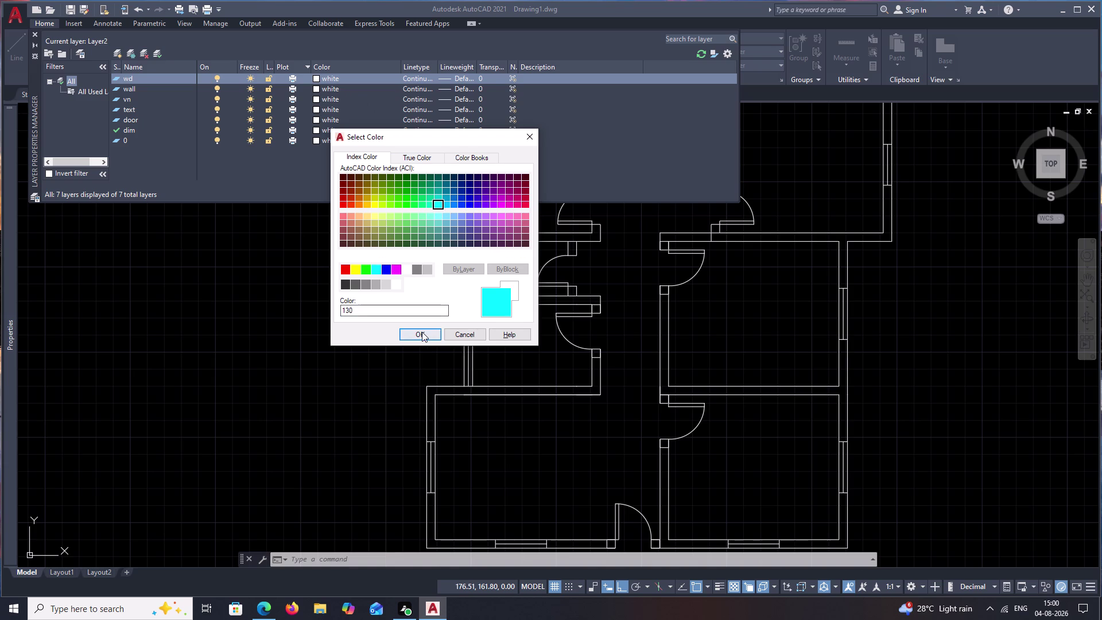
click(422, 332)
Set the wall layer to colour 50 and the vn layer to 170.
click(316, 90)
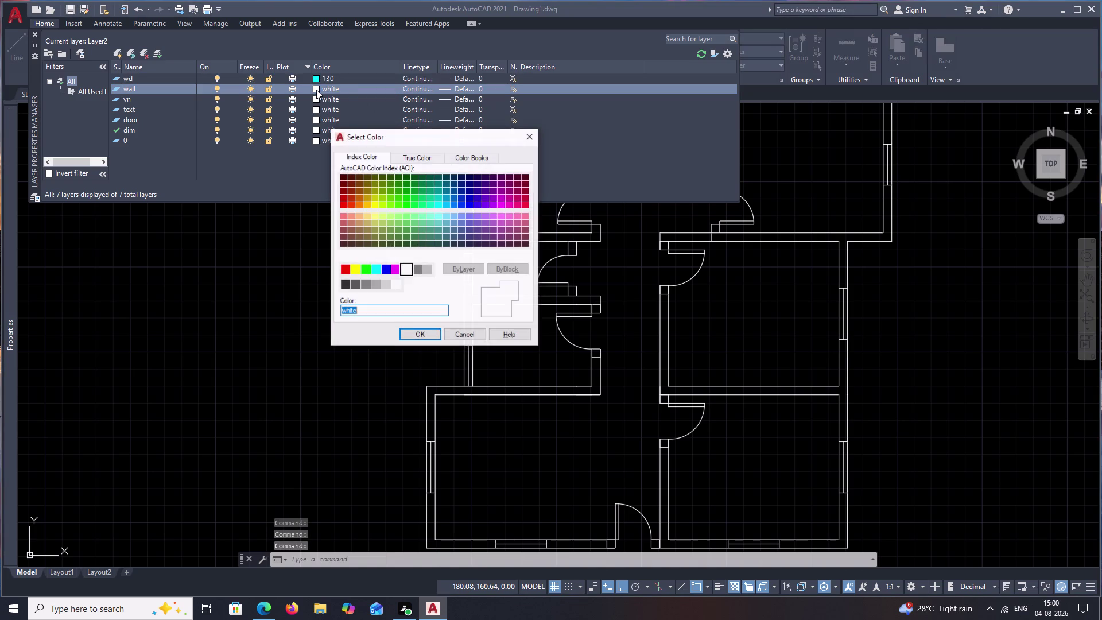
click(376, 206)
click(424, 332)
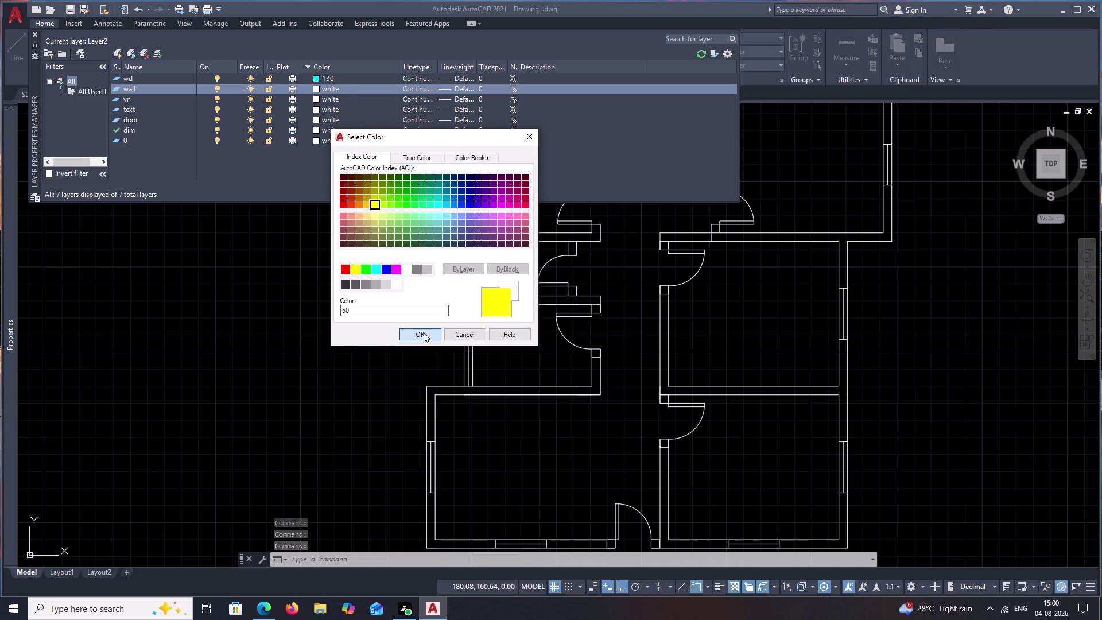
click(317, 101)
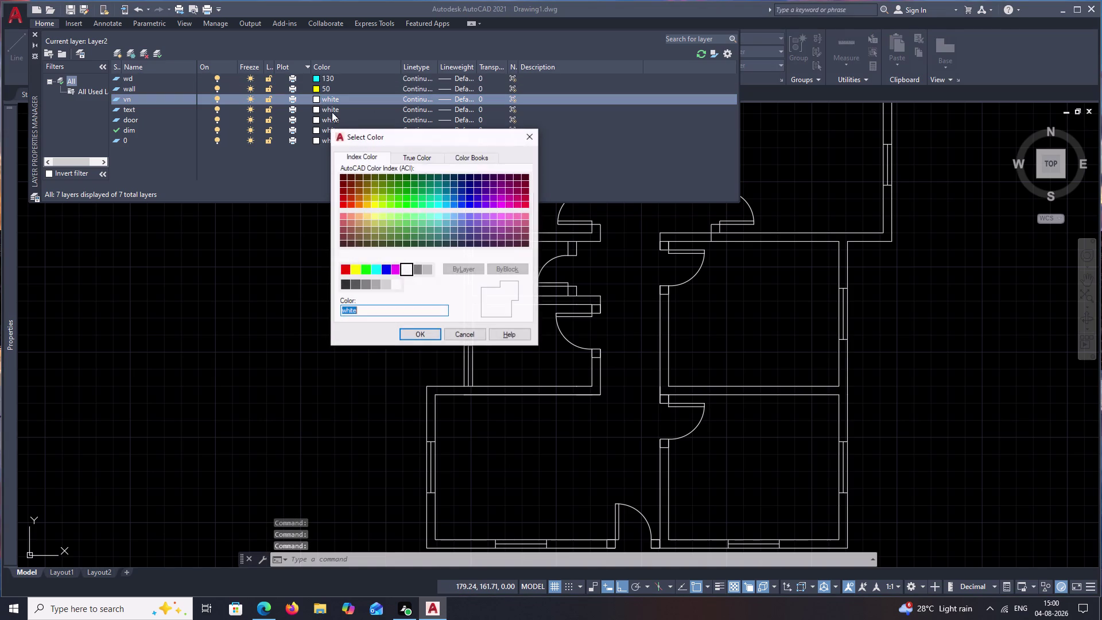
click(463, 205)
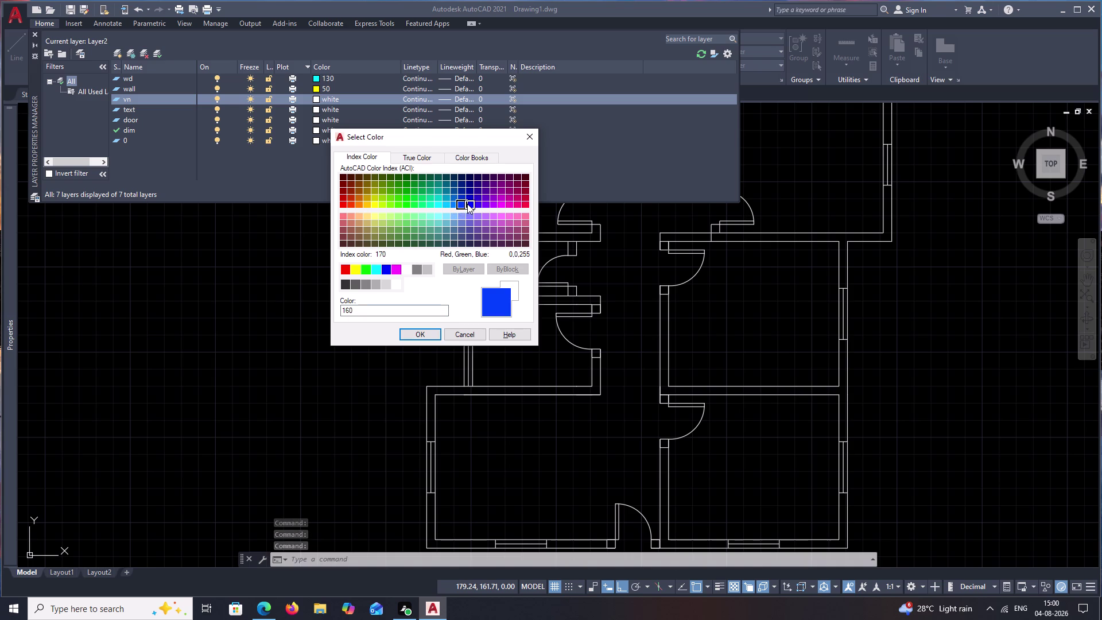
click(472, 205)
click(424, 333)
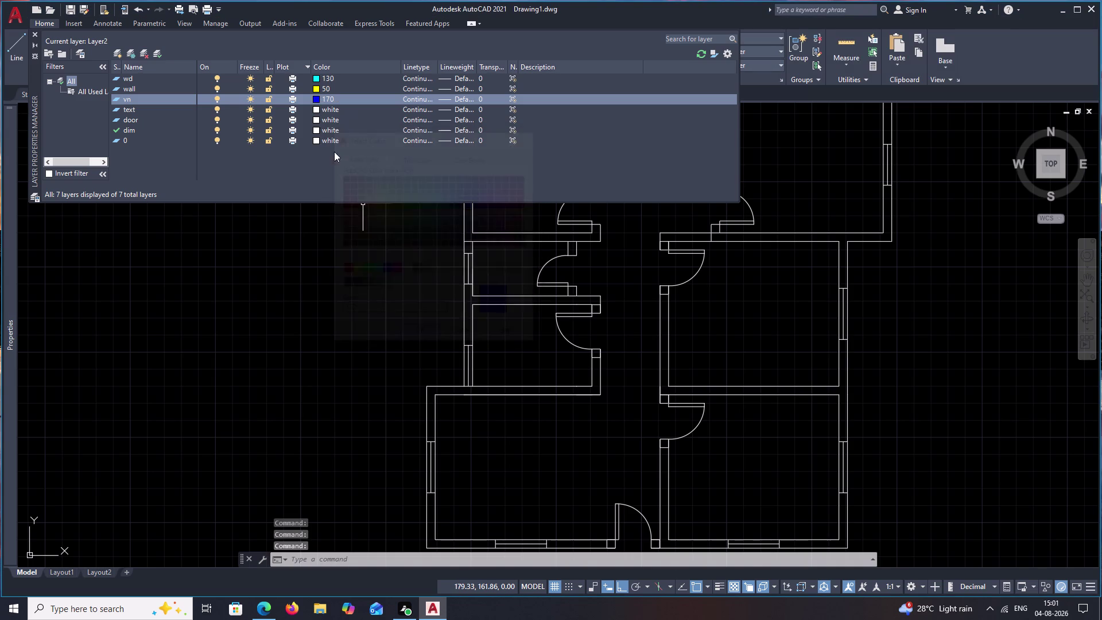
Set the text layer to colour 210, door to 240 and dim to 70.
click(321, 112)
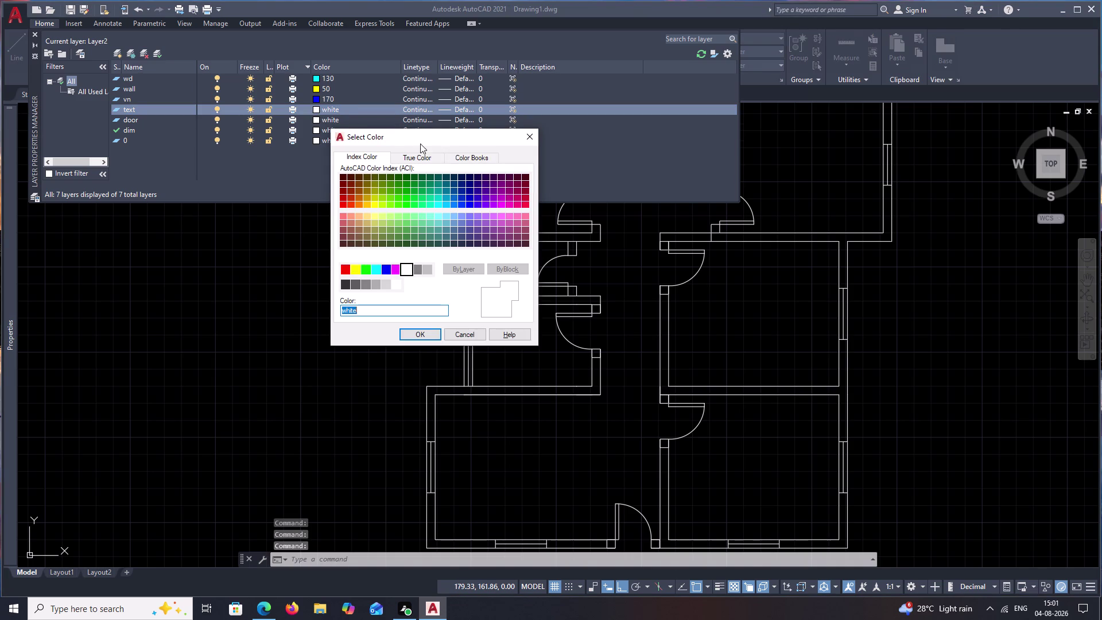
click(500, 204)
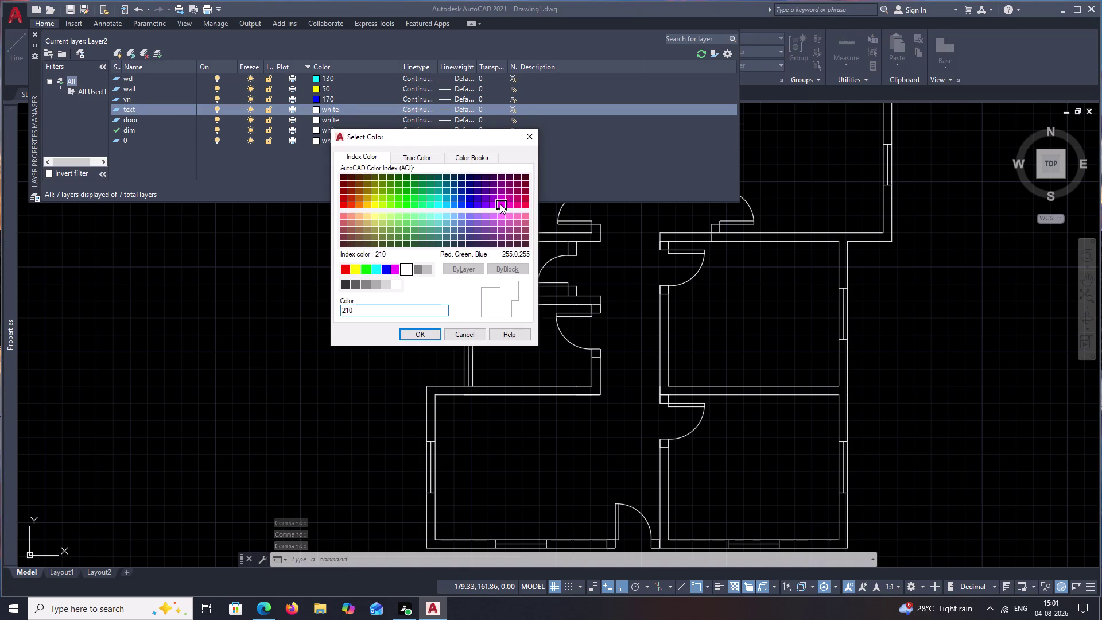
click(423, 335)
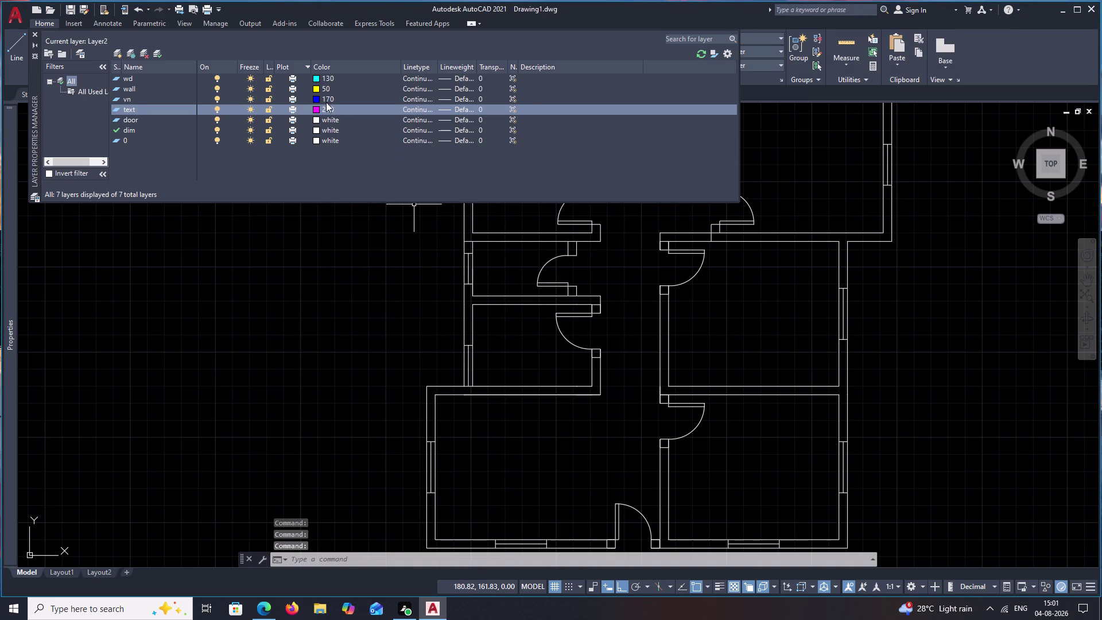
click(318, 119)
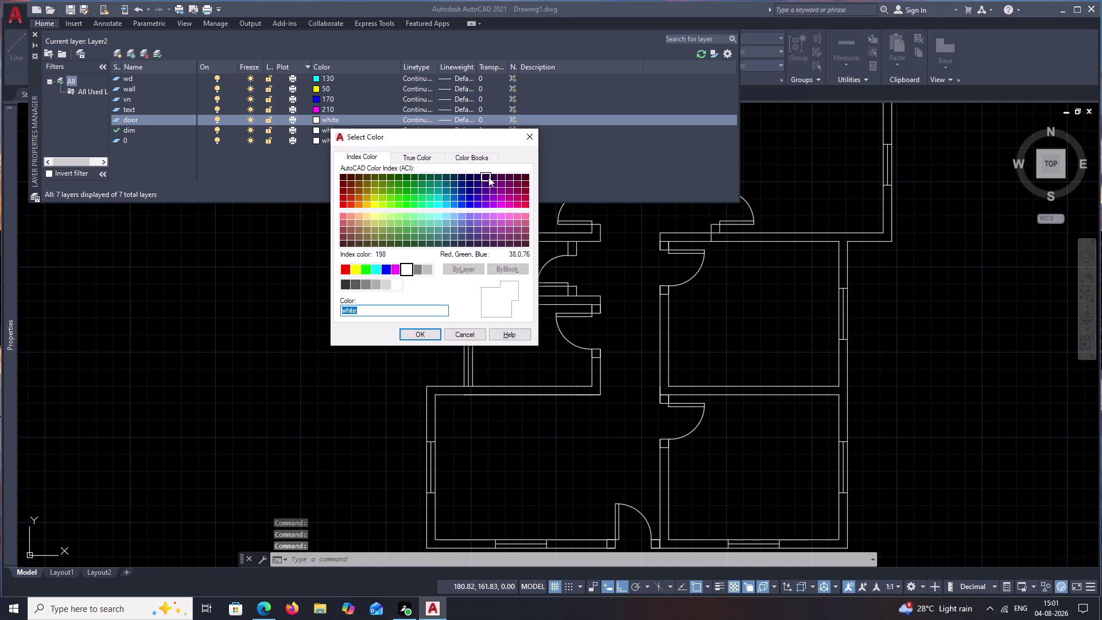
click(519, 205)
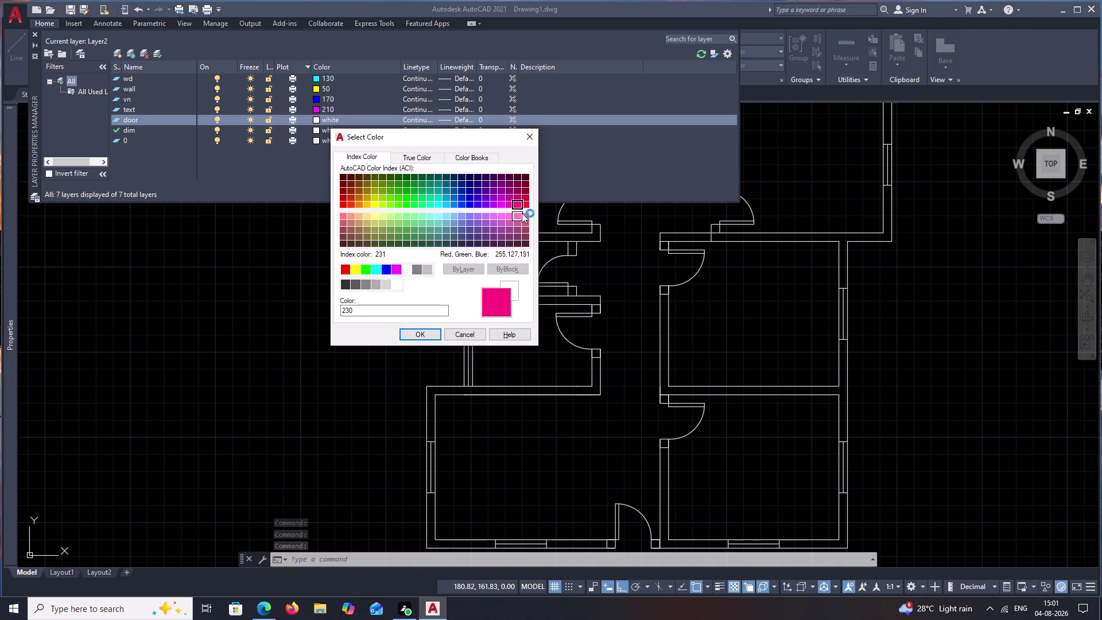
click(525, 205)
click(422, 330)
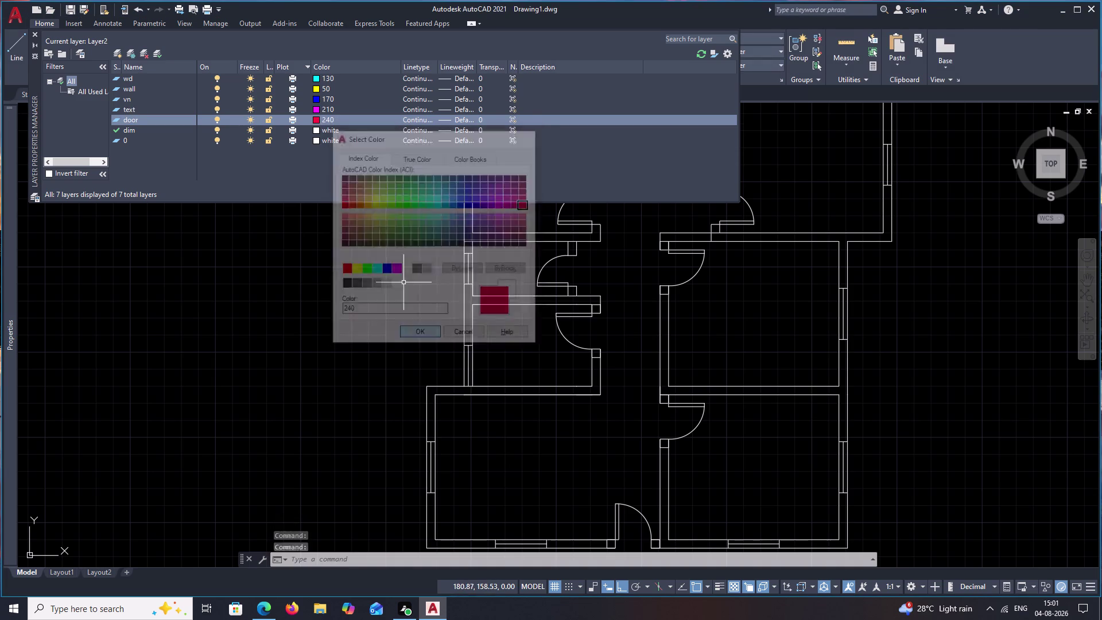
click(324, 130)
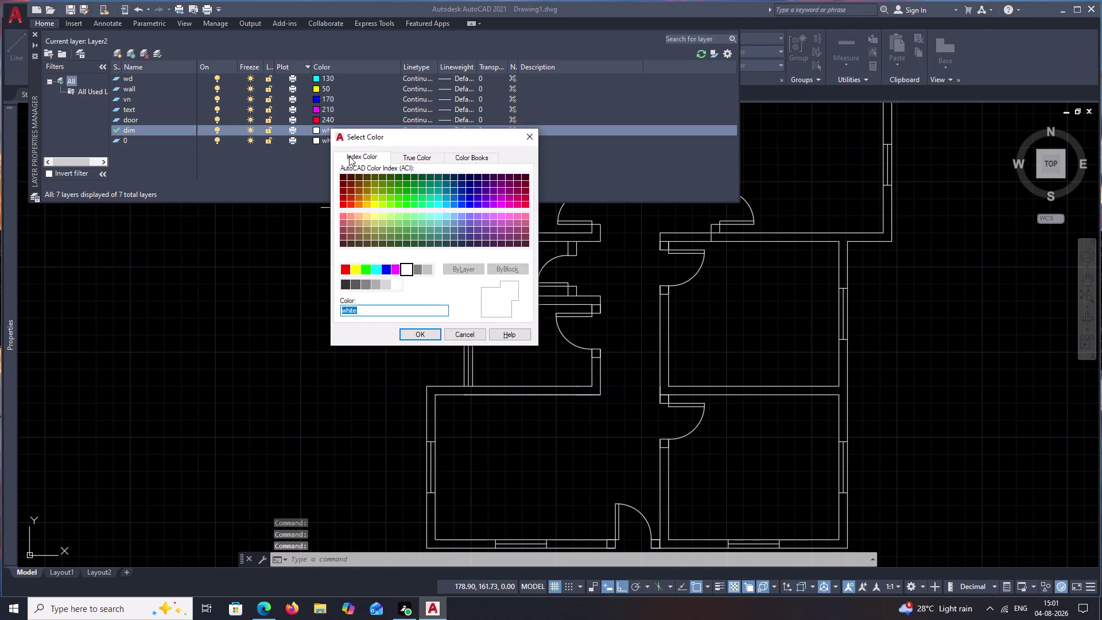
click(389, 204)
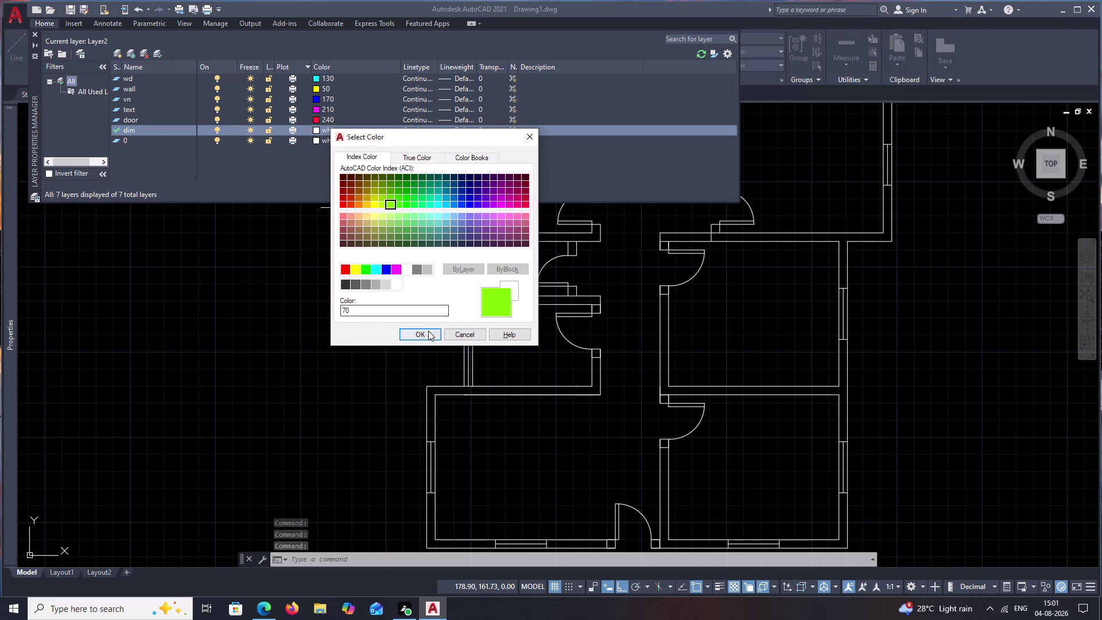
click(428, 331)
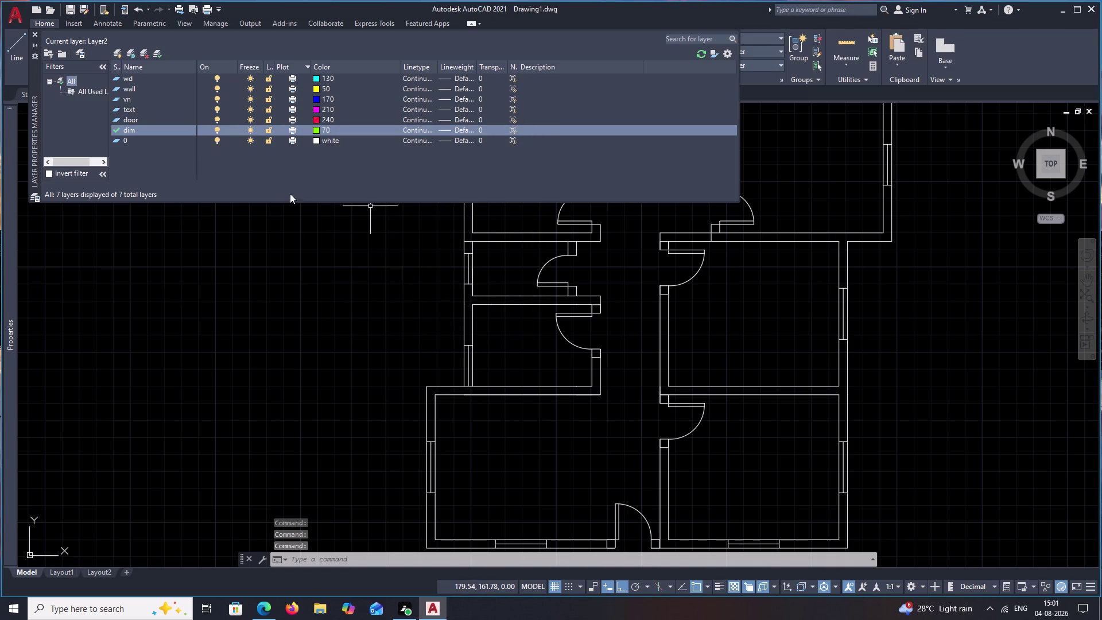
click(297, 239)
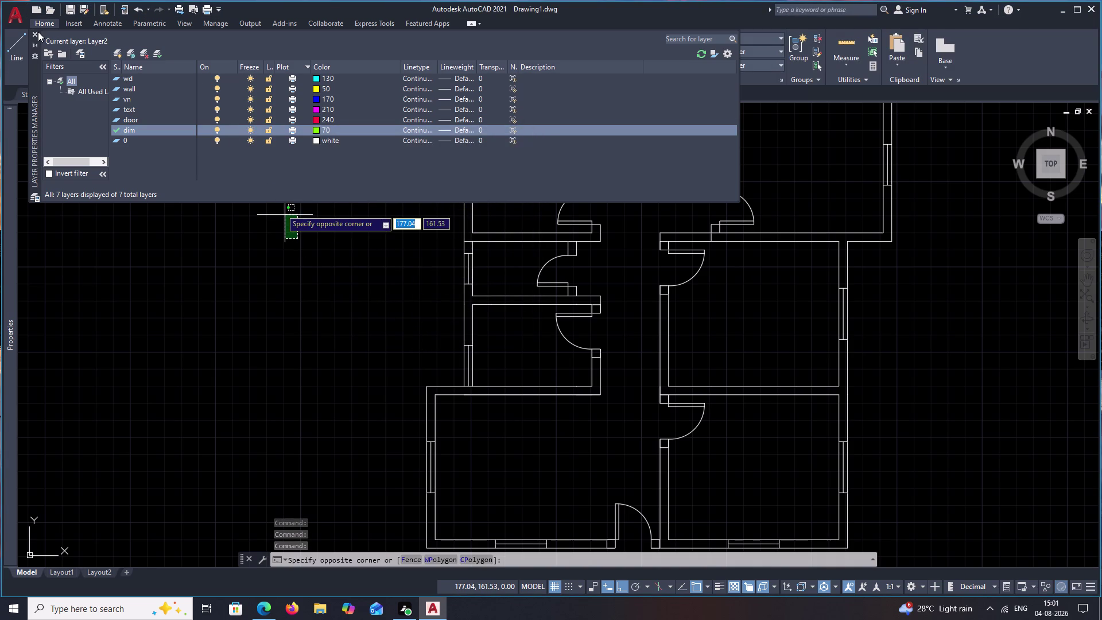
Close the Layer Properties Manager and cancel the unfinished selection window.
click(37, 33)
scroll(down, 3)
middle_drag(513, 179, 479, 178)
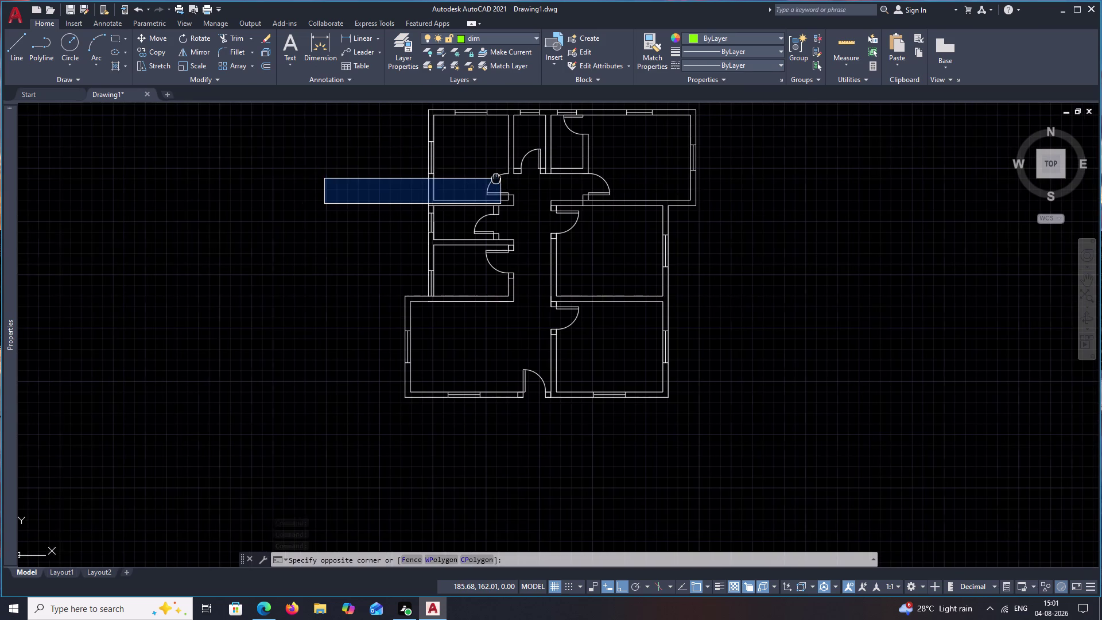
key(Escape)
middle_drag(552, 169, 498, 202)
scroll(down, 3)
scroll(up, 3)
scroll(up, 3)
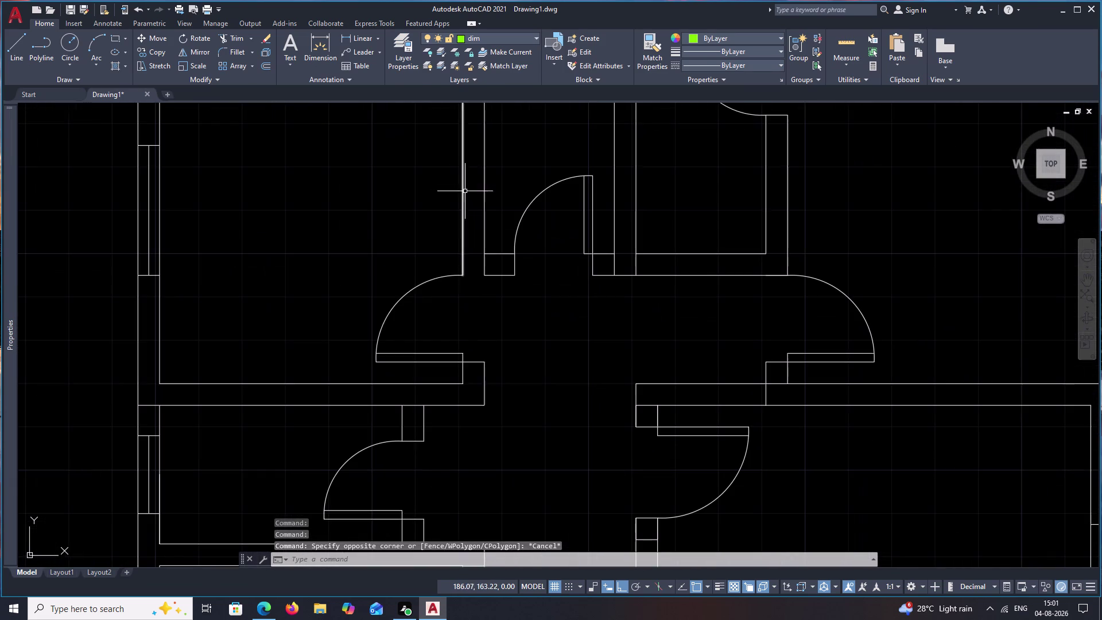
Make 'text' the current layer from the Layer dropdown and recentre the plan.
middle_drag(431, 191, 530, 207)
click(537, 37)
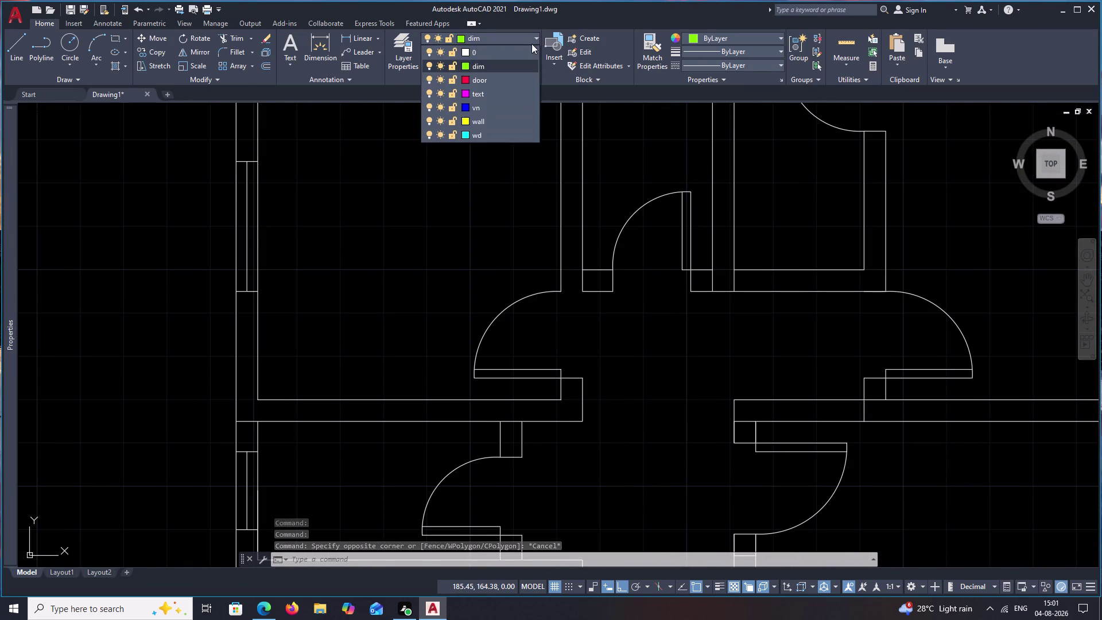
click(489, 96)
scroll(down, 3)
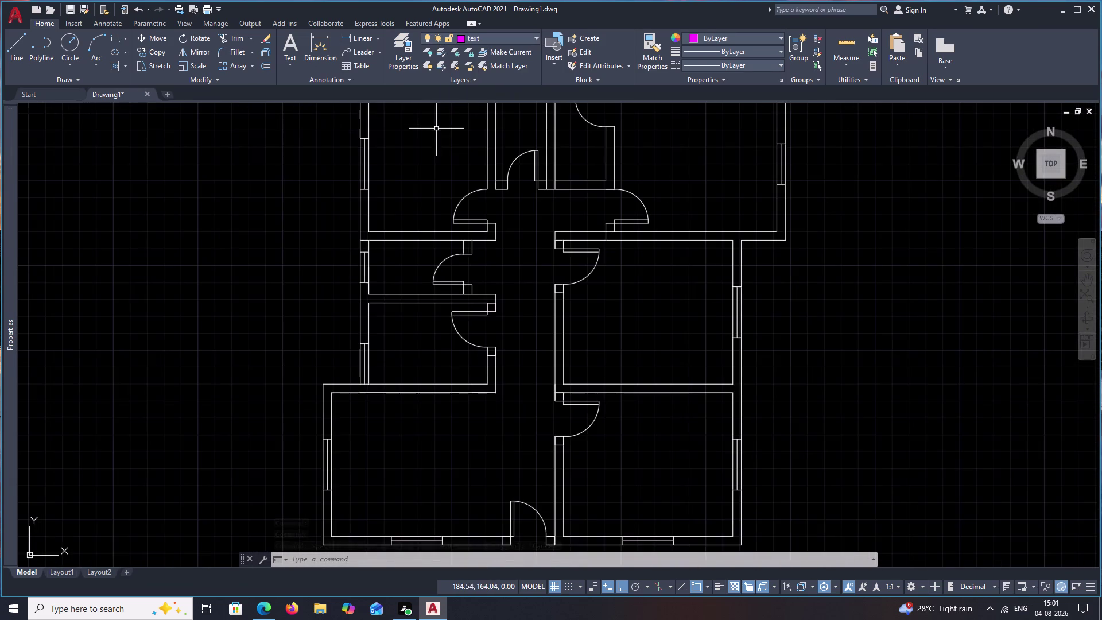
middle_drag(436, 130, 446, 208)
scroll(down, 3)
Open the Text Style dialog with the STYLE command.
text(s)
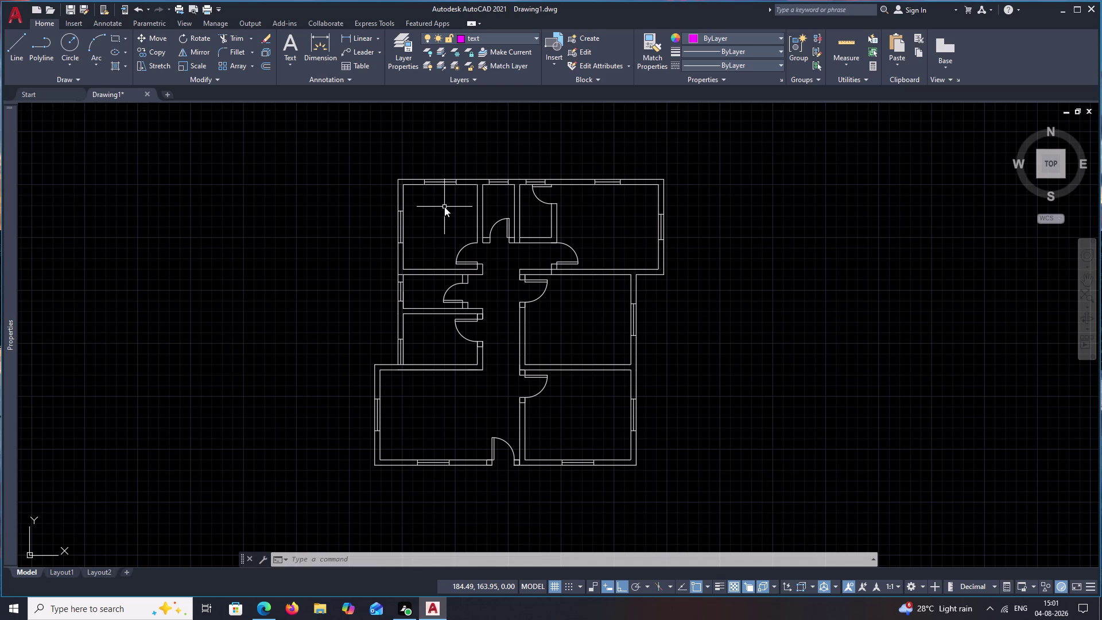
text(ty)
key(space)
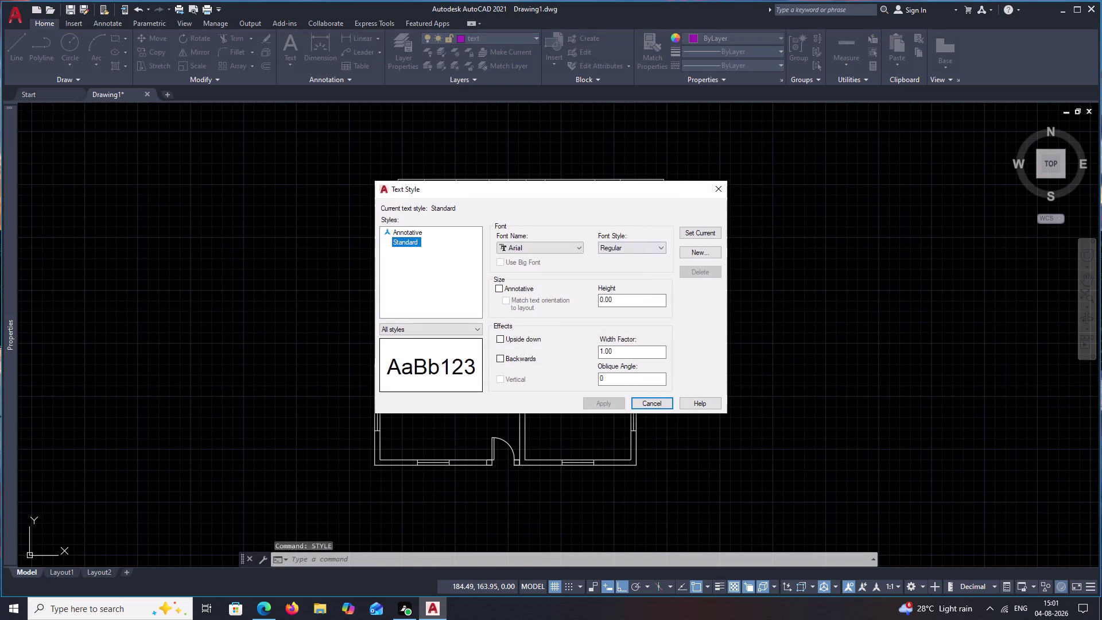
Give the Standard text style height 2, make it current, and preview it with TEXT.
drag(631, 300, 549, 296)
key(BackSpace)
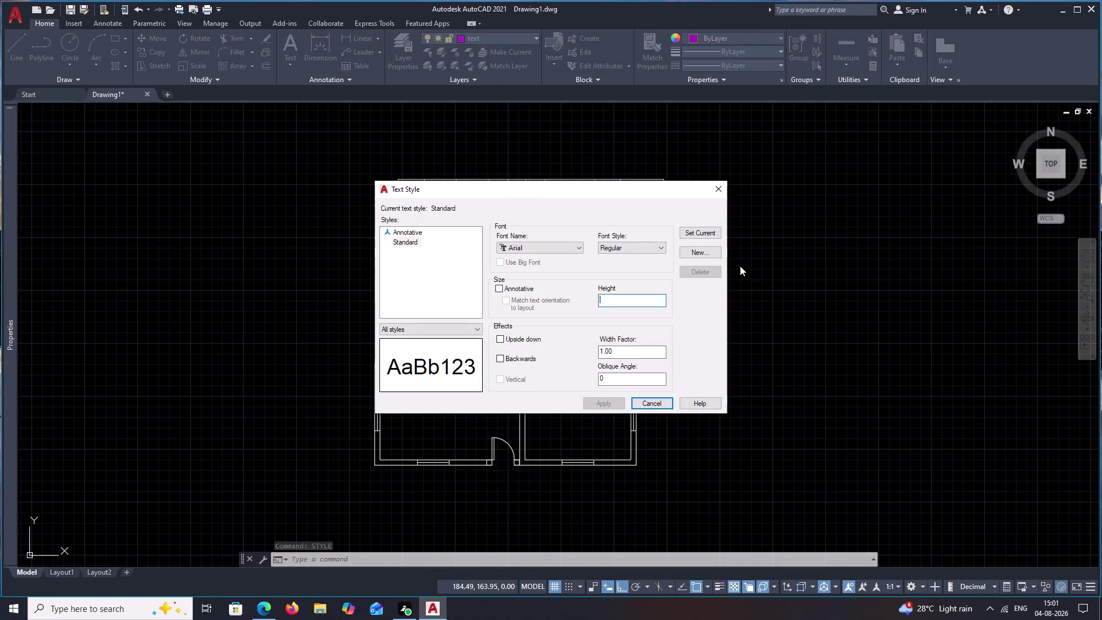
key(2)
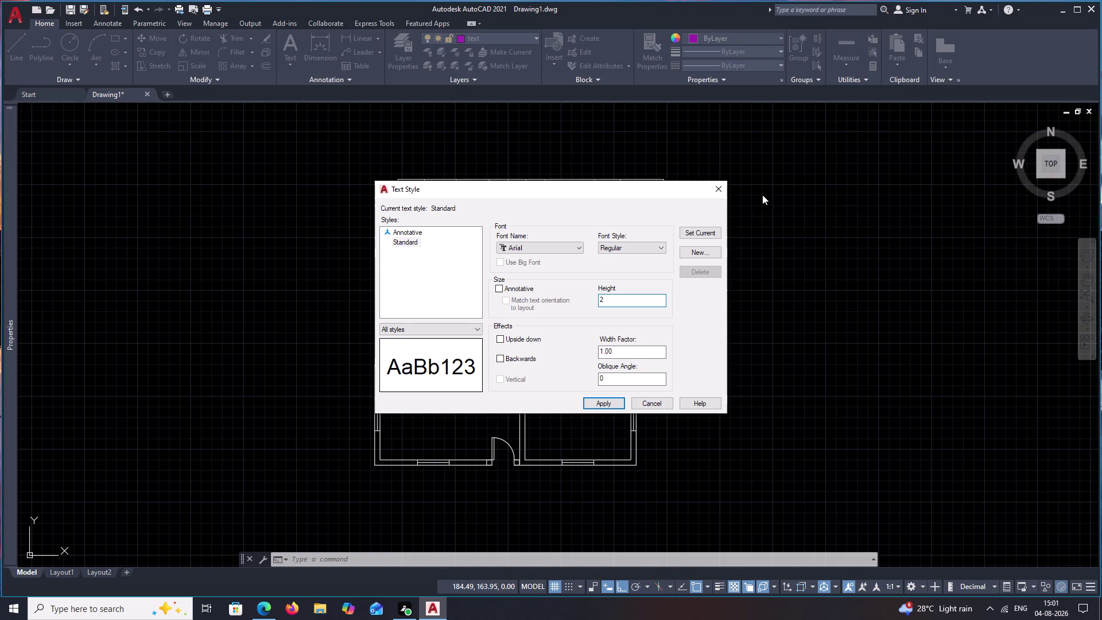
click(697, 234)
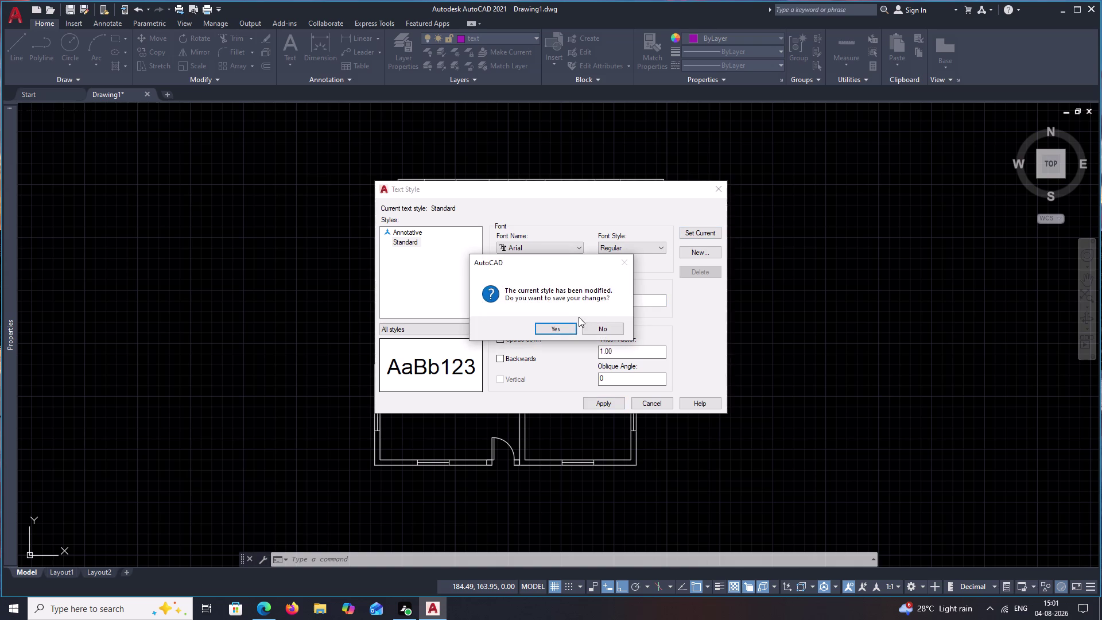
click(566, 325)
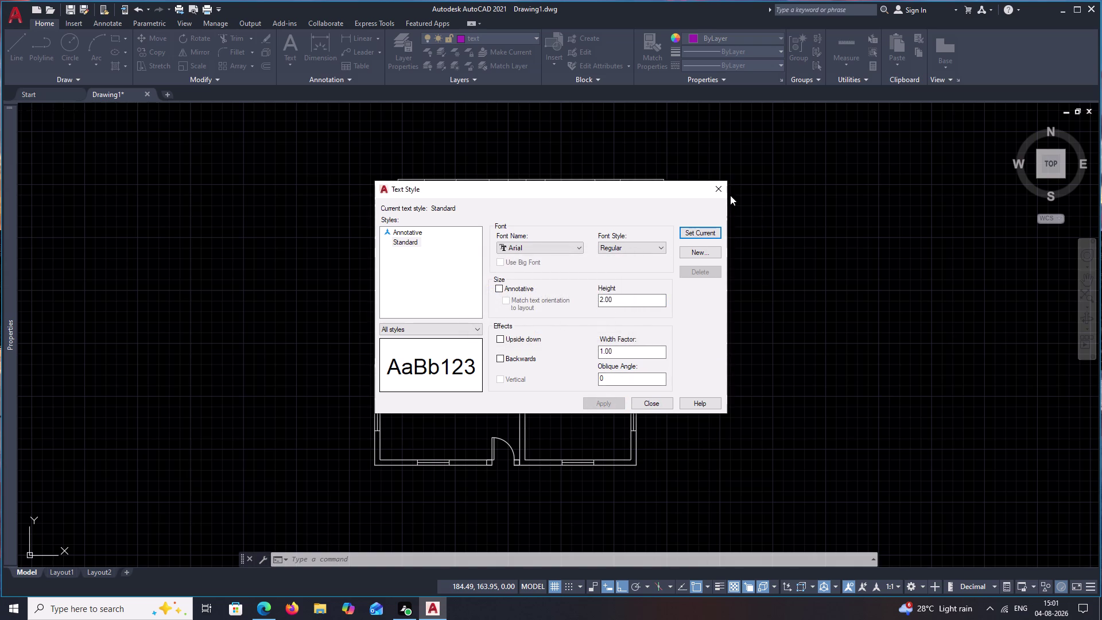
click(718, 187)
text(t)
key(space)
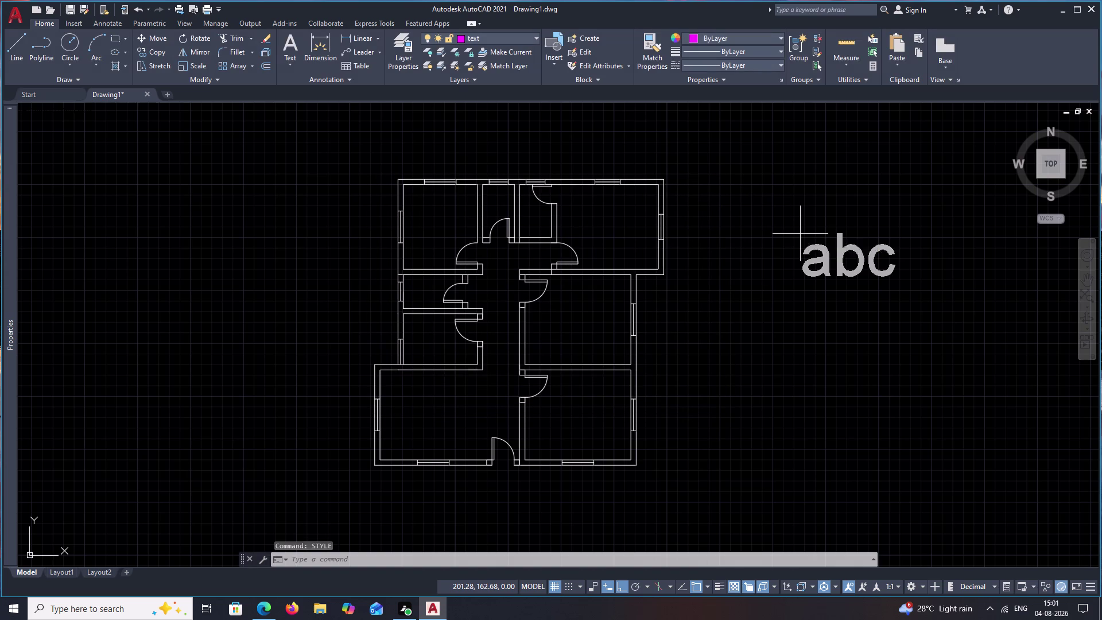
key(Escape)
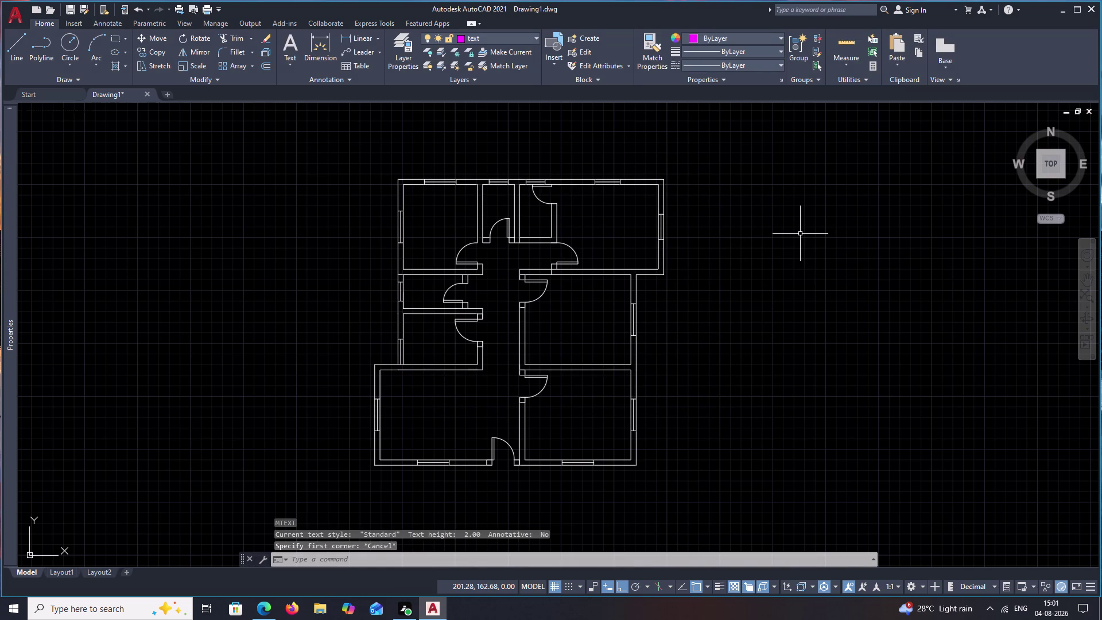
Change the Standard style height to 0.9, make it current, and save it.
key(s)
text(ty)
key(space)
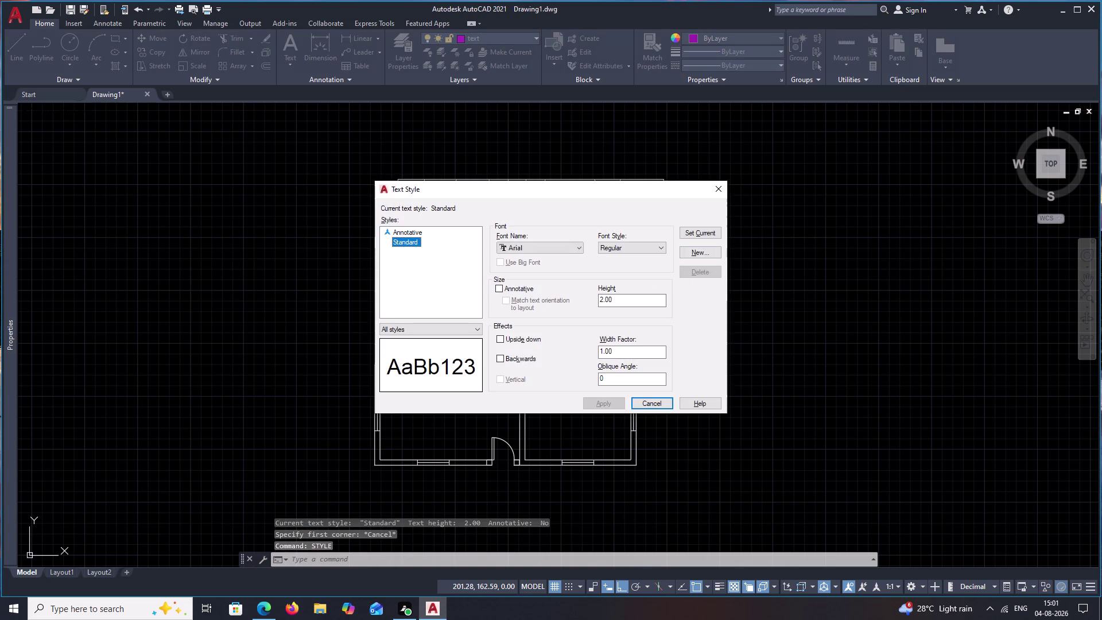
drag(635, 304, 557, 298)
key(BackSpace)
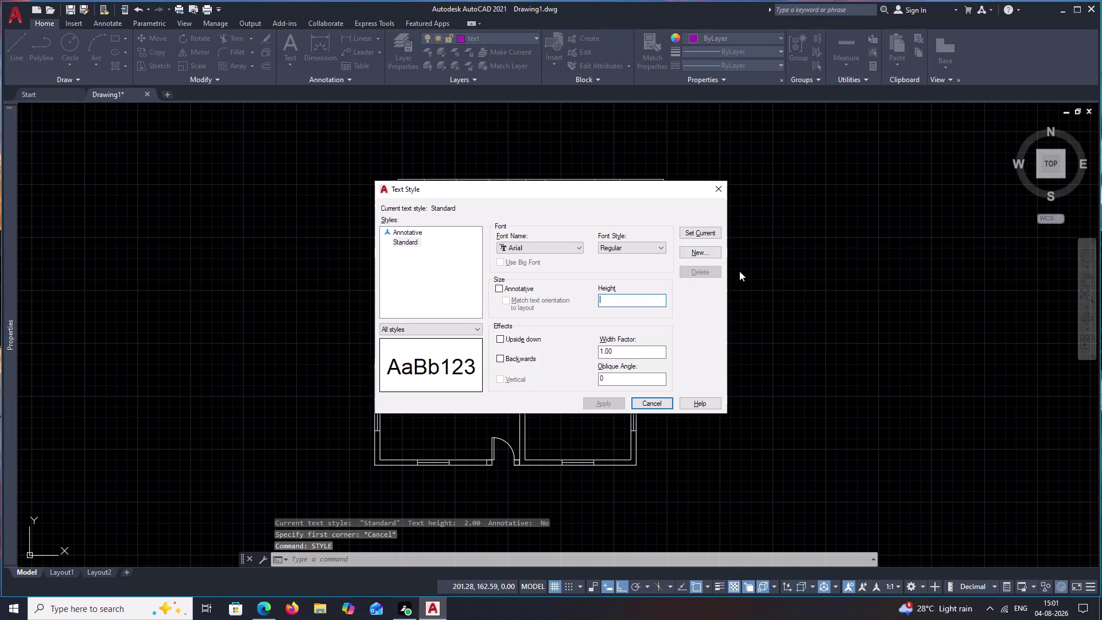
text(.9)
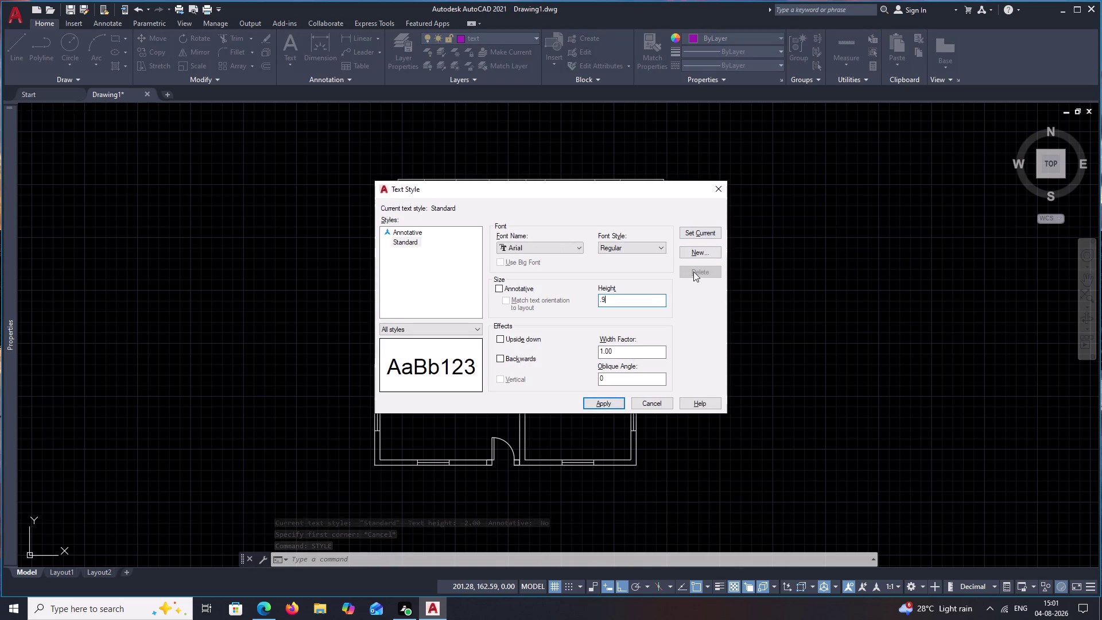
click(702, 234)
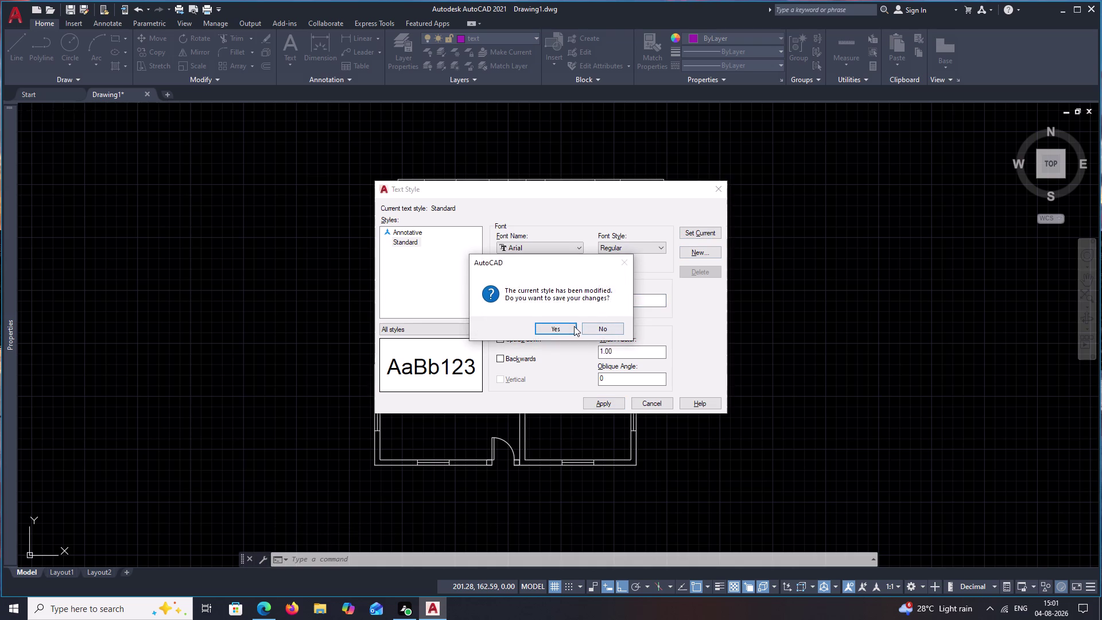
click(566, 327)
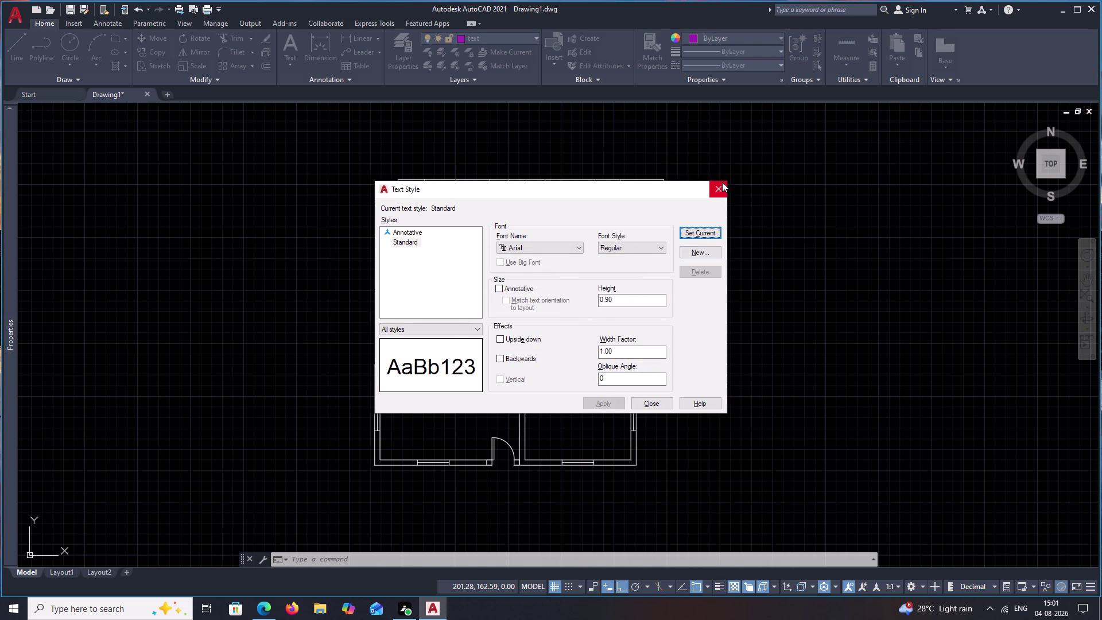
click(722, 182)
Preview the text size, then set the Standard style height to 0.5 and apply.
text(t)
key(space)
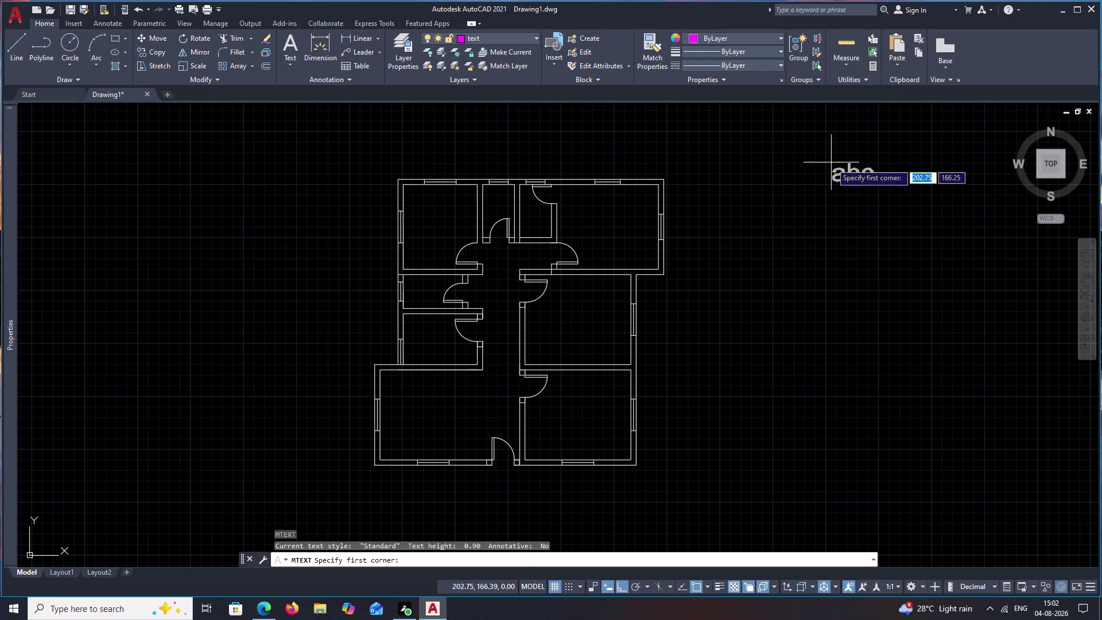
key(Escape)
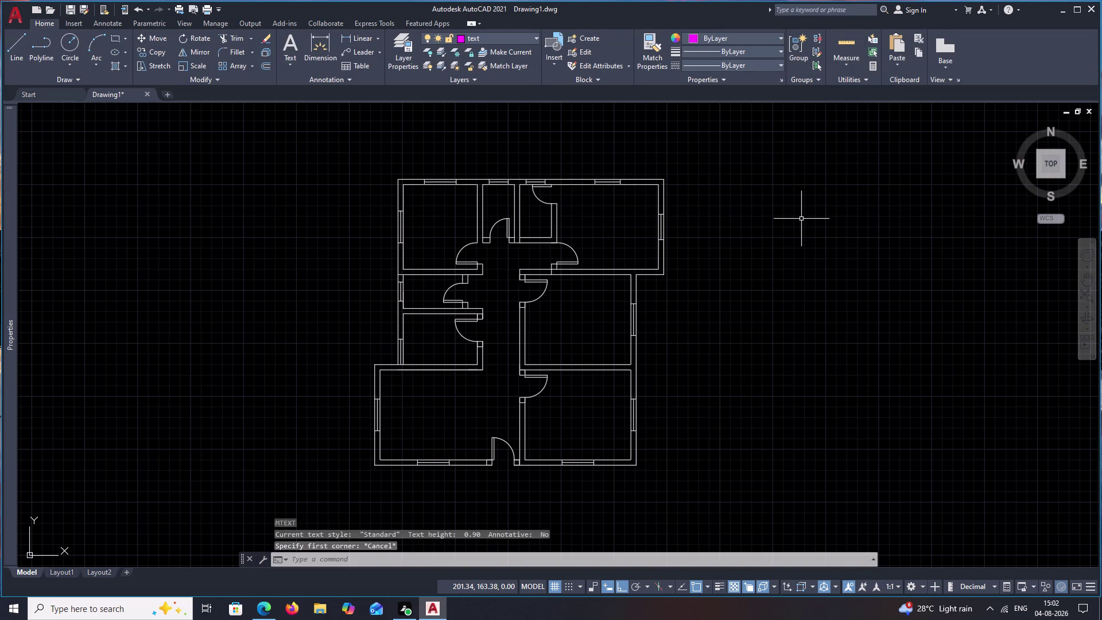
text(sty)
key(space)
drag(620, 296, 579, 296)
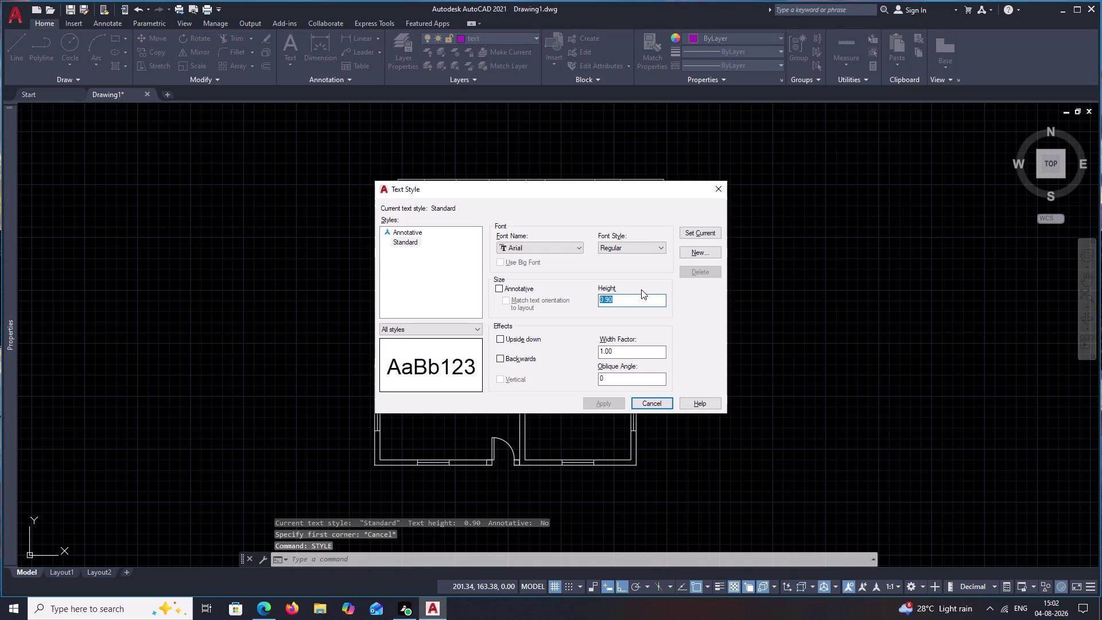
key(BackSpace)
text(.5)
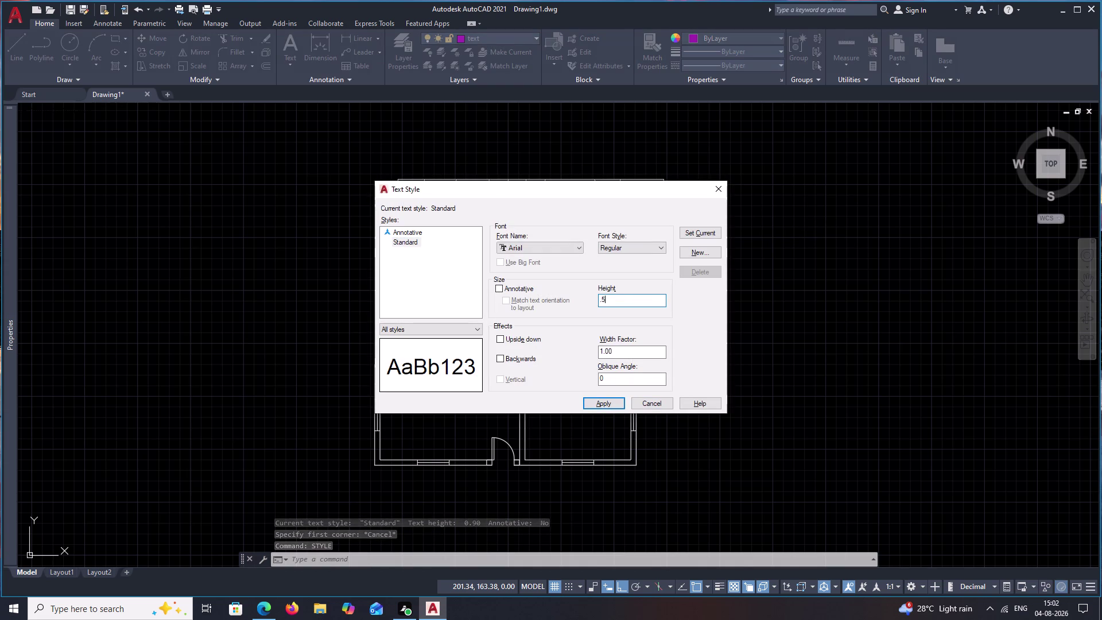
click(609, 403)
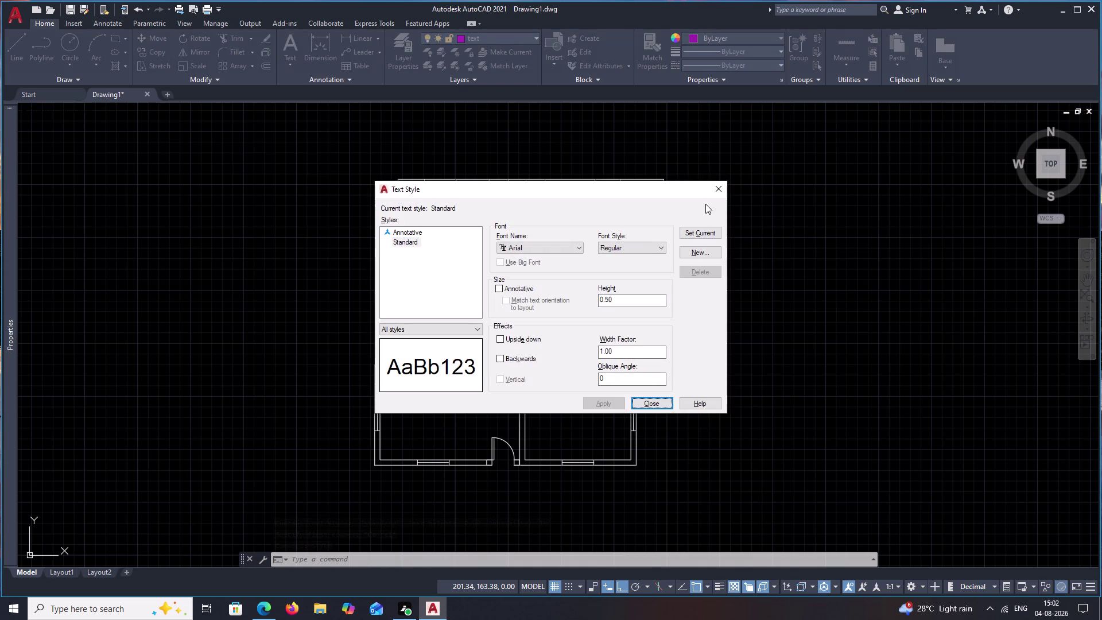
click(717, 189)
Start a multiline text to check the 0.5 height, then cancel it.
text(t)
key(space)
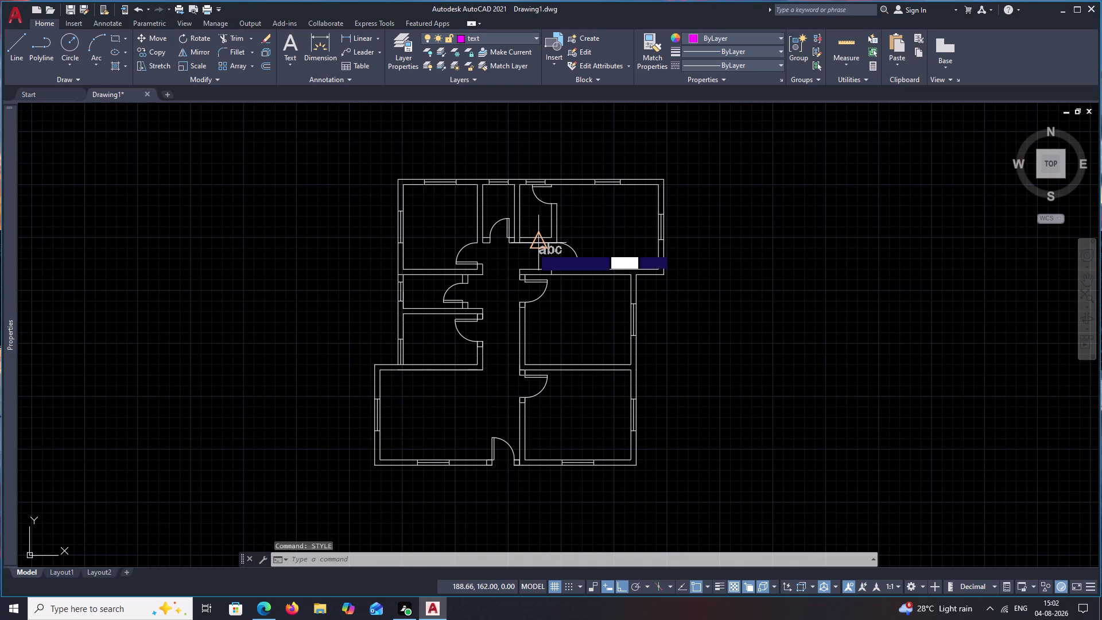
scroll(up, 3)
scroll(up, 3)
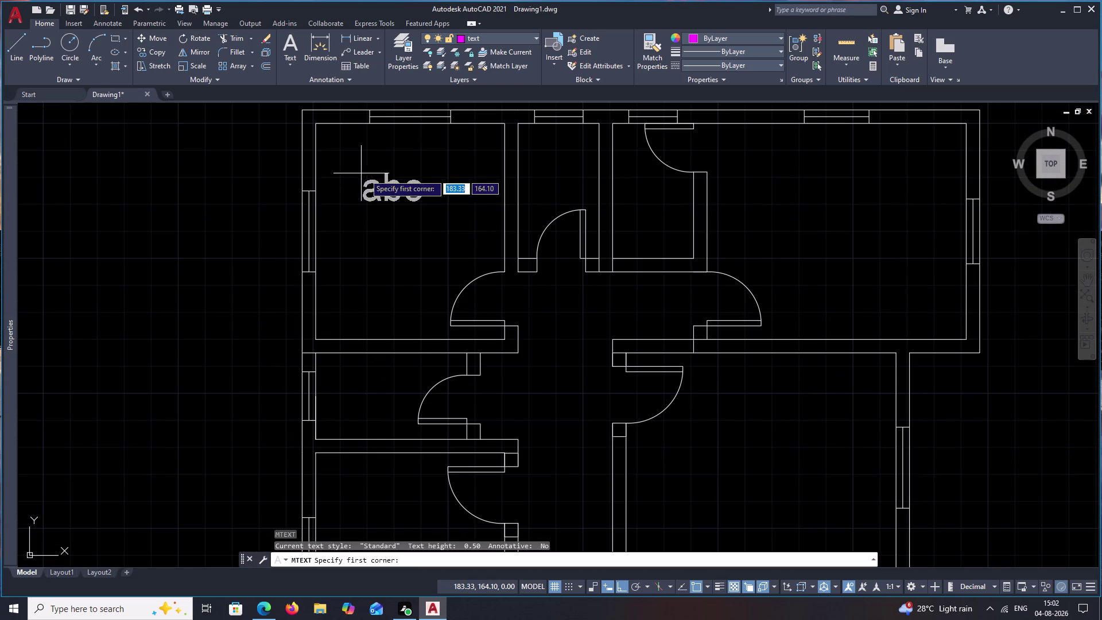
key(Escape)
Change the Standard style height to 0.4 and apply it.
text(sty)
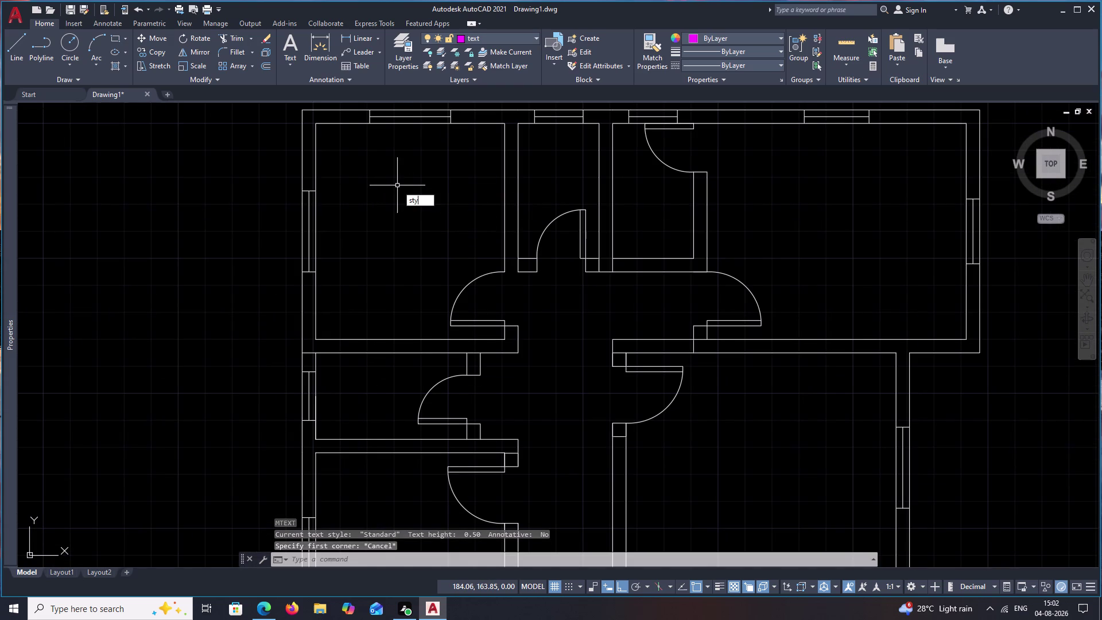
key(space)
drag(634, 299, 562, 299)
key(BackSpace)
text(.)
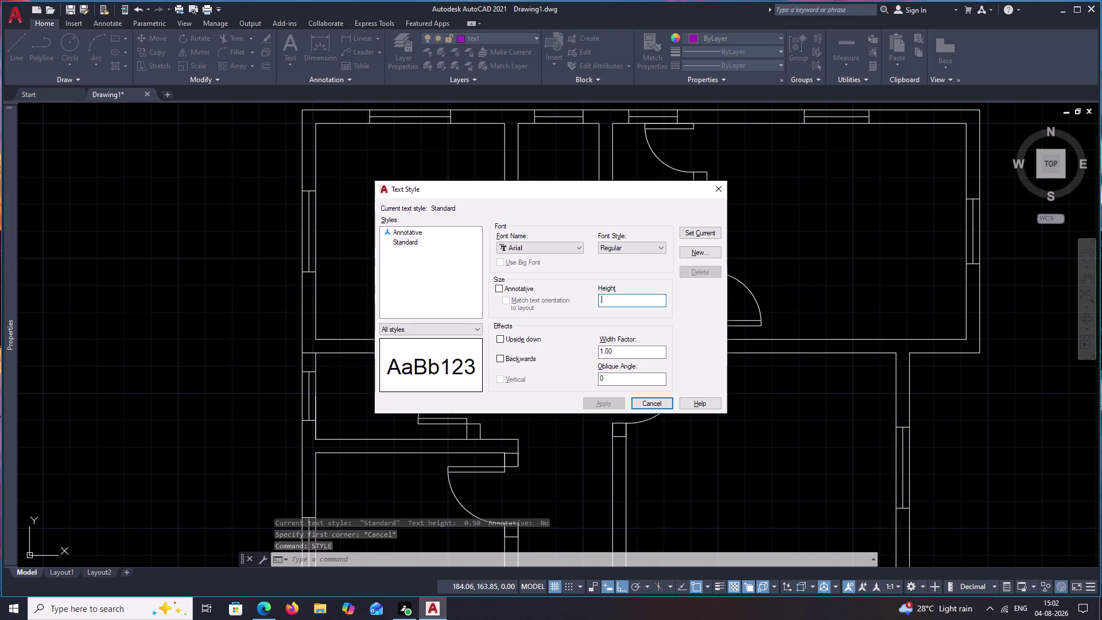
text(4)
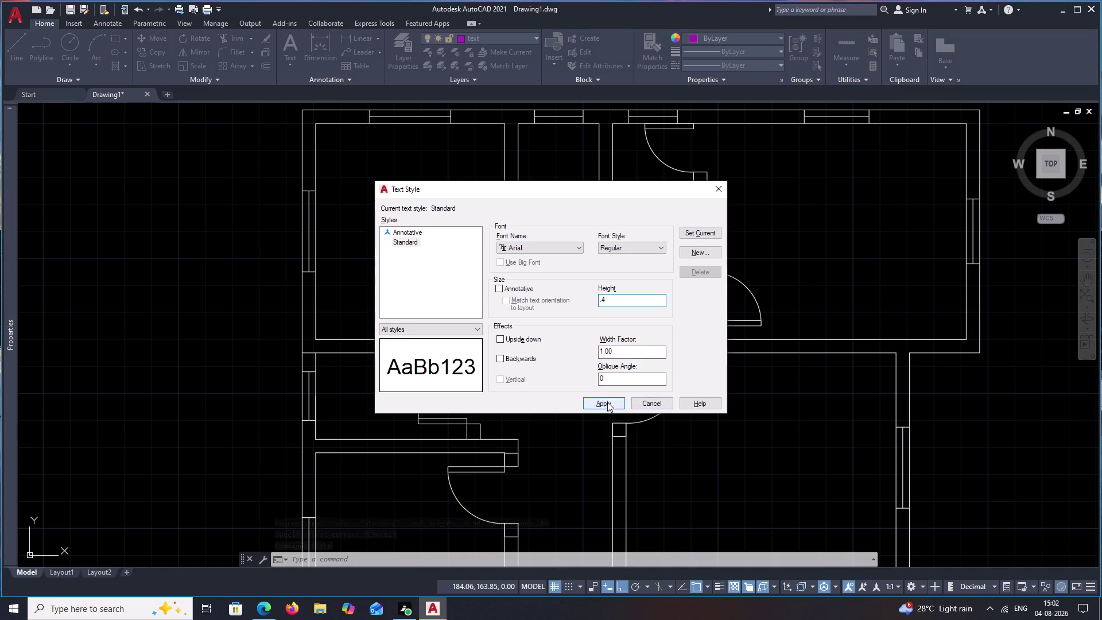
click(608, 402)
Close the Text Style dialog and outline a trial label box in the top-left room.
click(718, 188)
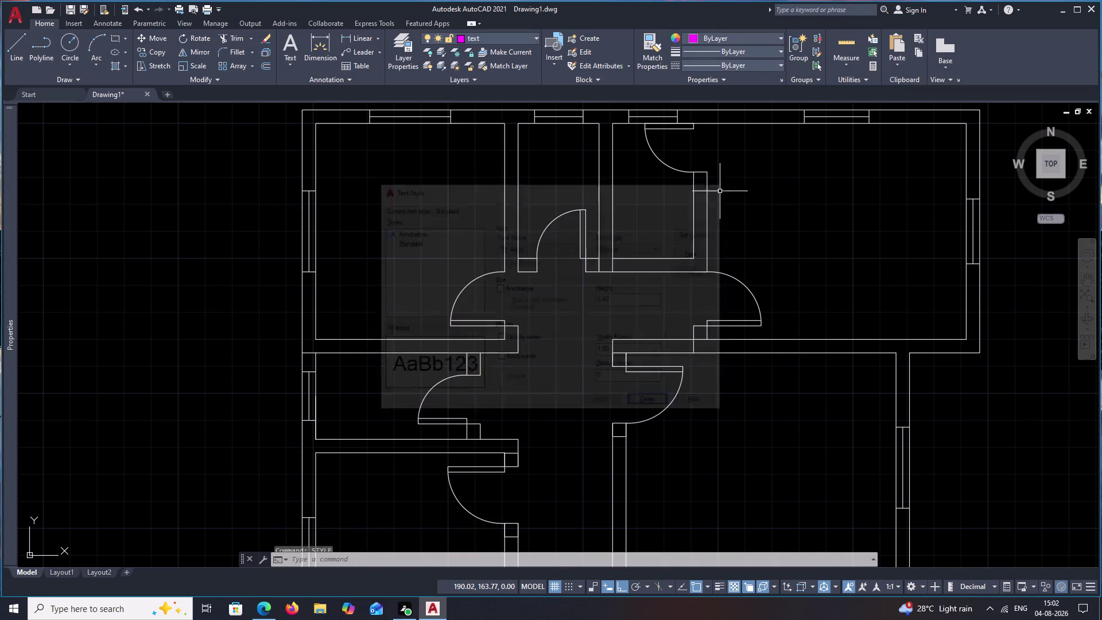
key(t)
key(space)
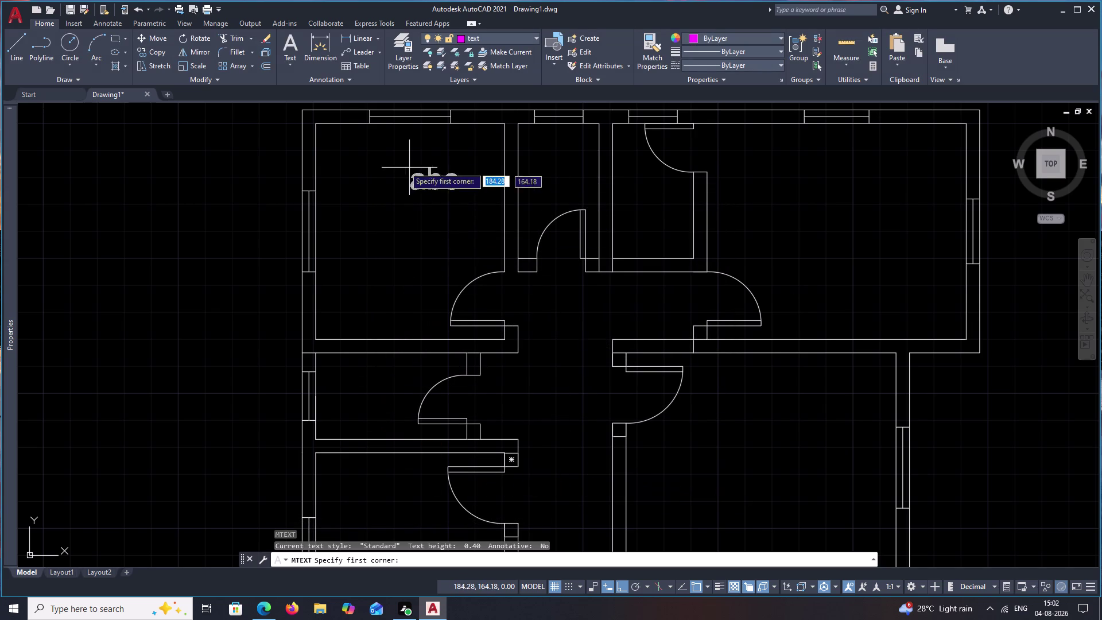
drag(353, 165, 452, 190)
click(478, 198)
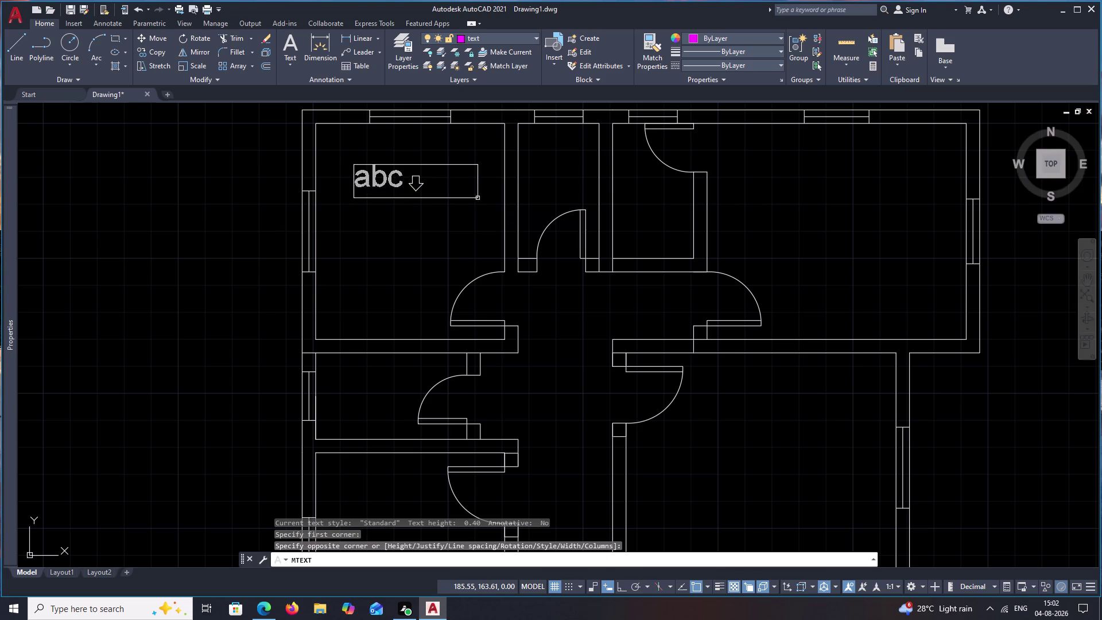
Type and erase trial 'bed' and 'BED' text, then discard the unsaved label.
text(bed)
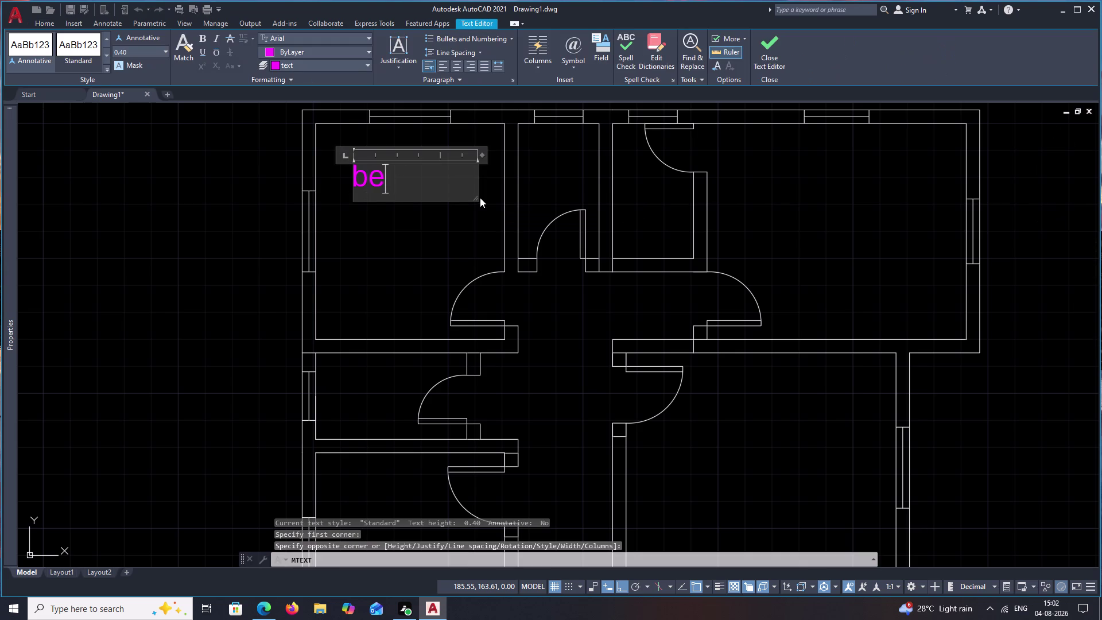
key(space)
key(BackSpace)
key(BackSpace)
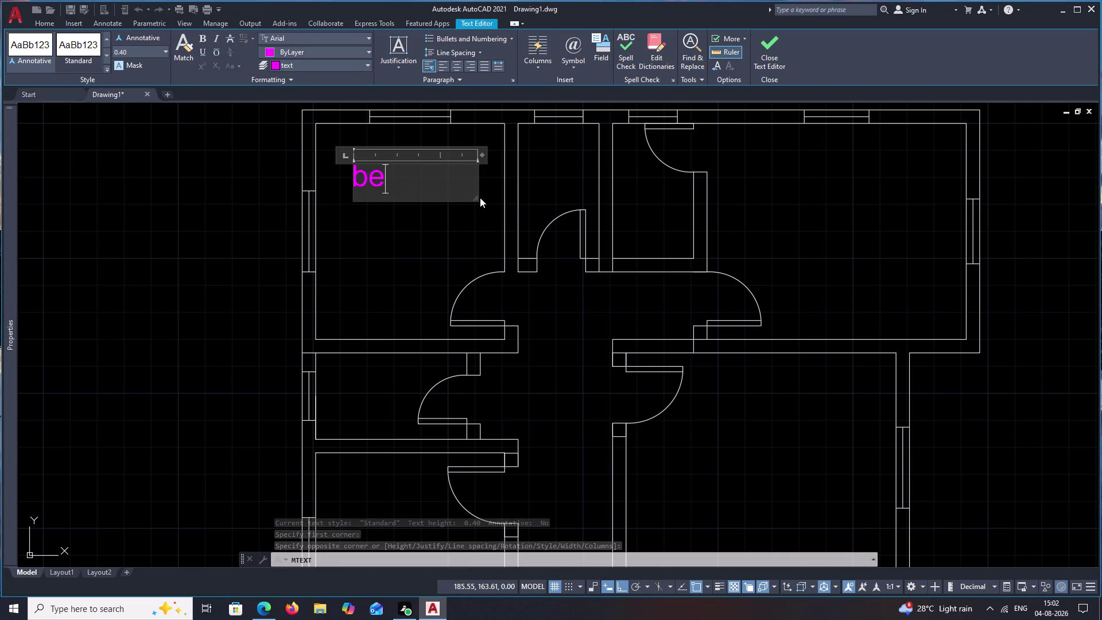
key(BackSpace)
key(BackSpace)
text(BE)
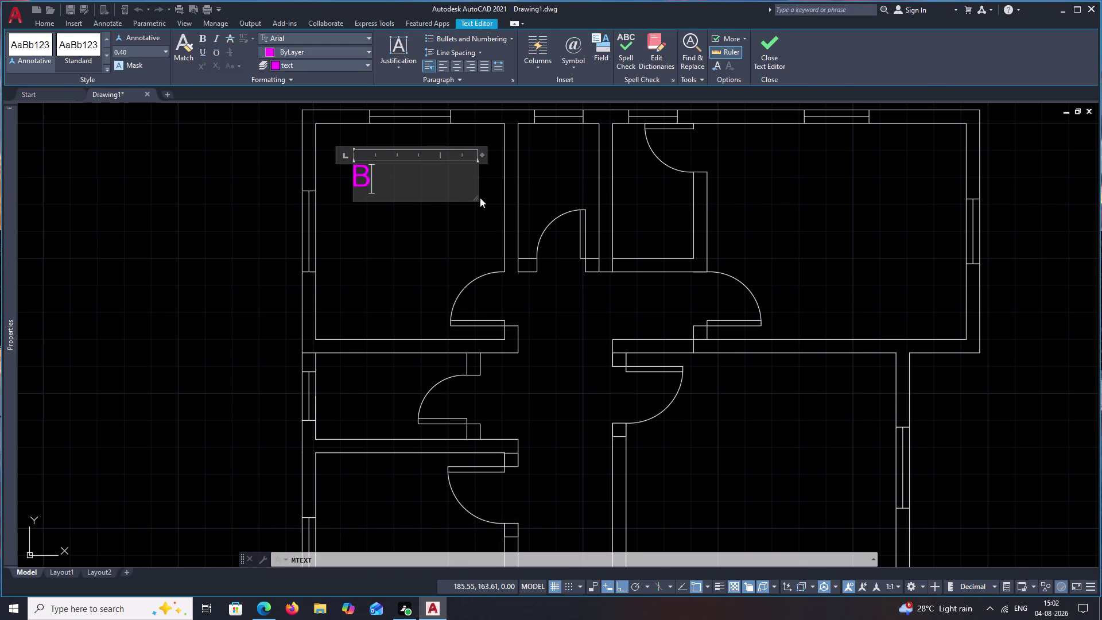
text(D)
key(BackSpace)
key(BackSpace)
key(BackSpace)
key(BackSpace)
key(BackSpace)
key(Escape)
key(Escape)
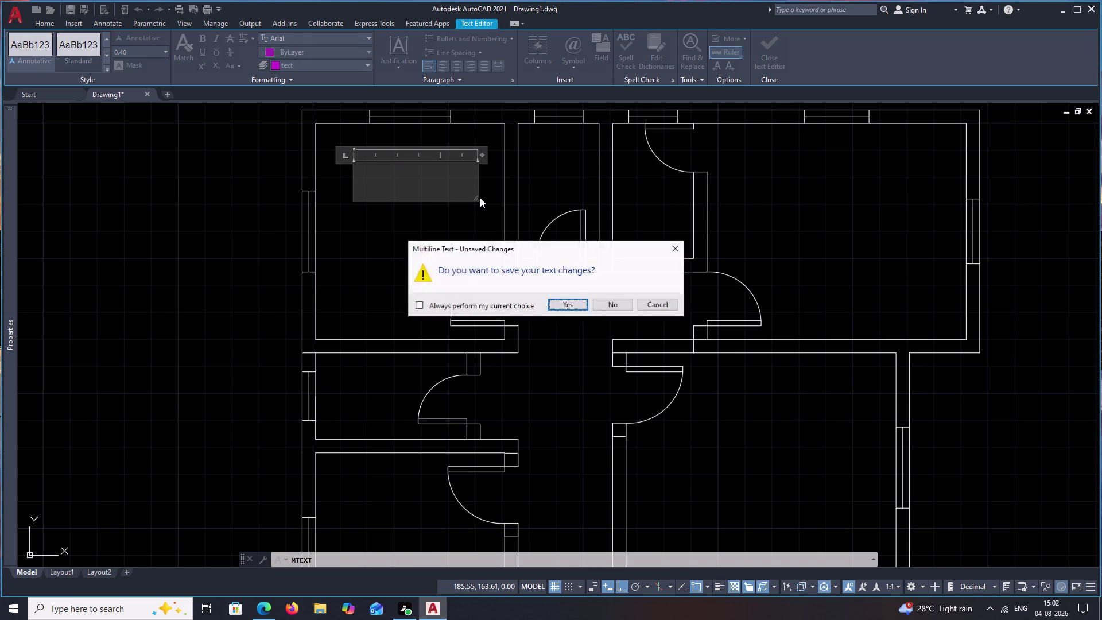
key(Escape)
key(Escape)
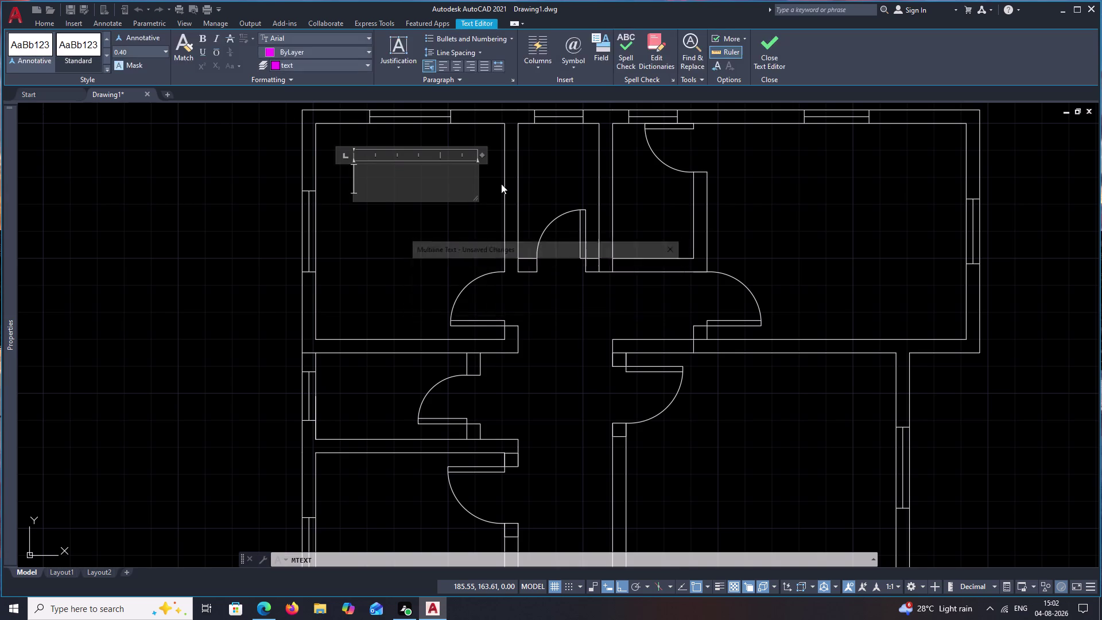
key(Escape)
click(569, 304)
key(Escape)
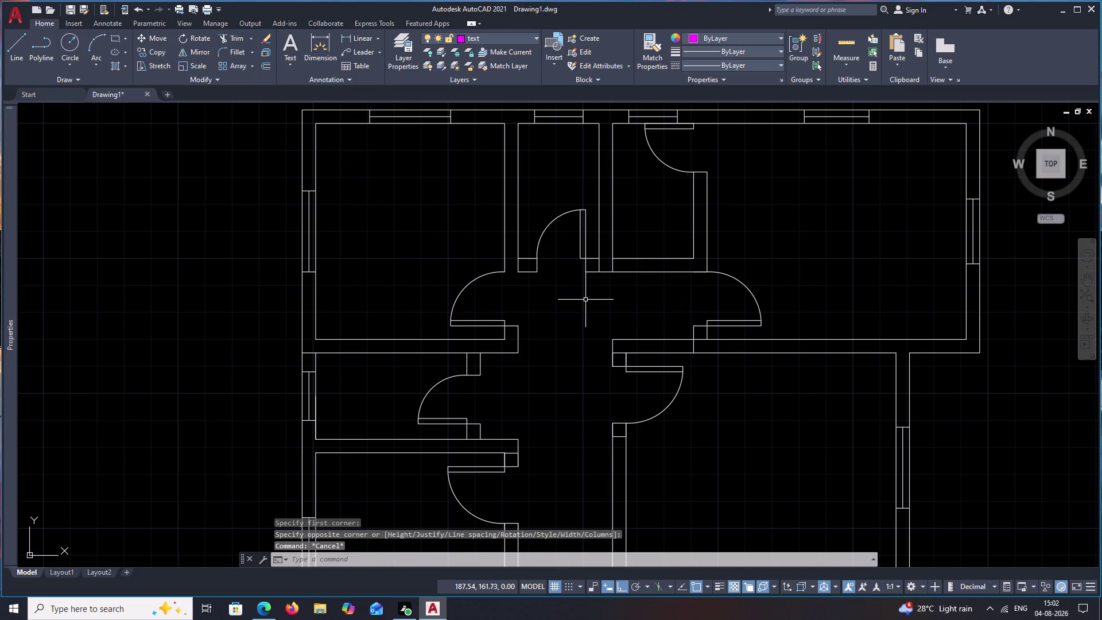
Start another text command and cancel it.
text(T)
key(space)
key(Escape)
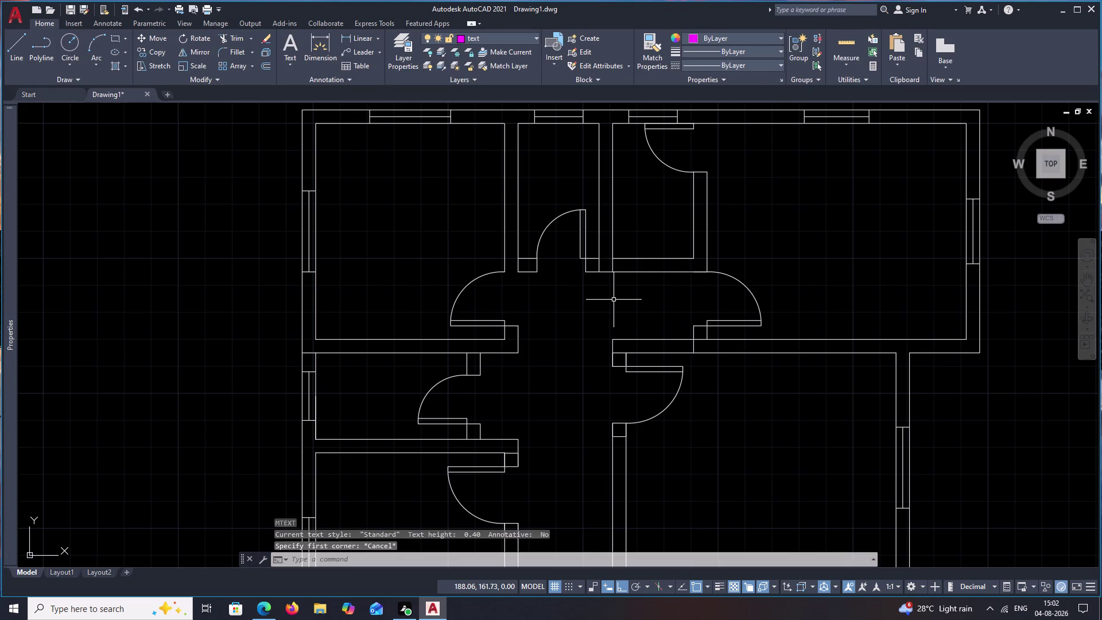
Change the Standard text style height from 0.40 to 0.2 and apply it.
text(STY)
key(space)
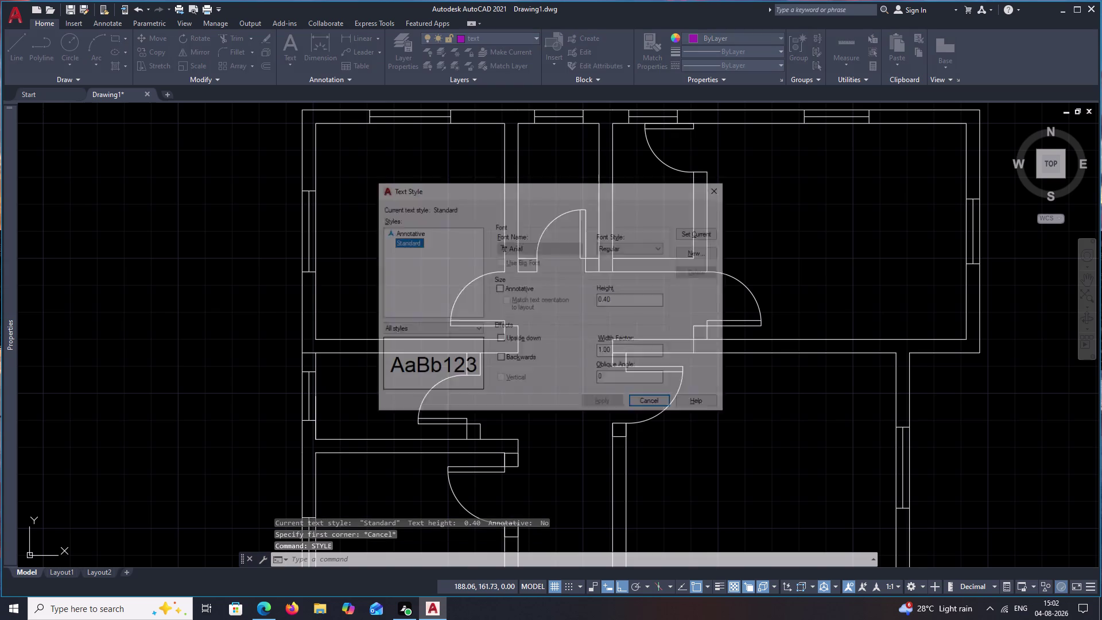
drag(619, 299, 537, 301)
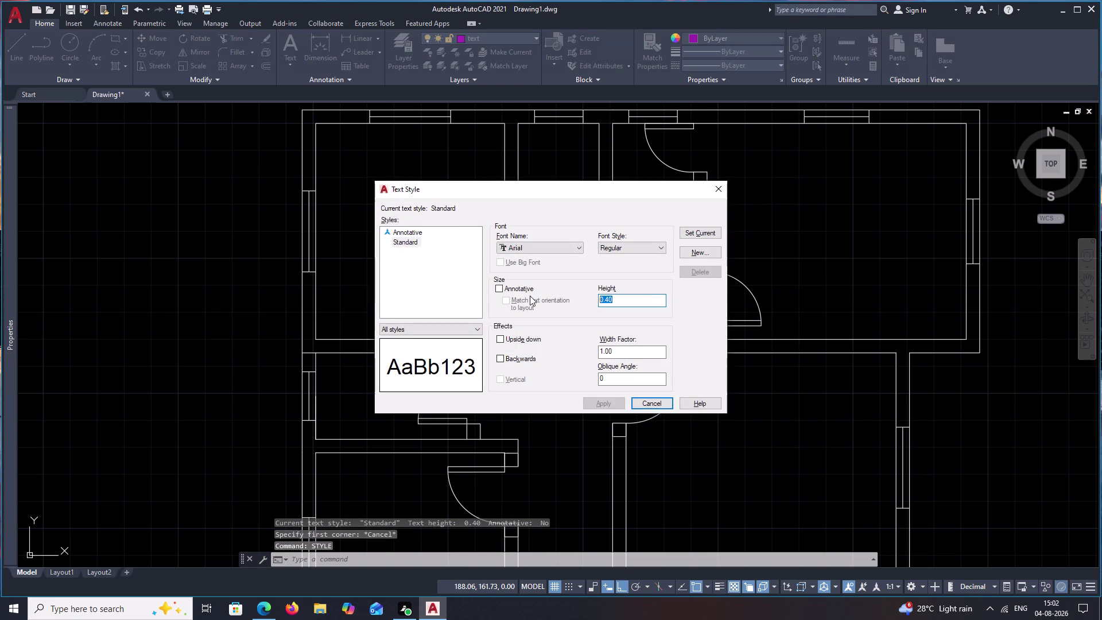
key(BackSpace)
text(.2)
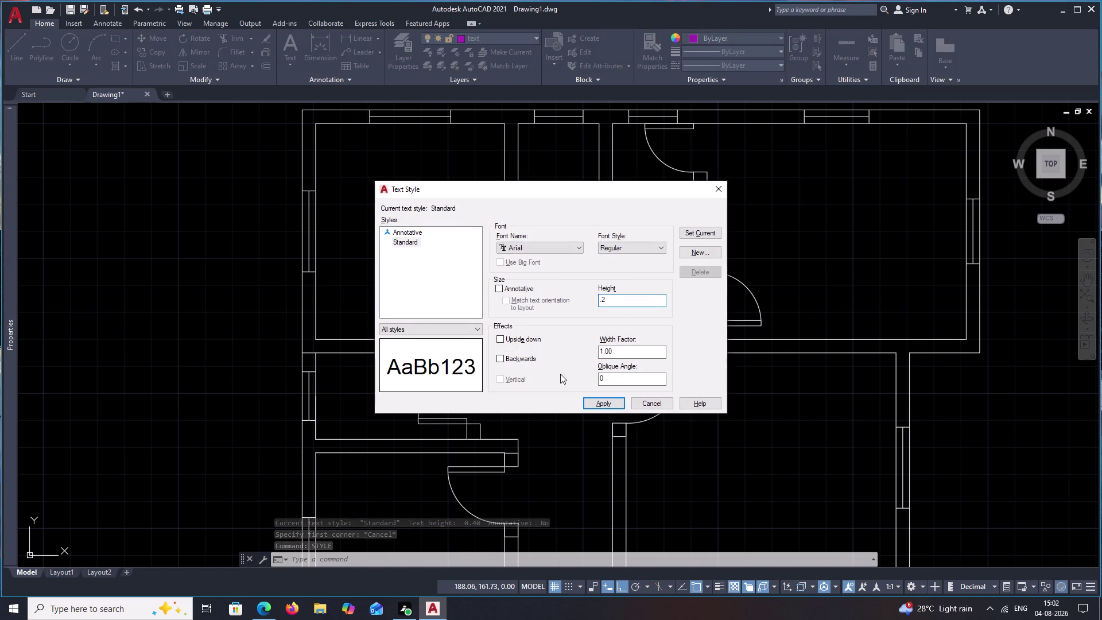
click(609, 402)
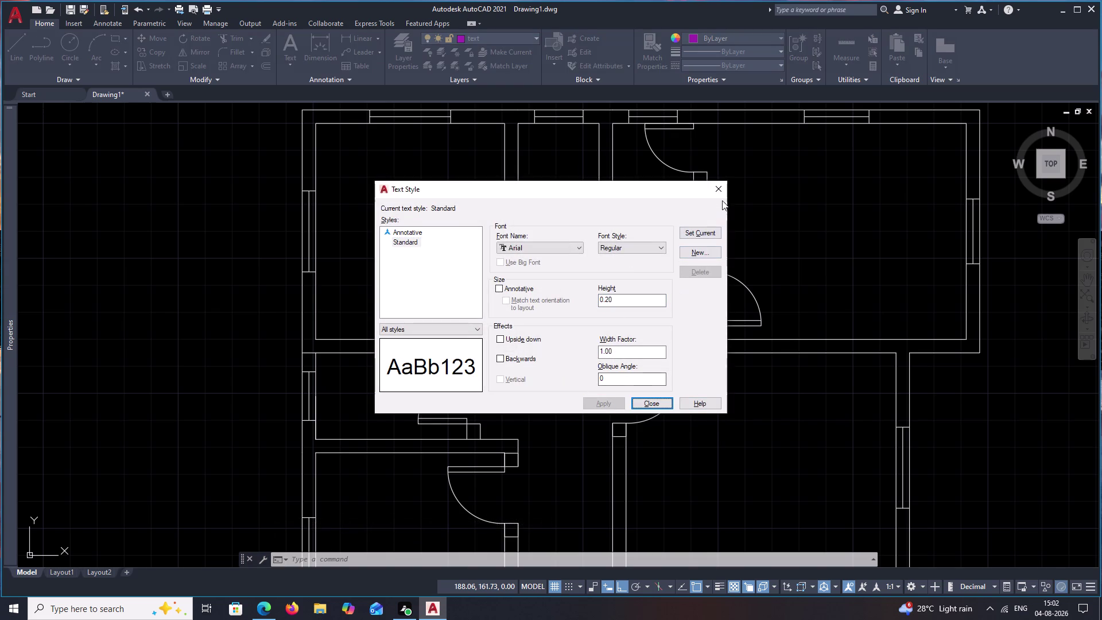
click(721, 190)
text(T)
key(space)
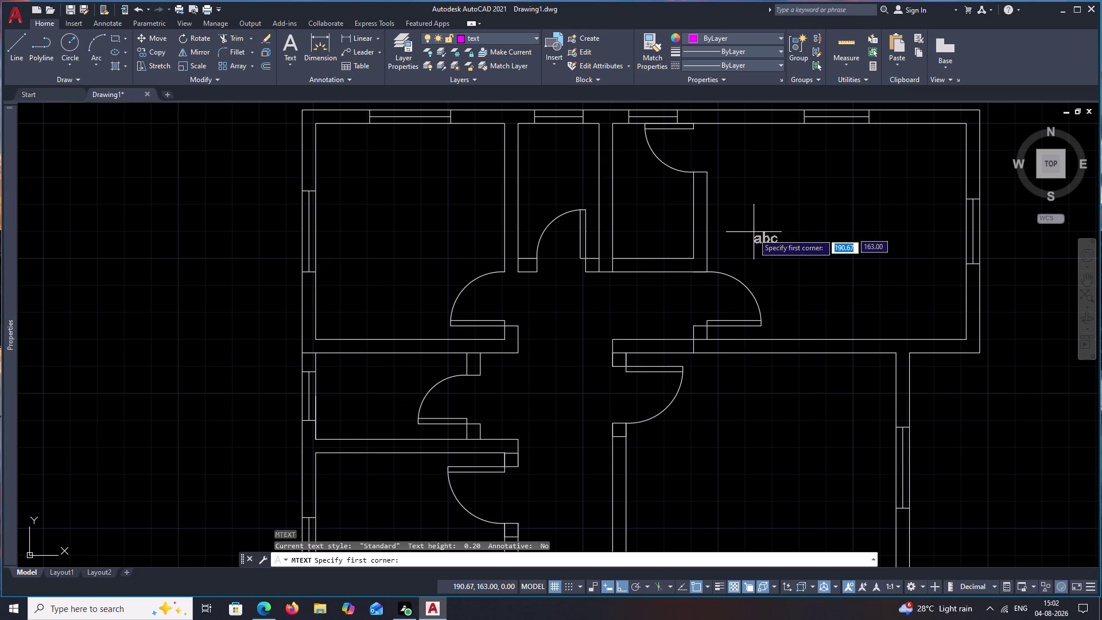
Place a 'BED ROOM' multiline label in the top-left room.
drag(350, 161, 449, 194)
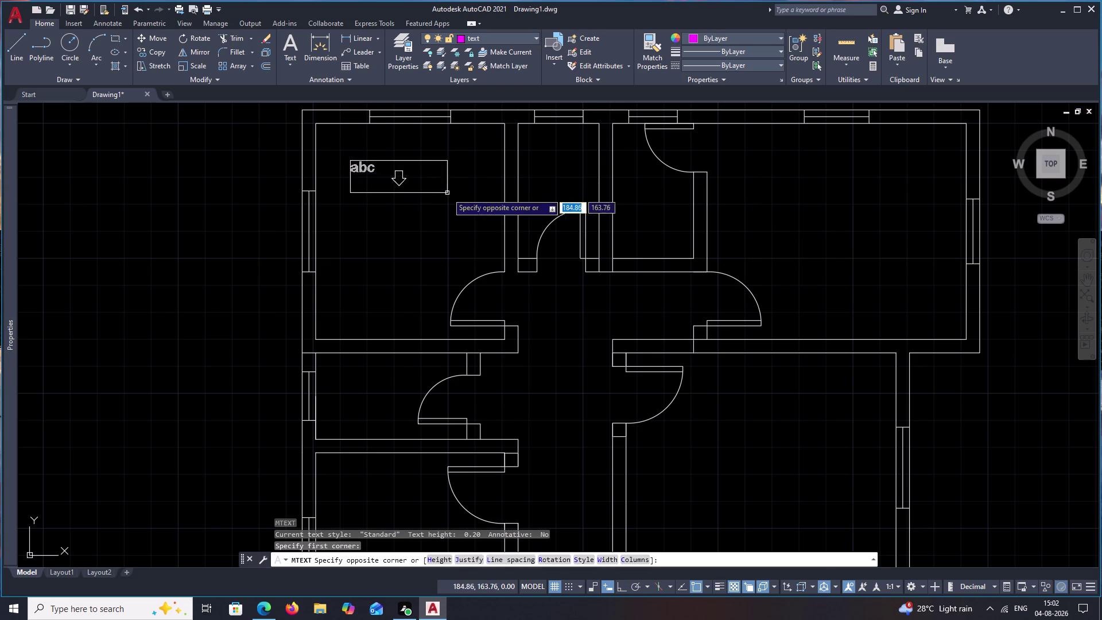
drag(449, 194, 475, 202)
click(475, 202)
text(B)
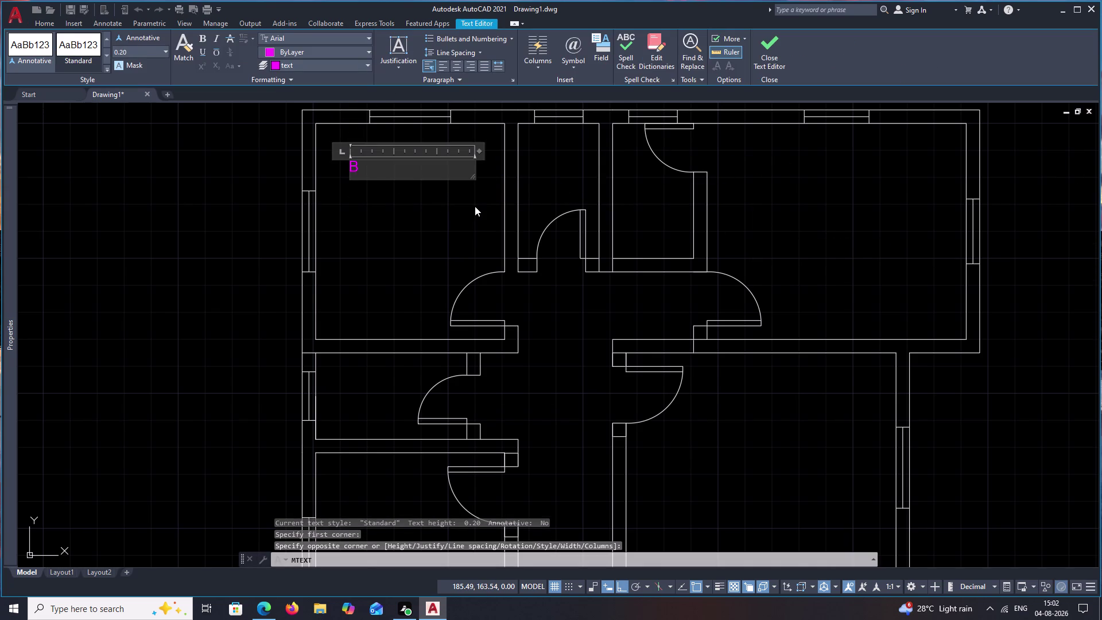
text(ED)
key(space)
text(RO)
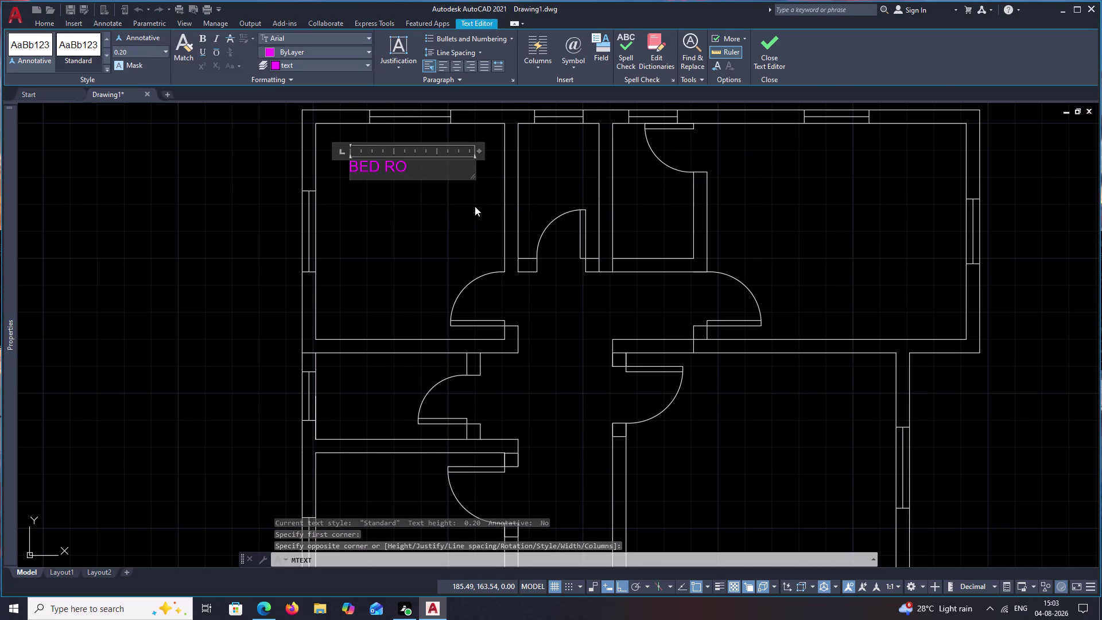
text(OM)
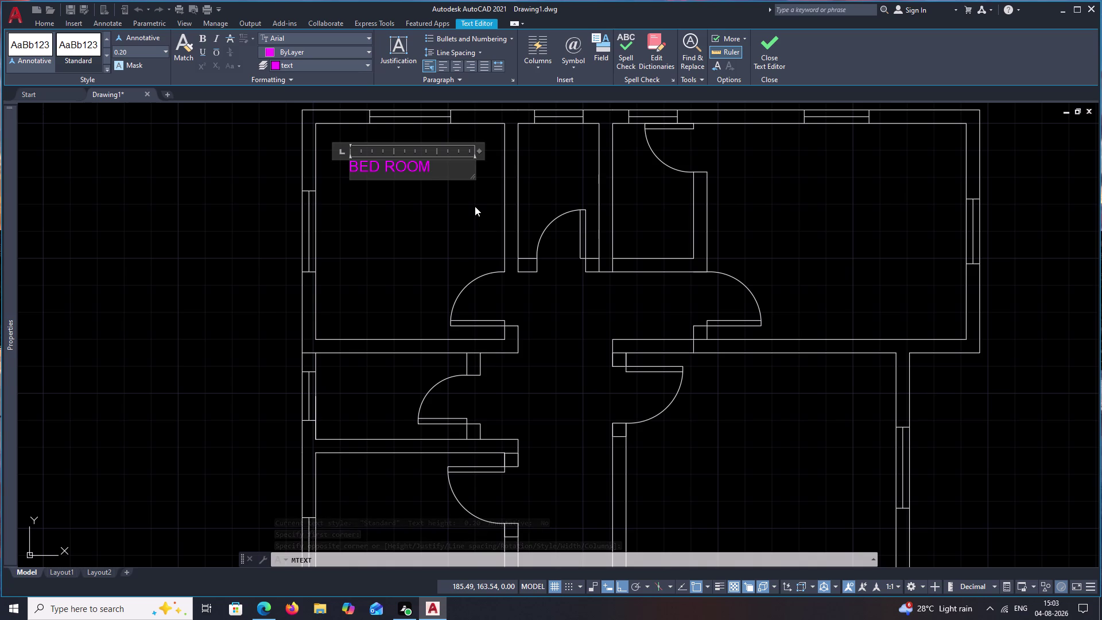
click(463, 209)
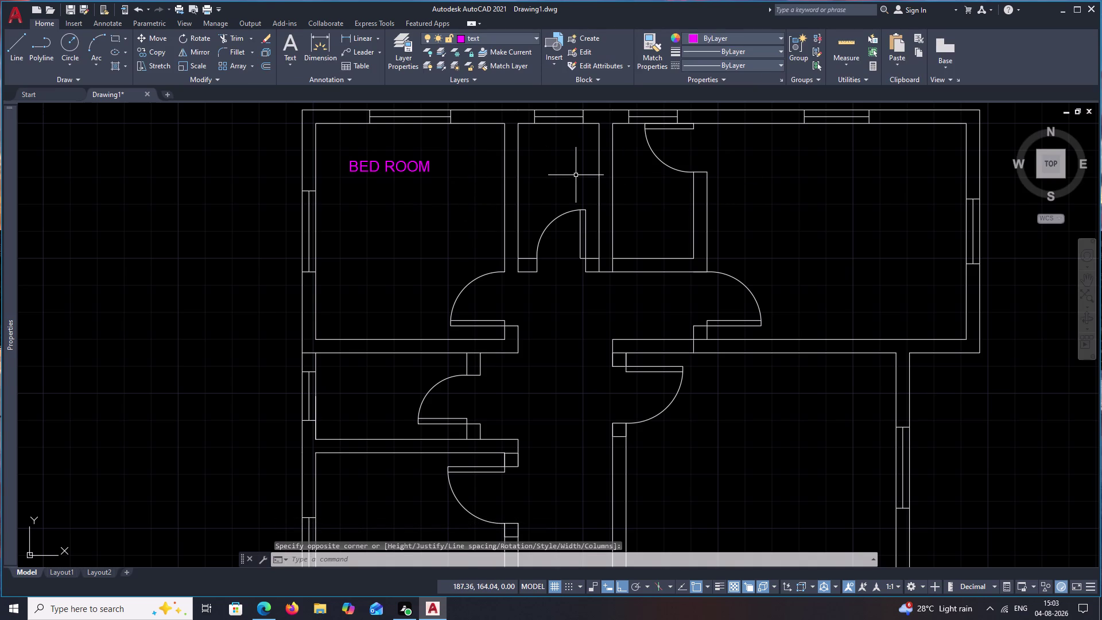
Place a 'TOILET' multiline label in the narrow adjacent room.
text(T)
key(space)
scroll(up, 3)
middle_drag(512, 143, 509, 346)
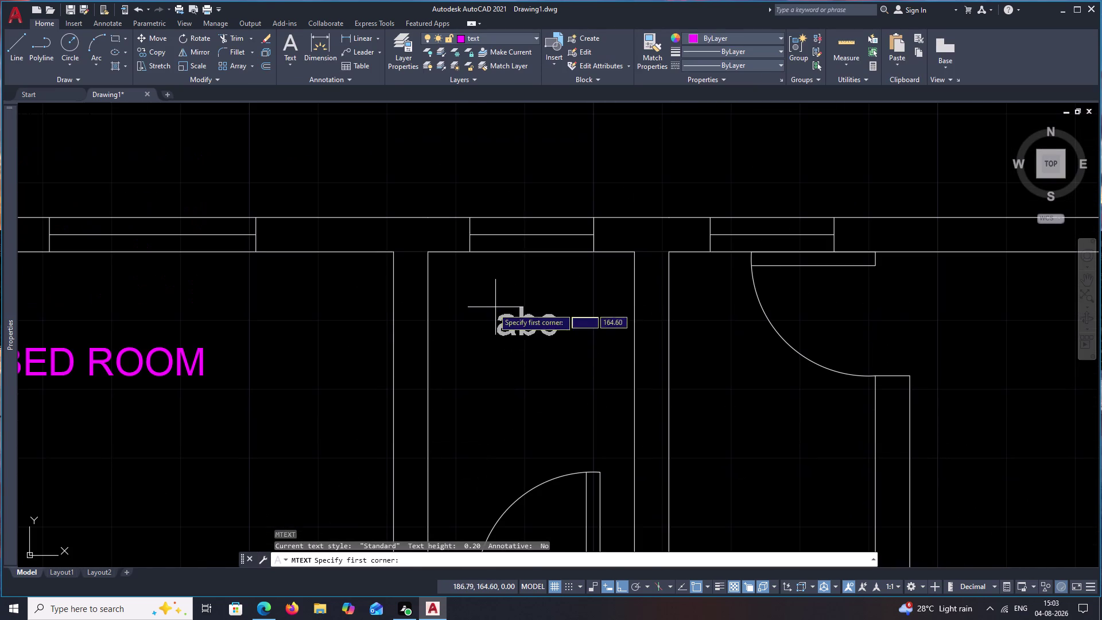
drag(468, 297, 571, 313)
click(593, 327)
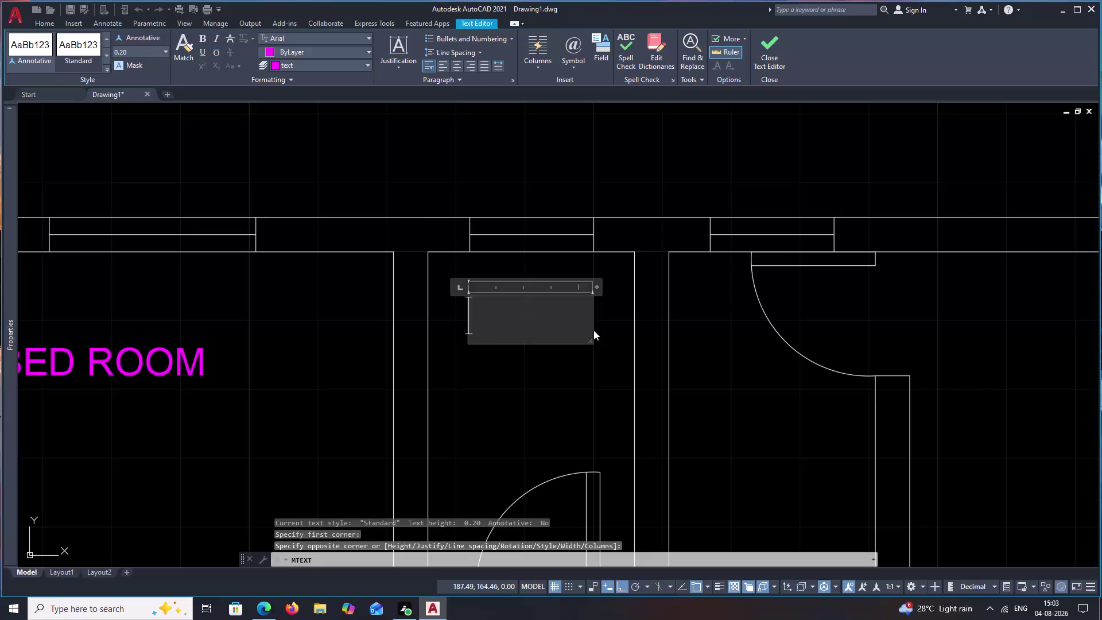
text(TOILE)
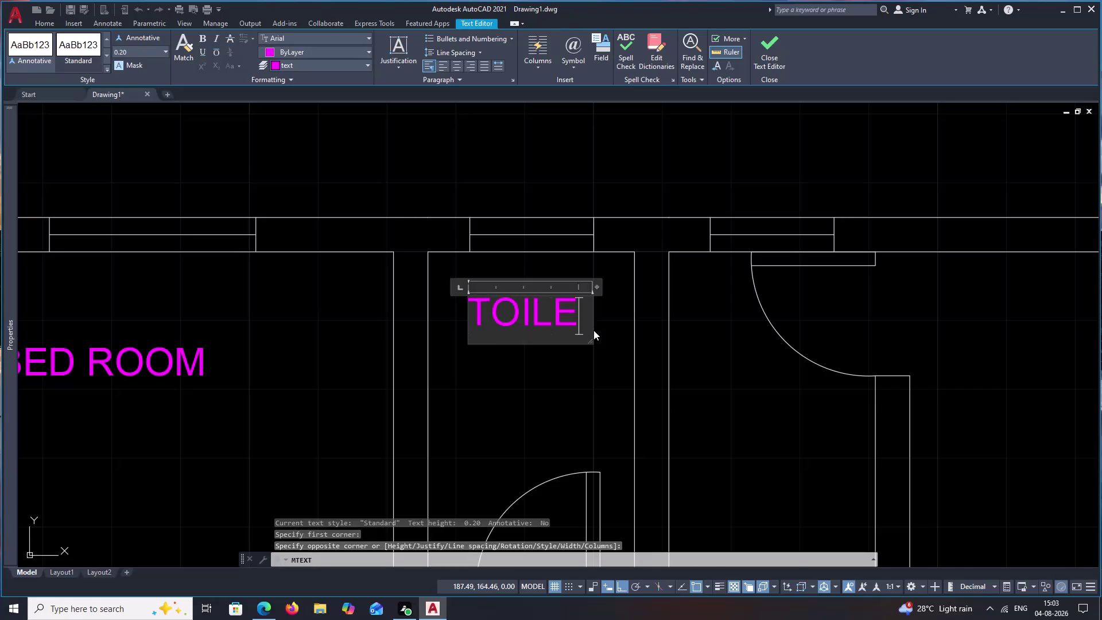
text(T)
key(space)
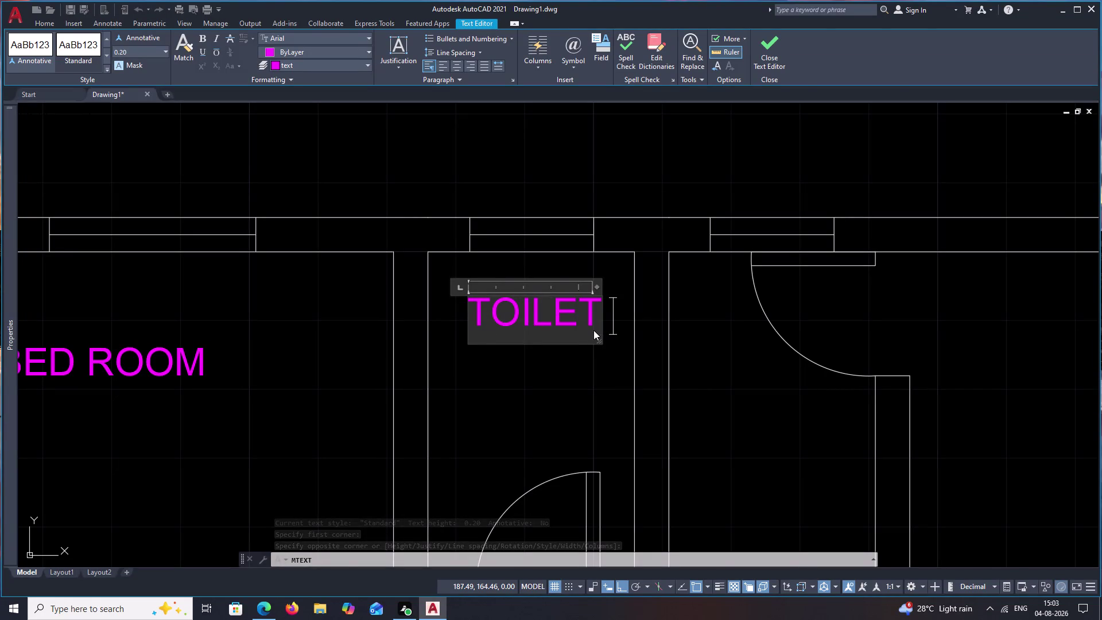
click(575, 374)
Cancel an accidental lasso selection and select the TOILET label.
drag(552, 311, 829, 526)
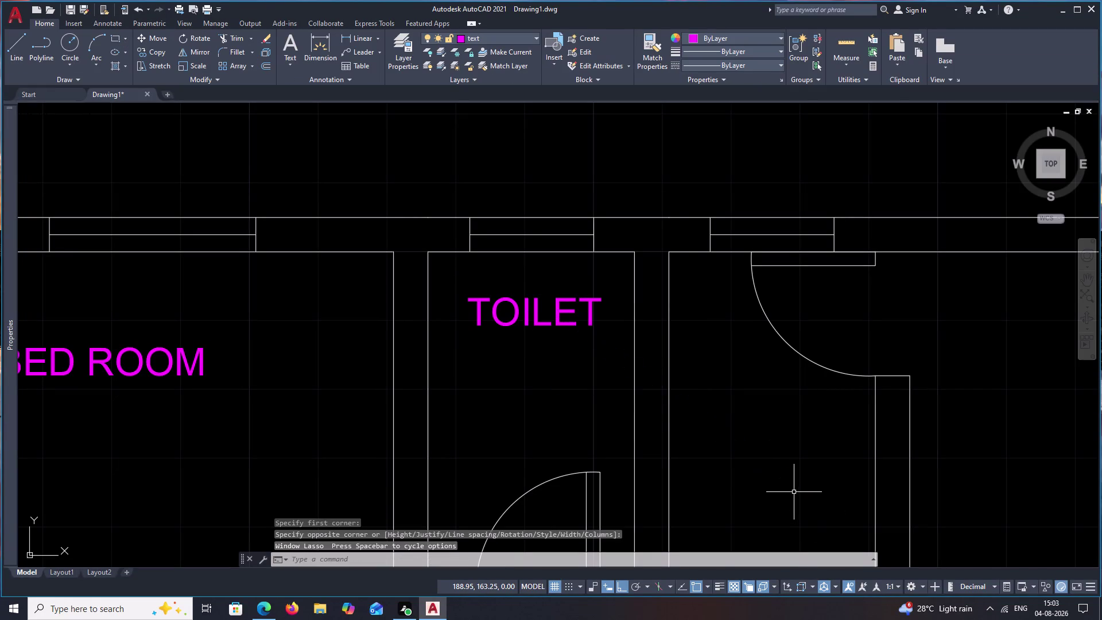
key(Escape)
click(525, 316)
Copy the TOILET label, with Ortho off, into the lower-left toilet.
text(C)
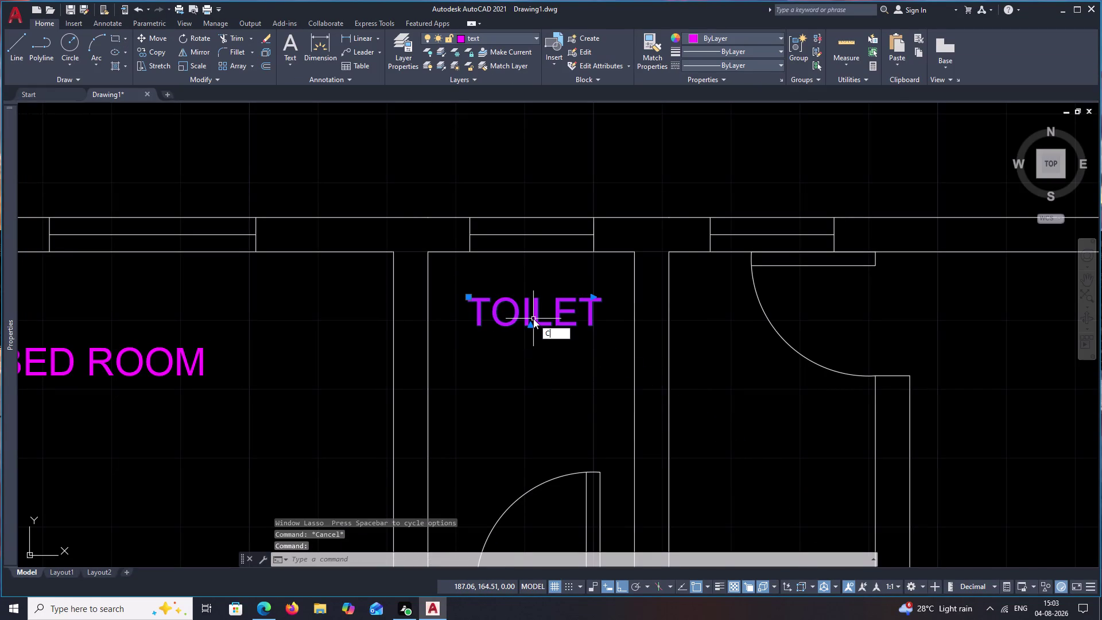
text(O)
key(space)
click(534, 318)
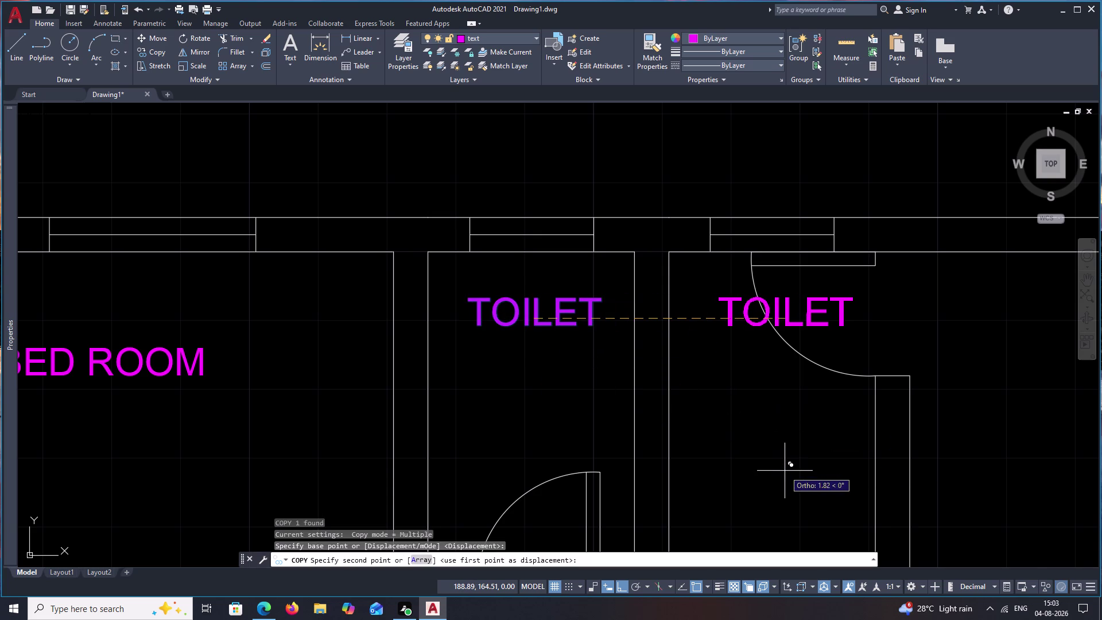
key(F8)
middle_drag(781, 481, 727, 268)
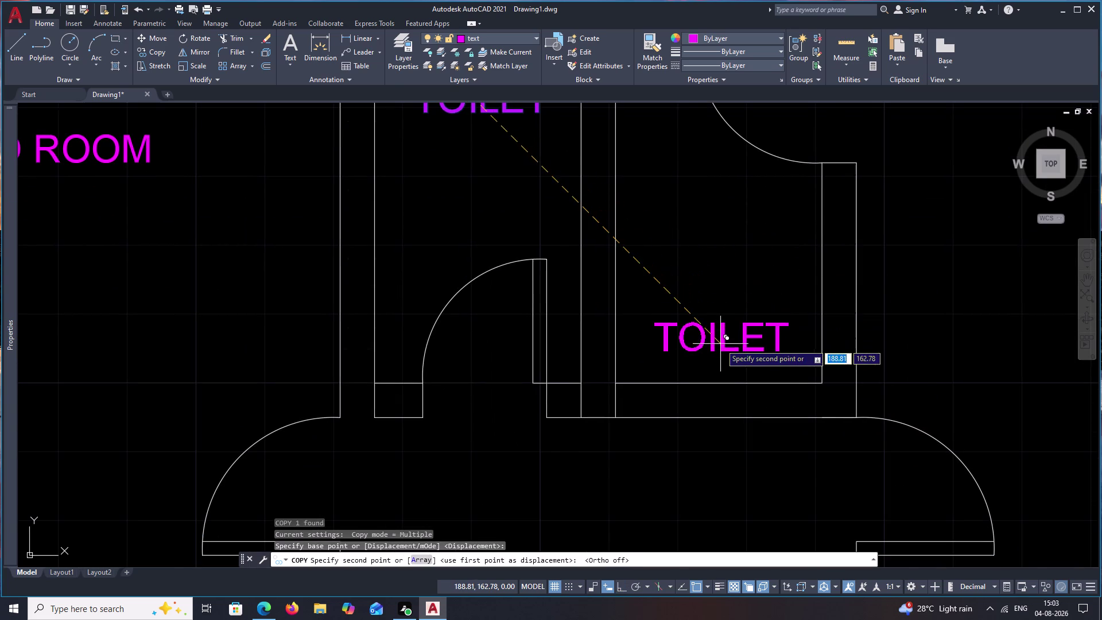
click(720, 344)
Place another TOILET copy in a second small room and end COPY.
middle_drag(540, 444, 843, 190)
middle_drag(718, 306, 916, 140)
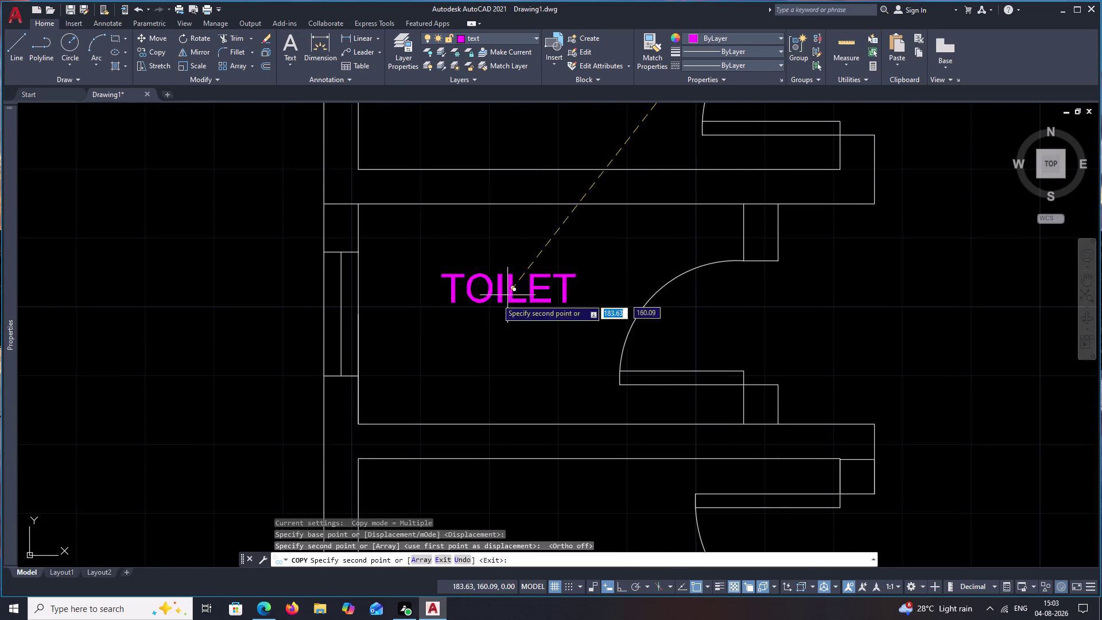
middle_click(456, 321)
scroll(down, 3)
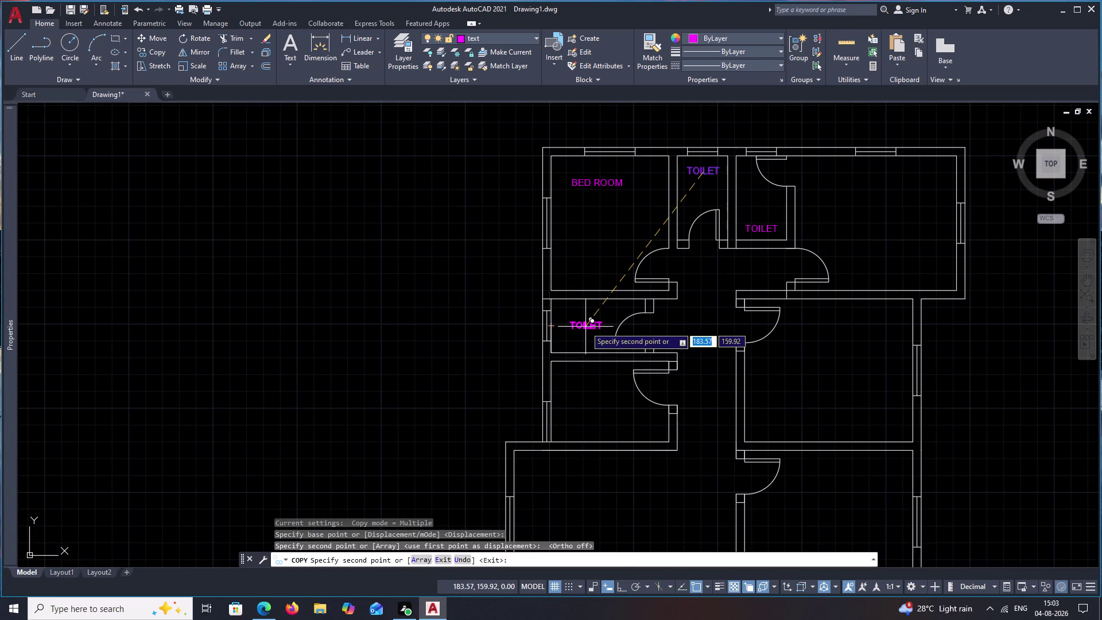
click(586, 327)
scroll(down, 3)
middle_drag(694, 335, 679, 267)
key(Escape)
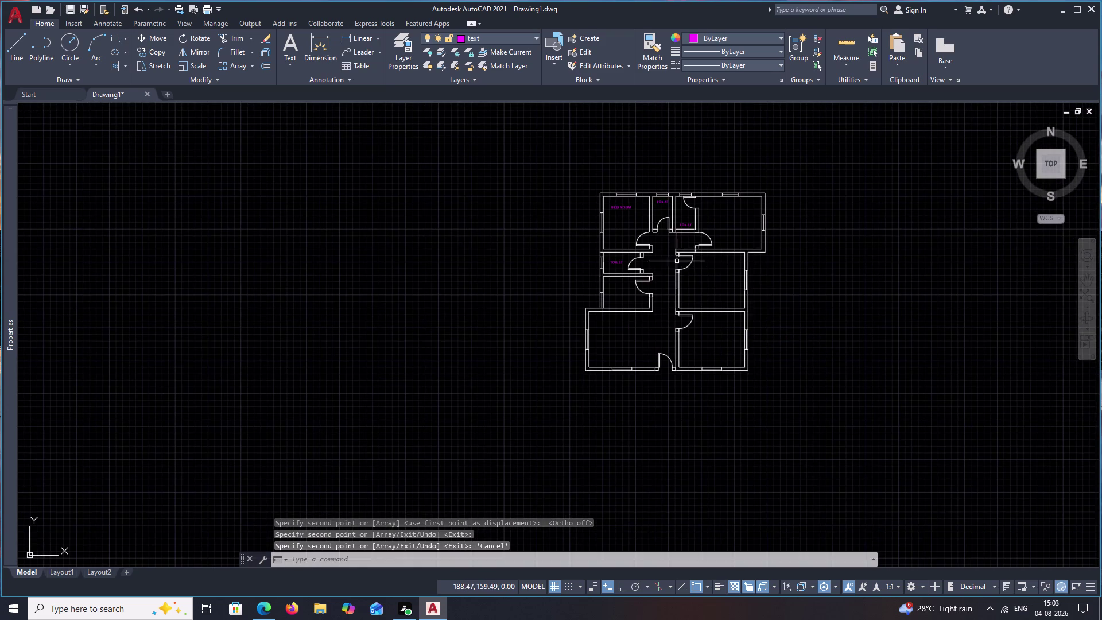
Bring the upper rooms into view and begin a new text label.
scroll(up, 3)
middle_drag(680, 251, 536, 368)
middle_drag(606, 288, 468, 346)
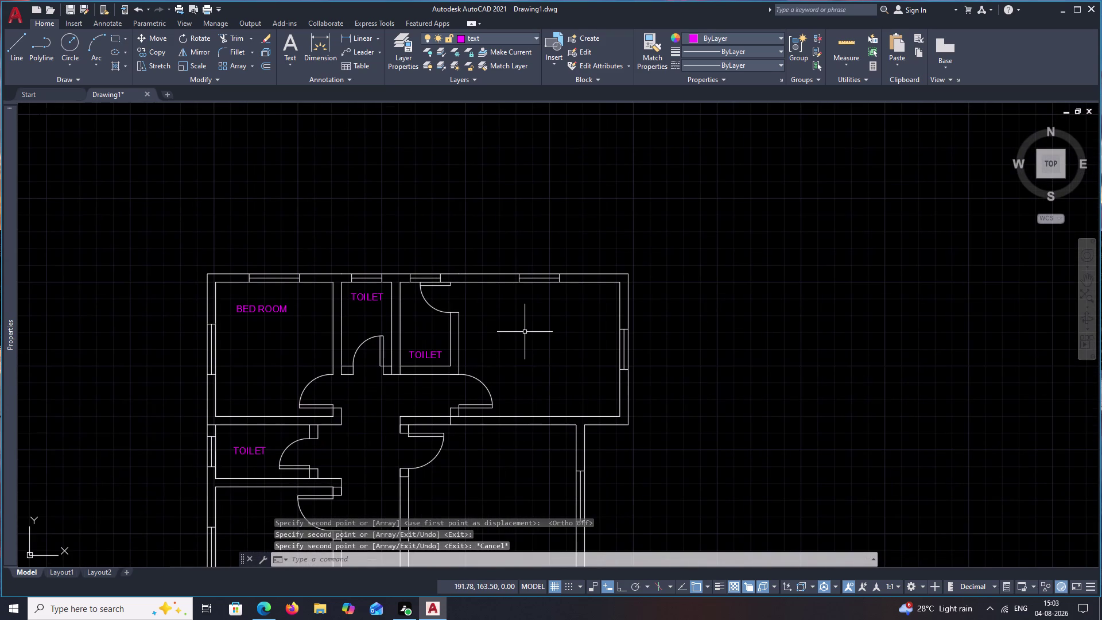
text(T)
key(space)
drag(505, 309, 517, 313)
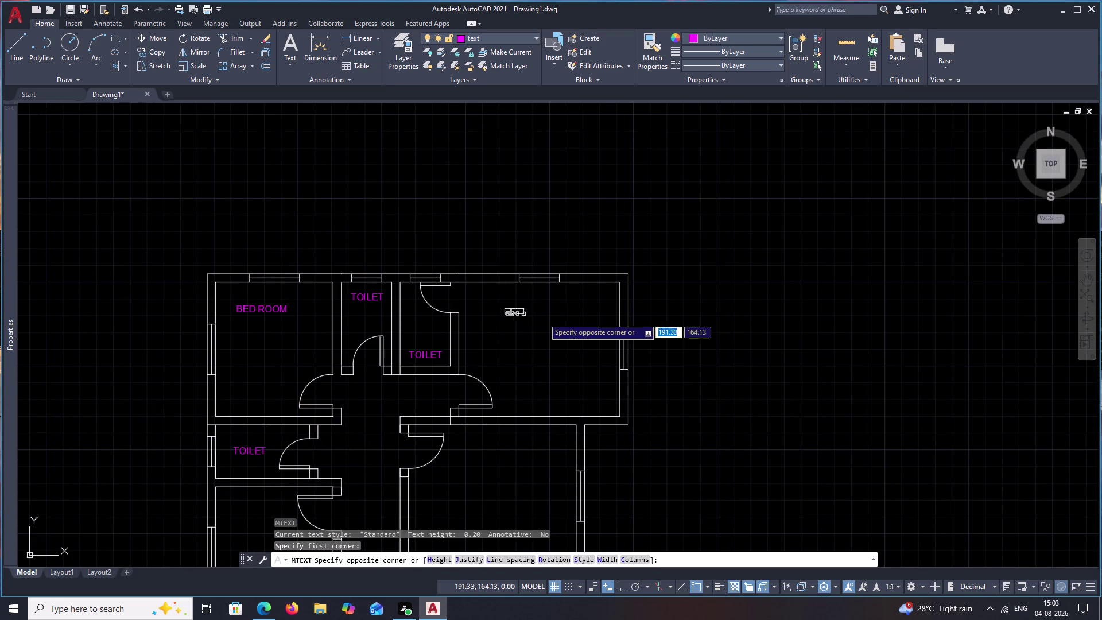
drag(516, 313, 583, 323)
click(586, 329)
text(B)
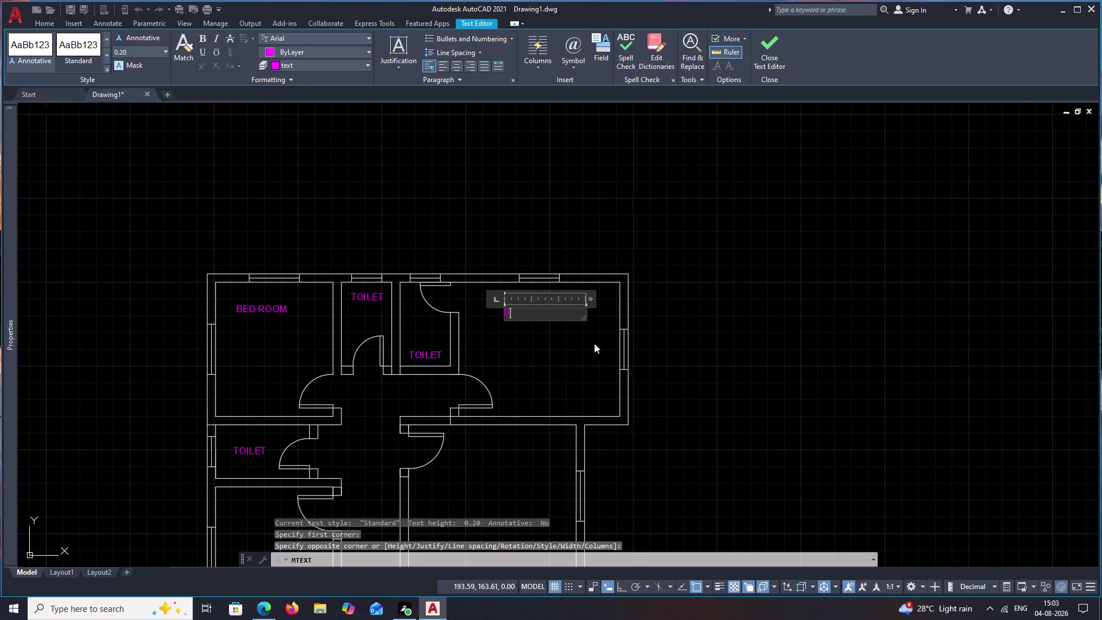
text(ED)
key(space)
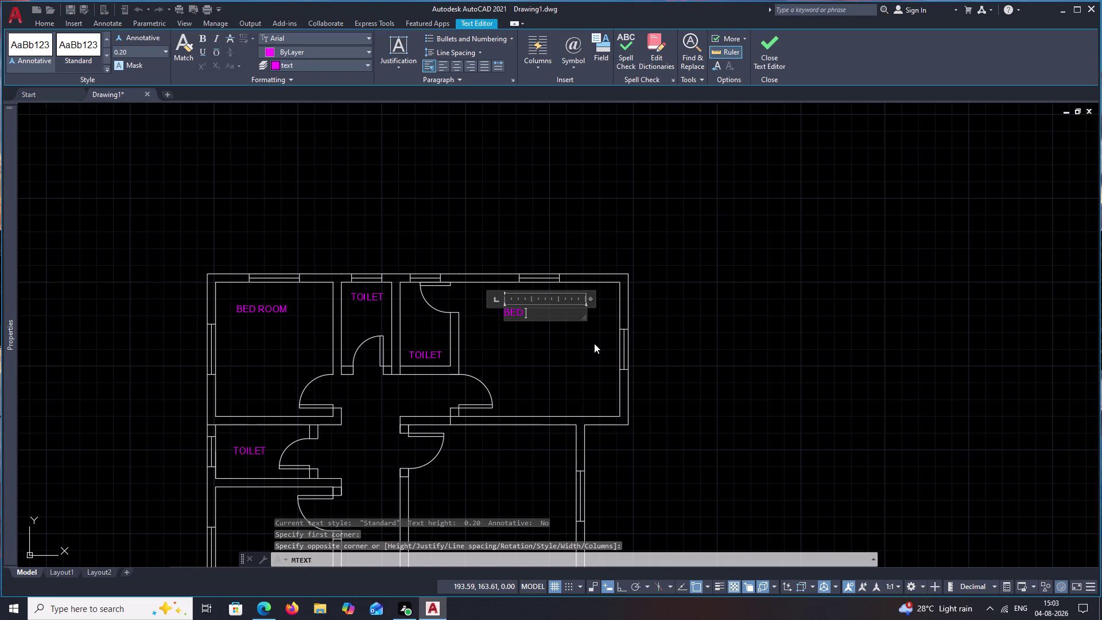
key(Escape)
key(Escape)
key(Escape)
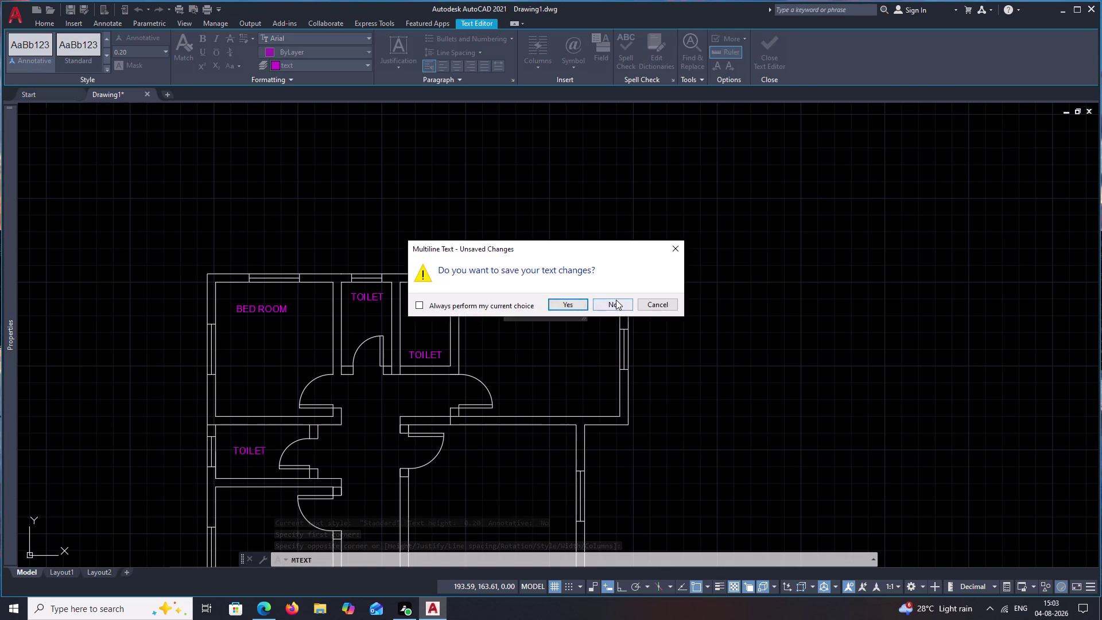
click(616, 301)
click(259, 309)
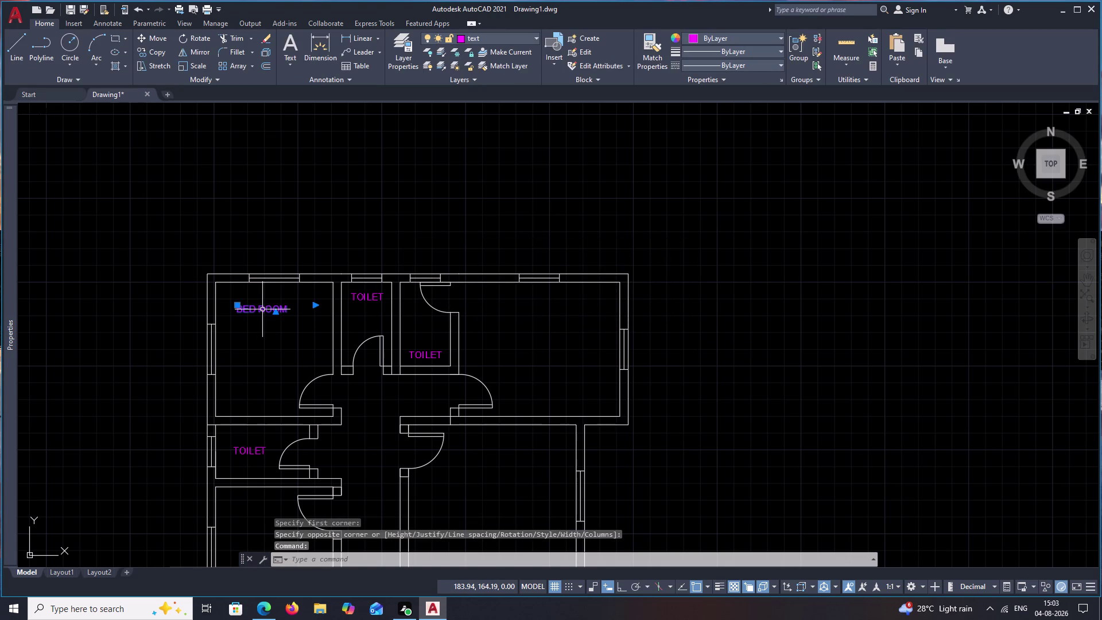
text(CO)
key(space)
Place copies of the BED ROOM label in the upper-right and middle-right rooms.
click(263, 310)
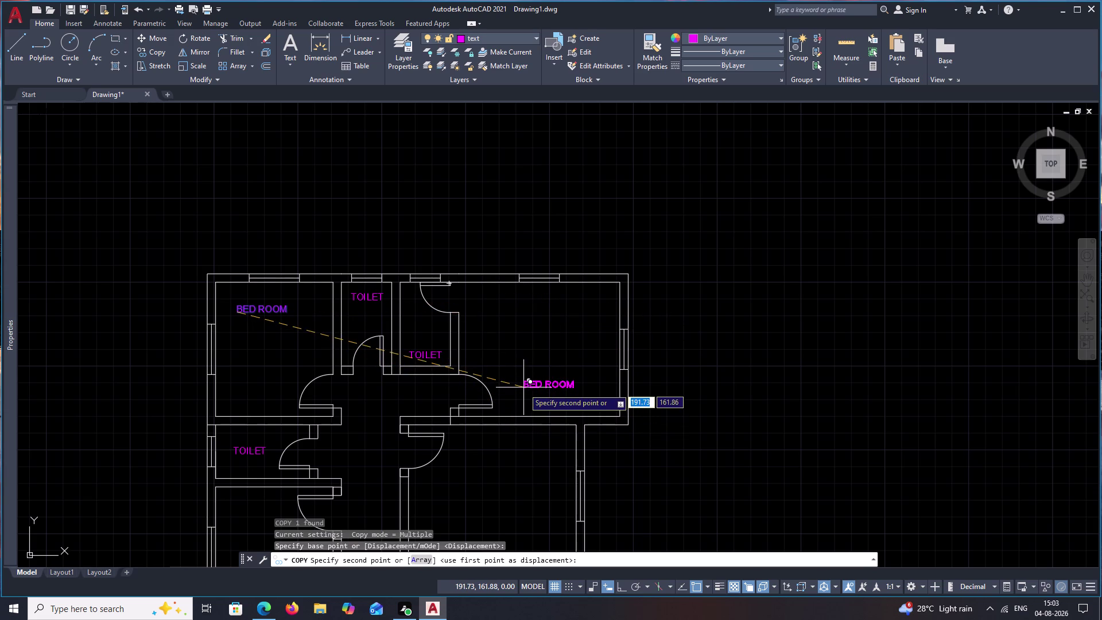
click(524, 388)
middle_drag(515, 454, 558, 255)
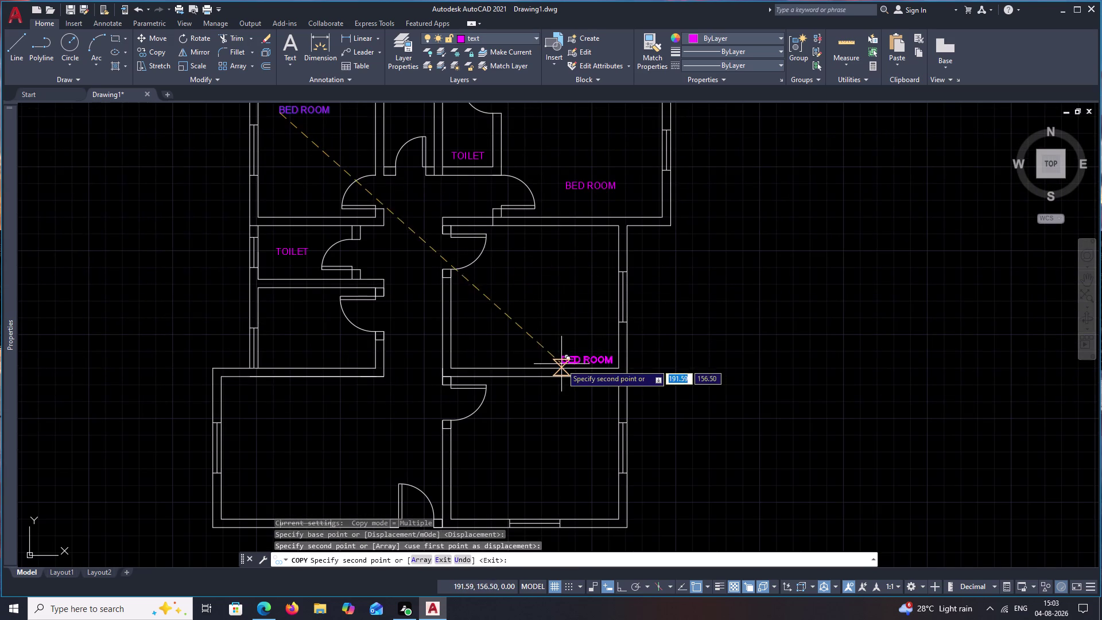
click(536, 348)
middle_drag(530, 446, 538, 373)
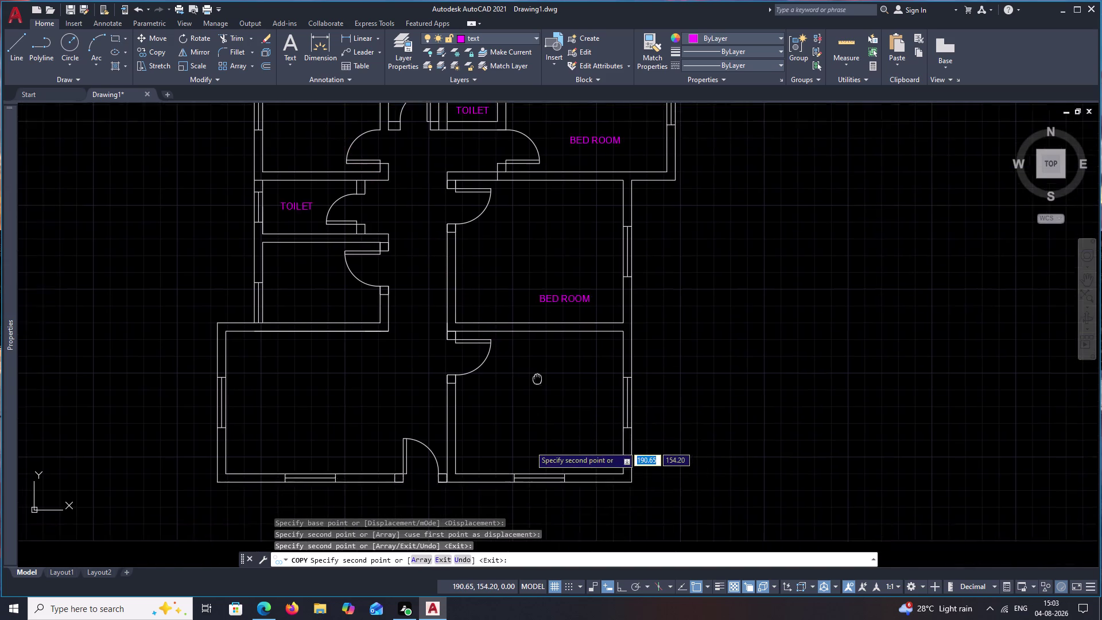
middle_drag(539, 373, 555, 311)
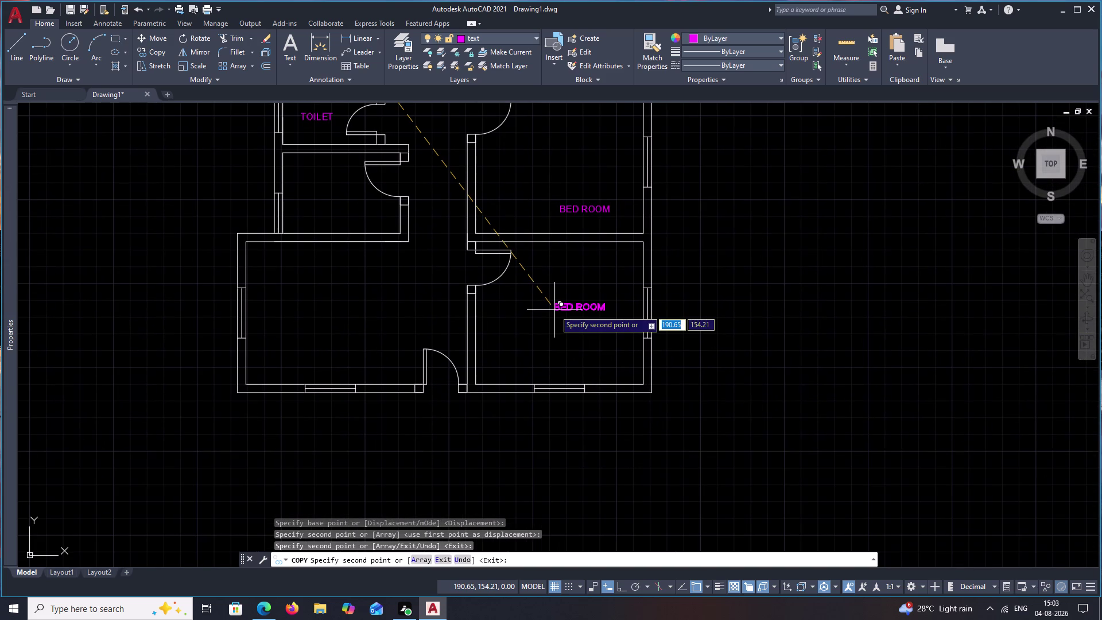
key(Escape)
key(Escape)
middle_drag(342, 246, 462, 302)
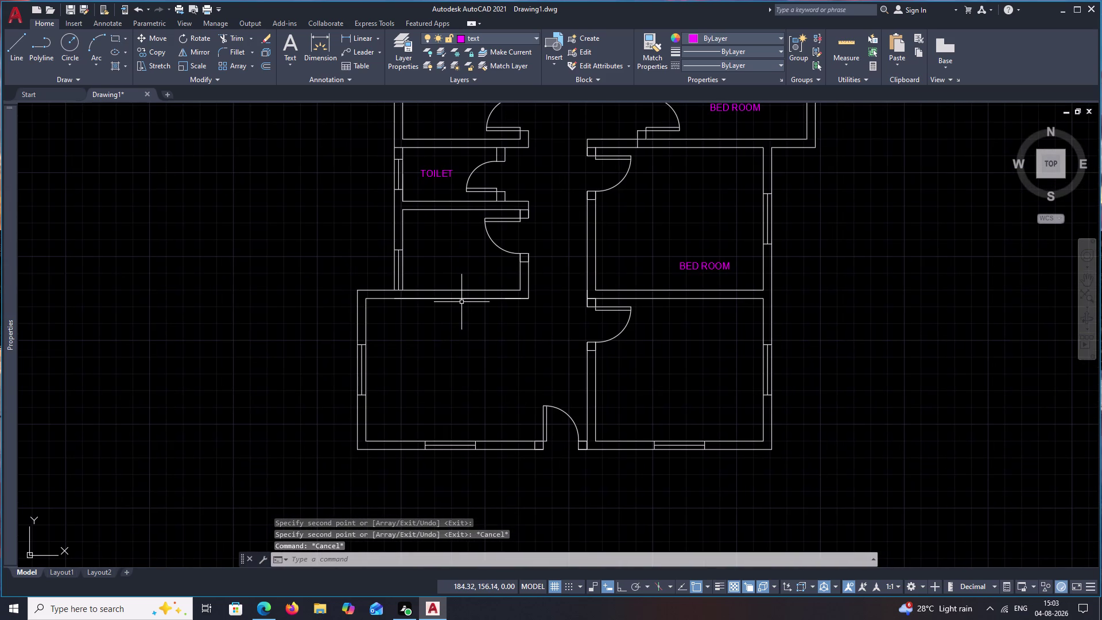
text(T)
key(space)
Add a centre-aligned KITCHEN multiline text label in the room below the left toilet.
drag(425, 262, 496, 269)
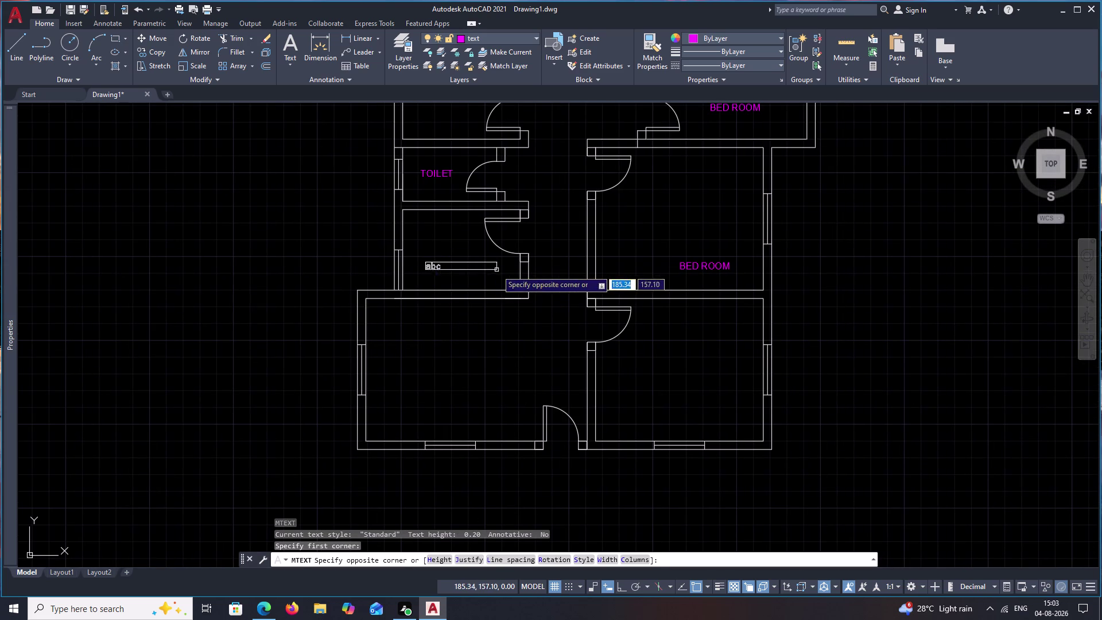
click(506, 277)
text(K)
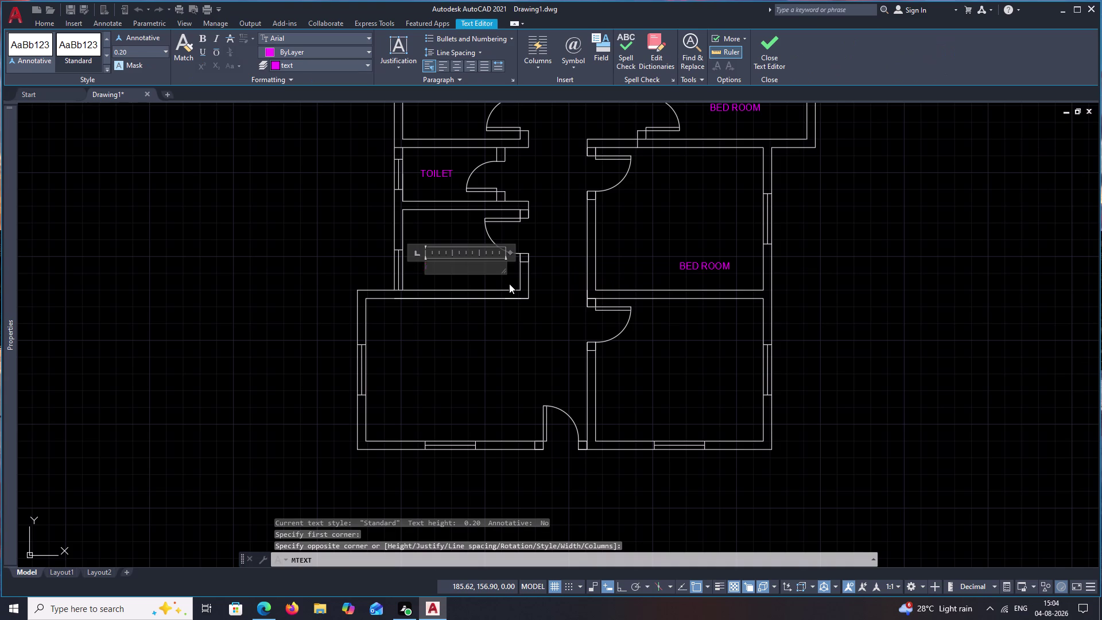
text(ITCHEN)
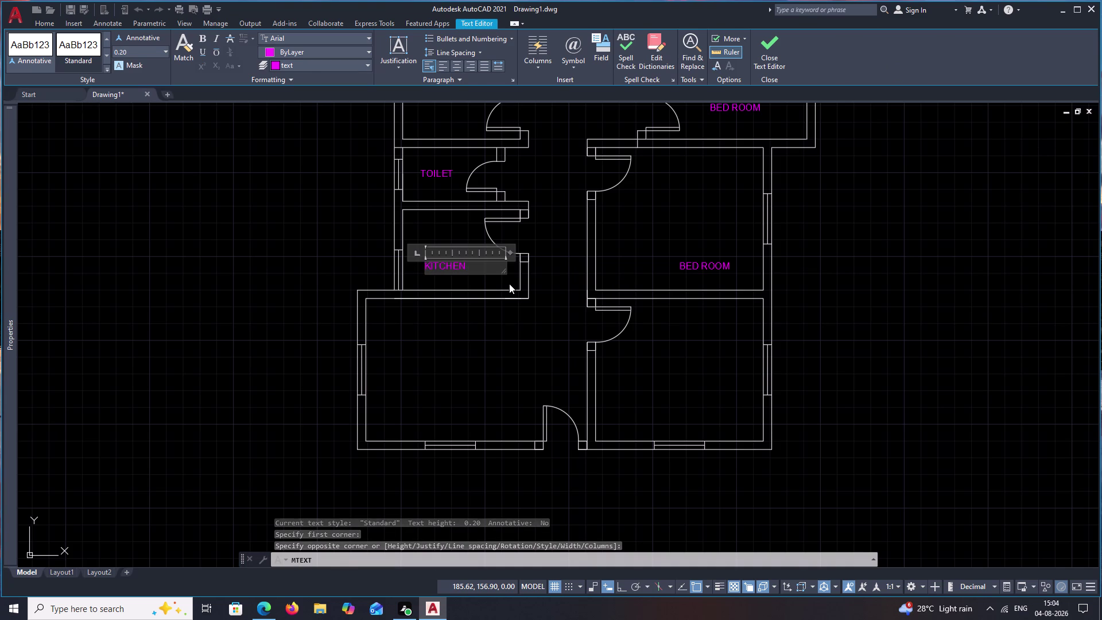
click(458, 62)
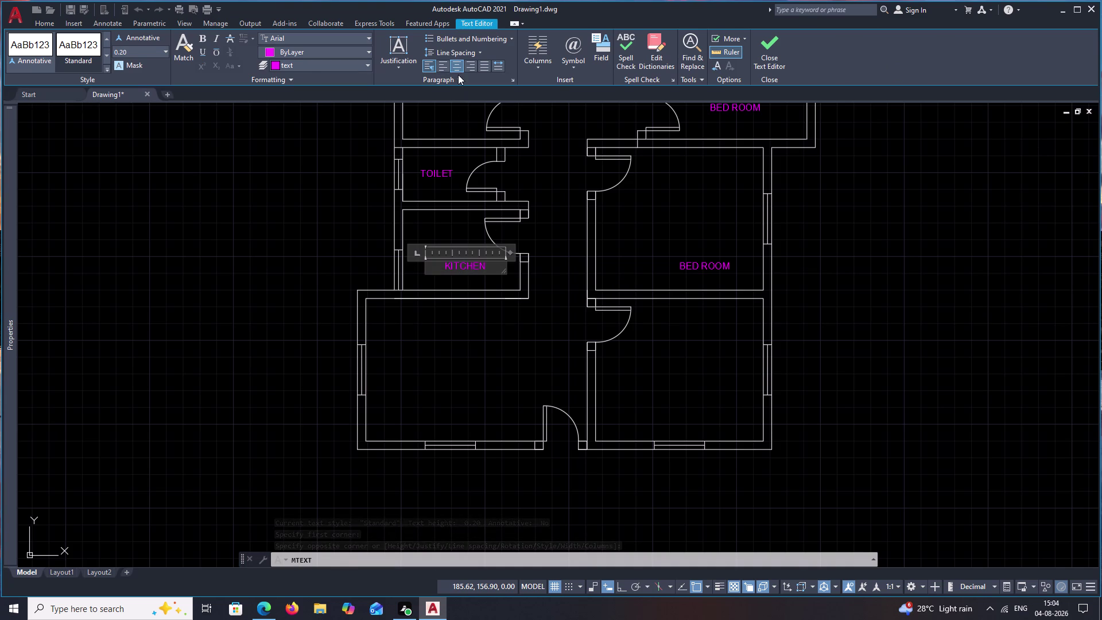
click(459, 365)
Add a centre-aligned LIVING AND DINING multiline label across the large lower-left room.
text(T)
key(space)
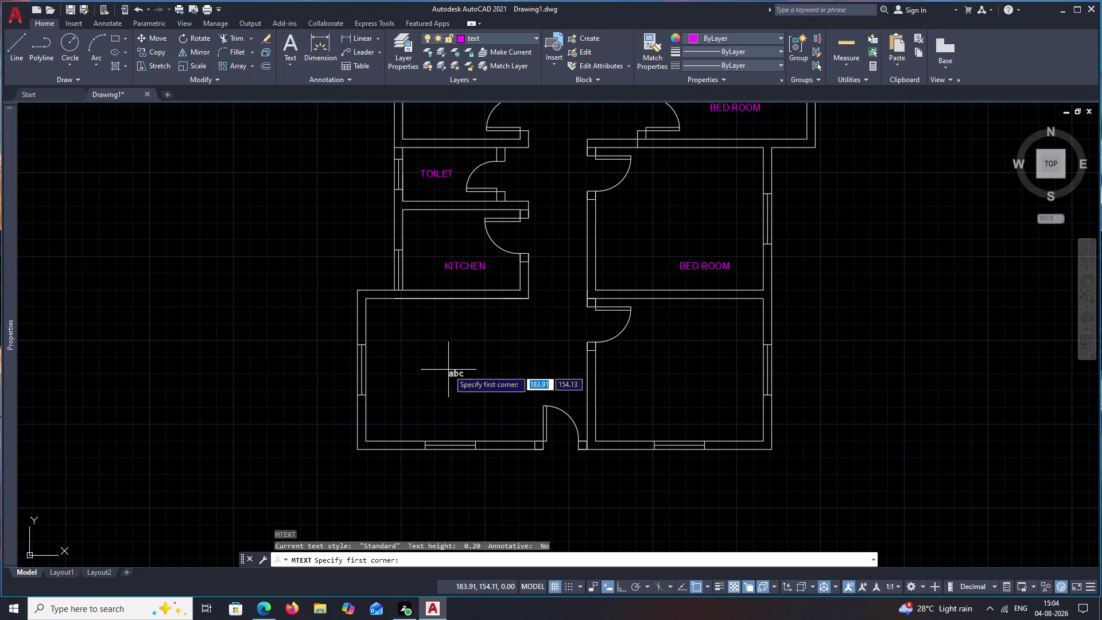
drag(404, 324, 544, 338)
click(544, 338)
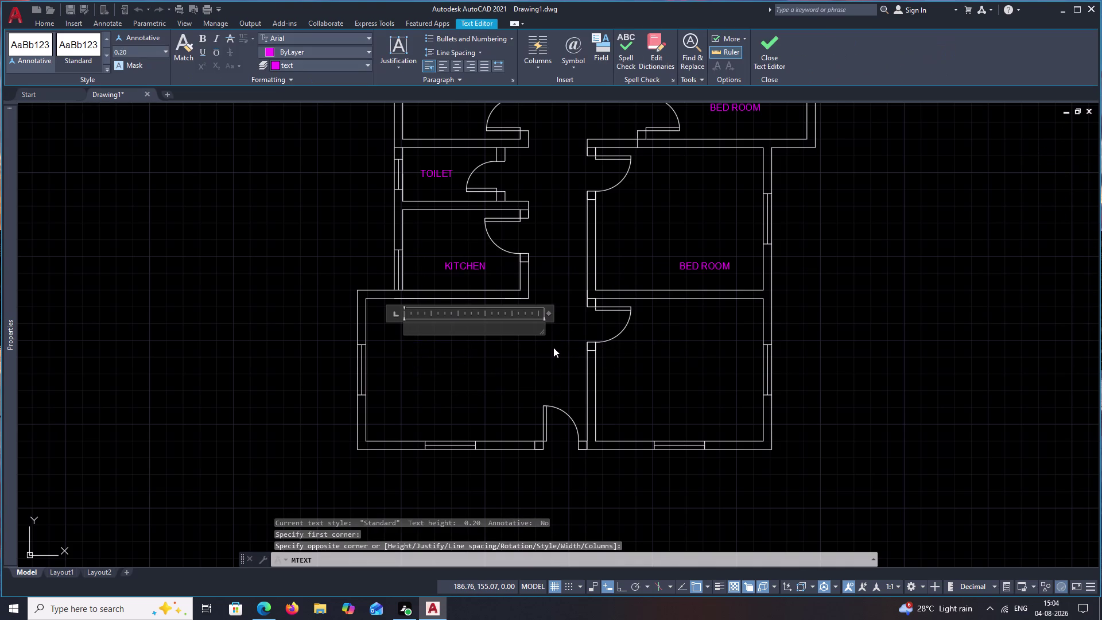
text(LIVIN)
text(G AN)
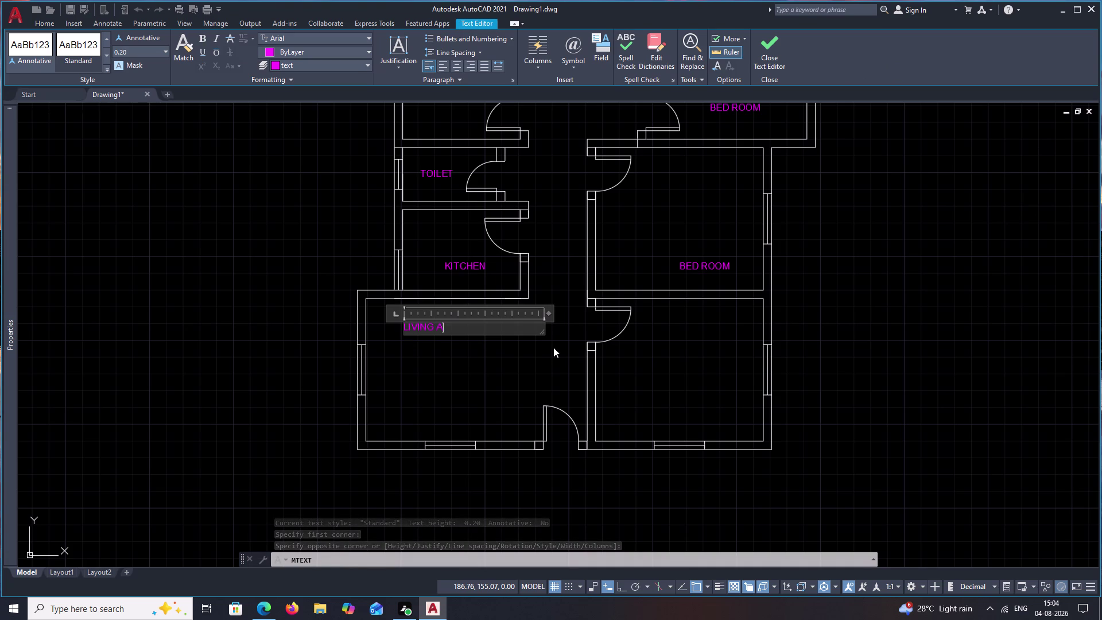
text(D DI)
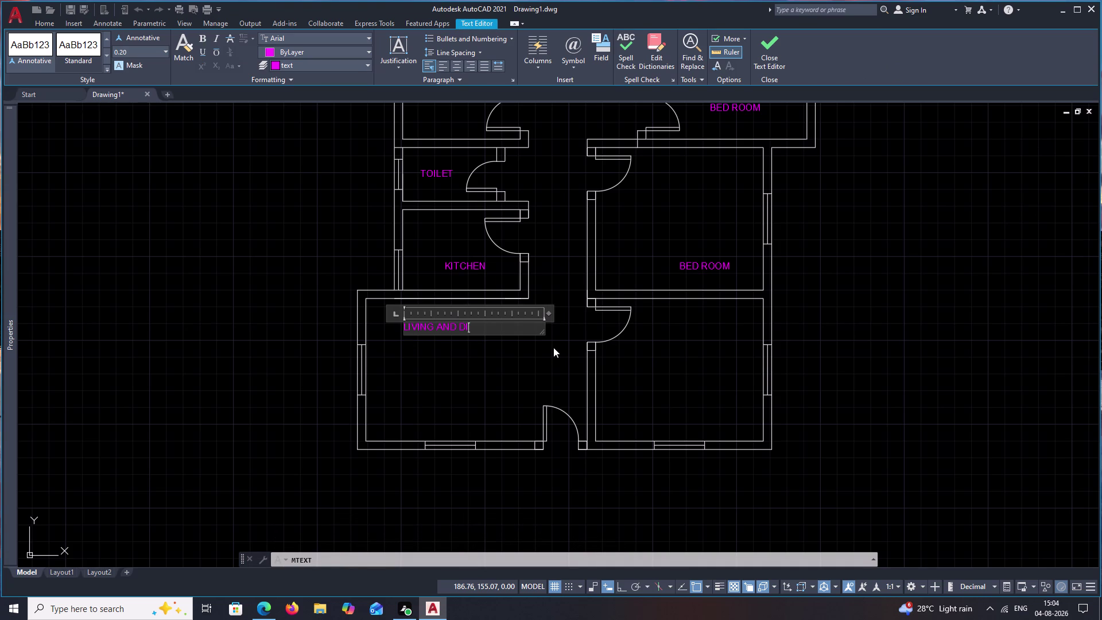
text(NIN)
text(G)
key(space)
click(461, 67)
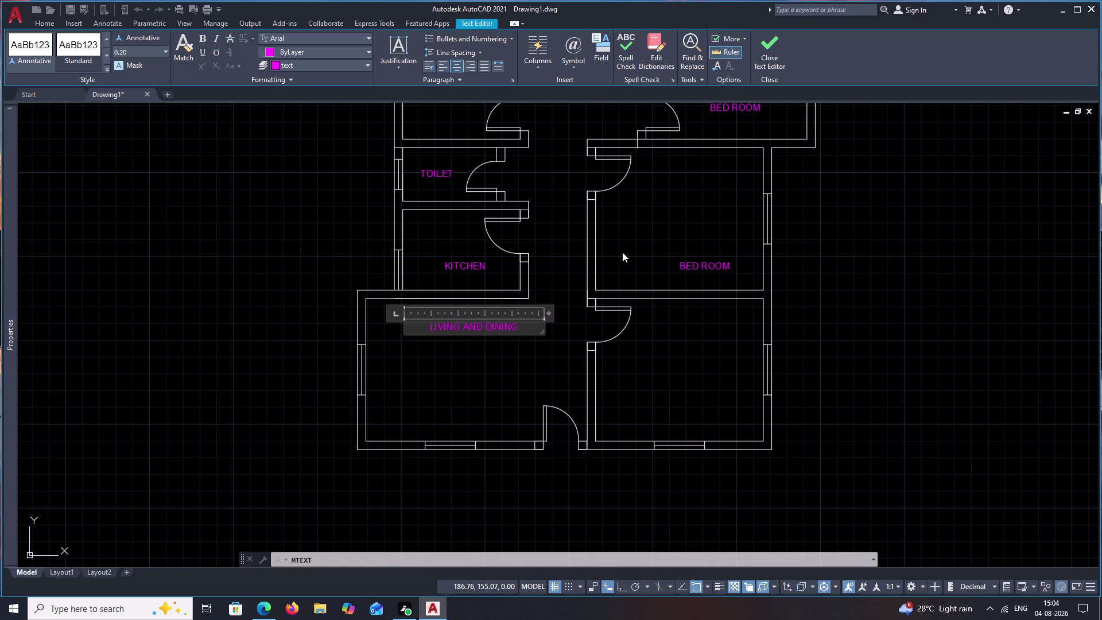
click(630, 251)
text(T)
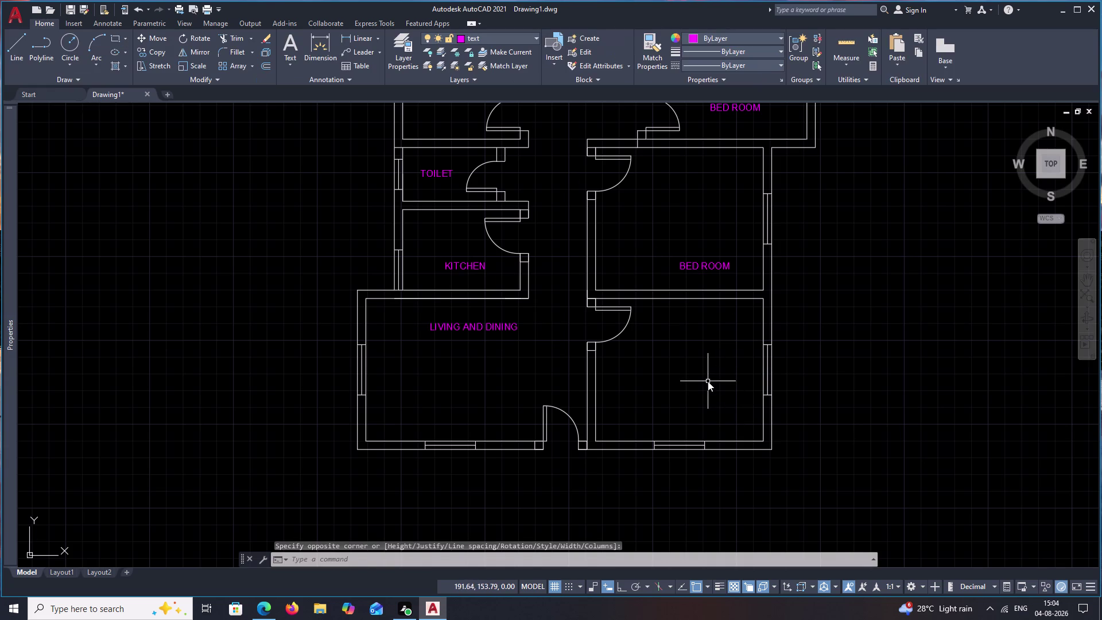
key(space)
drag(625, 410, 720, 422)
click(736, 424)
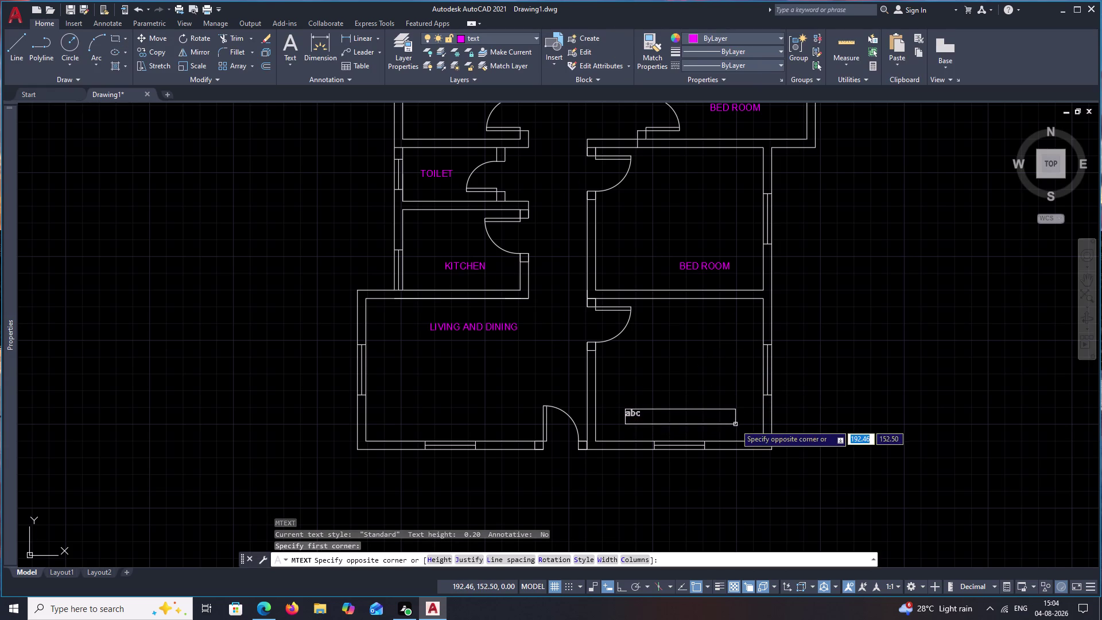
key(d)
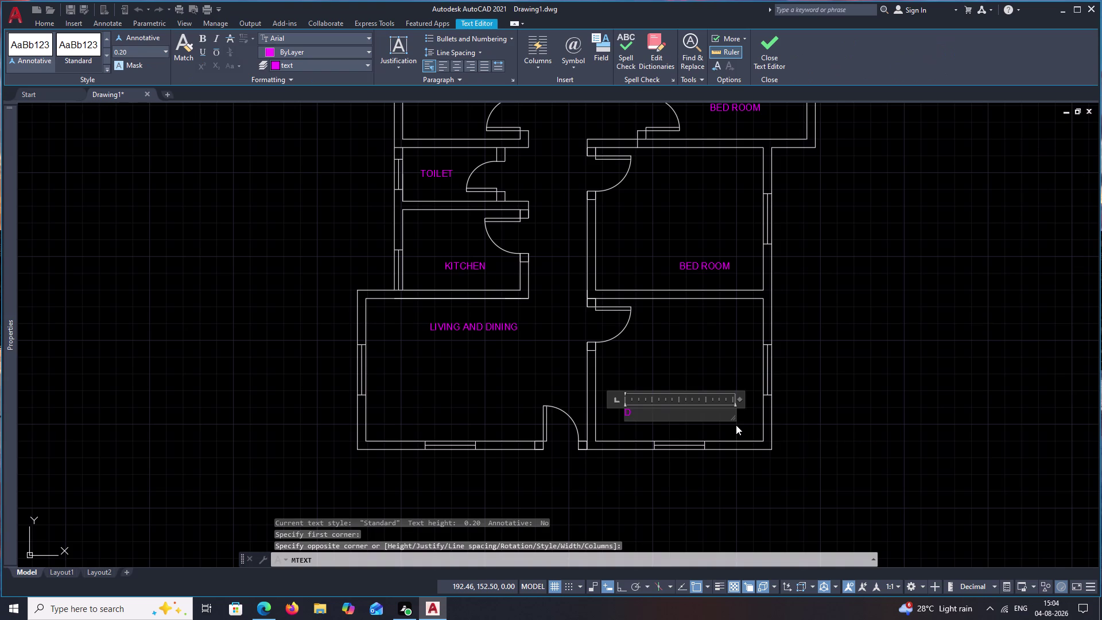
key(r)
key(w)
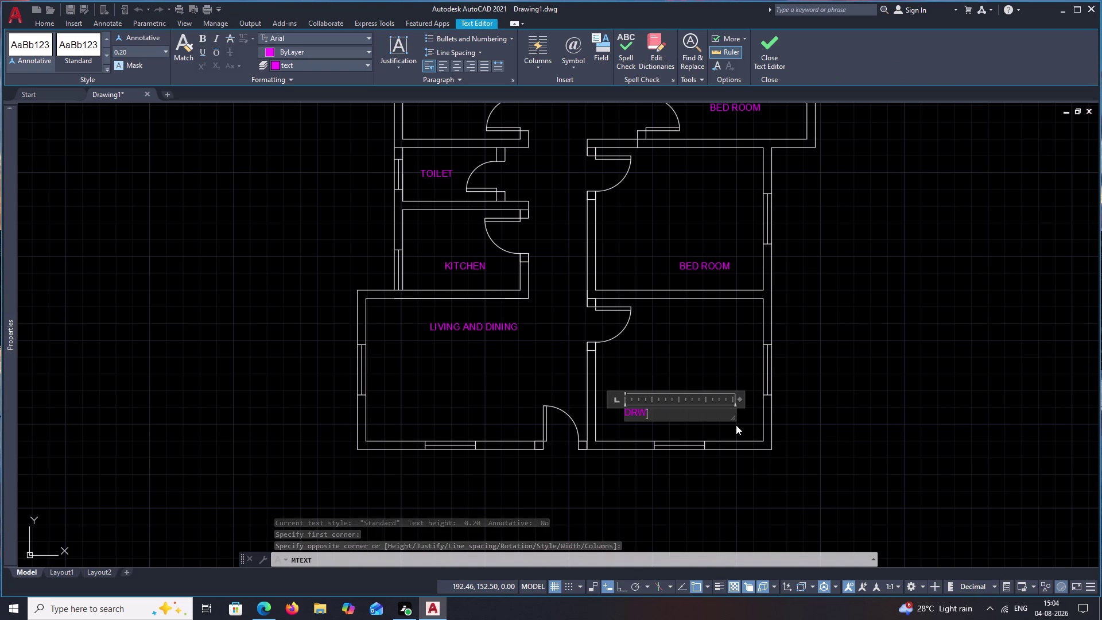
key(BackSpace)
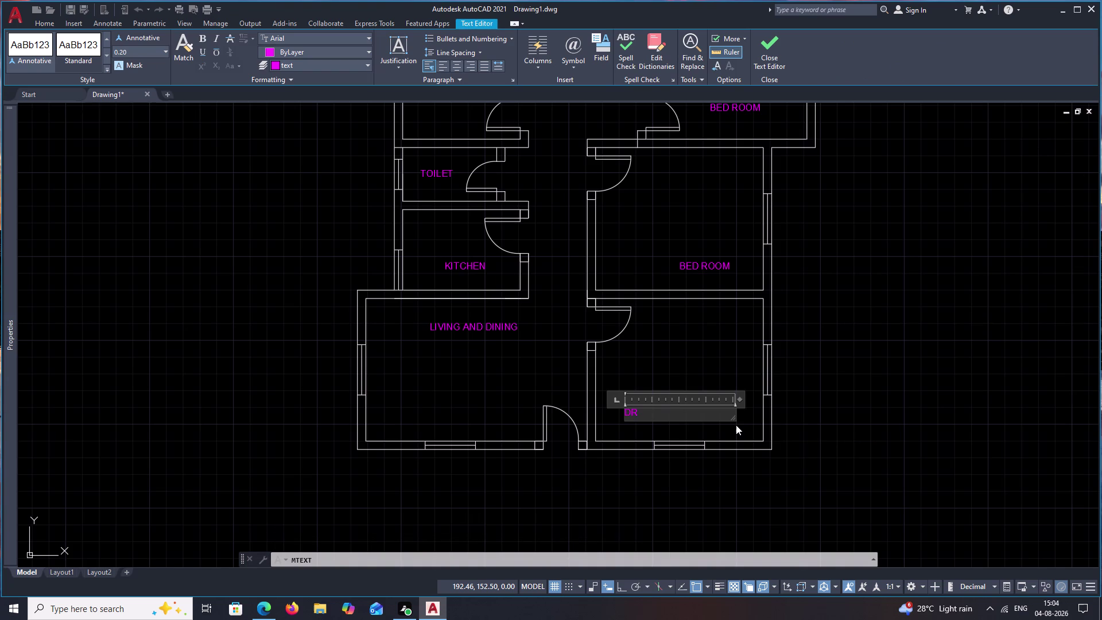
key(a)
key(e)
key(BackSpace)
key(w)
text(INH)
key(equal)
key(BackSpace)
key(BackSpace)
key(BackSpace)
text(NG)
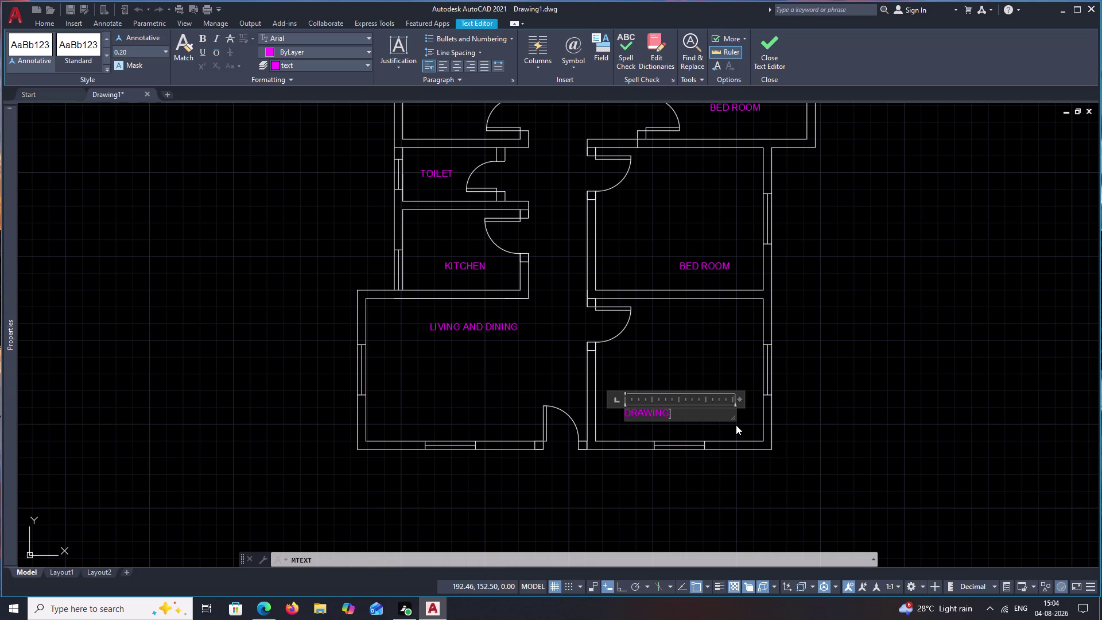
key(space)
text(ROOM)
key(space)
click(455, 63)
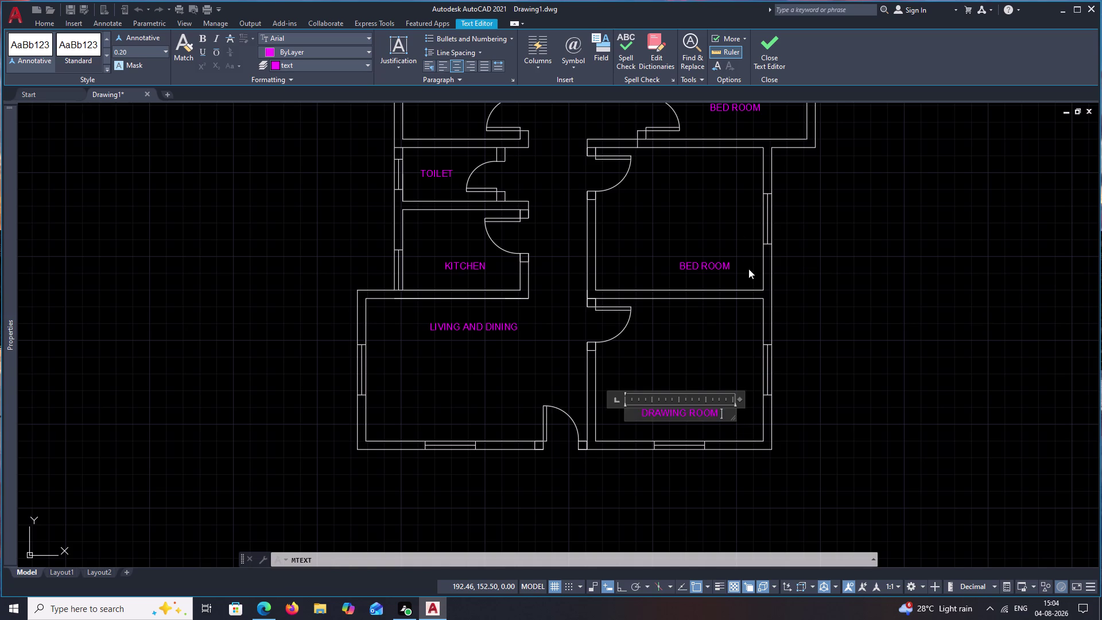
click(838, 310)
middle_drag(520, 239, 628, 320)
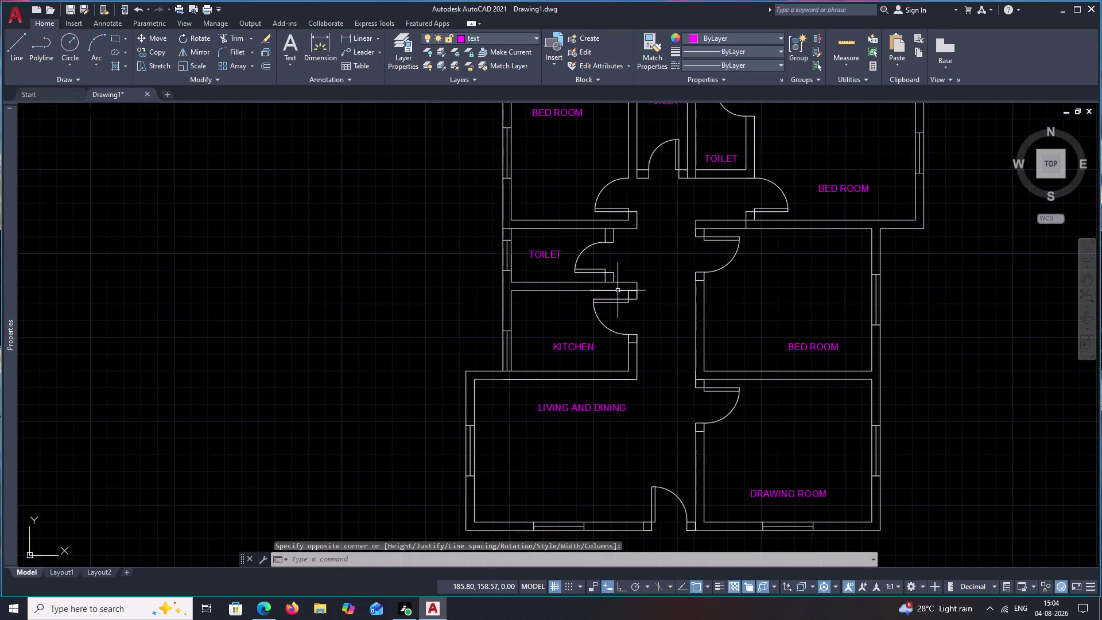
middle_drag(617, 178, 631, 273)
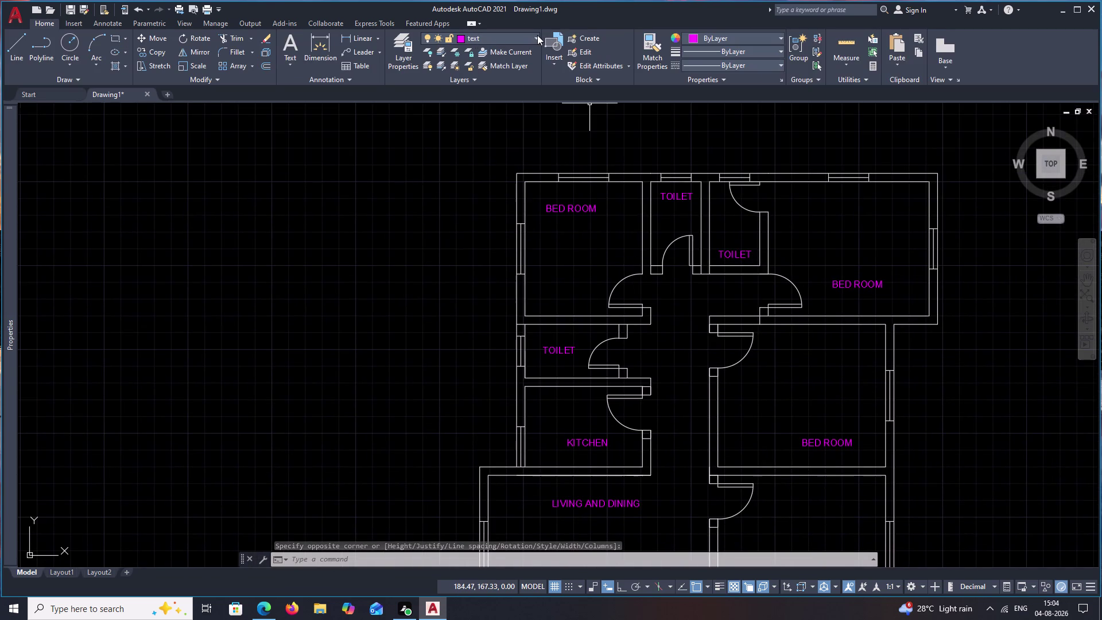
click(538, 35)
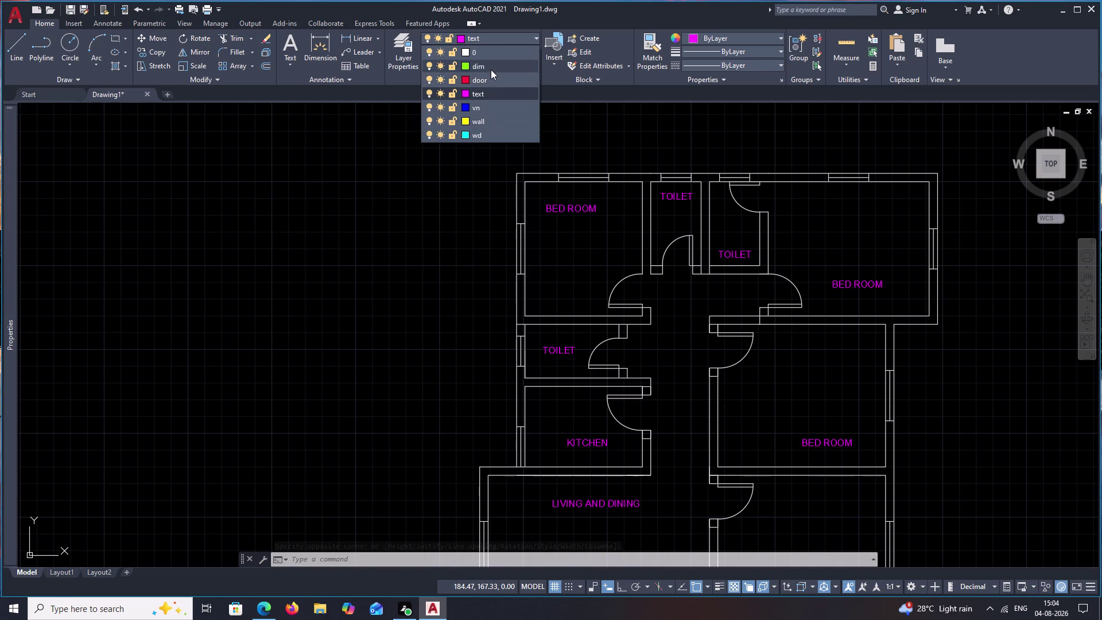
Make dim the current layer and draw a text box beneath the top-left BED ROOM.
click(491, 67)
middle_drag(594, 233, 539, 226)
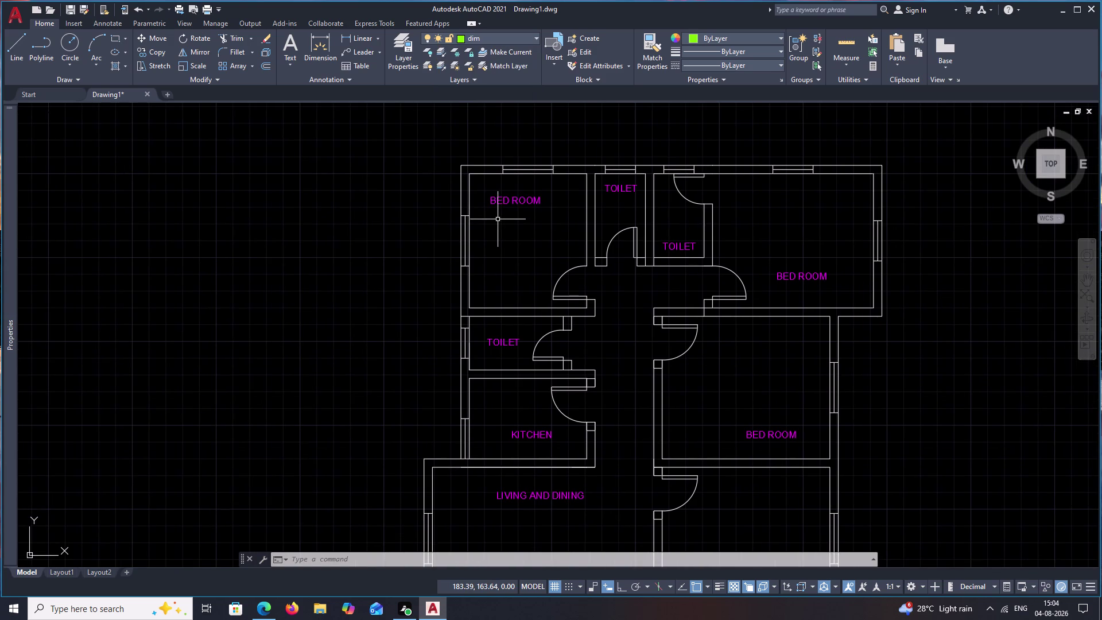
text(T)
key(space)
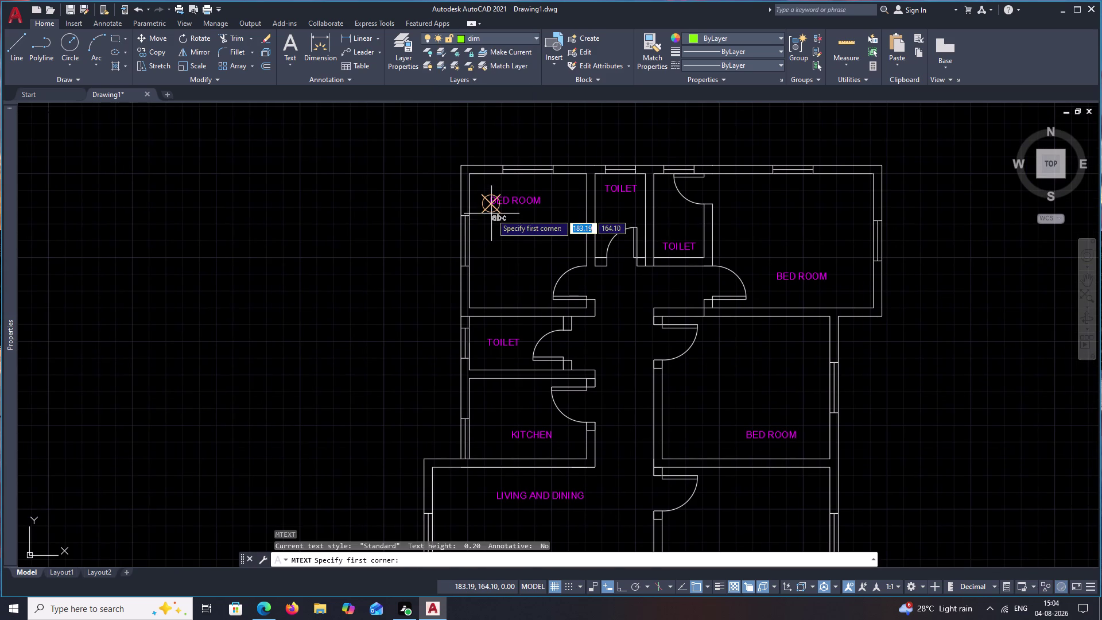
drag(492, 213, 535, 217)
click(548, 225)
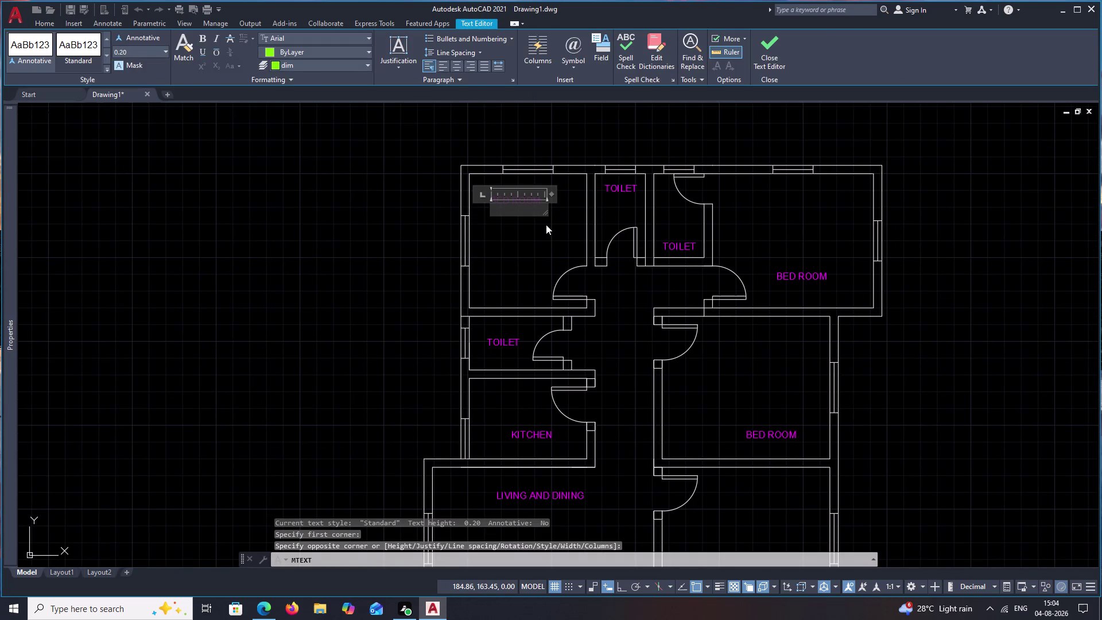
Enter the room size 3.50 X 4.00 in the text box and close the editor.
text(3.50)
key(space)
text(X)
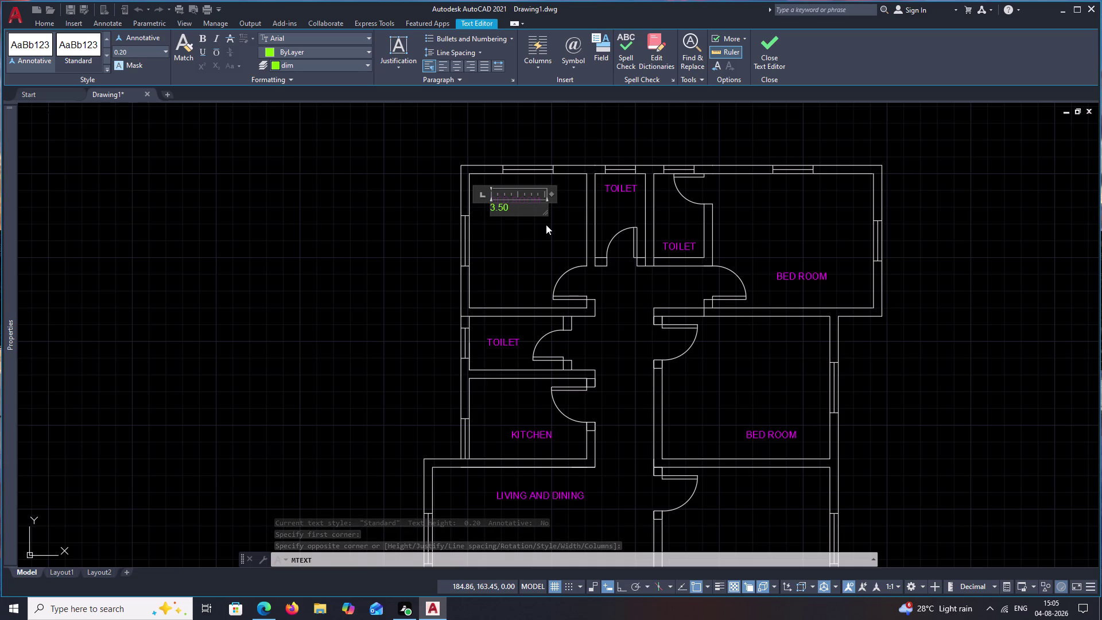
key(space)
text(4.)
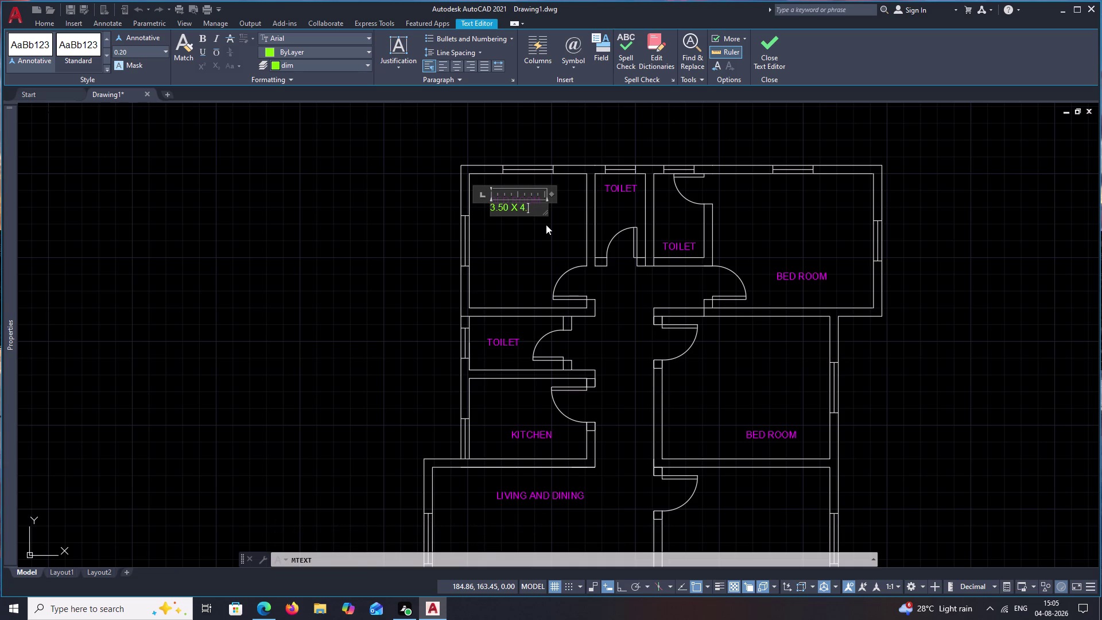
text(00)
click(541, 232)
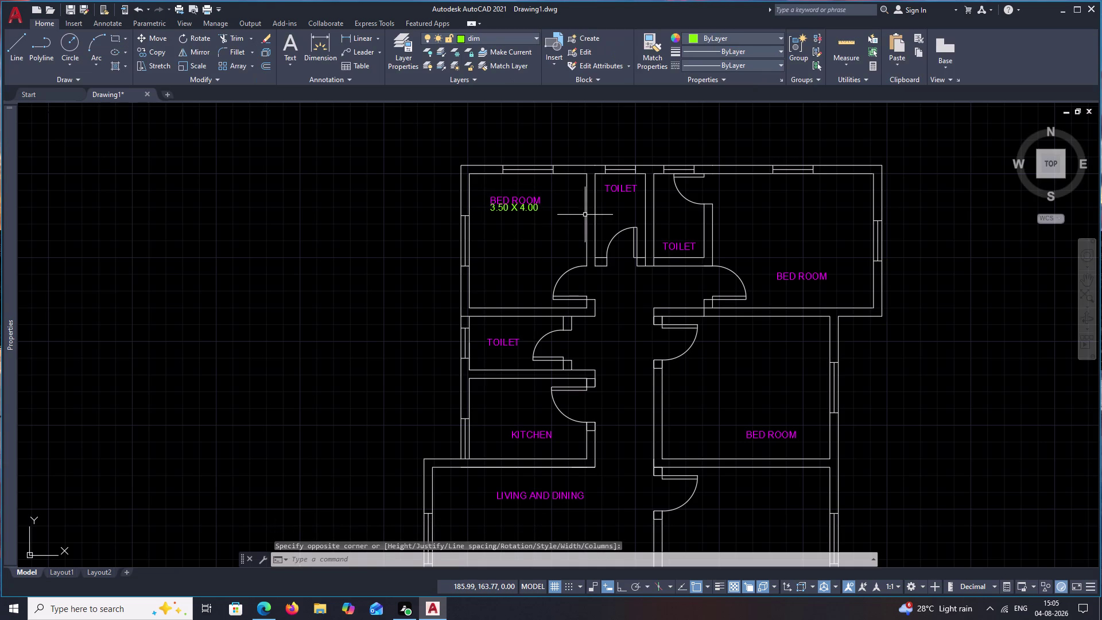
middle_drag(585, 215, 509, 262)
scroll(up, 3)
Create a one-line 1.50 X 2.50 text label inside the top toilet.
text(T)
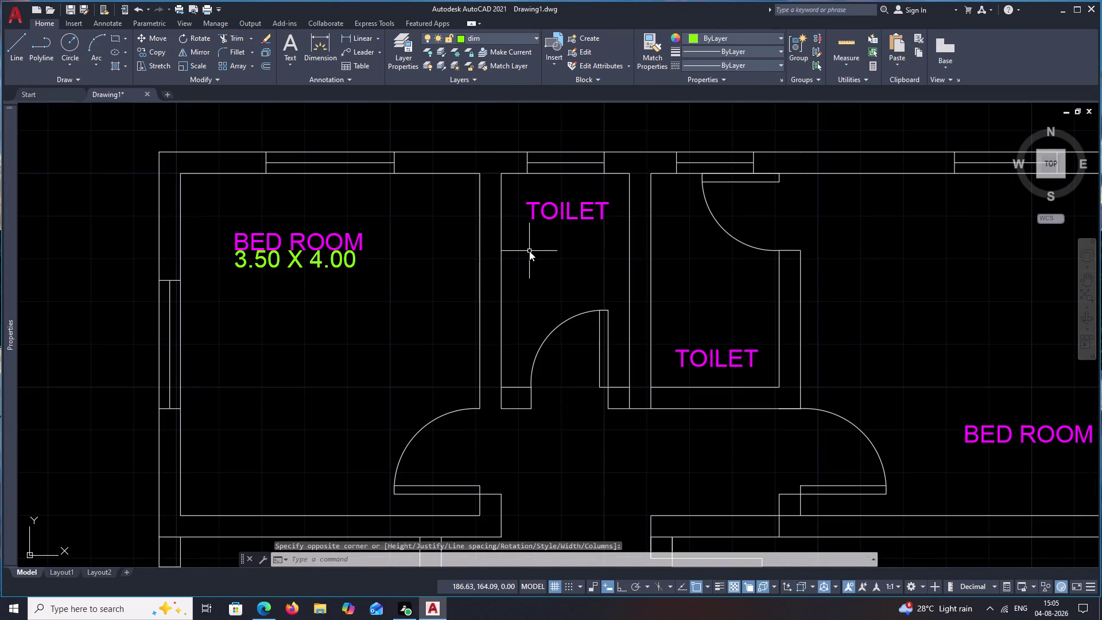
key(space)
drag(524, 239, 589, 243)
click(609, 250)
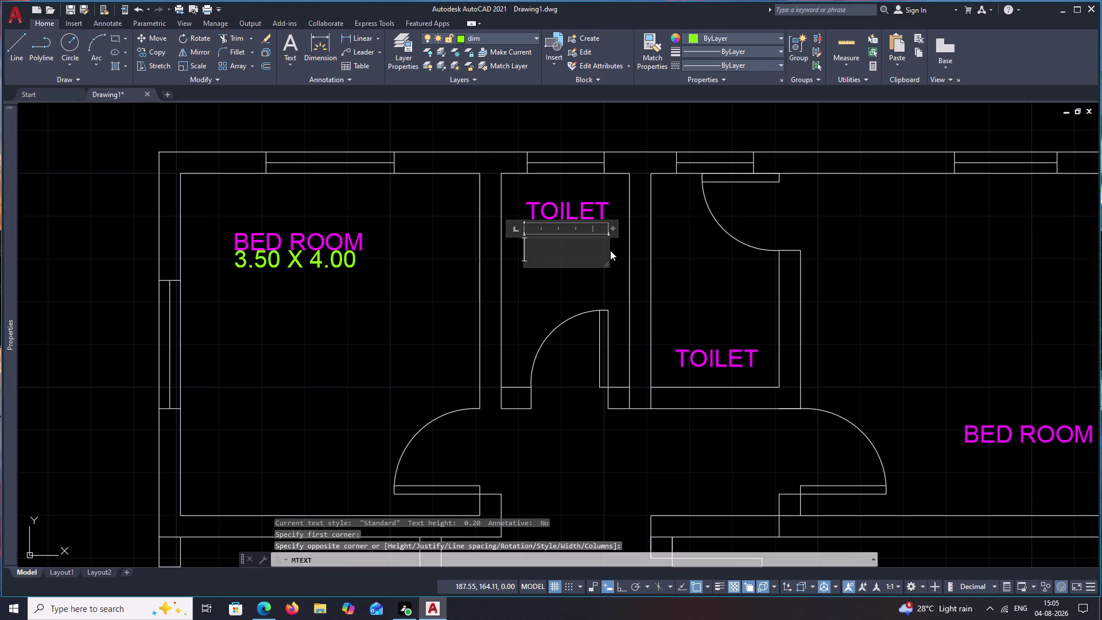
text(1.50)
key(space)
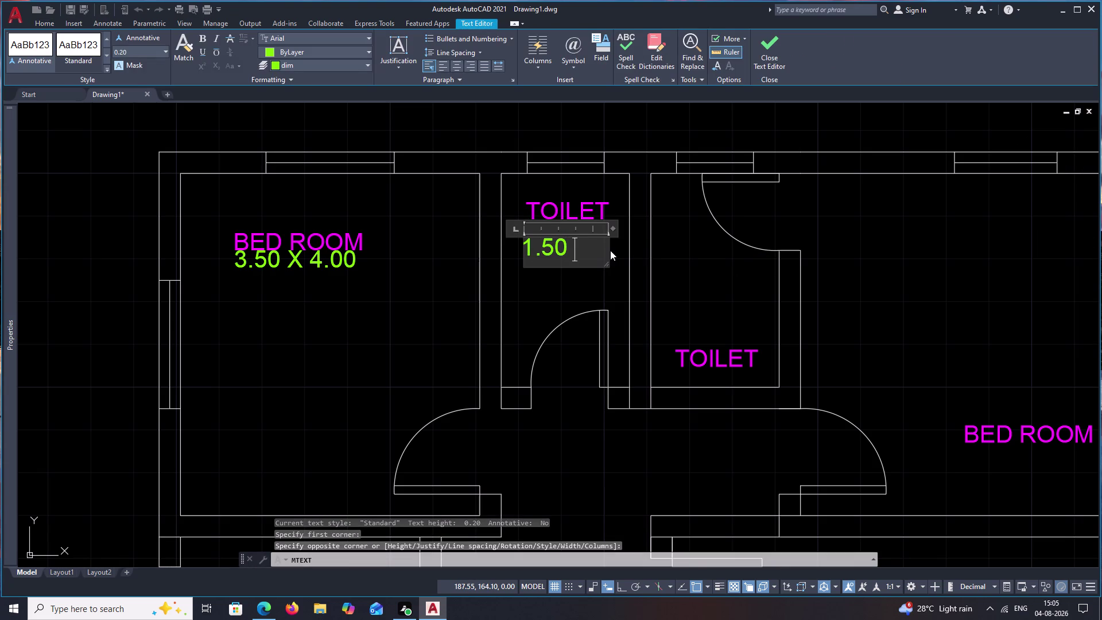
text(X)
key(space)
text(2)
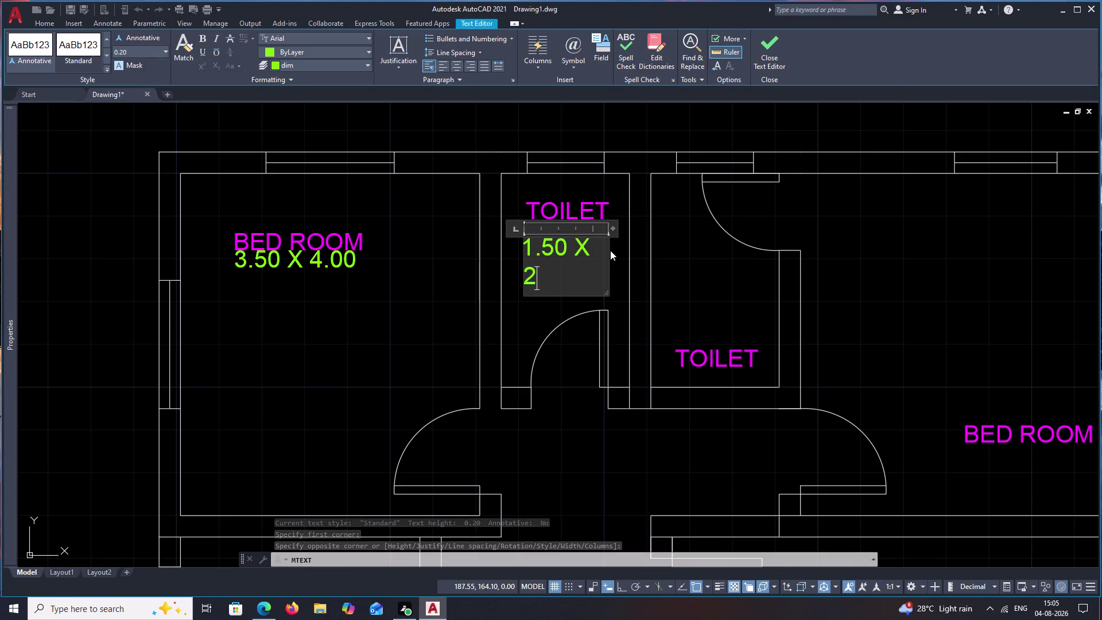
text(.5)
key(0)
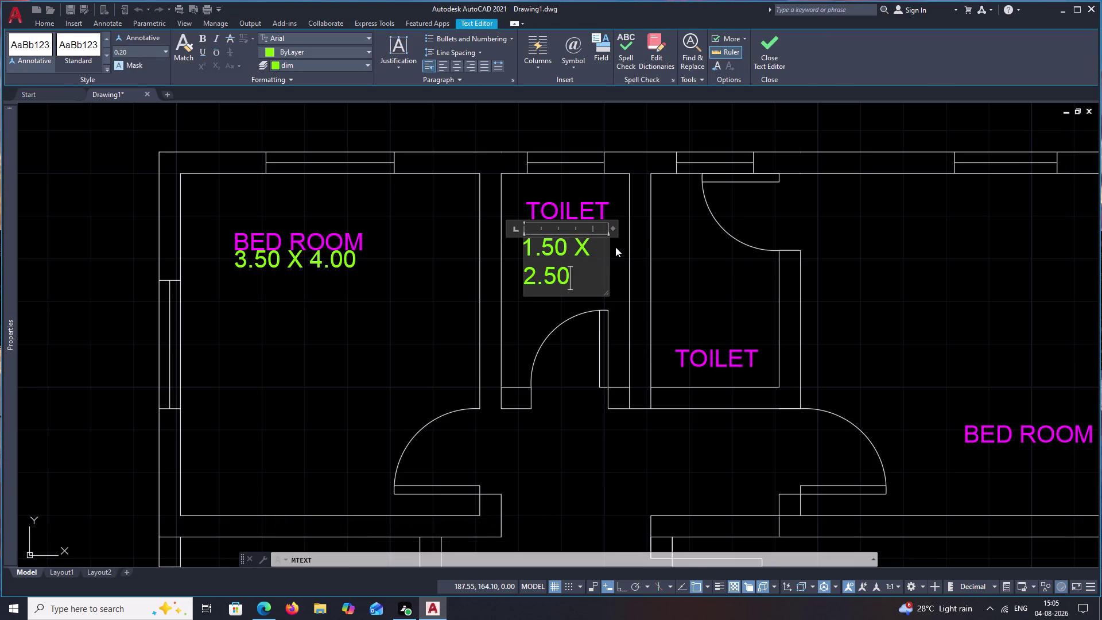
drag(608, 254, 666, 253)
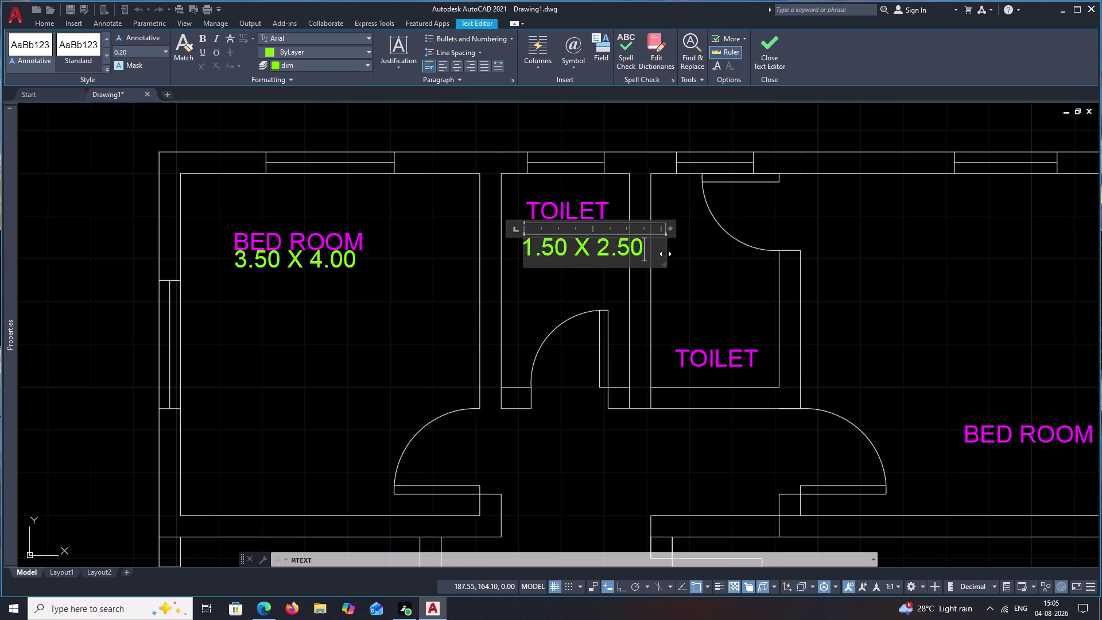
key(space)
click(698, 282)
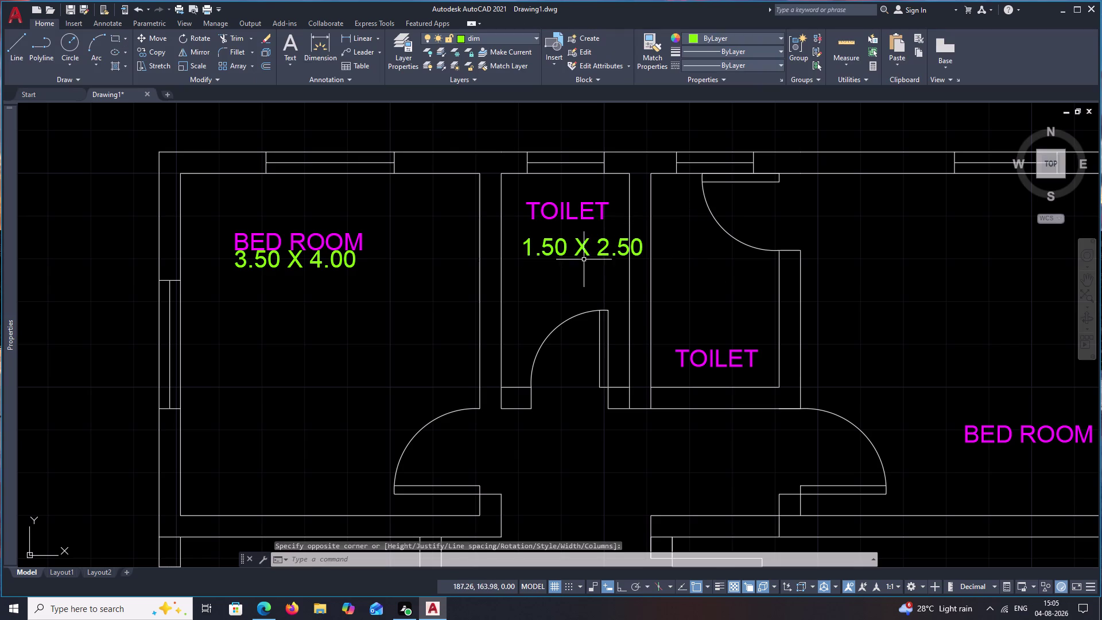
Move the 1.50 X 2.50 label to sit just beneath the TOILET name.
click(586, 250)
text(M)
key(space)
click(588, 251)
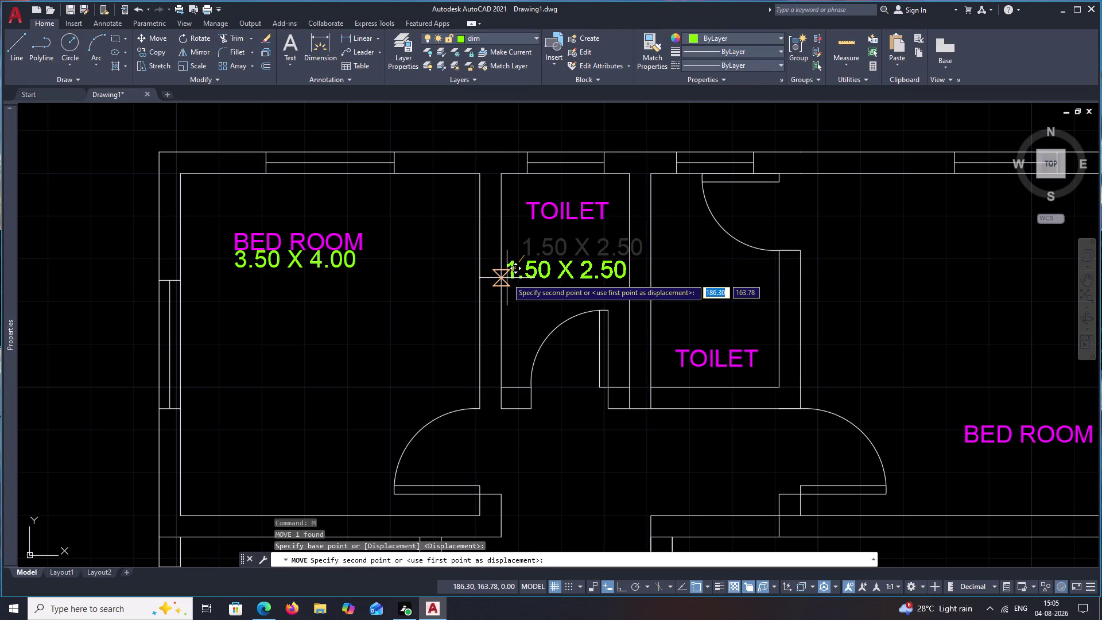
click(508, 245)
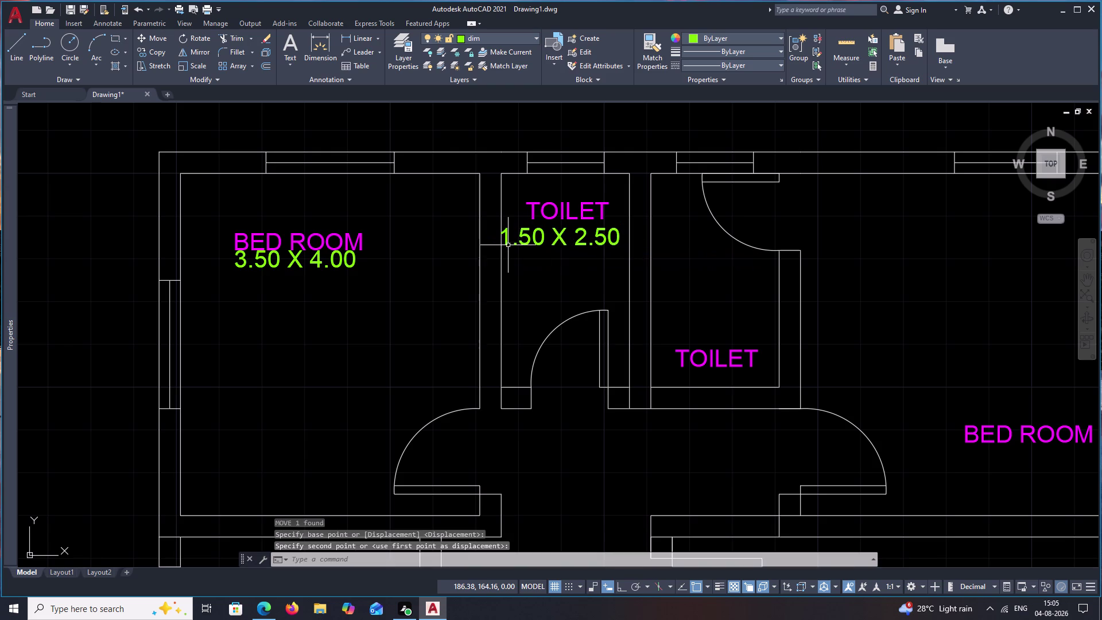
scroll(down, 3)
middle_drag(679, 283, 558, 254)
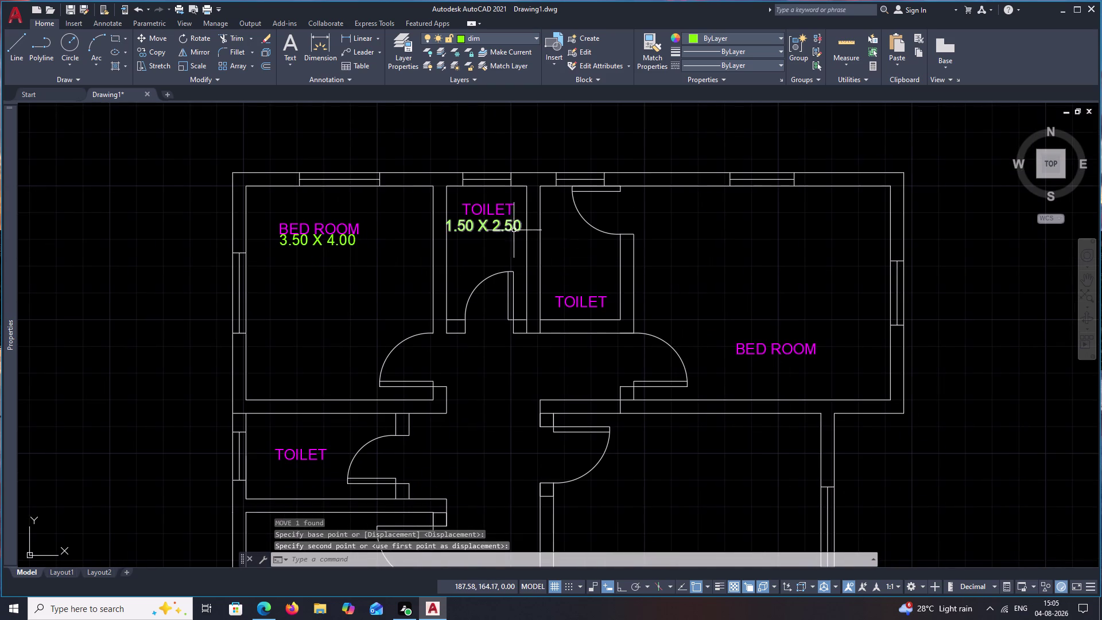
click(508, 227)
Copy the 1.50 X 2.50 size label into the second toilet, by its TOILET name.
text(CO)
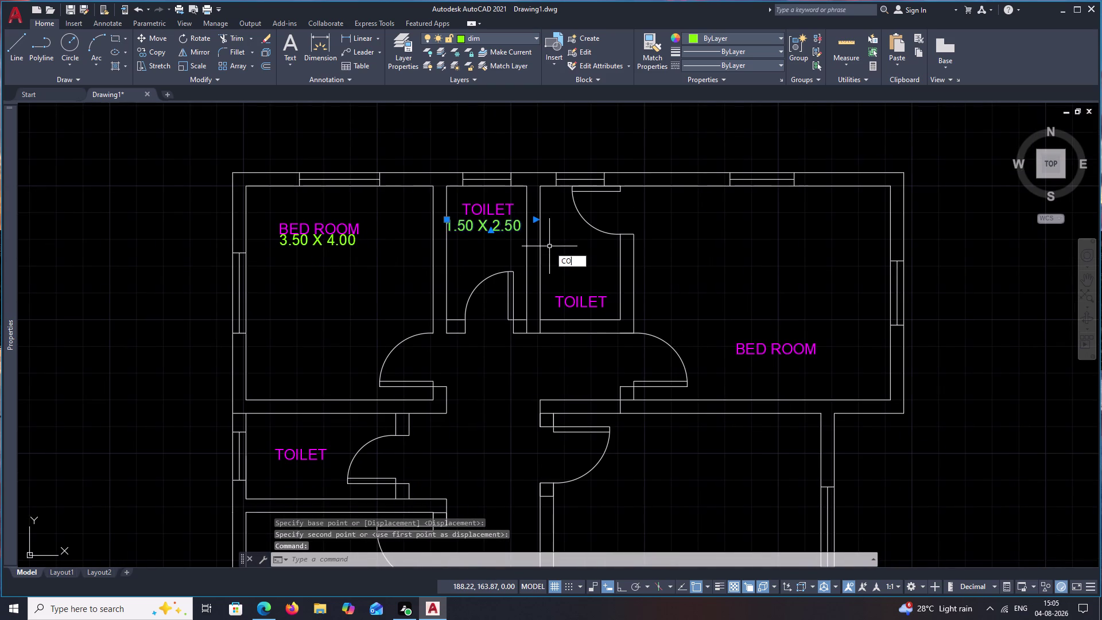
key(space)
click(510, 227)
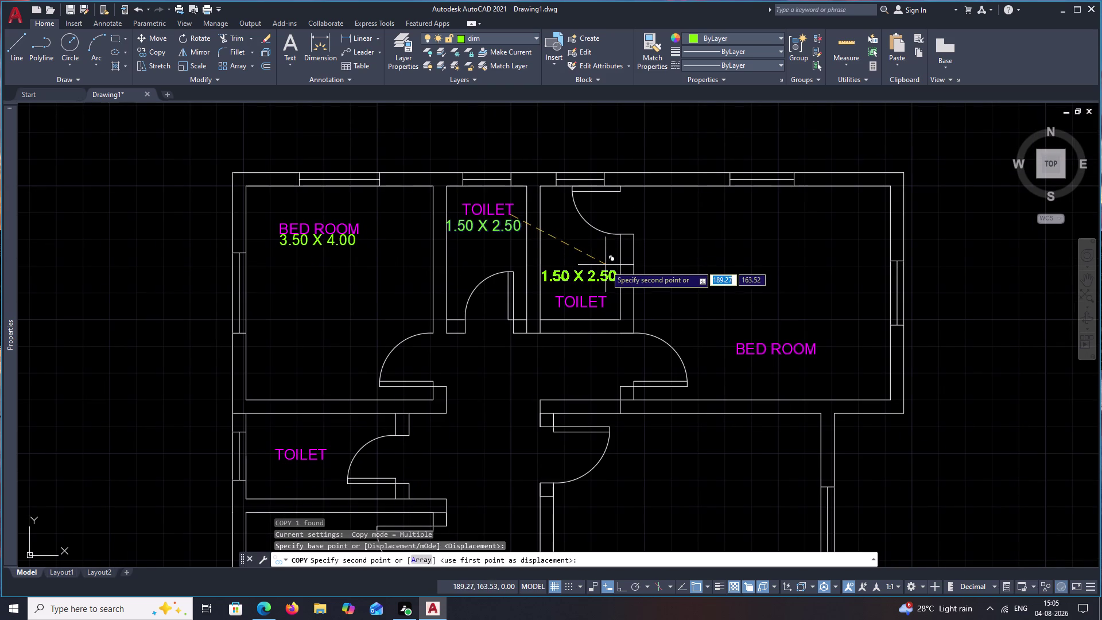
click(606, 269)
key(Escape)
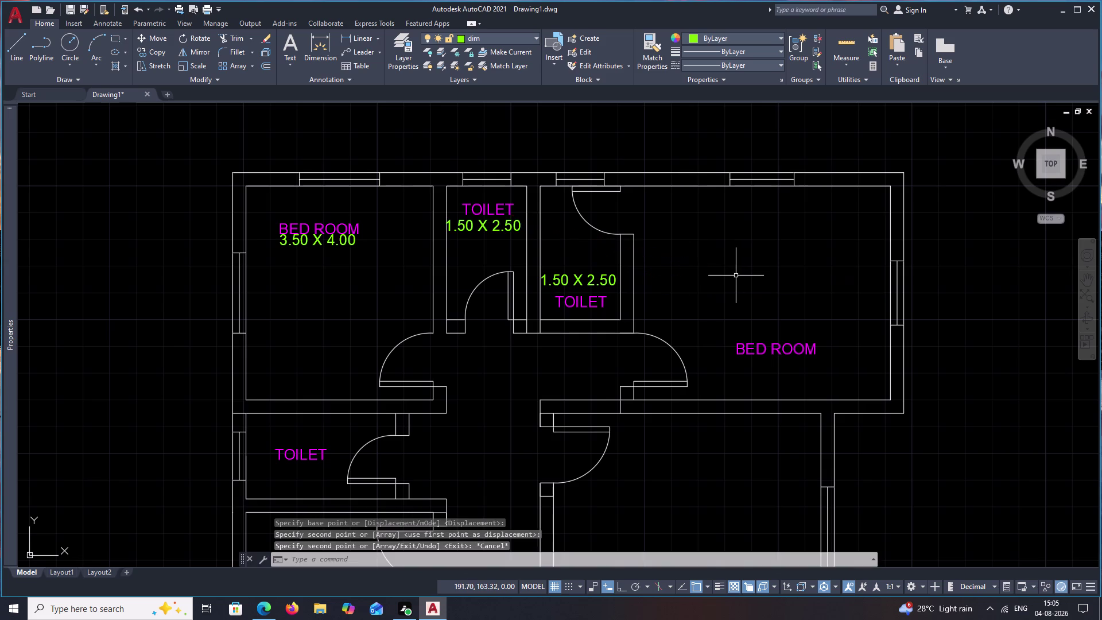
middle_drag(736, 276, 637, 268)
Add a 4.80 X 4.00 size note beneath the upper-right BED ROOM label.
text(T)
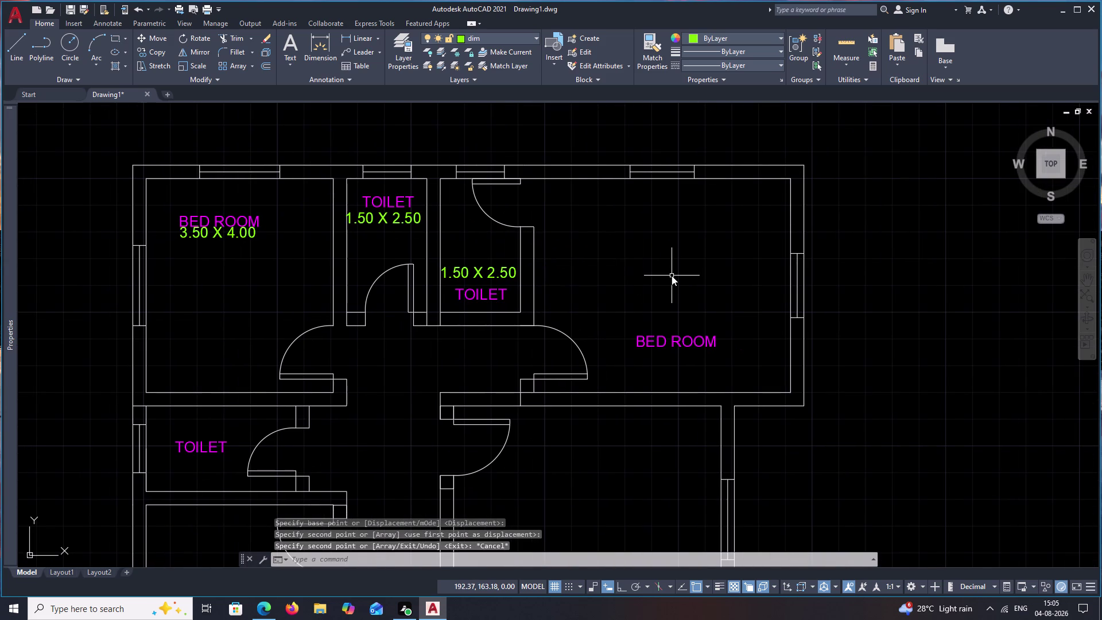
key(space)
drag(634, 357, 718, 364)
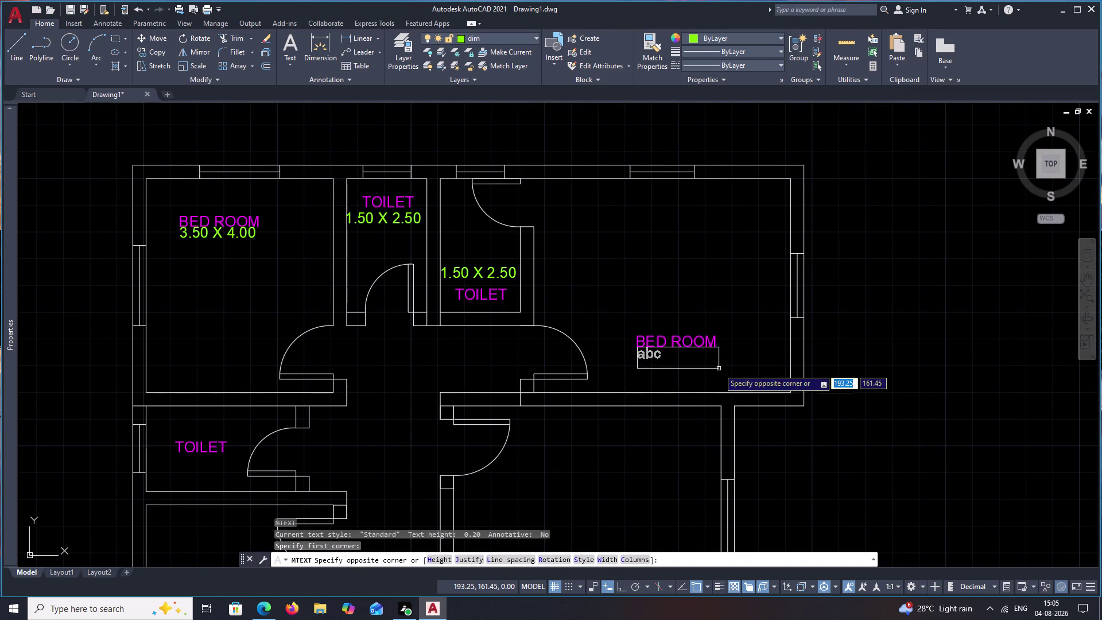
click(719, 368)
key(1)
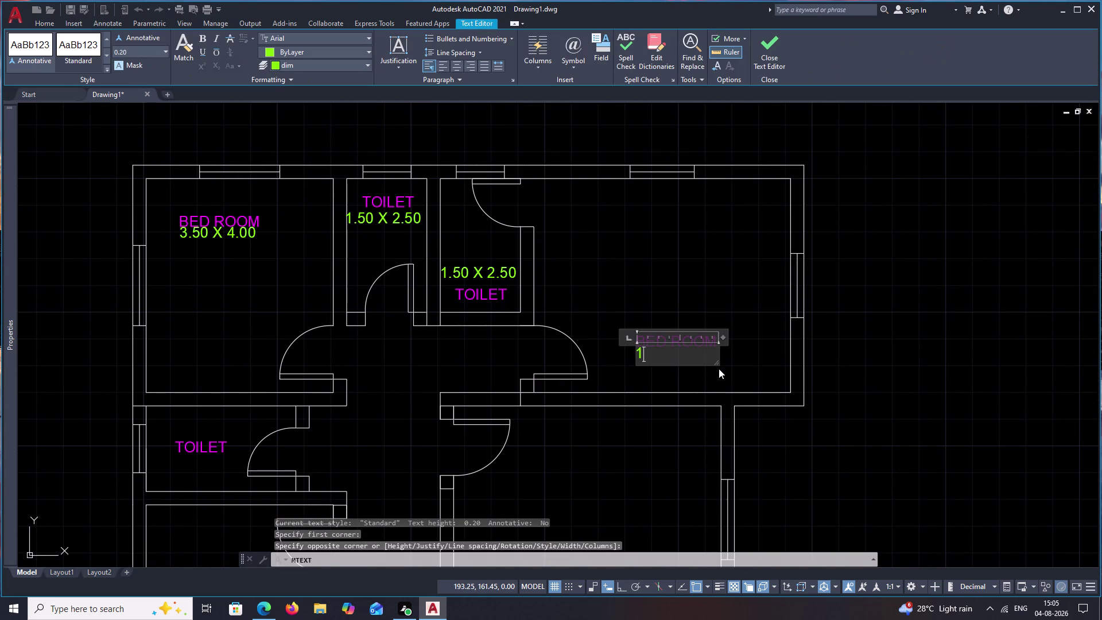
key(BackSpace)
text(4.8)
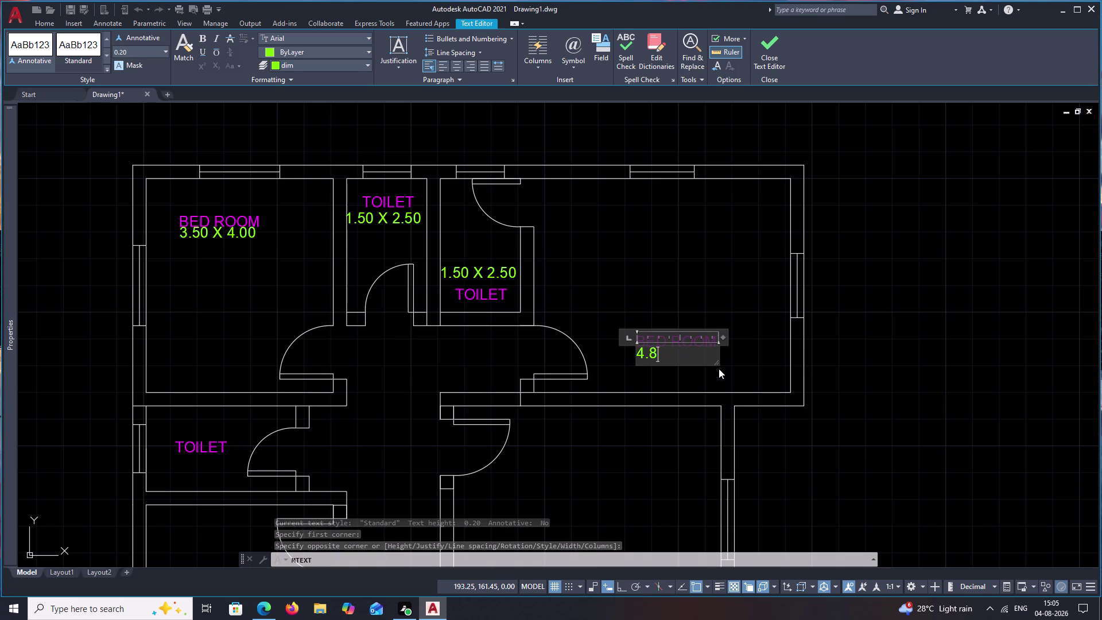
text(0 X)
key(space)
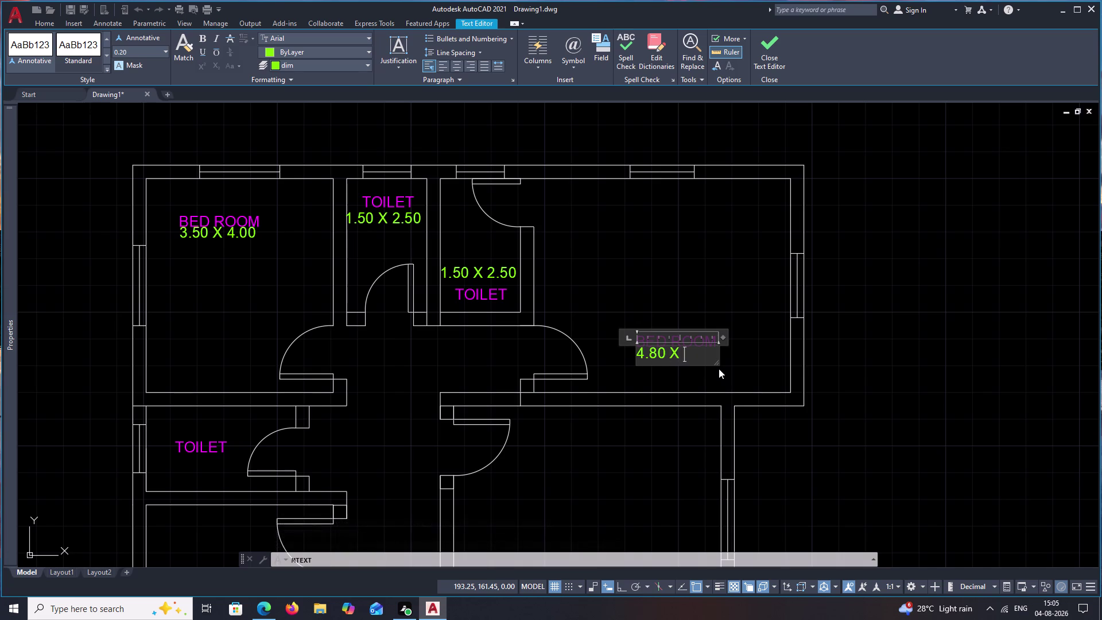
text(4.00)
key(space)
click(764, 366)
middle_drag(690, 490, 685, 305)
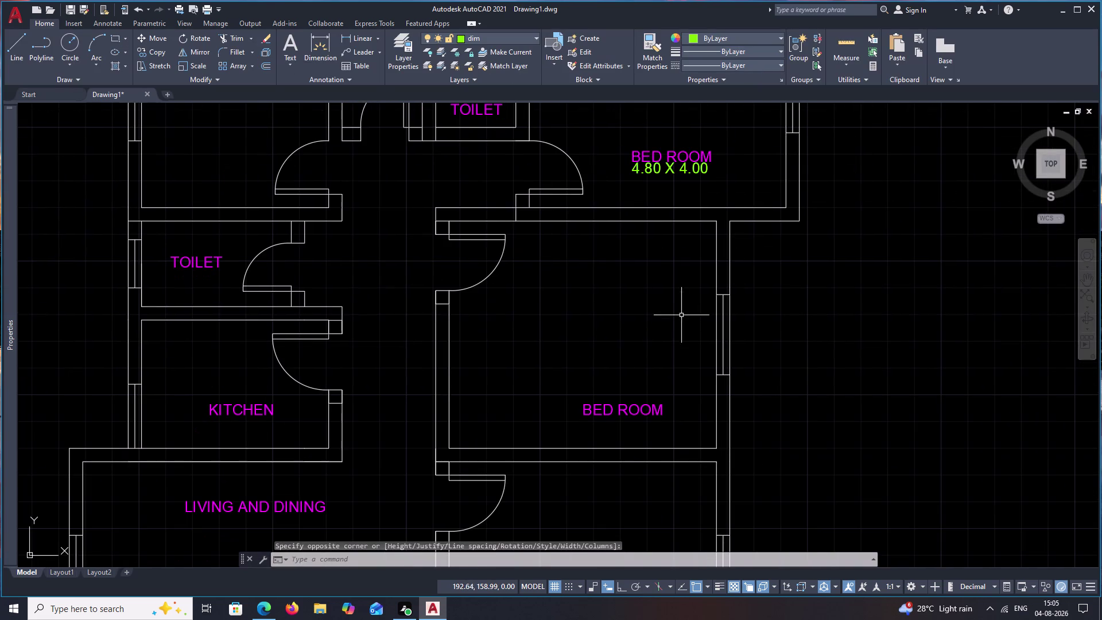
click(847, 42)
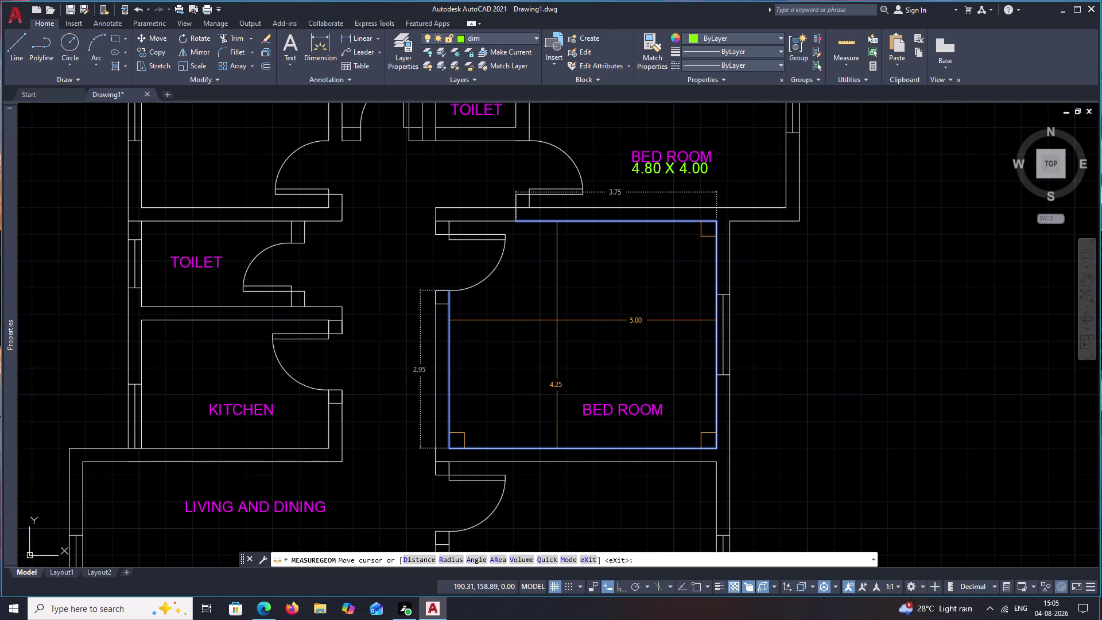
Discard an empty text box under the lower BED ROOM and Quick Measure the bedroom.
key(Escape)
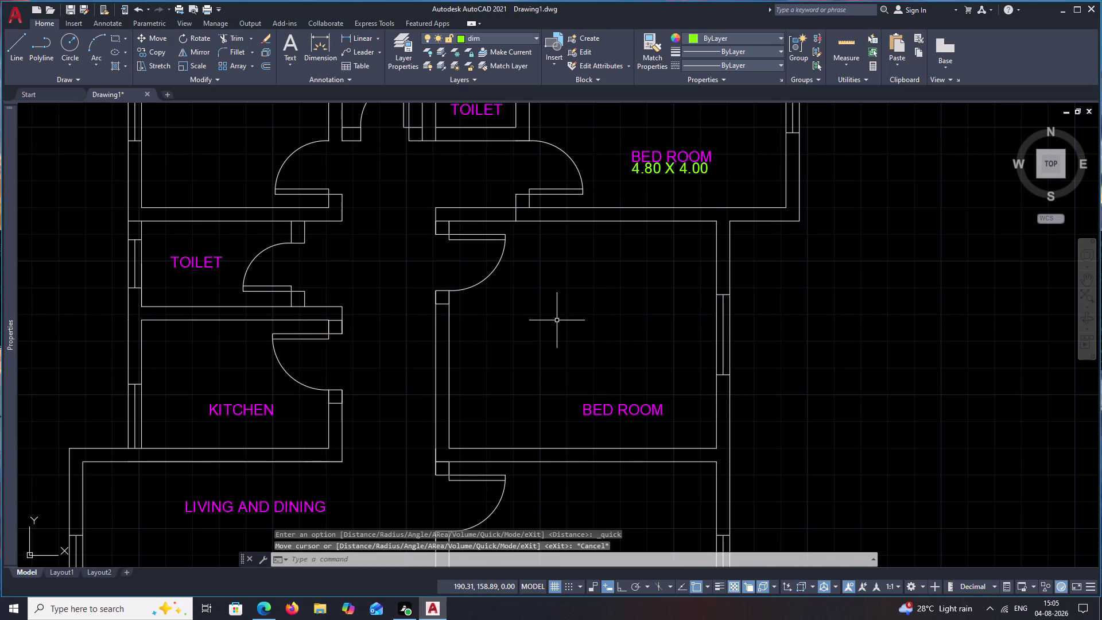
text(T)
key(space)
middle_drag(610, 384, 611, 356)
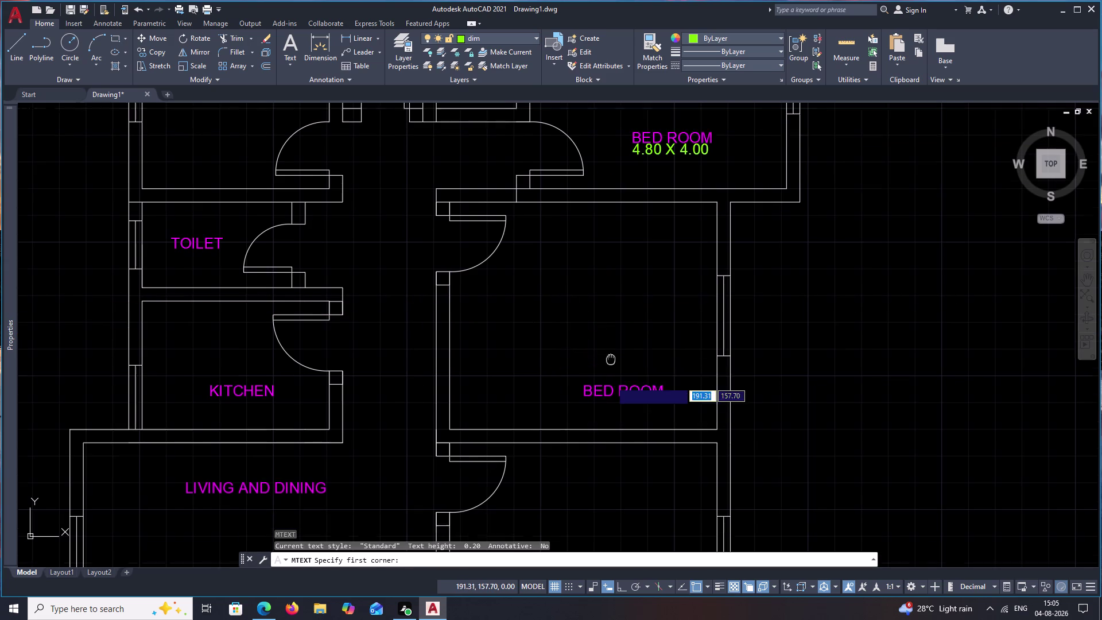
middle_drag(611, 356, 609, 333)
drag(575, 373, 626, 379)
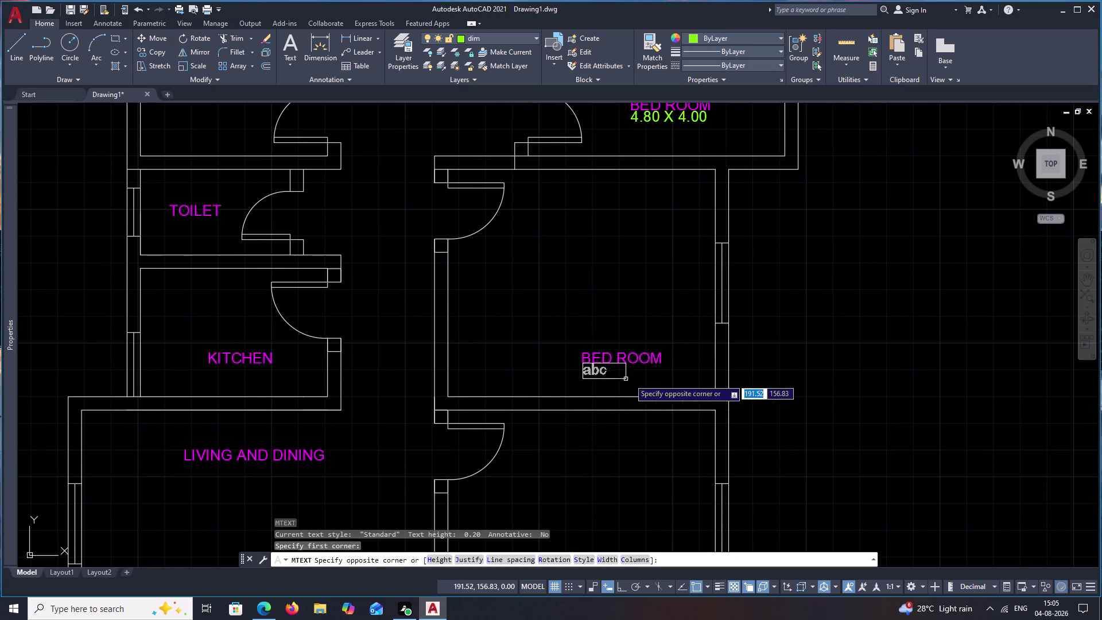
drag(626, 379, 679, 383)
click(678, 383)
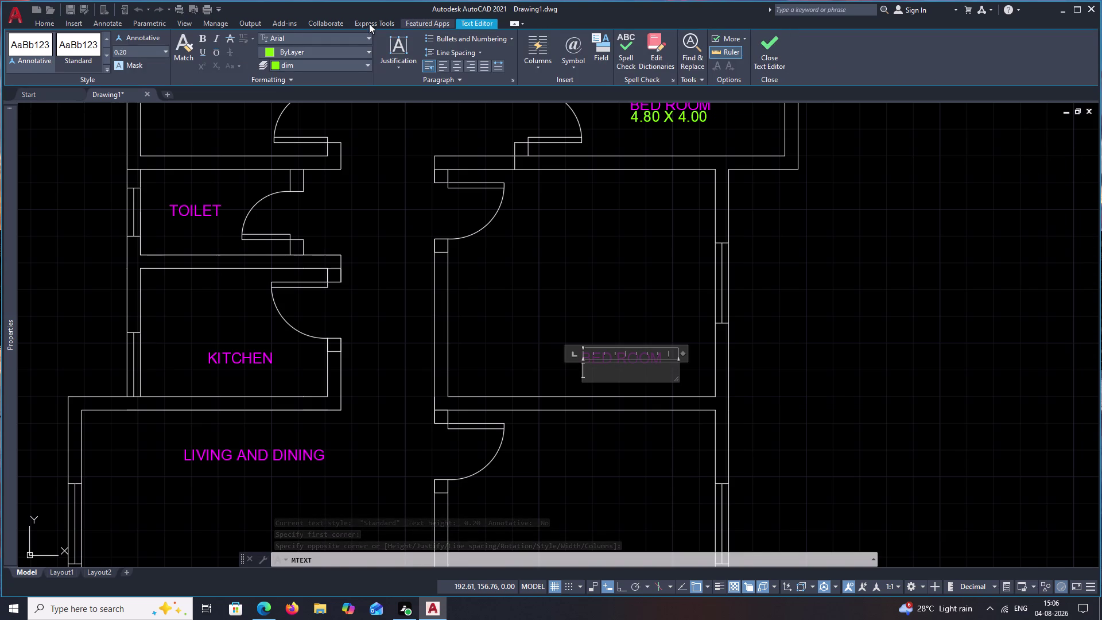
key(Escape)
click(850, 57)
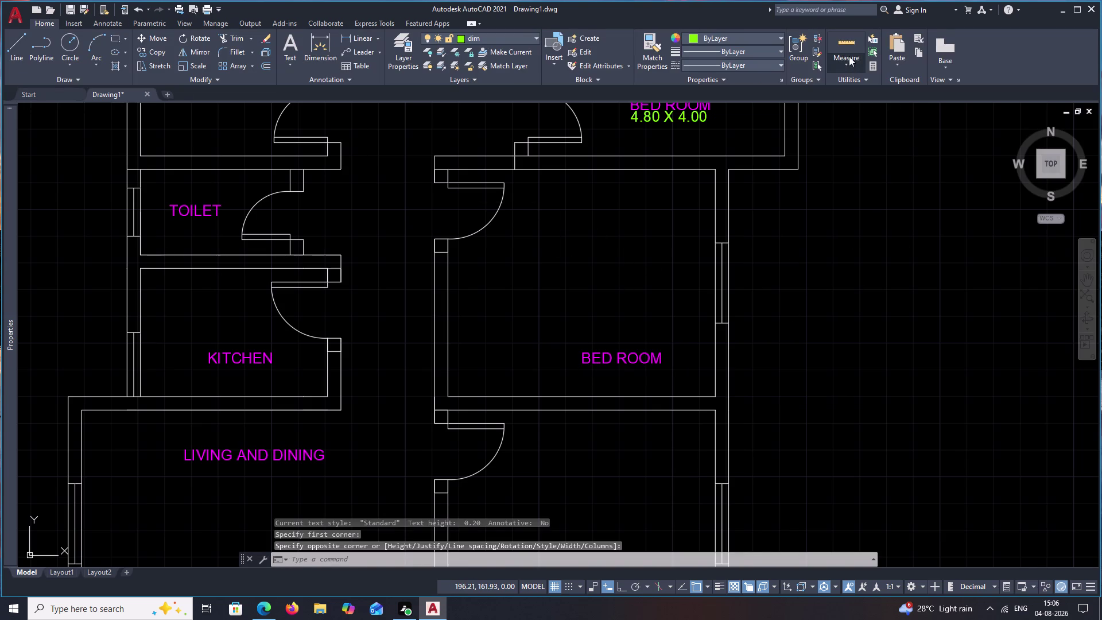
click(853, 49)
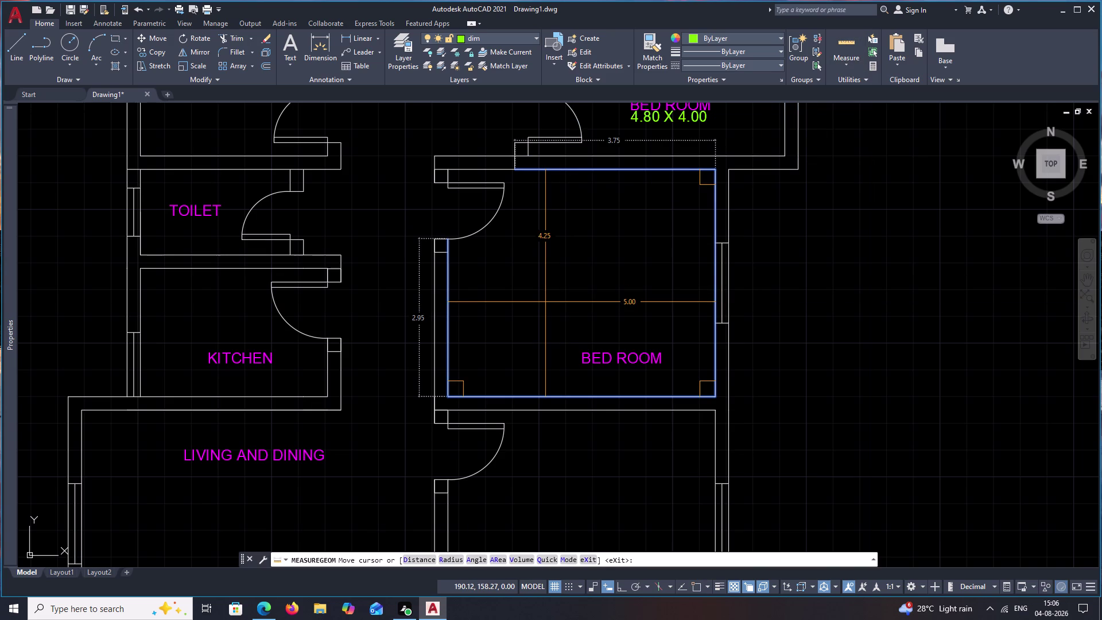
key(Escape)
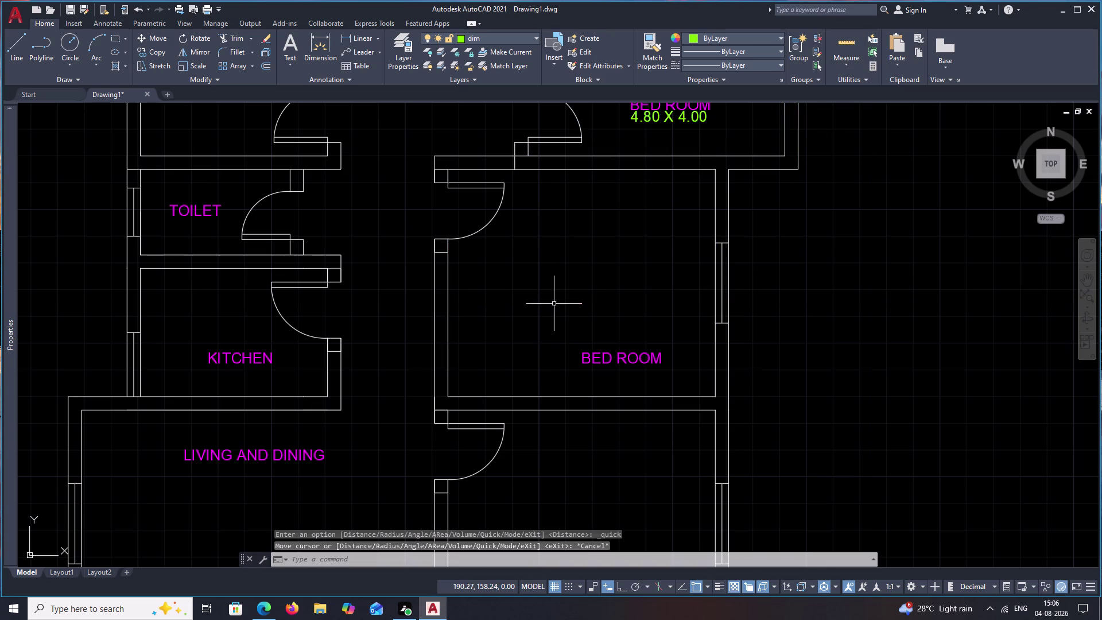
Write the size 5.00 X4.25 in a new text box beneath the lower BED ROOM name.
text(T)
key(space)
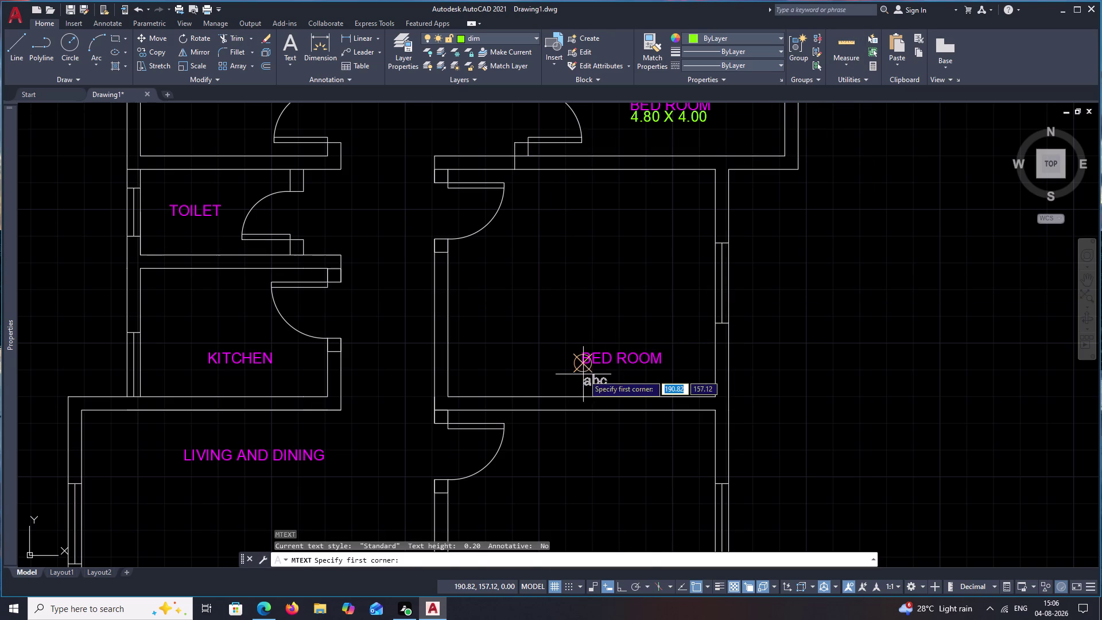
drag(585, 371, 674, 388)
click(673, 389)
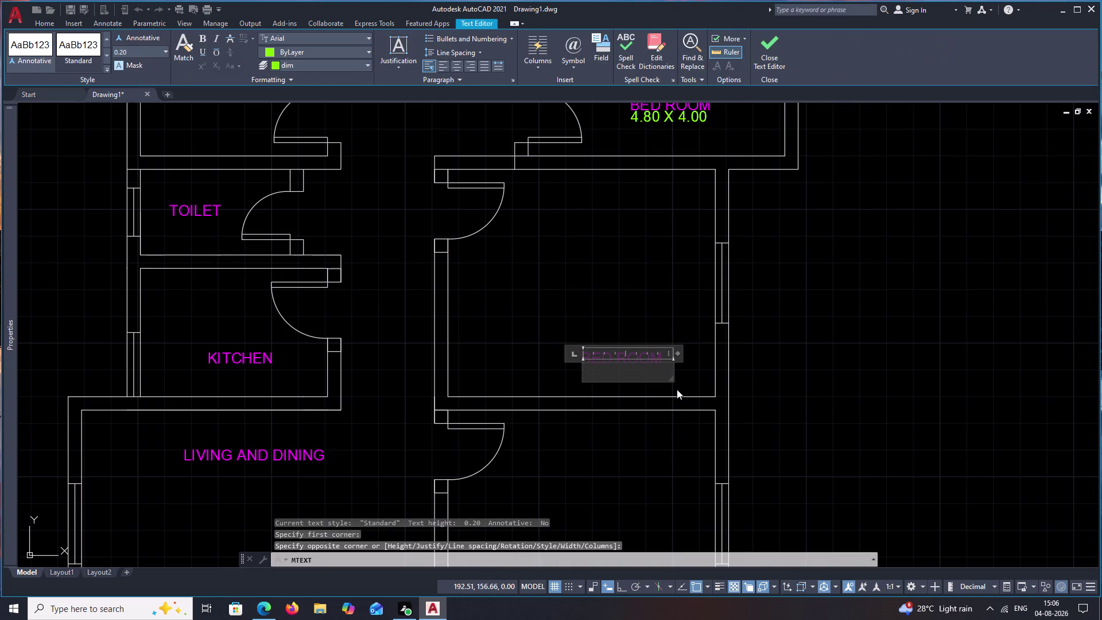
text(5.00)
key(space)
text(X)
text(4)
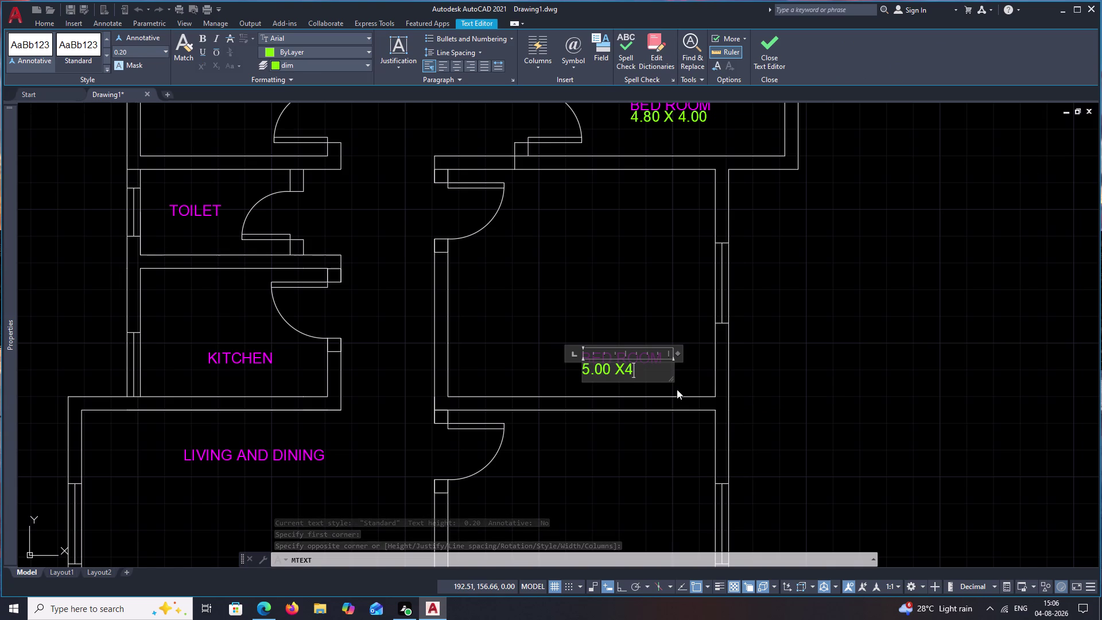
text(.25)
click(639, 275)
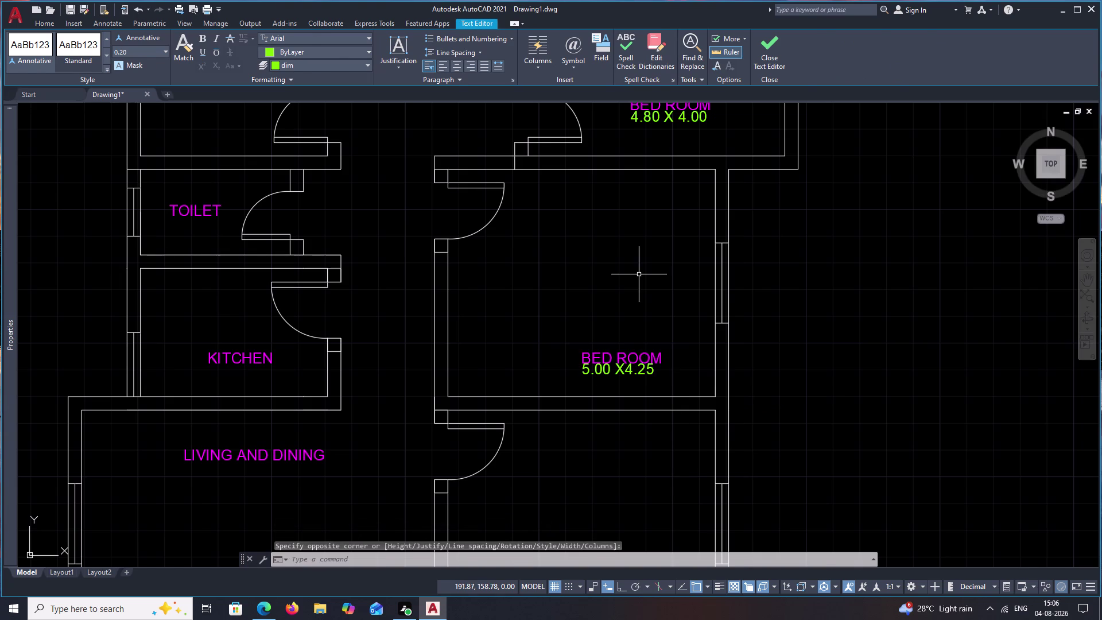
middle_drag(625, 455, 617, 279)
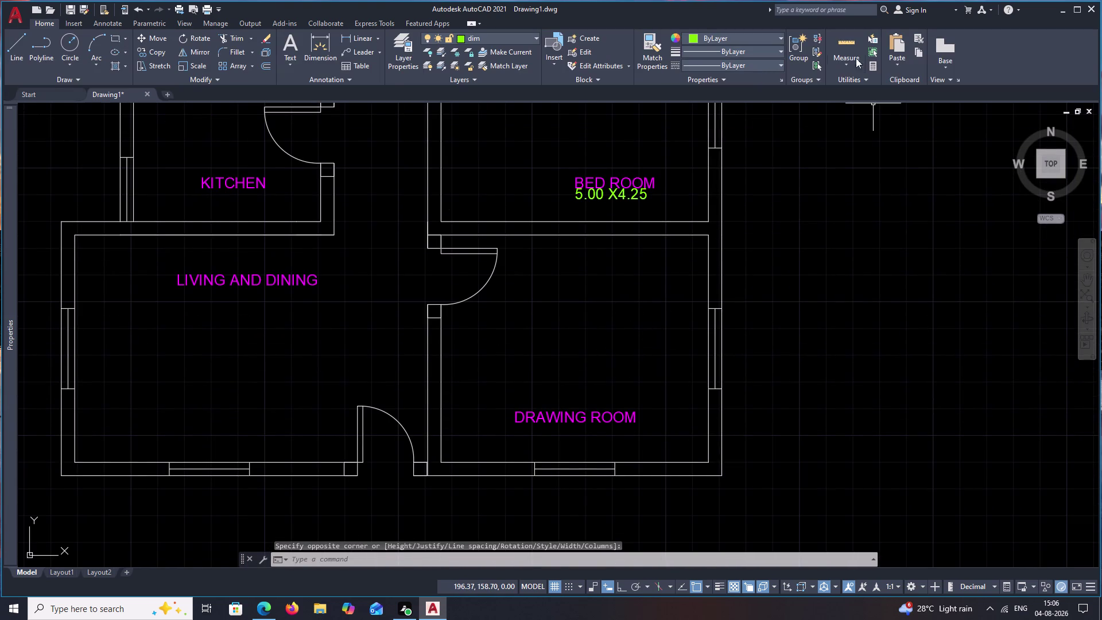
Quick Measure the drawing room, then copy the 5.00 X4.25 note beneath DRAWING ROOM.
click(844, 43)
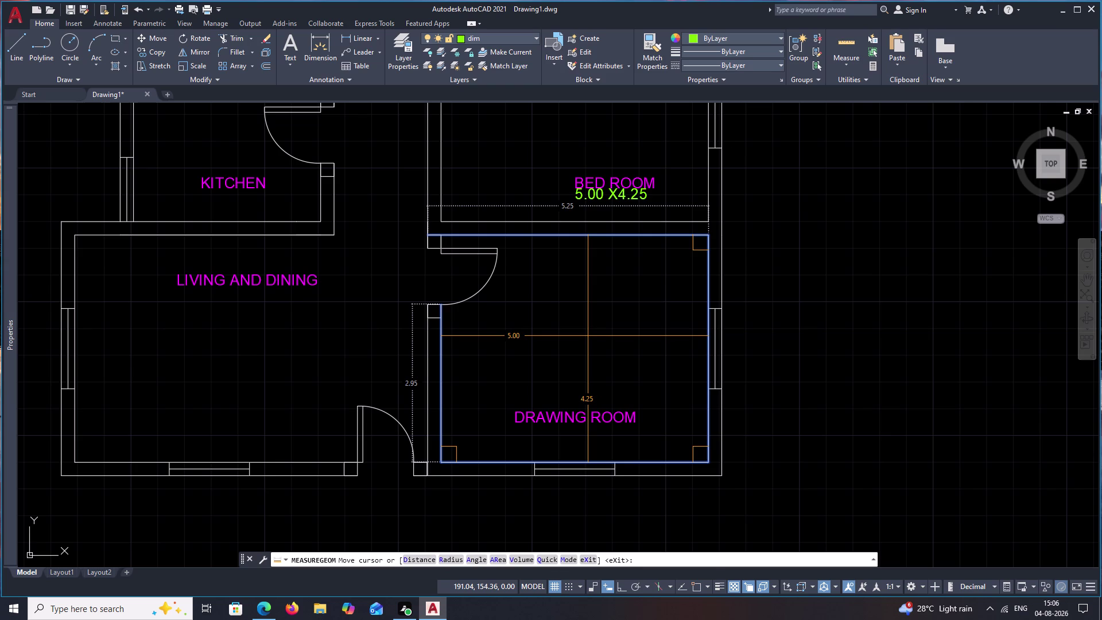
key(Escape)
click(620, 197)
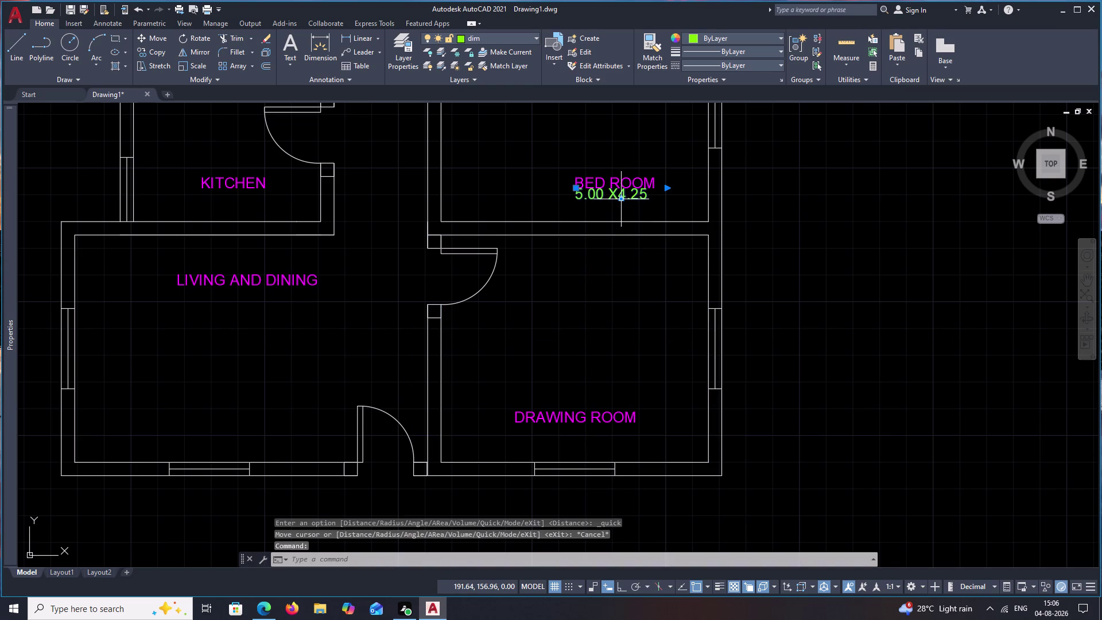
text(CO)
key(space)
click(620, 197)
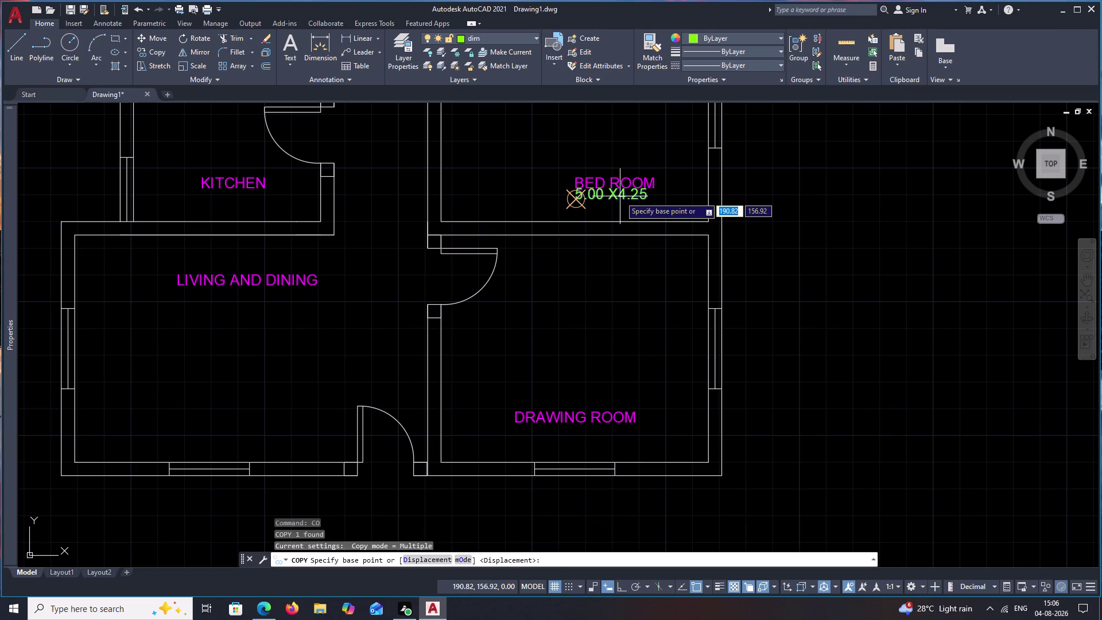
click(547, 447)
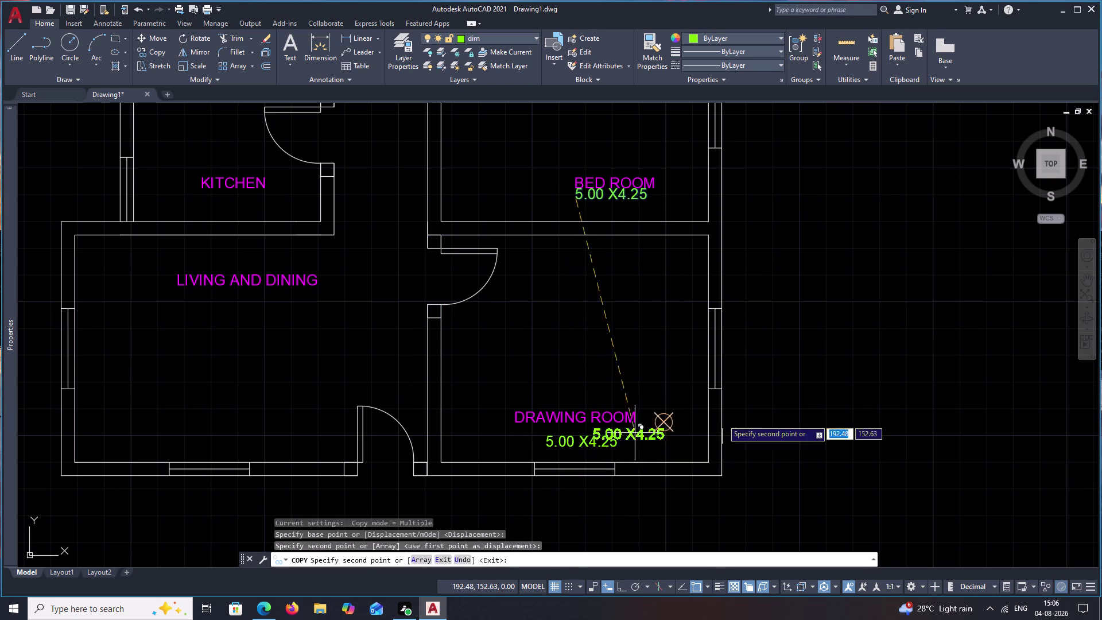
key(Escape)
middle_drag(603, 368, 891, 366)
middle_drag(720, 338, 939, 373)
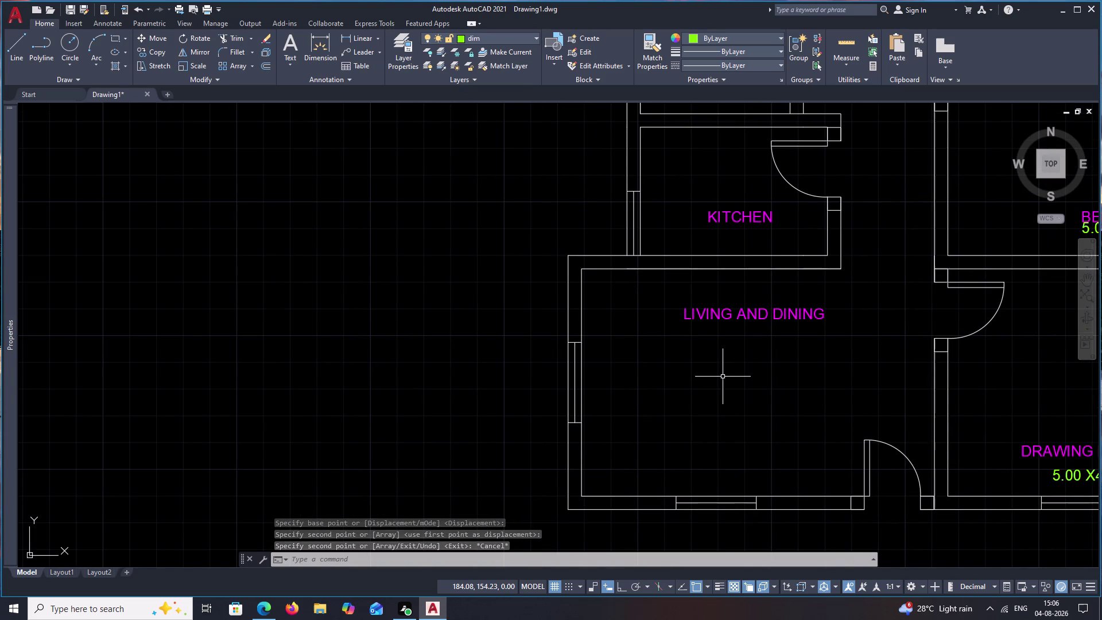
click(855, 48)
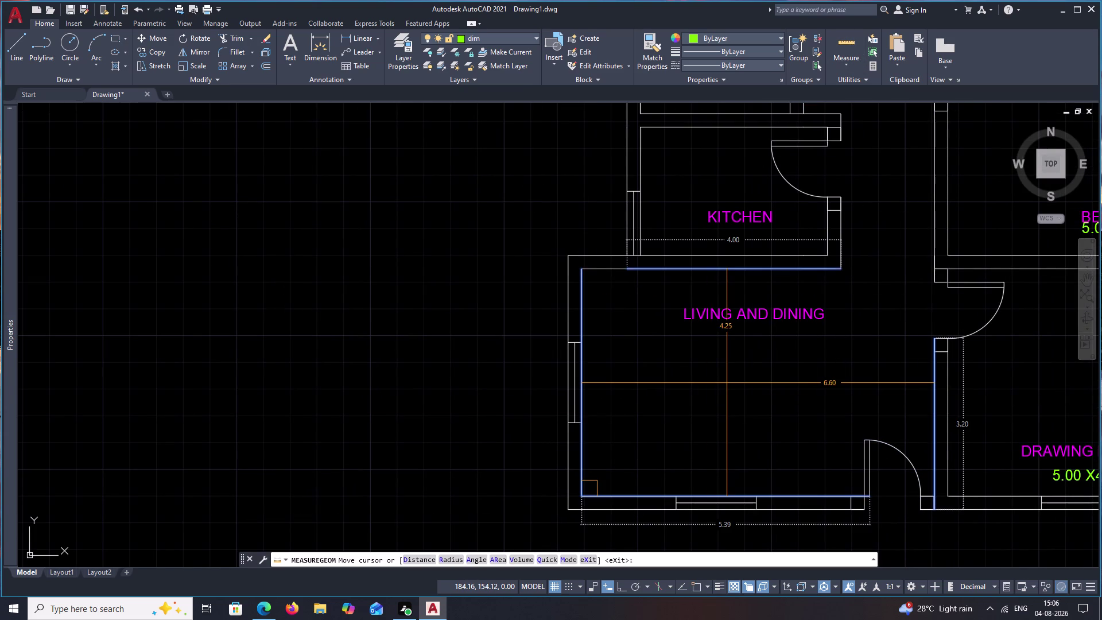
Enter 6.60 X 4.25 in a text box under LIVING AND DINING and centre it.
key(Escape)
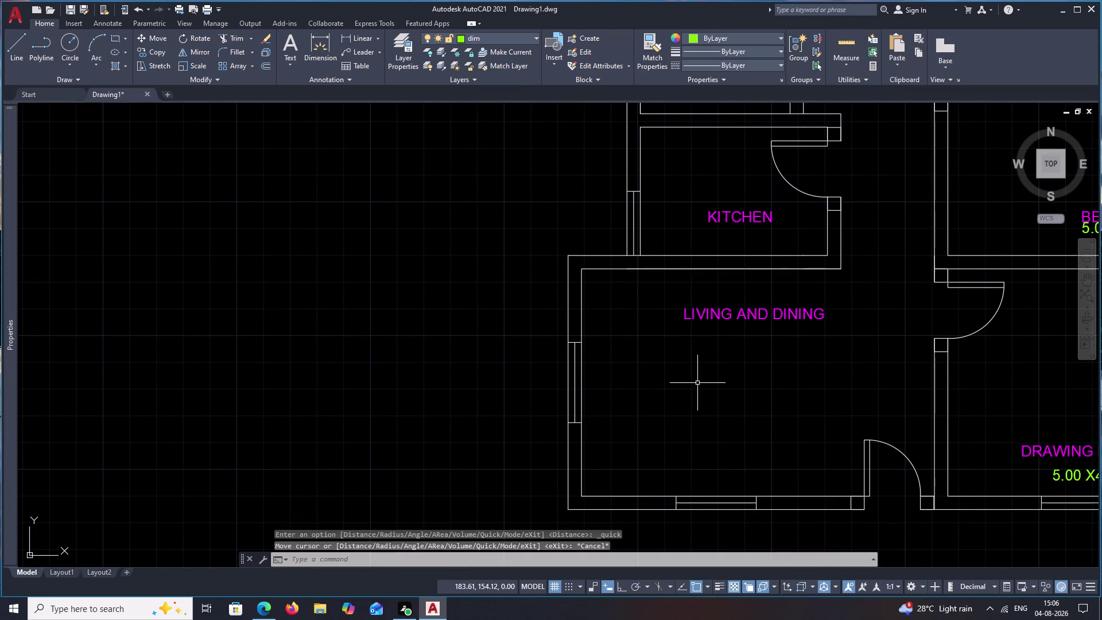
text(T)
key(space)
drag(691, 334, 780, 344)
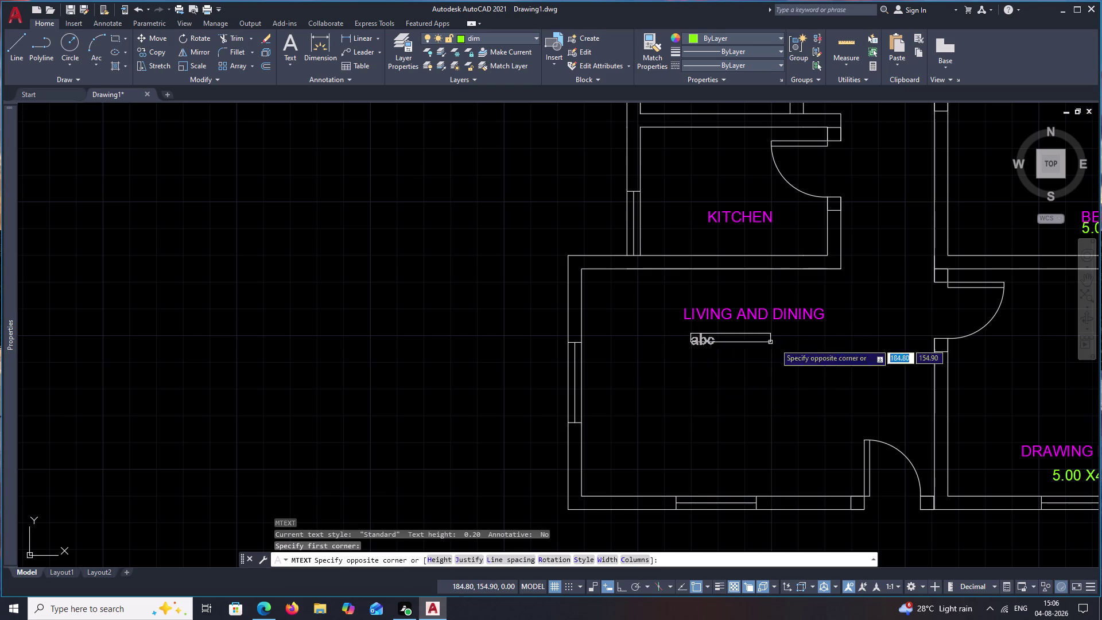
drag(780, 344, 848, 351)
click(843, 351)
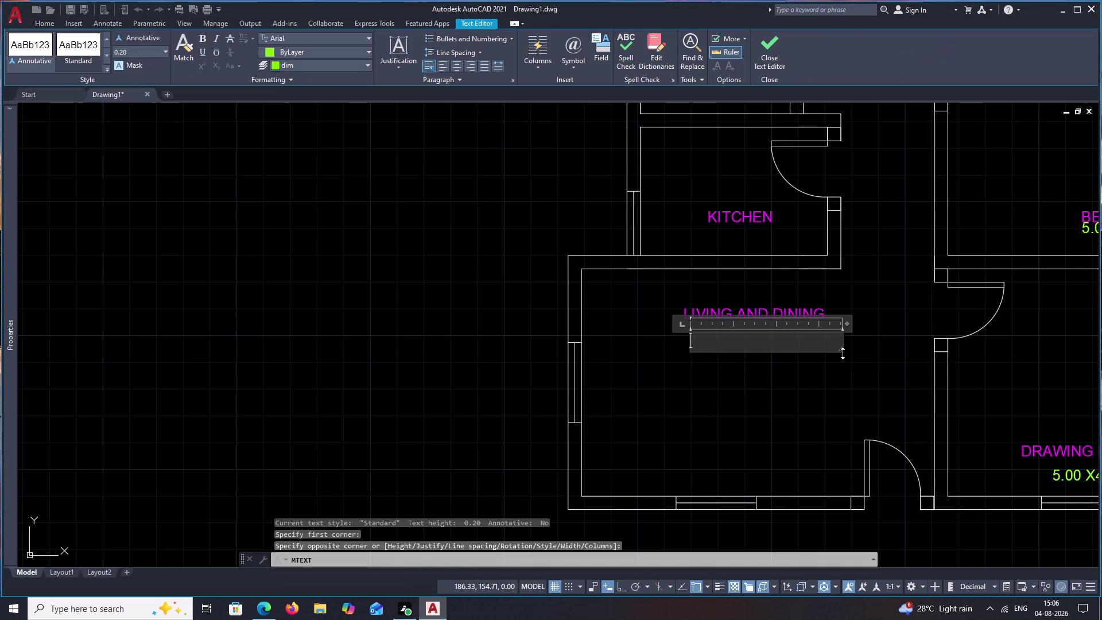
text(6.60)
key(space)
text(X 4.25)
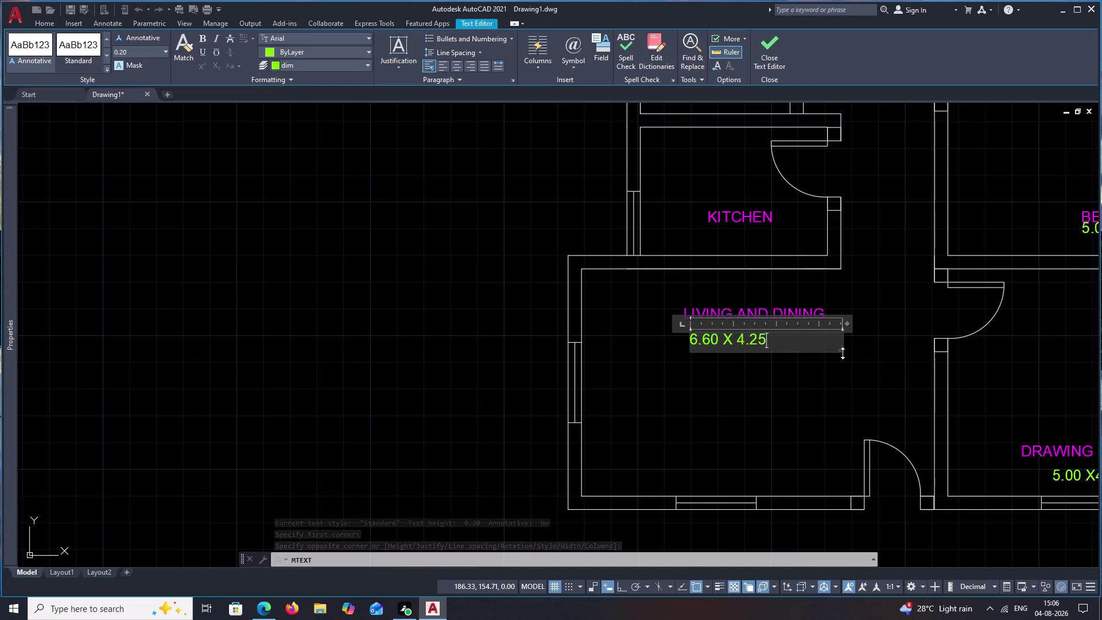
click(453, 68)
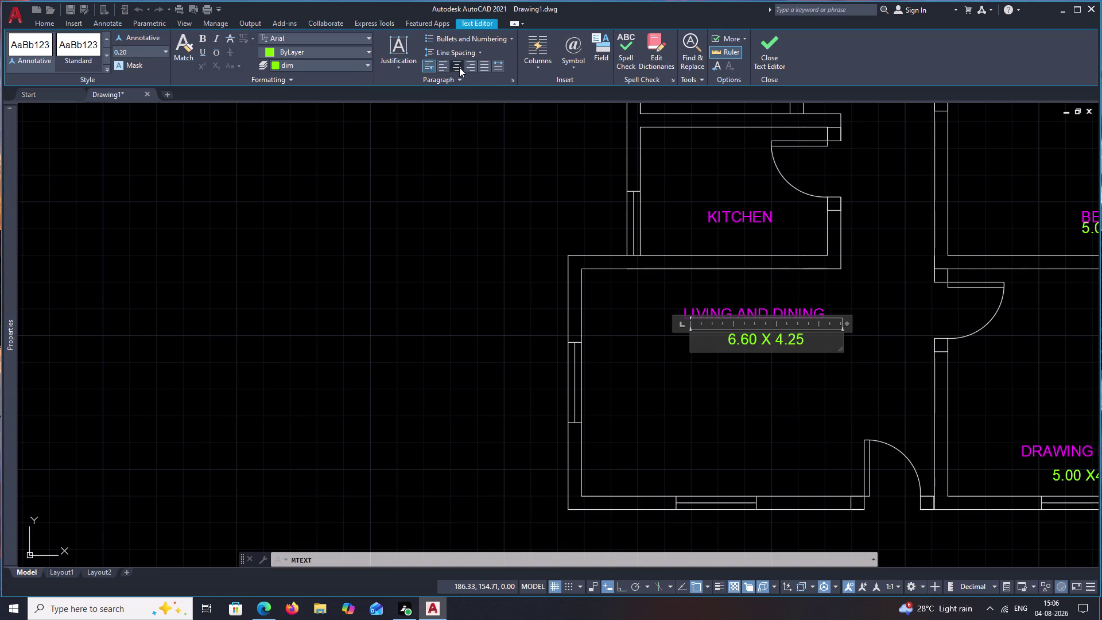
click(677, 383)
middle_drag(848, 296, 761, 406)
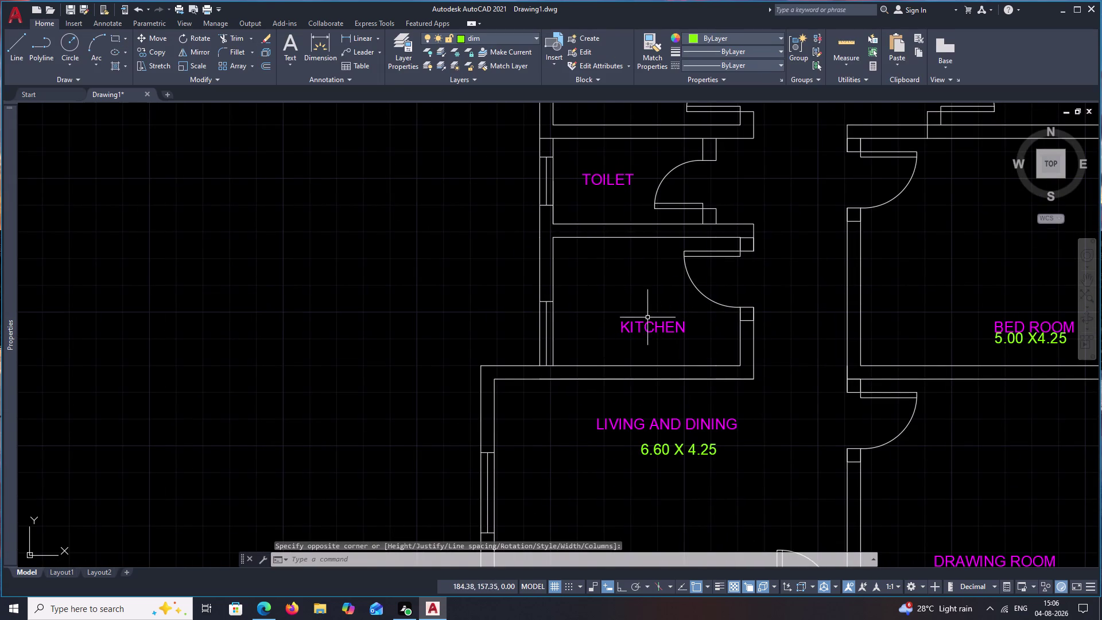
Quick-measure the kitchen to read its 3.50 by 2.40 size.
text(T)
key(space)
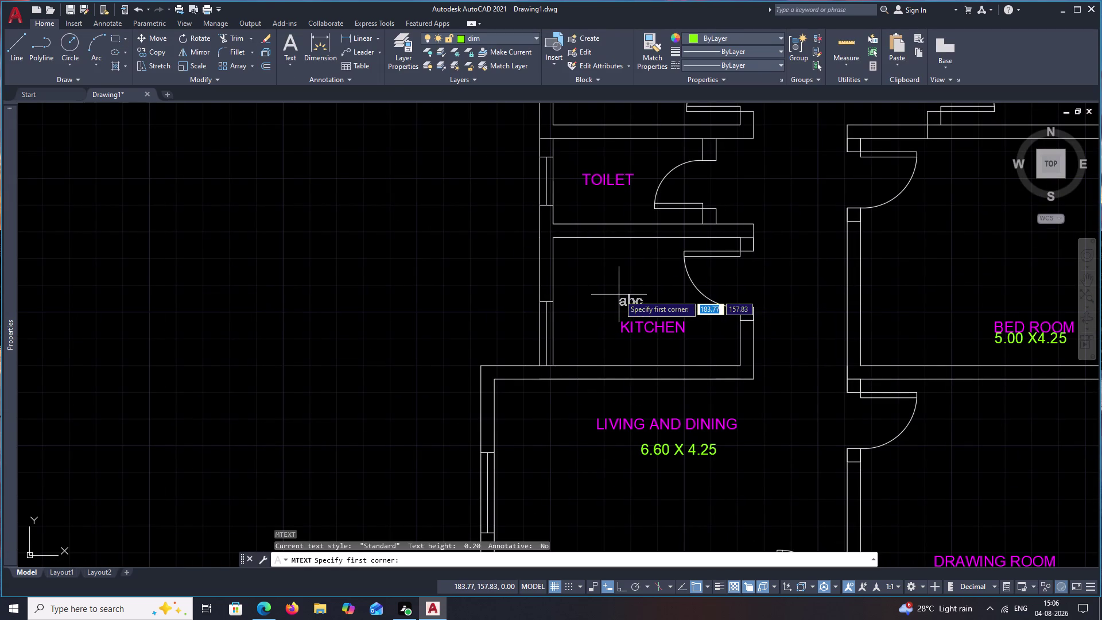
click(852, 46)
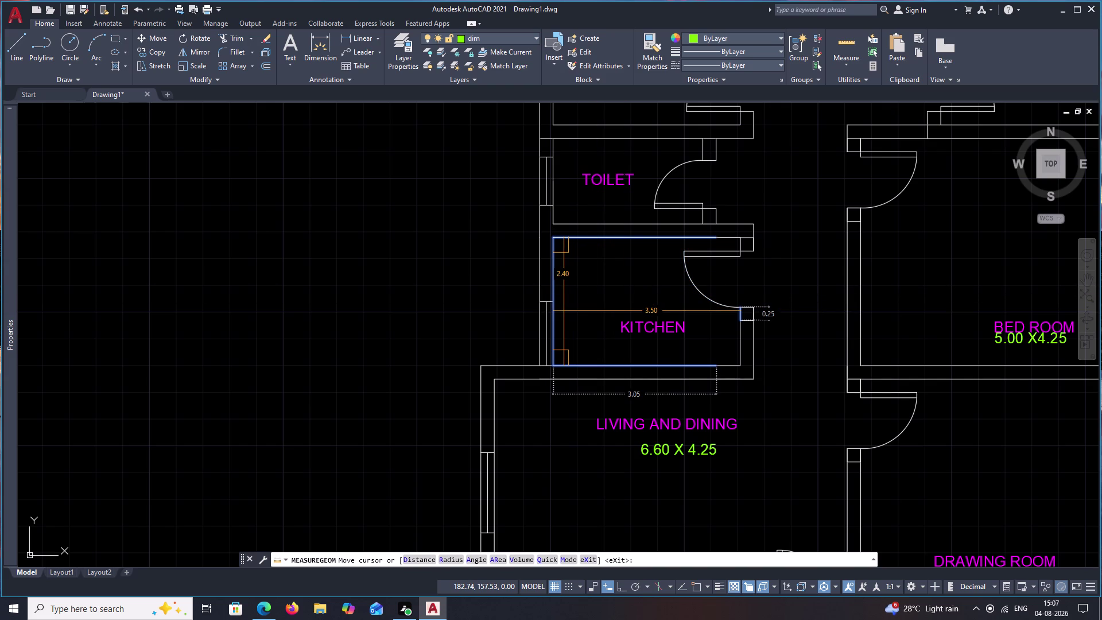
key(Escape)
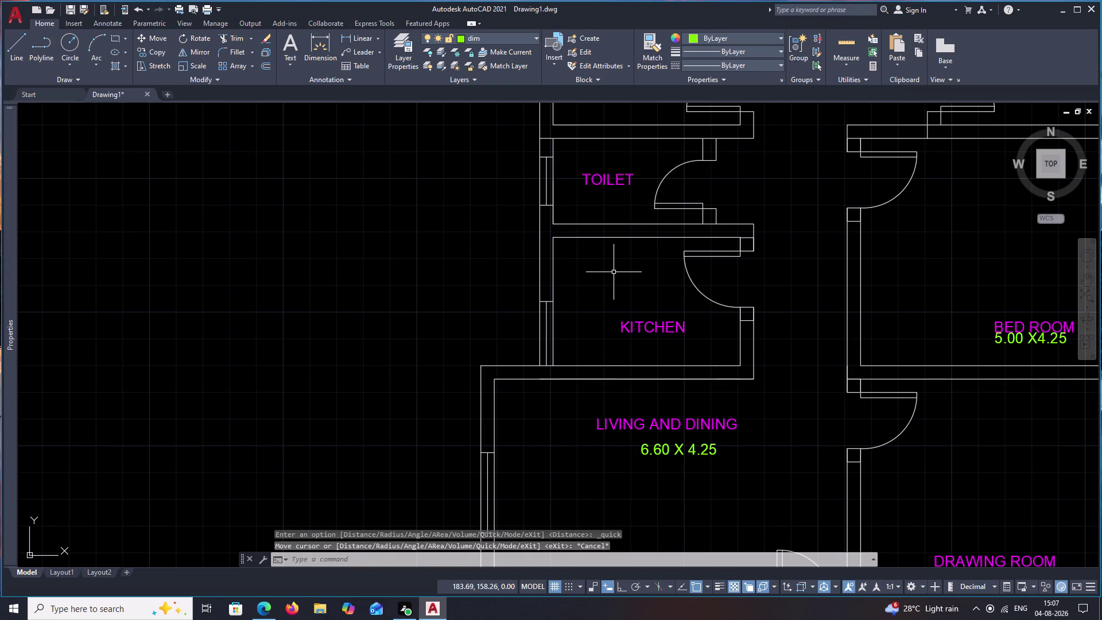
Place a multiline text label '3.50 X 2.40' just below the KITCHEN name.
text(T)
key(space)
drag(620, 339, 707, 355)
click(708, 354)
text(3)
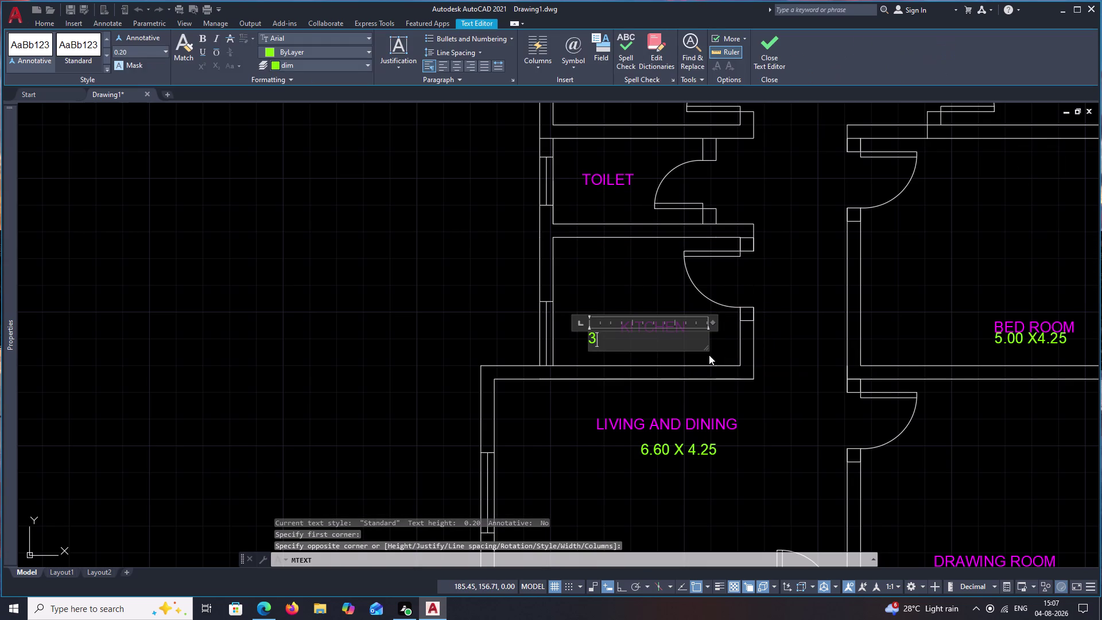
text(.50 X)
key(space)
text(2.40)
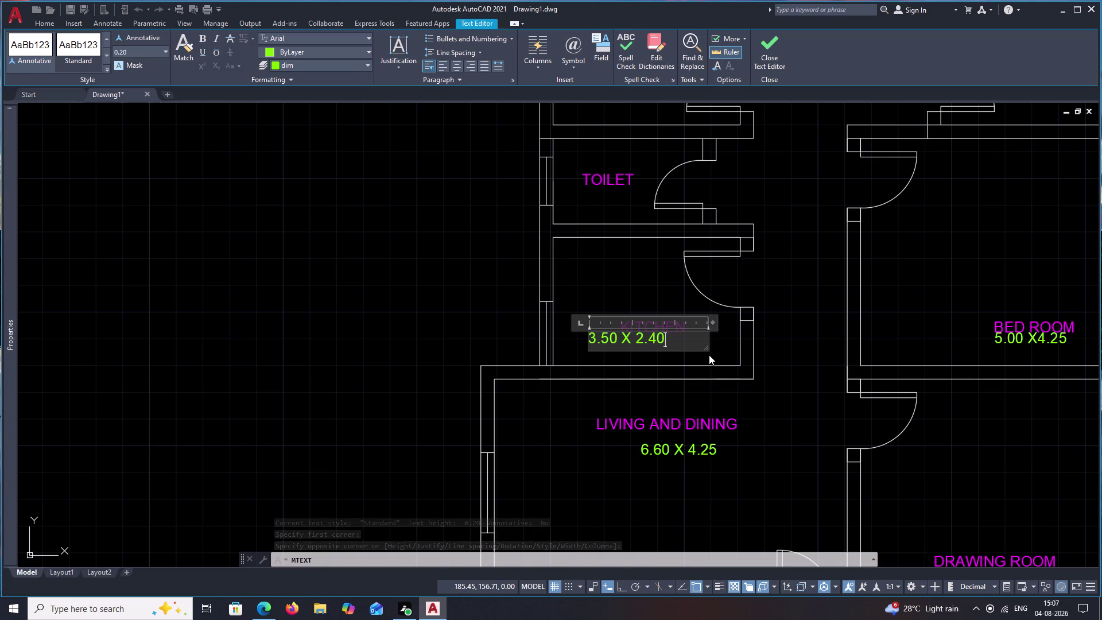
key(space)
click(812, 317)
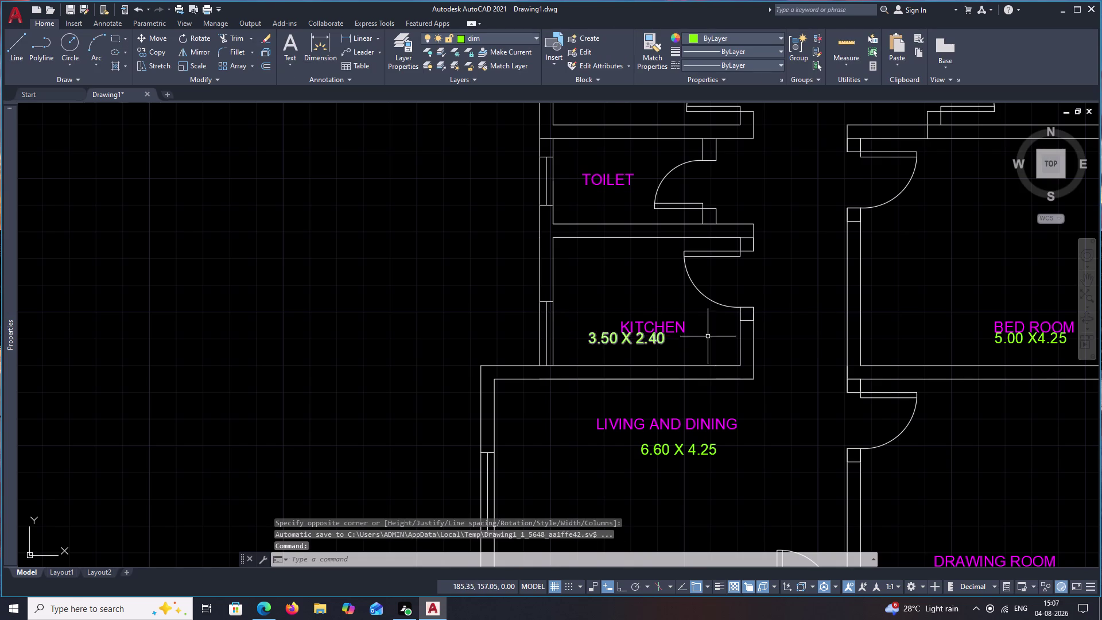
scroll(down, 3)
middle_drag(776, 330, 677, 357)
Write the multiline text label '2.80 X 1.6' at the lower-left toilet.
middle_drag(774, 292, 711, 341)
scroll(up, 3)
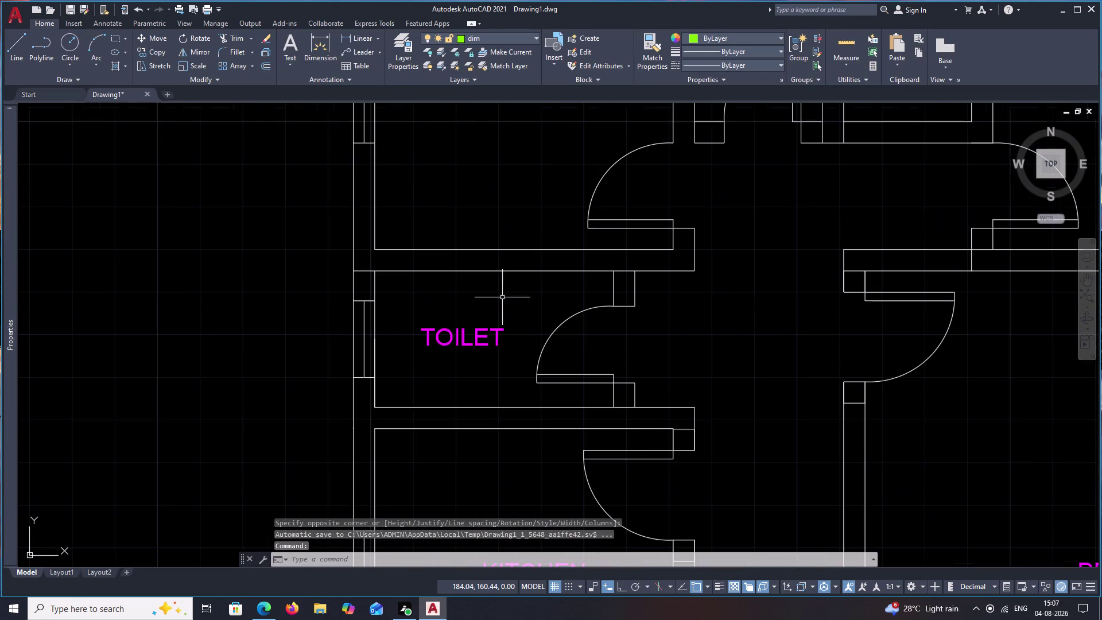
middle_drag(498, 301, 526, 295)
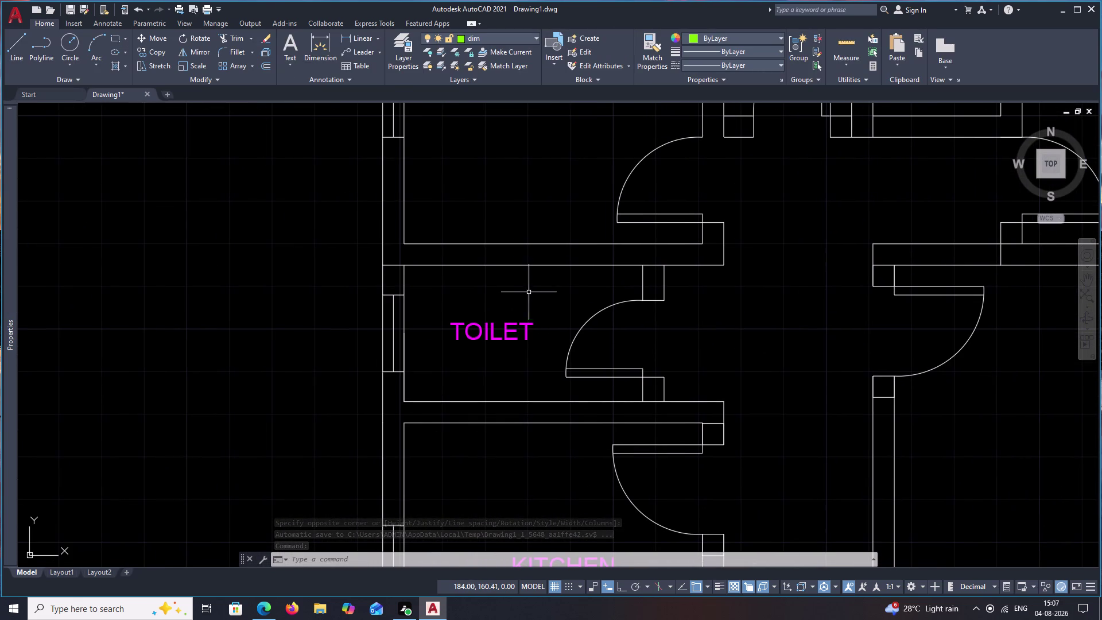
text(T)
key(space)
drag(441, 279, 543, 291)
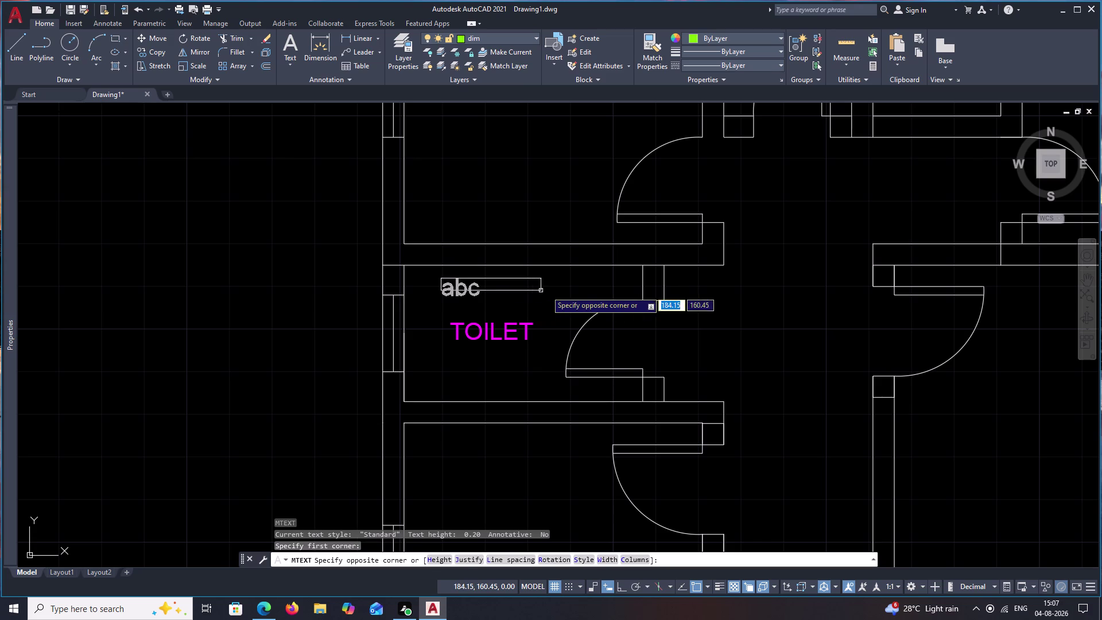
drag(543, 290, 552, 291)
click(576, 296)
text(2)
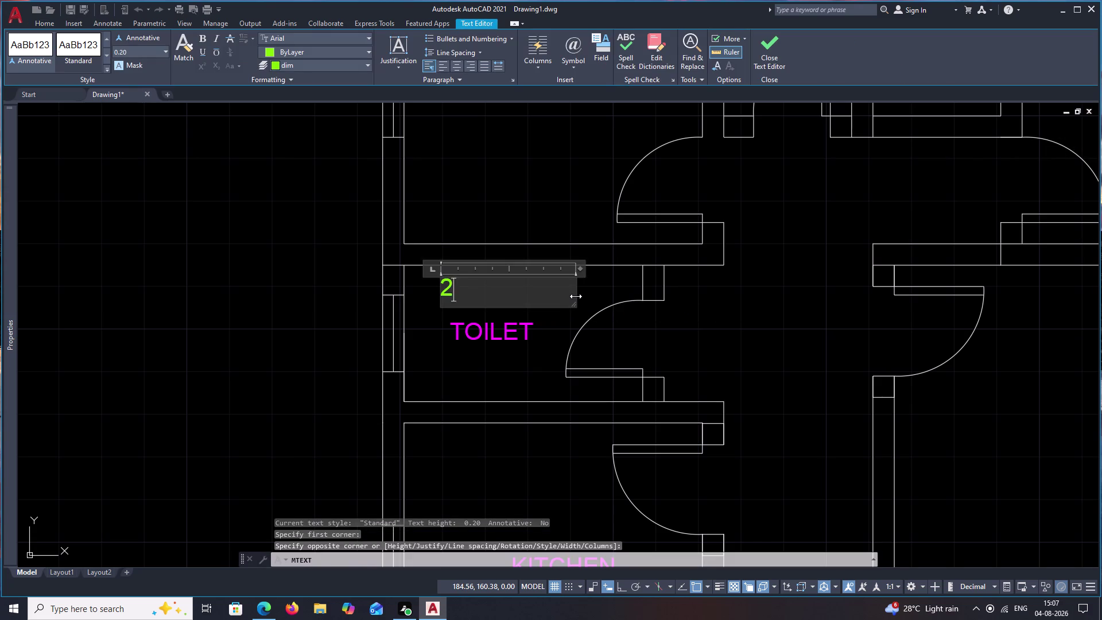
text(.80 X)
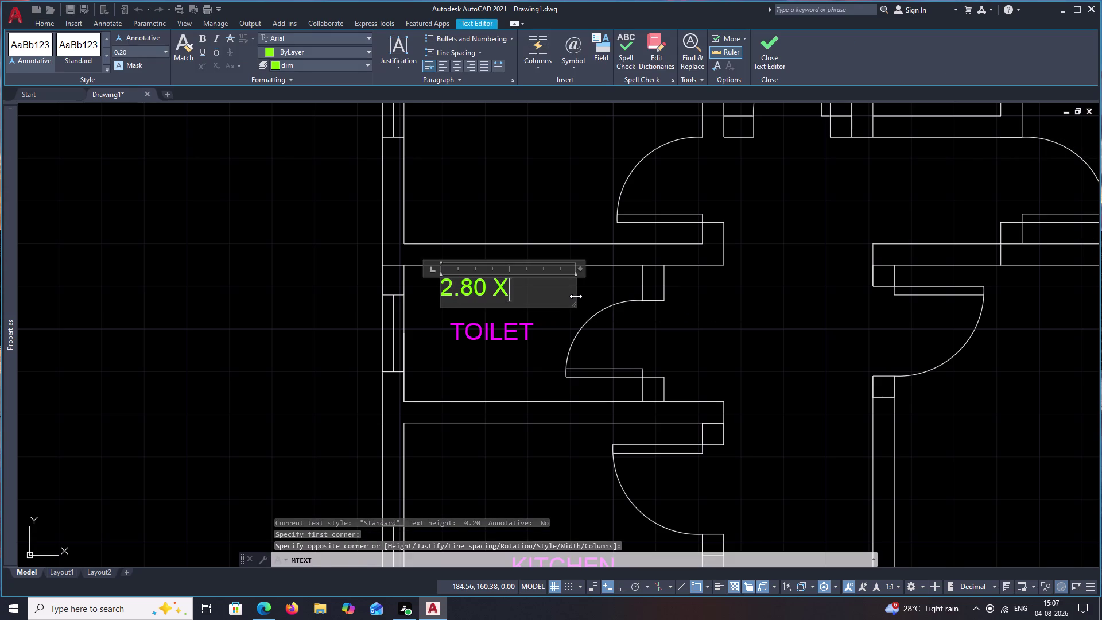
key(space)
text(1.6)
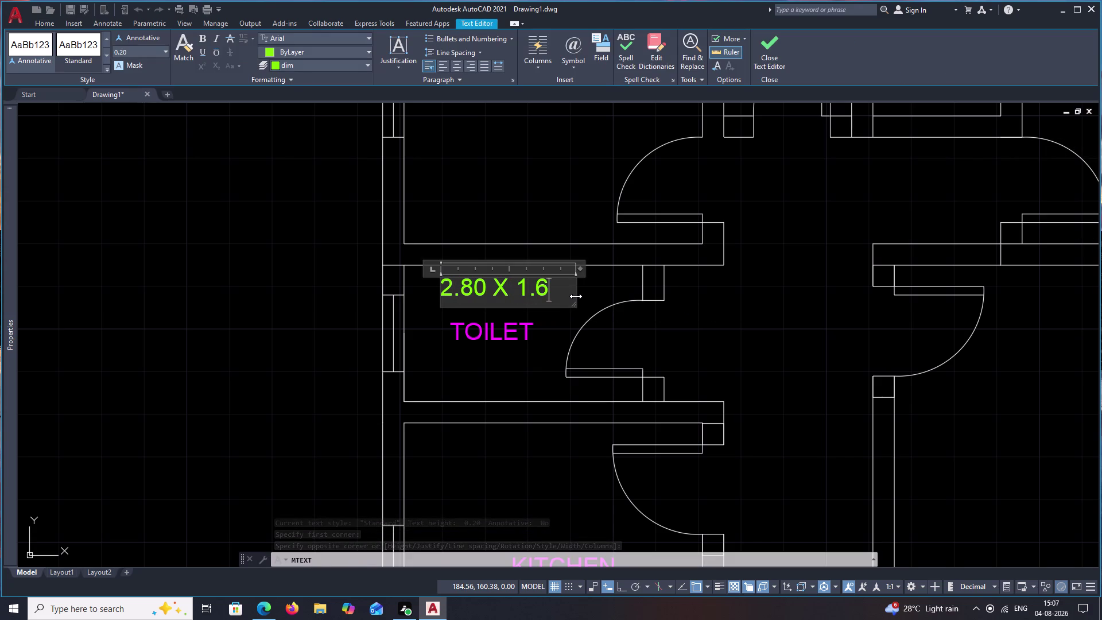
click(462, 66)
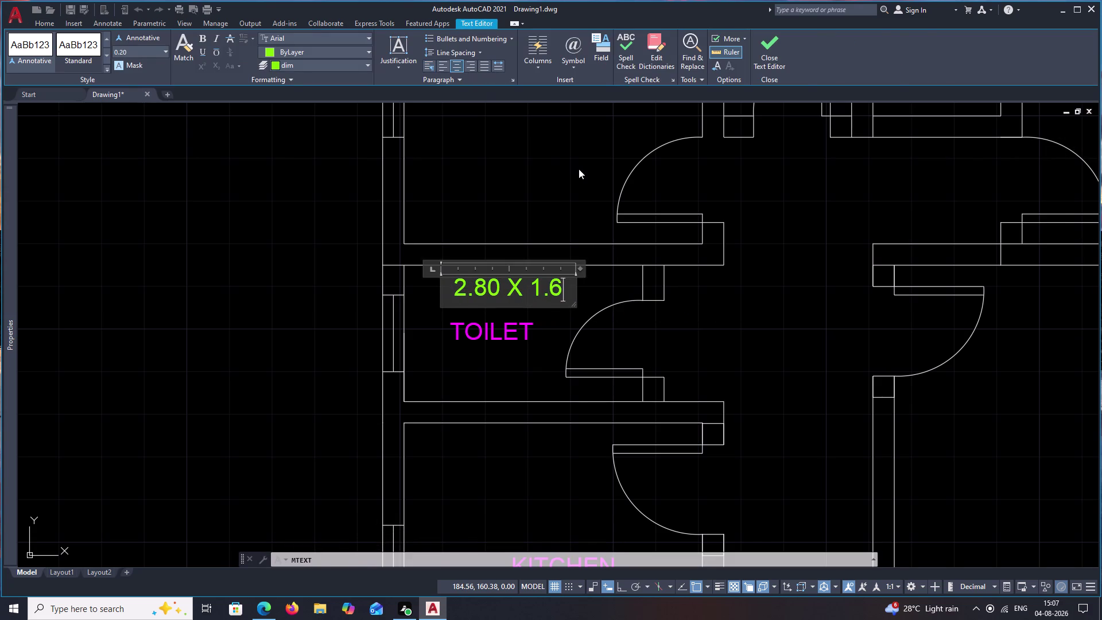
click(582, 171)
Pan and zoom out across the floor plan and cancel the pending text command.
scroll(down, 3)
middle_drag(743, 308, 603, 332)
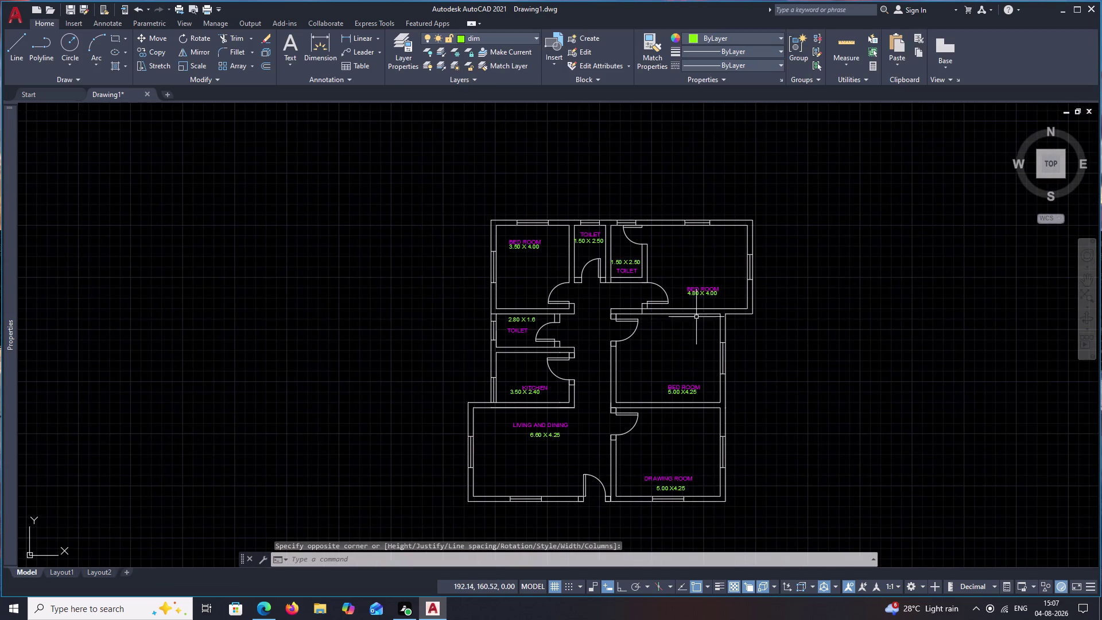
scroll(up, 3)
middle_drag(661, 299, 711, 228)
middle_drag(547, 254, 618, 226)
scroll(down, 3)
middle_drag(615, 235, 605, 308)
key(Escape)
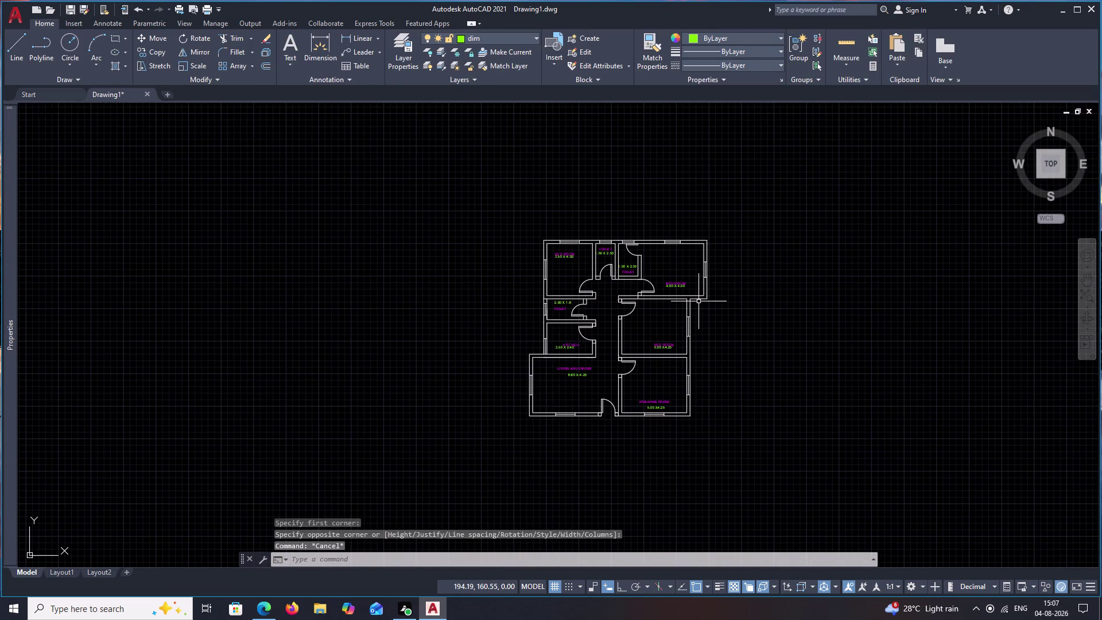
key(ctrl+2)
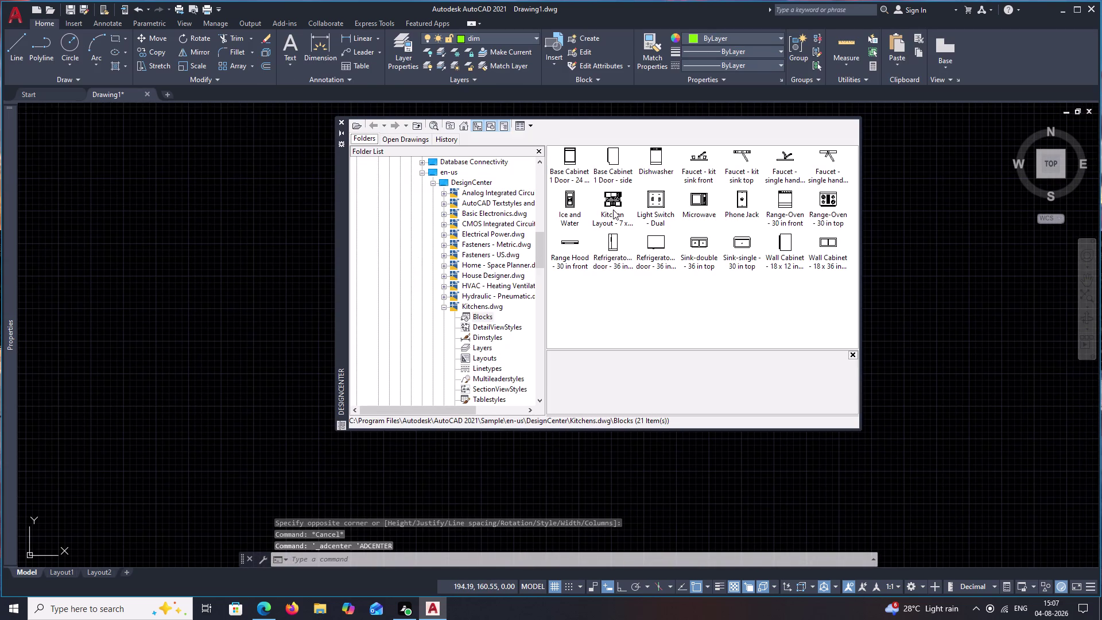
Drag a sink block from Kitchens.dwg into the drawing, then undo it.
scroll(up, 3)
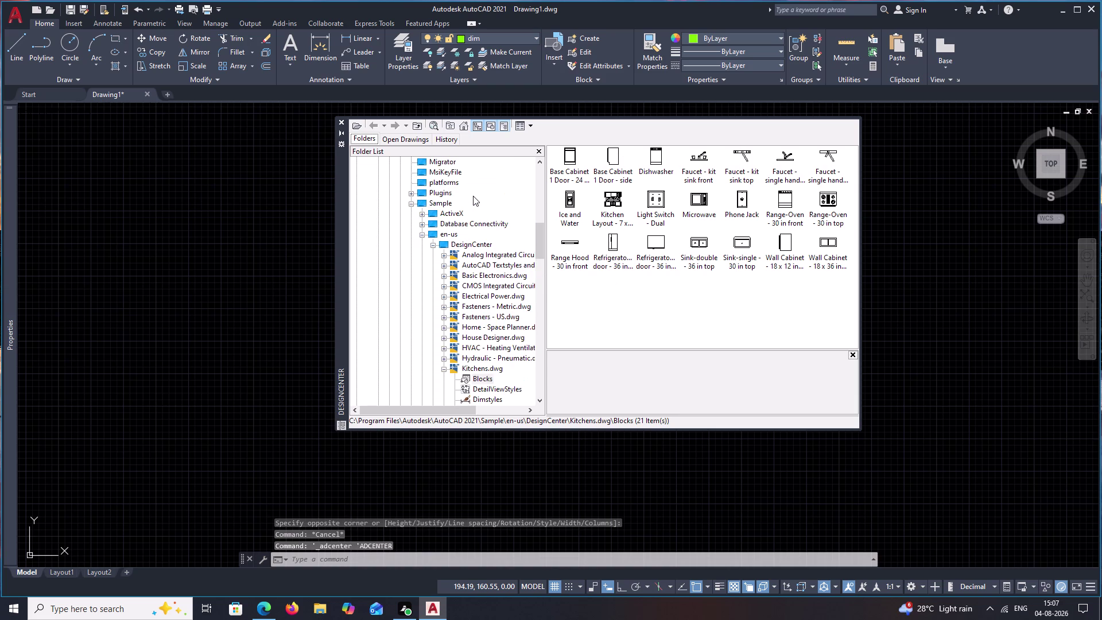
scroll(down, 3)
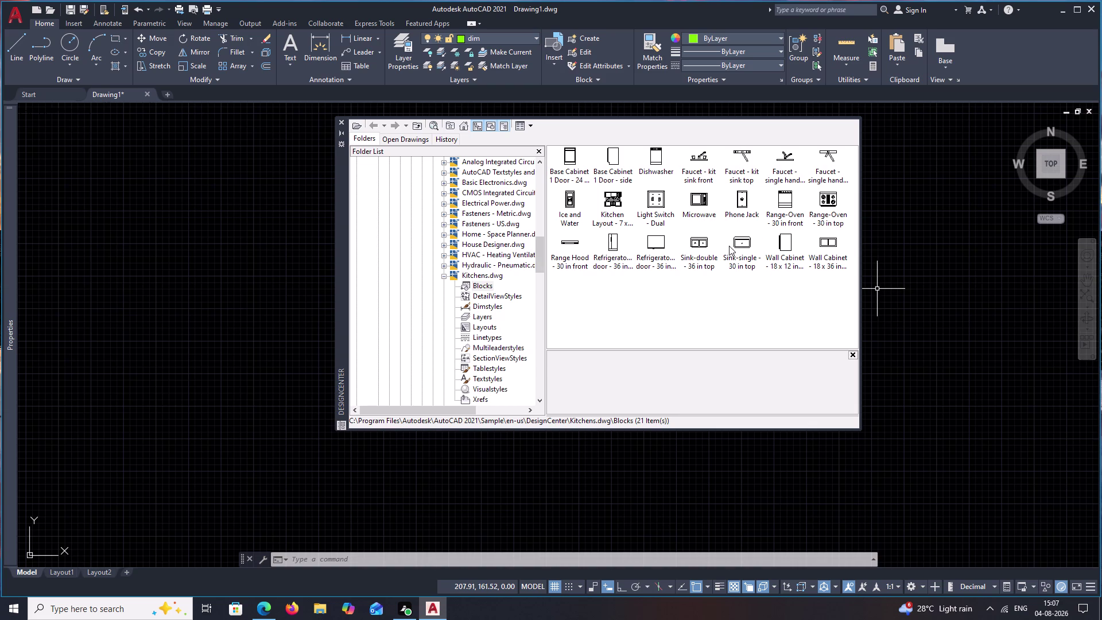
drag(741, 239, 949, 241)
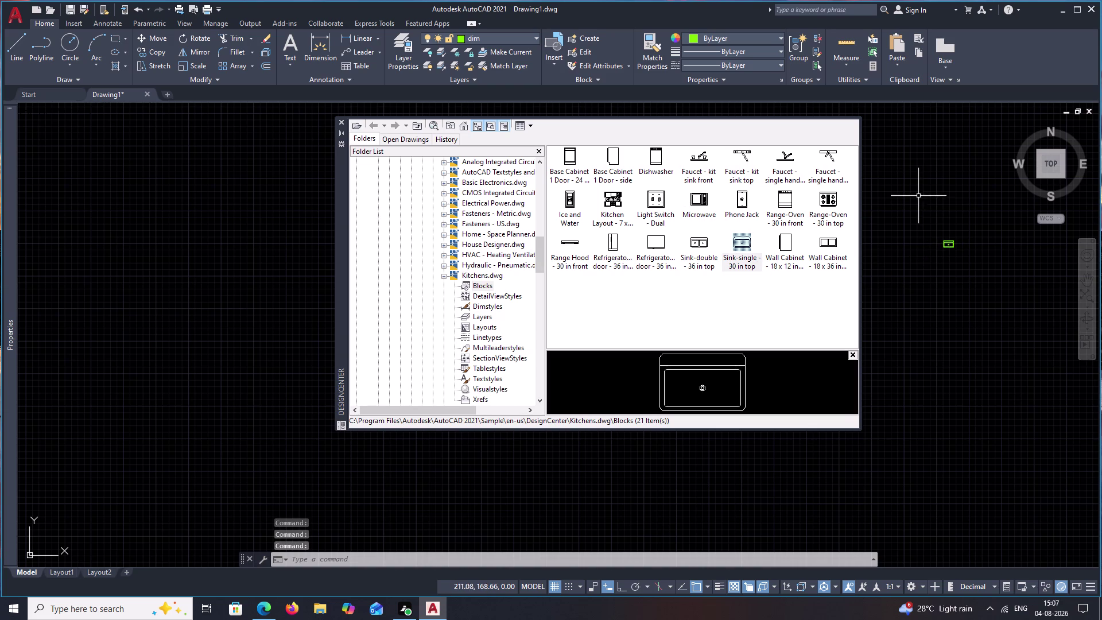
key(ctrl+z)
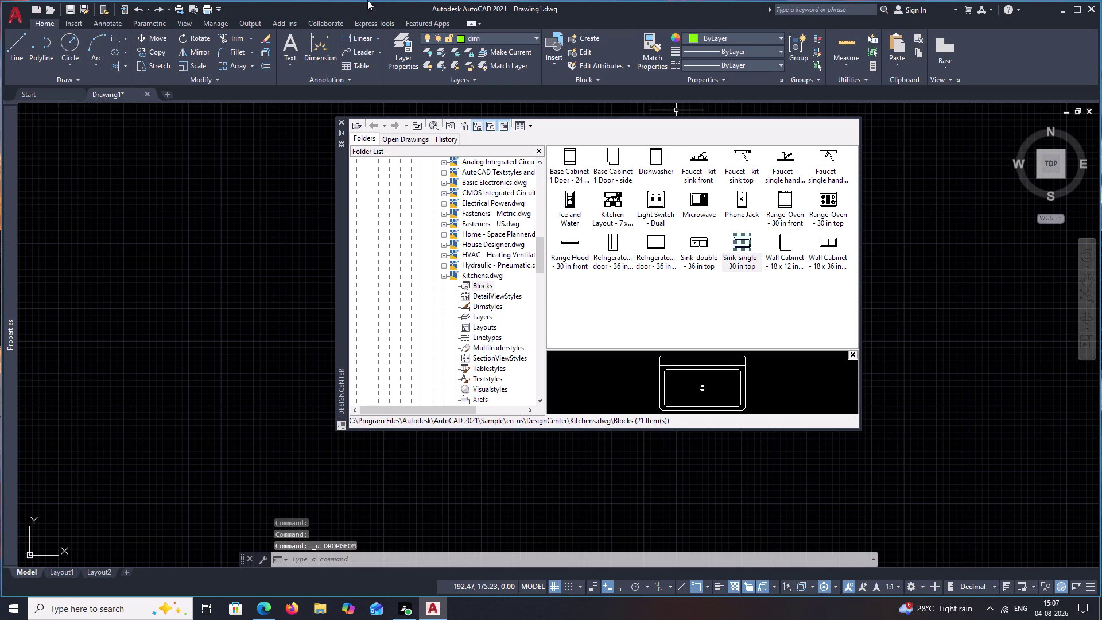
Check the layer dropdown and close it without changes.
click(536, 37)
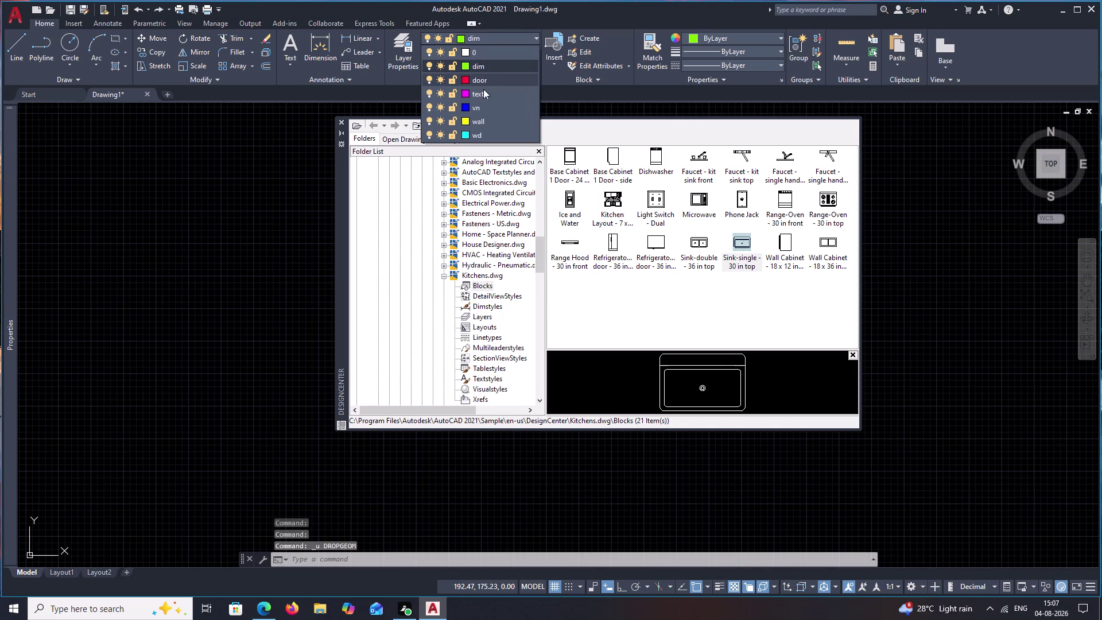
key(Escape)
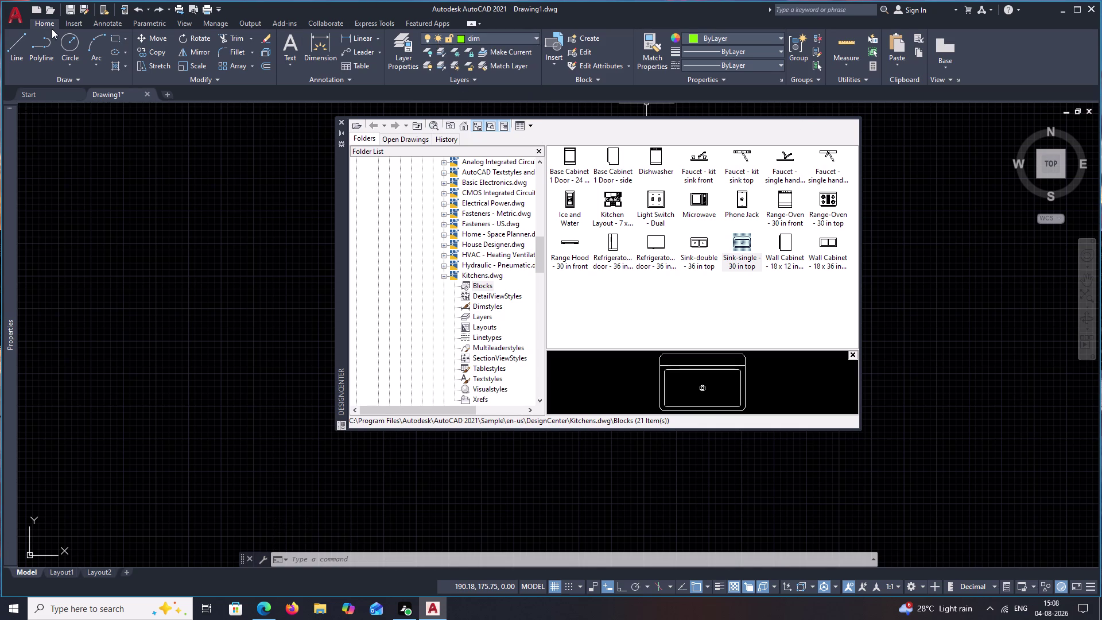
click(341, 122)
Create a new layer in Layer Properties Manager and clear its default name.
text(LA)
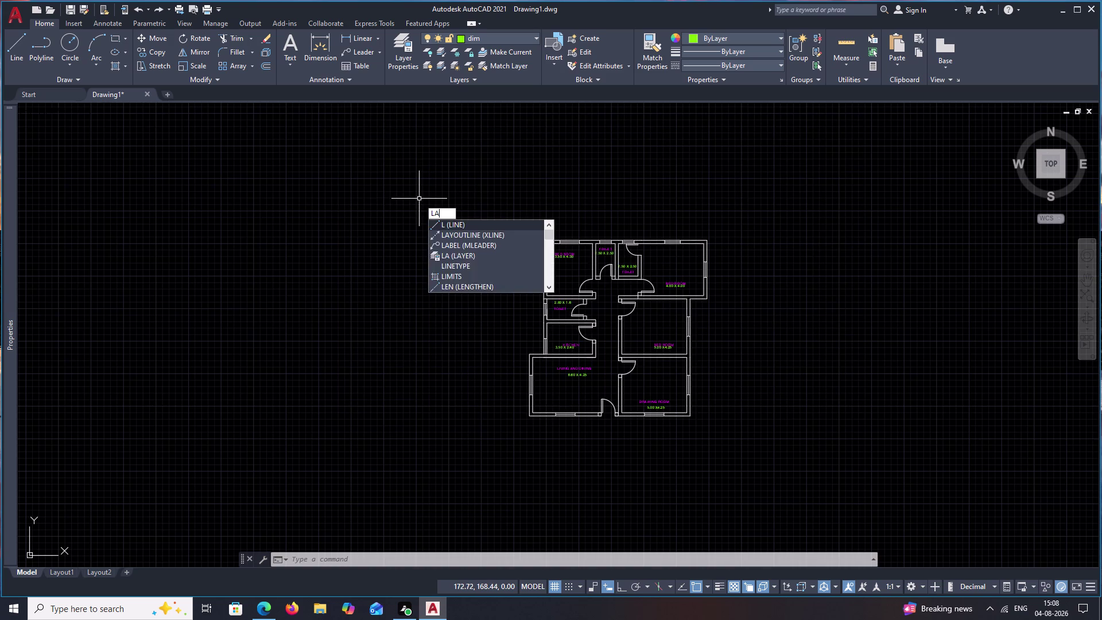
key(space)
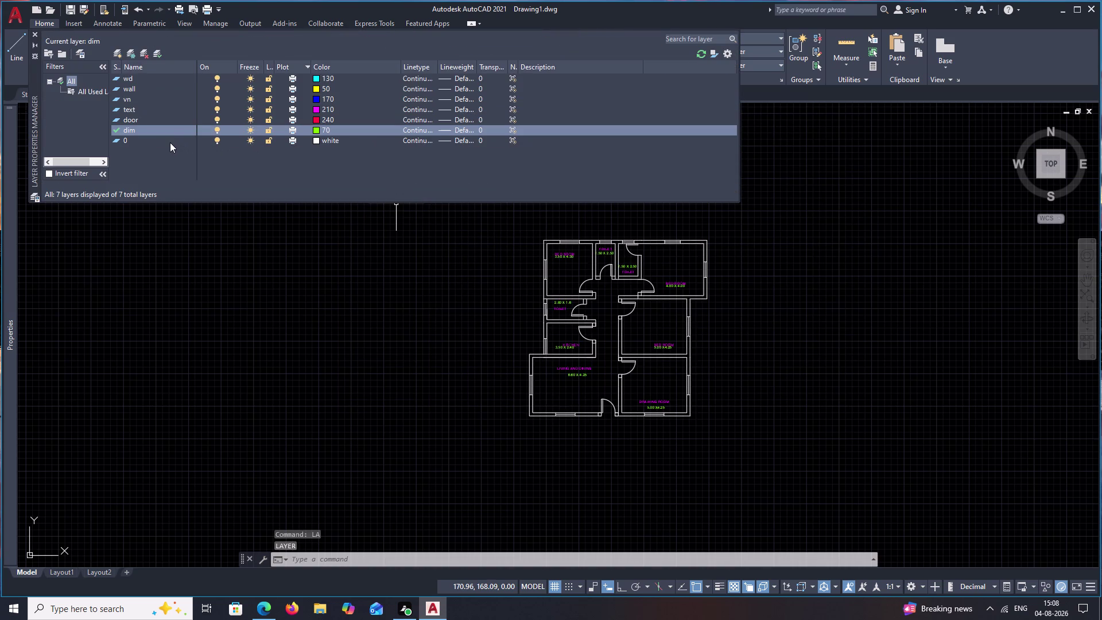
click(118, 55)
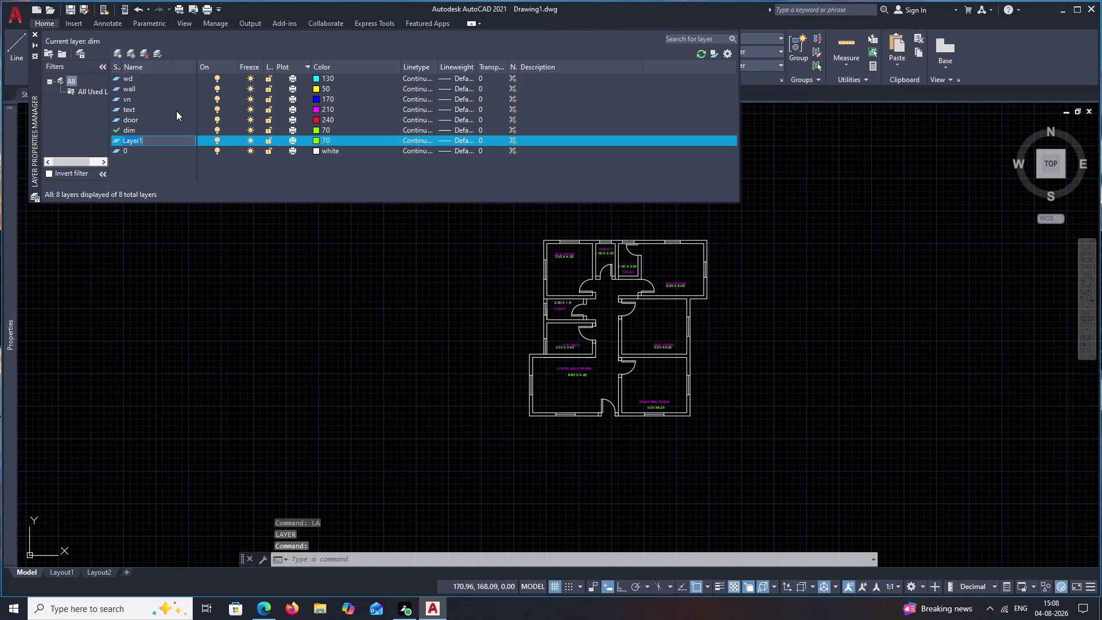
key(BackSpace)
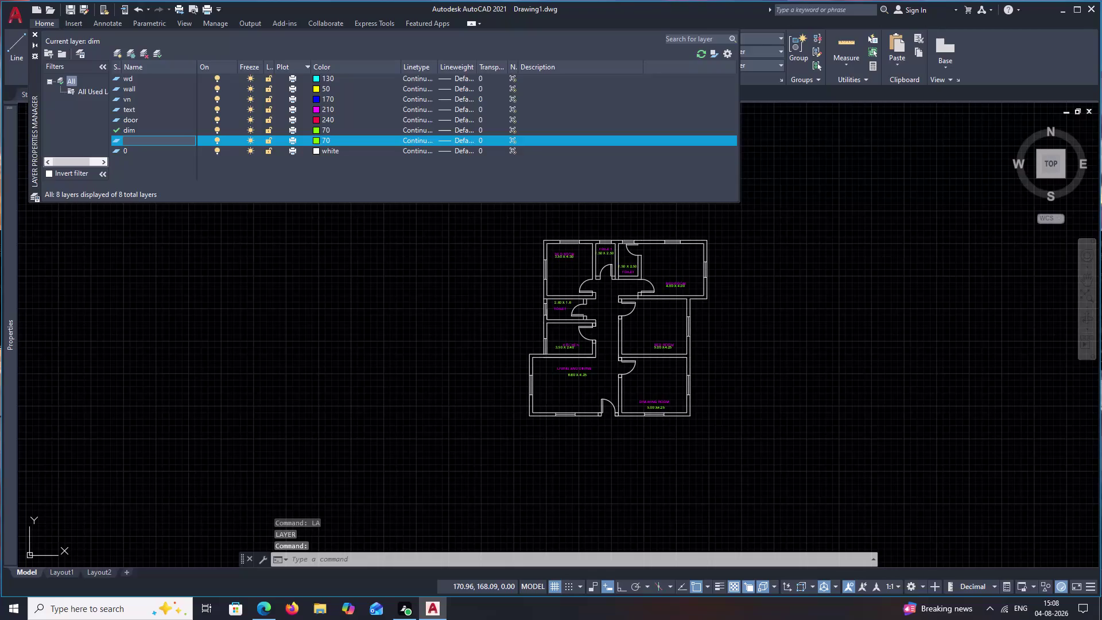
Name the new layer FUNITUER and give it colour index 190.
text(FUN)
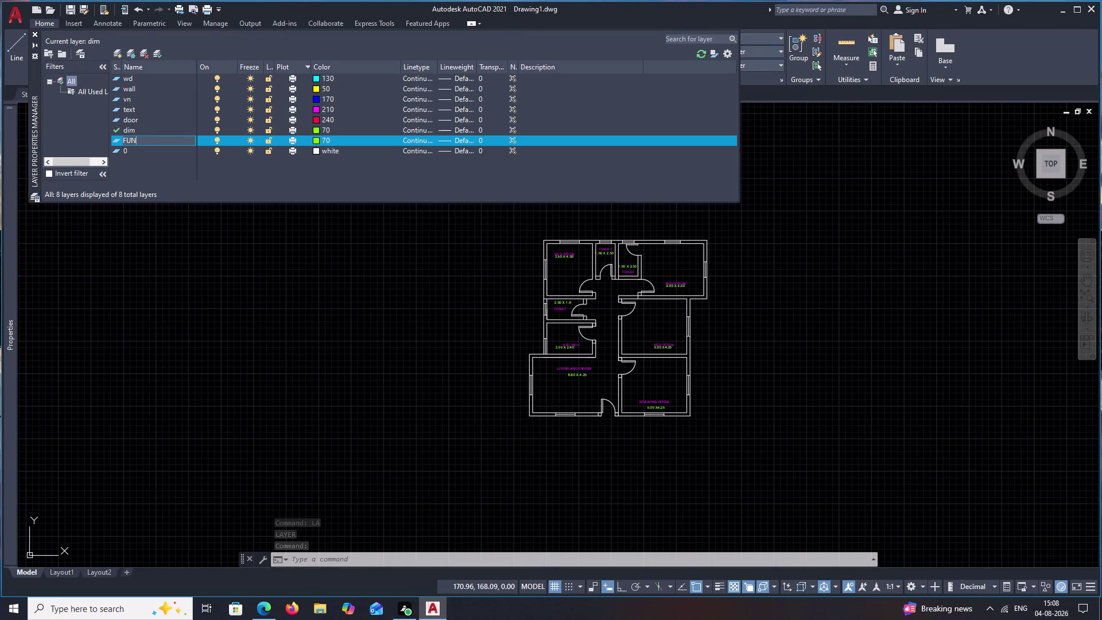
text(ITUER)
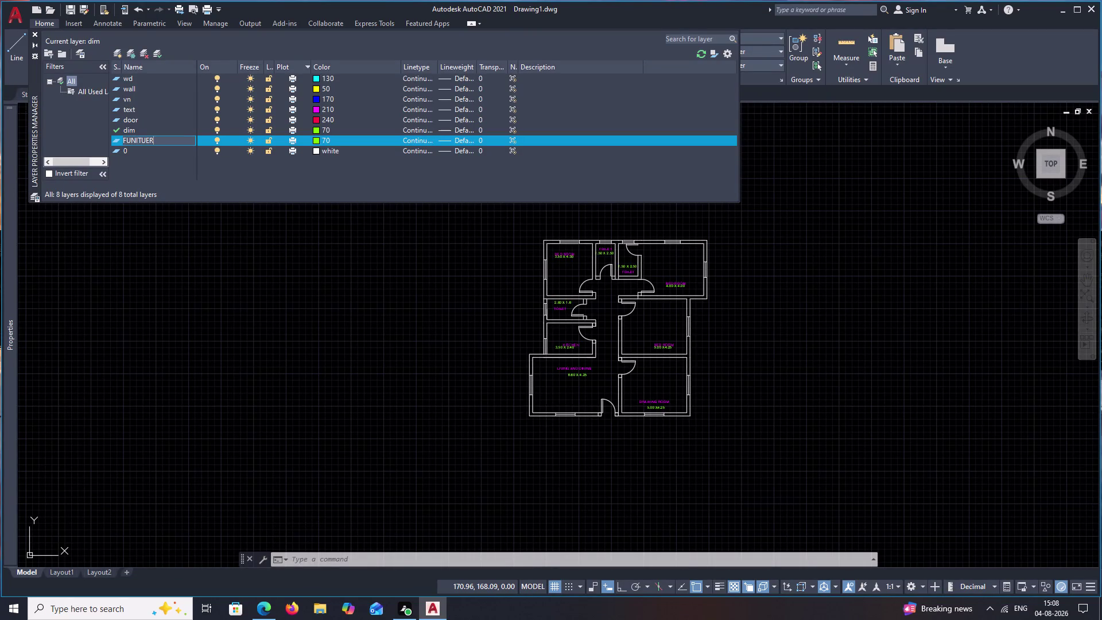
click(317, 139)
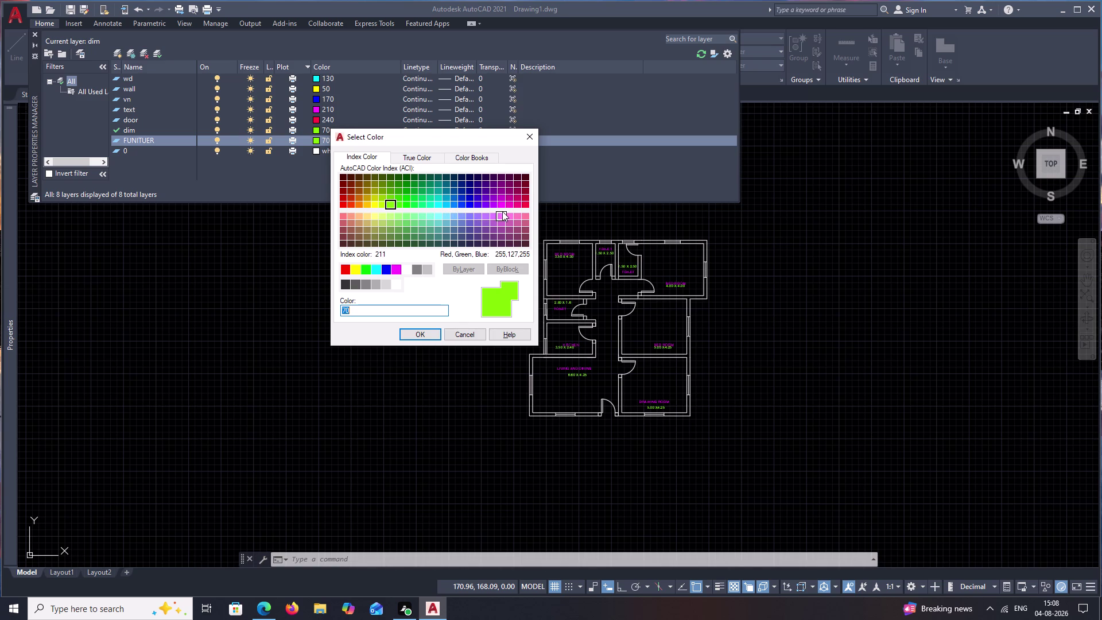
click(484, 205)
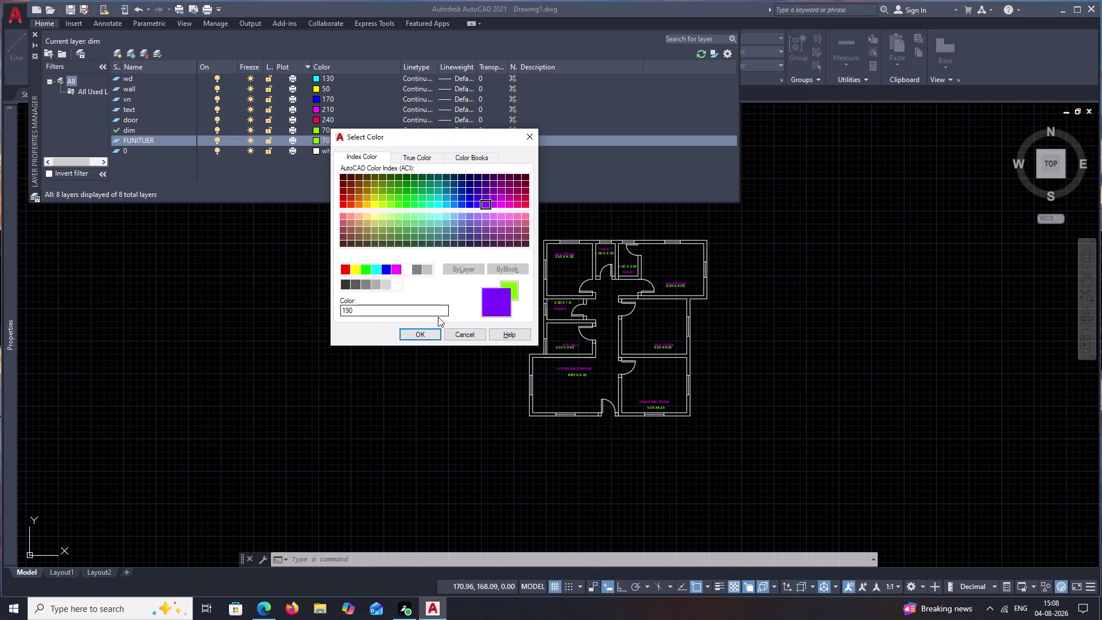
click(424, 333)
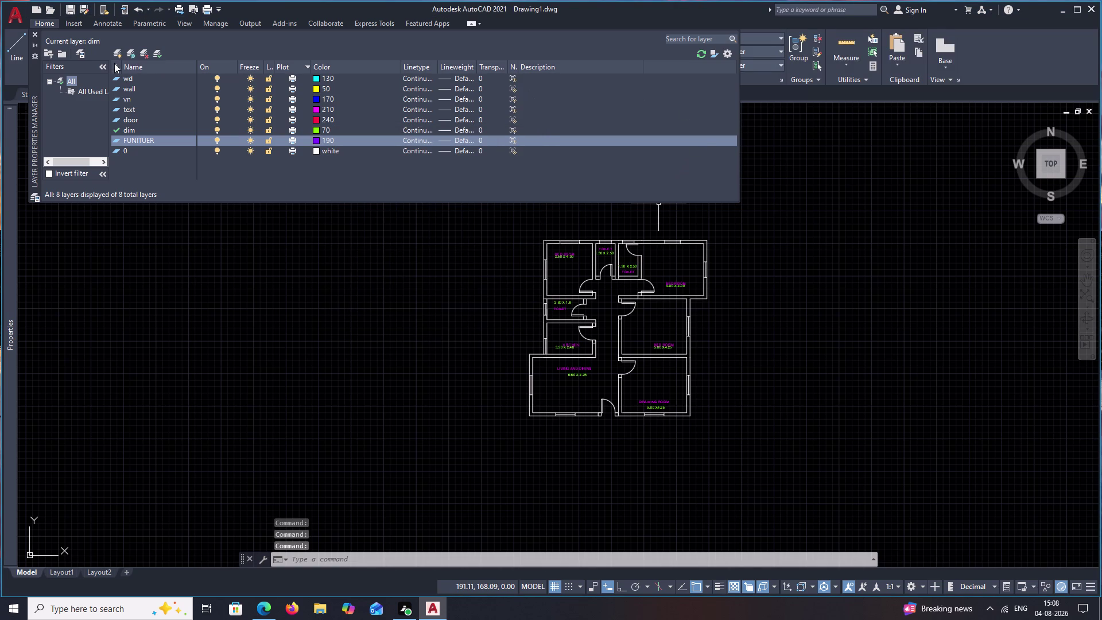
Close the layer manager and make FUNITUER the current layer.
click(36, 34)
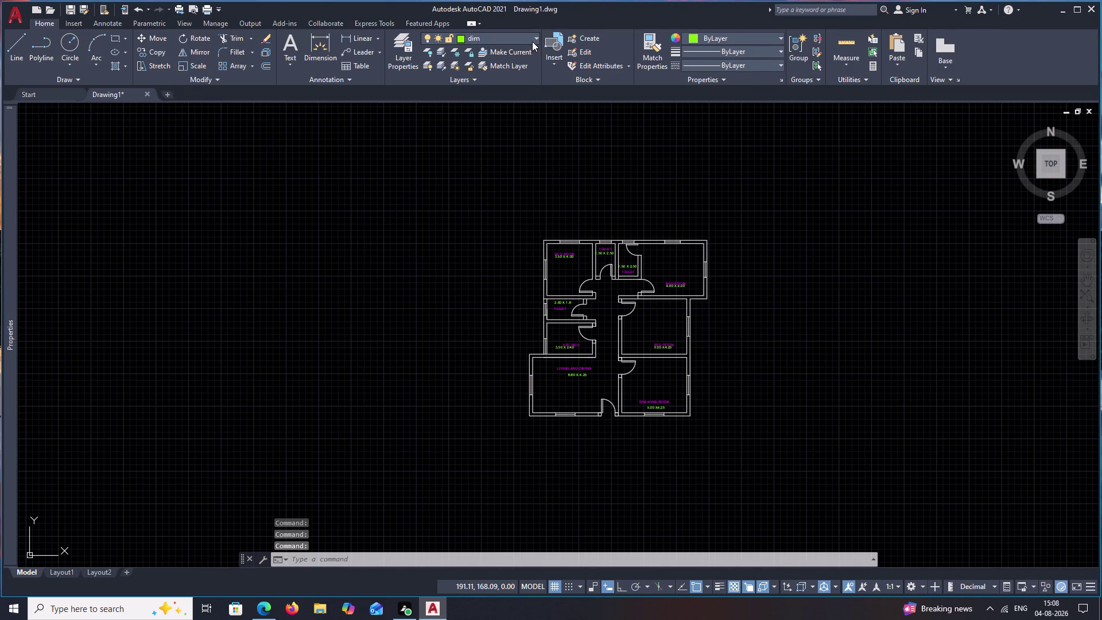
click(536, 38)
click(502, 95)
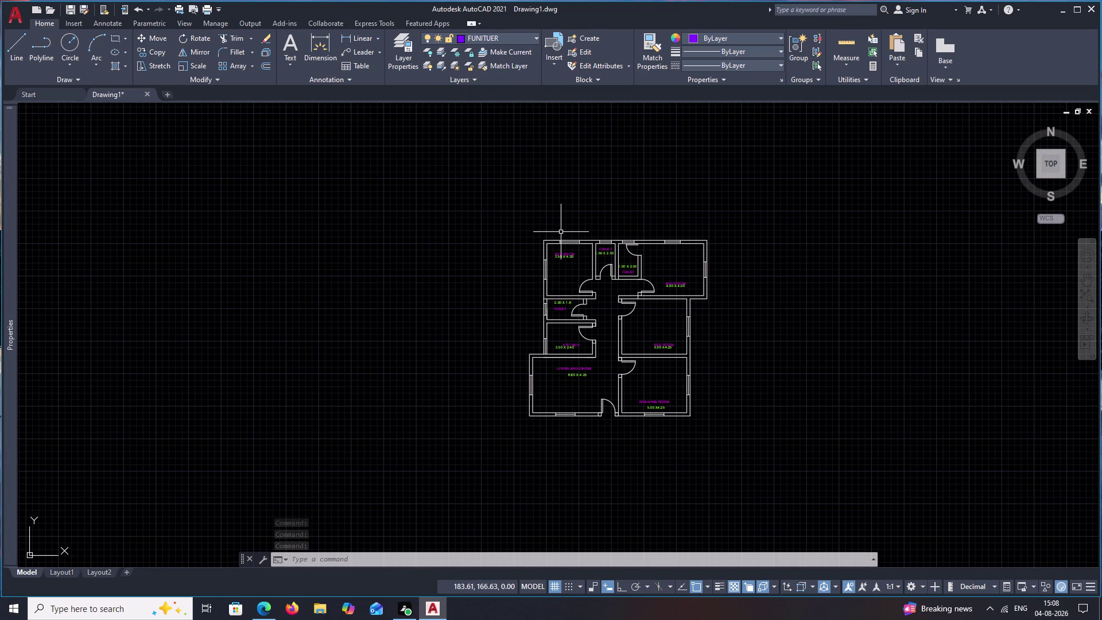
key(ctrl+2)
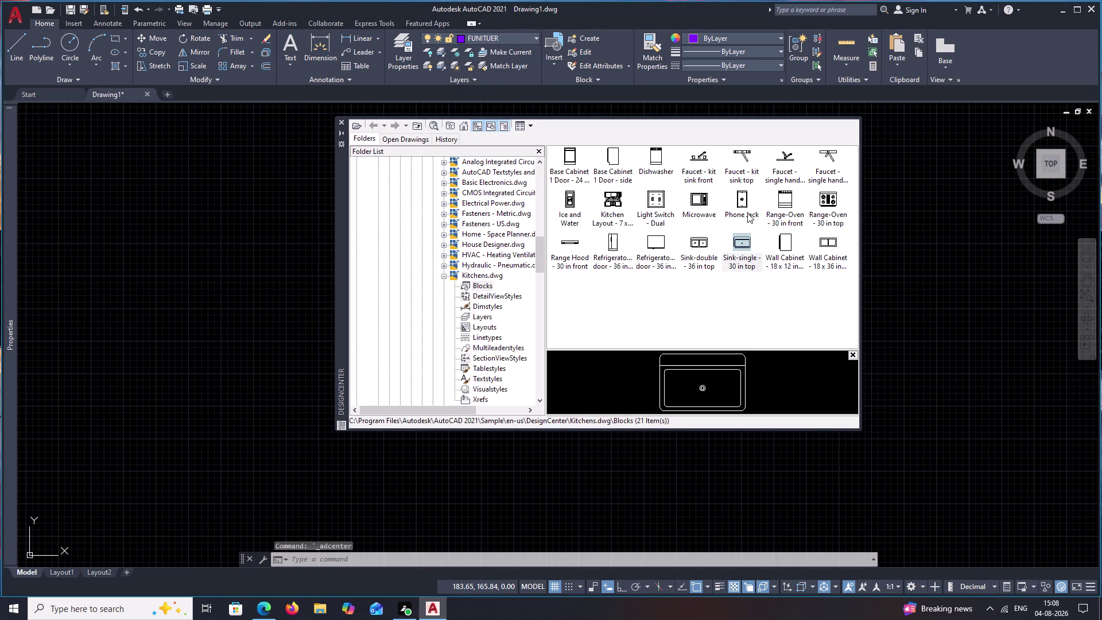
Place a sink block, then browse to the Home - Space Planner blocks.
drag(739, 243, 861, 267)
drag(742, 244, 949, 270)
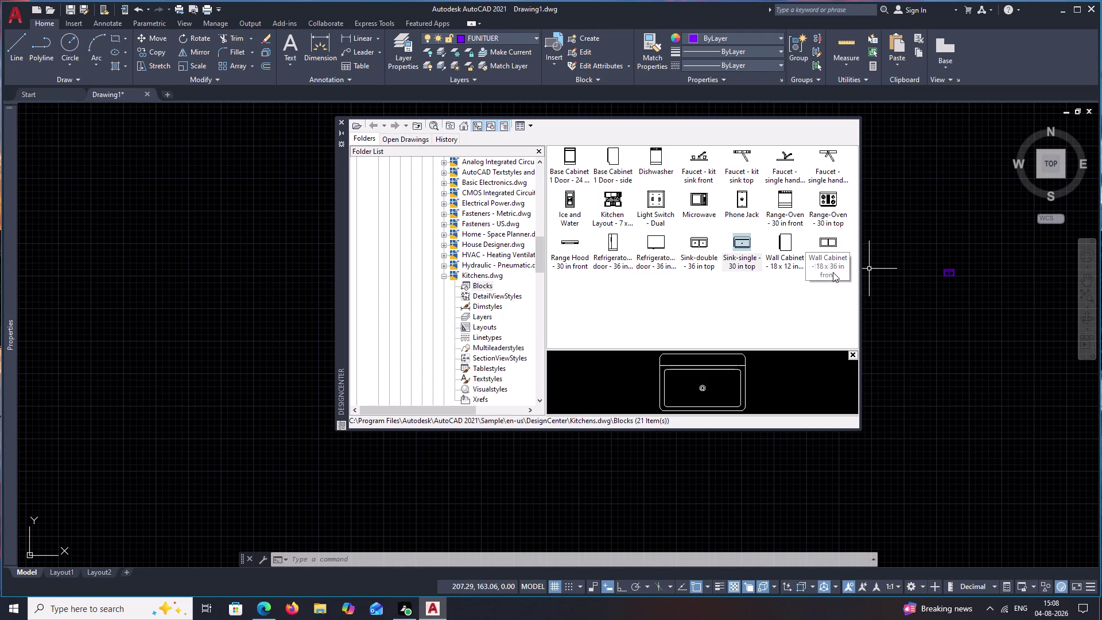
scroll(down, 3)
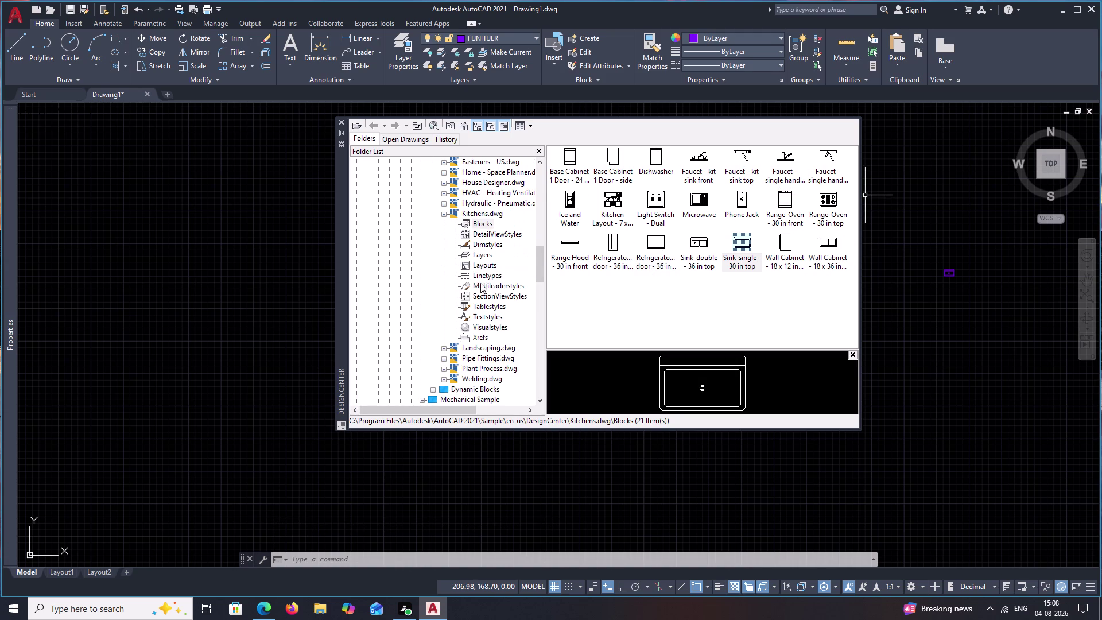
double_click(493, 173)
double_click(579, 160)
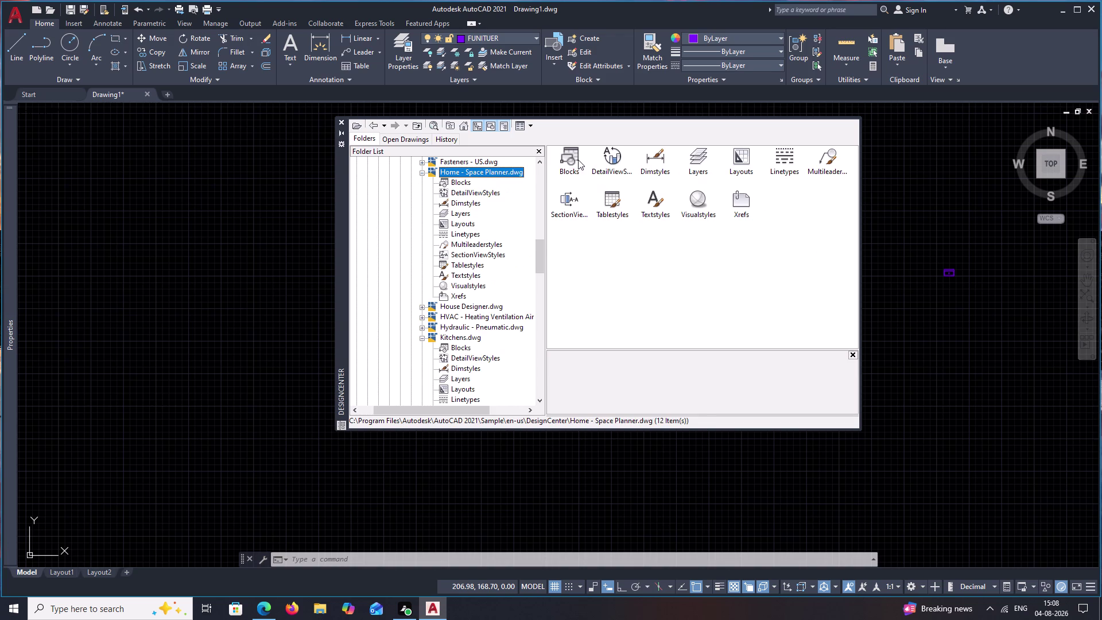
click(578, 159)
Drag in a queen bed, dining set, table lamp, roundback sofa and square woodgrain table.
drag(559, 152, 561, 153)
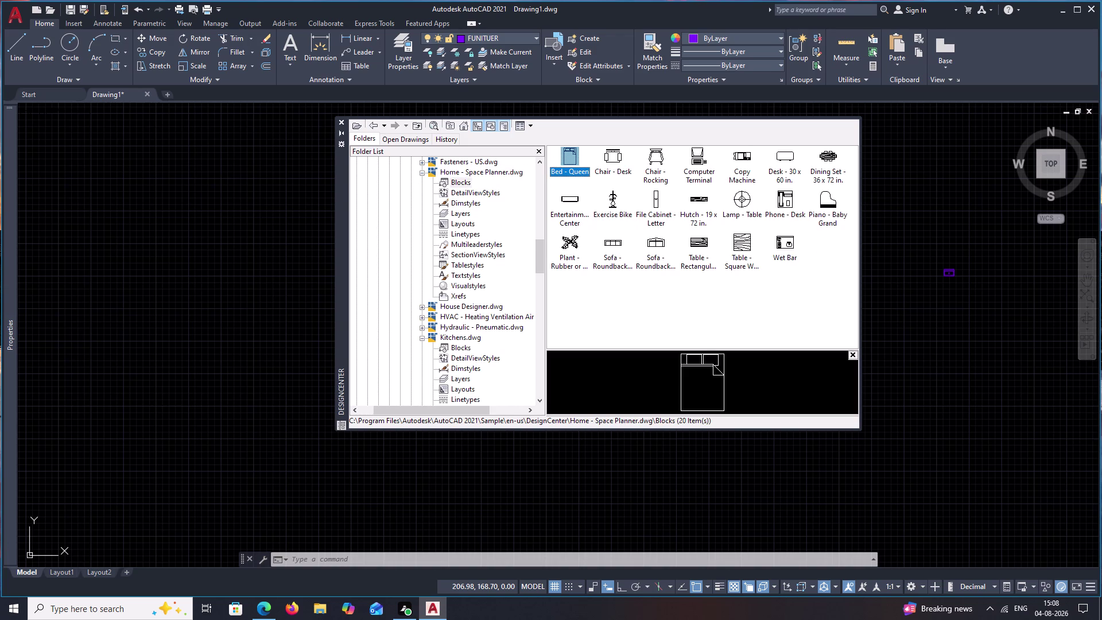
drag(561, 152, 984, 252)
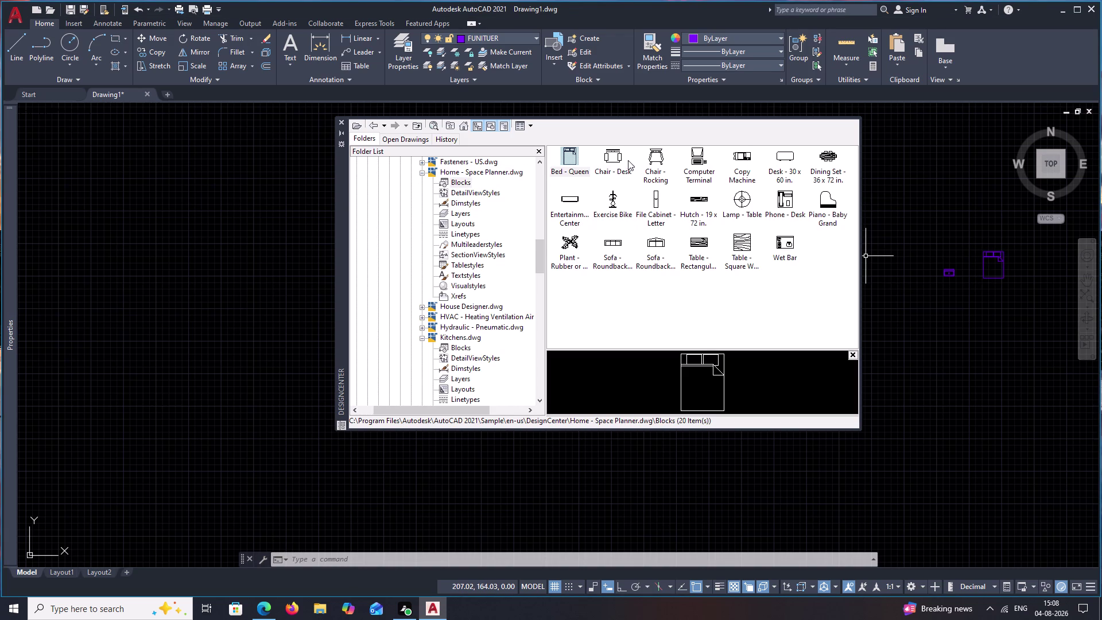
drag(827, 154, 1003, 184)
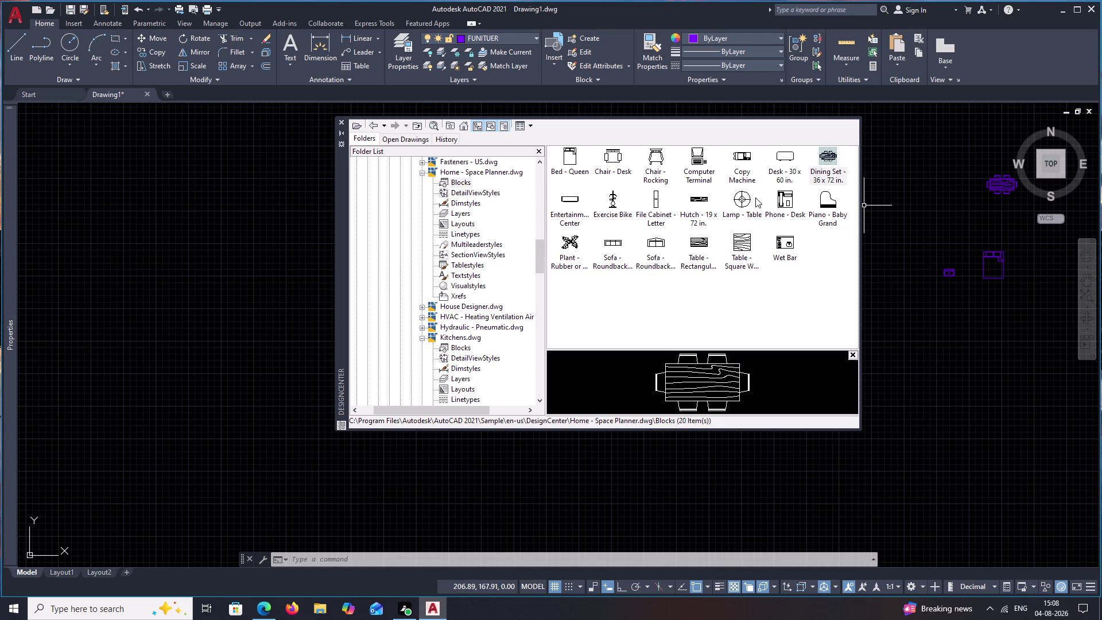
drag(748, 196, 1034, 308)
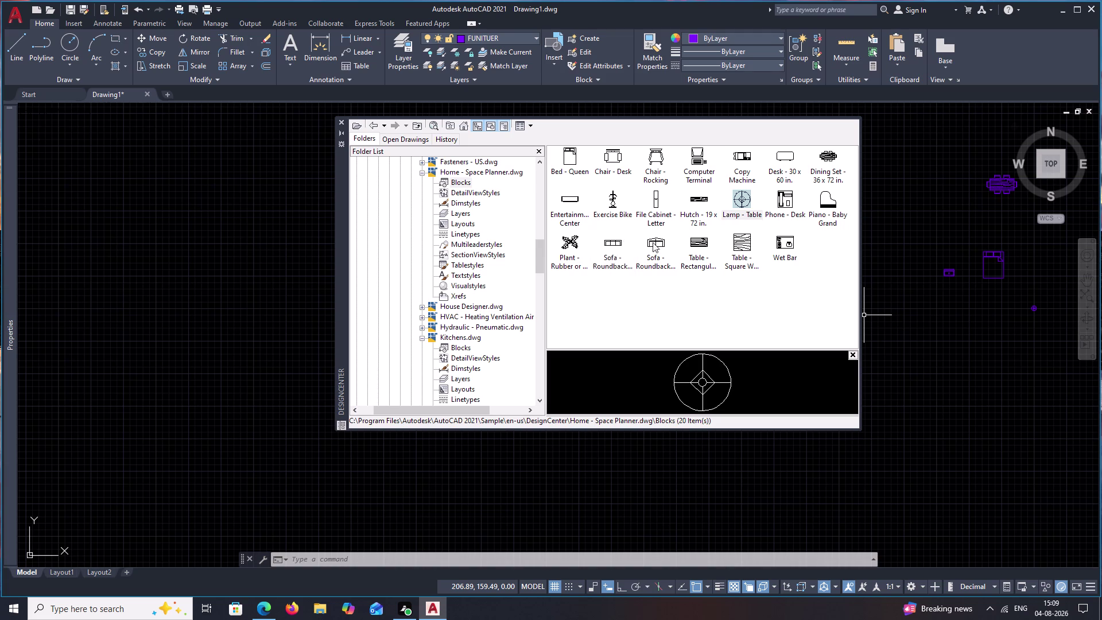
drag(614, 242, 986, 344)
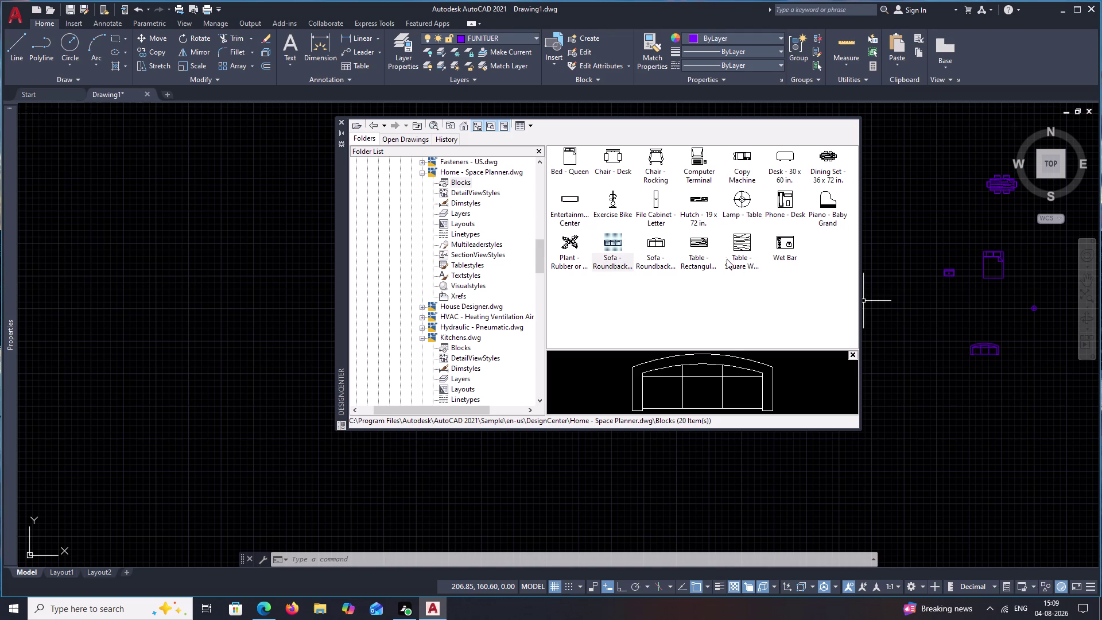
click(748, 241)
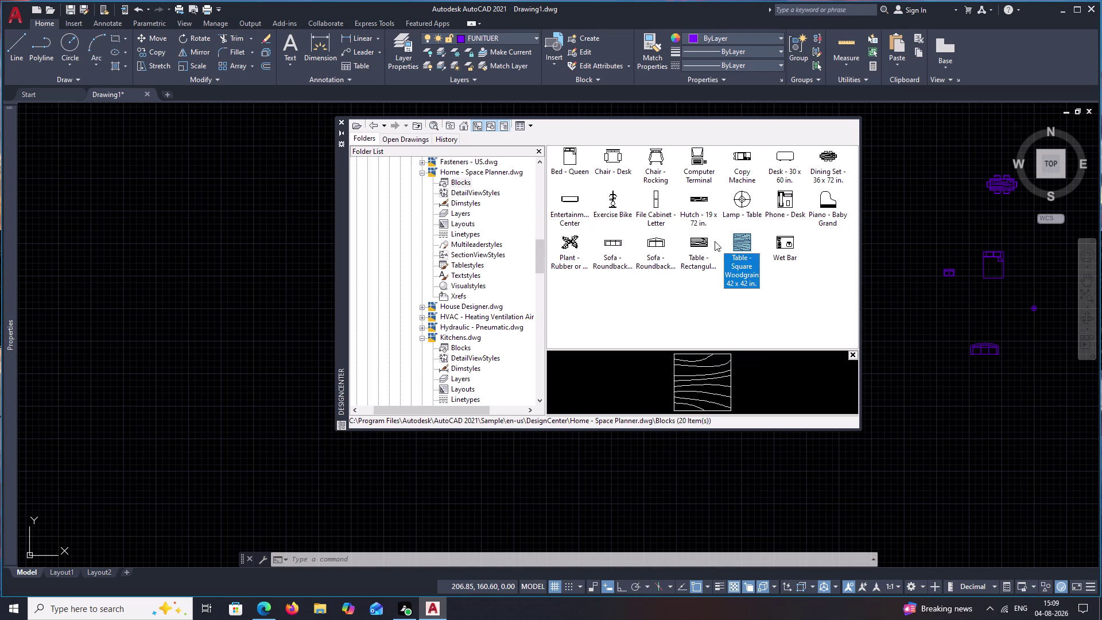
drag(703, 241, 914, 343)
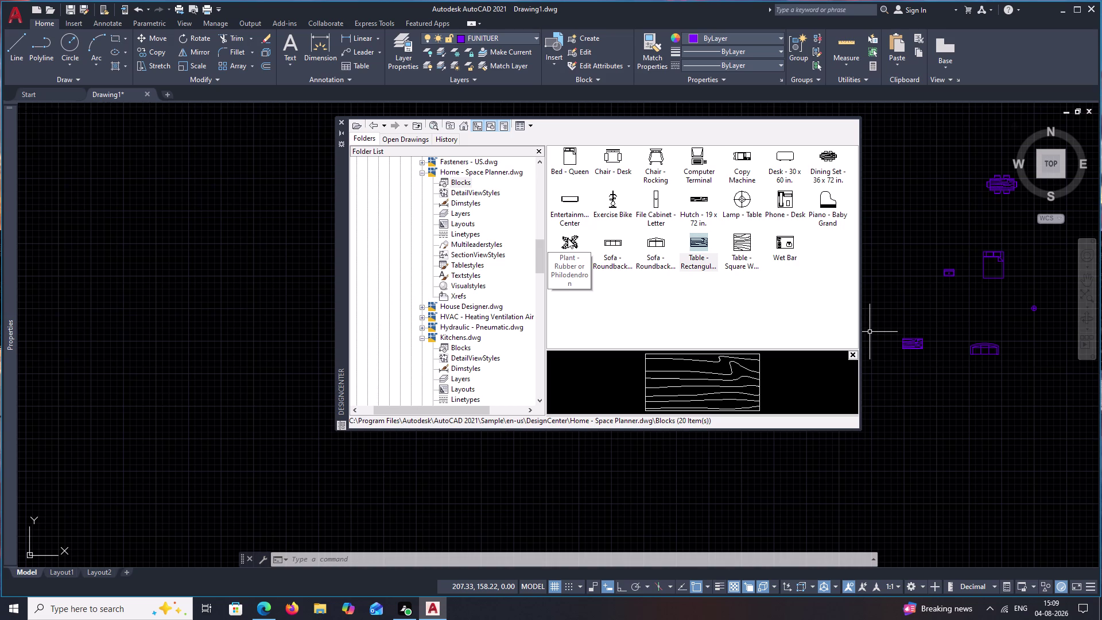
Add the rubber plant and desk chair blocks beside the plan, then open House Designer.dwg.
drag(568, 239, 1047, 393)
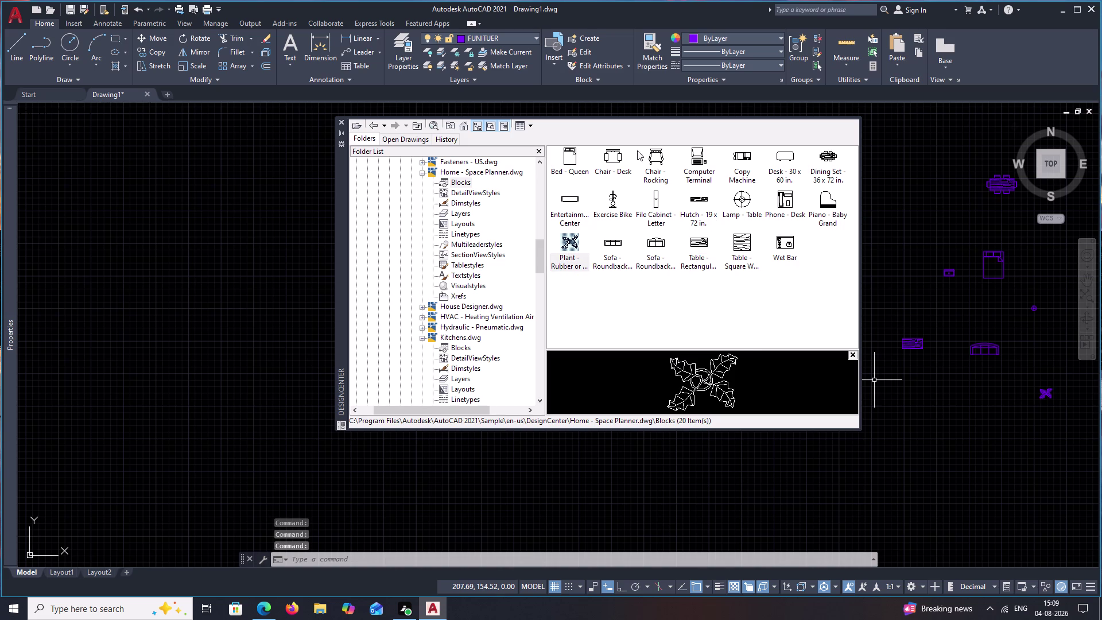
drag(604, 155, 701, 208)
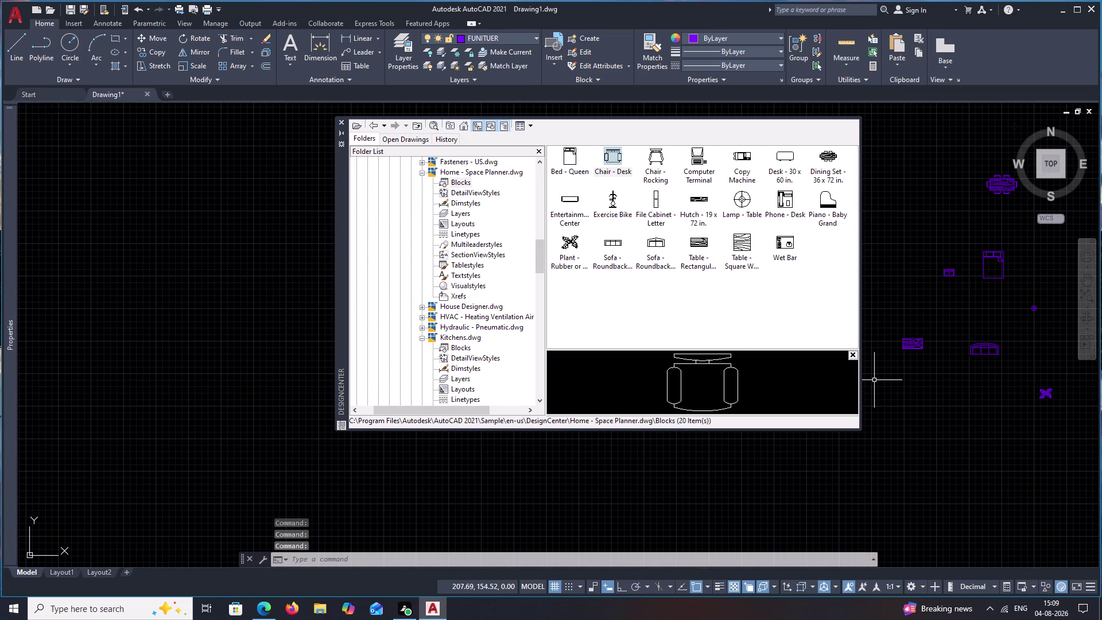
drag(701, 208, 1023, 327)
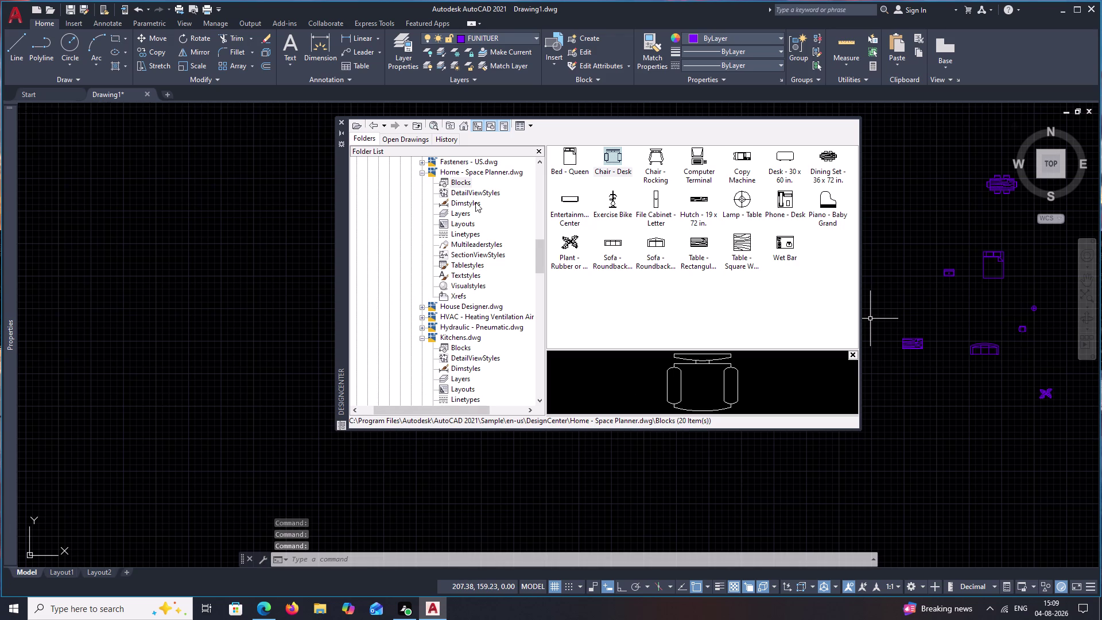
double_click(471, 305)
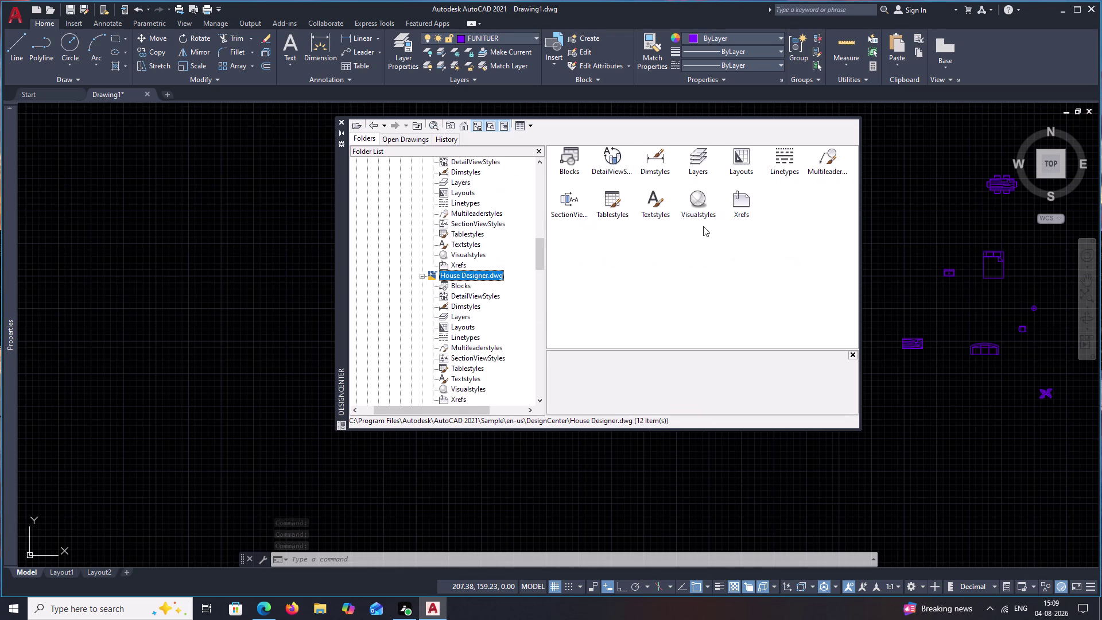
Place House Designer's oval-top sink and top and side toilet blocks, then close DesignCenter.
double_click(571, 162)
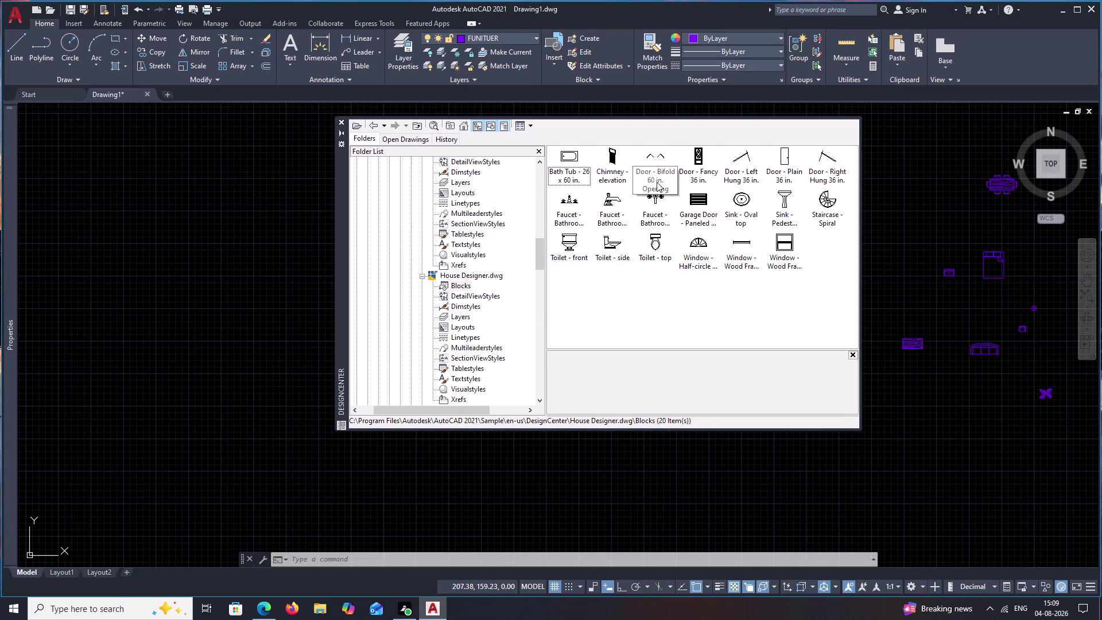
drag(736, 198, 781, 198)
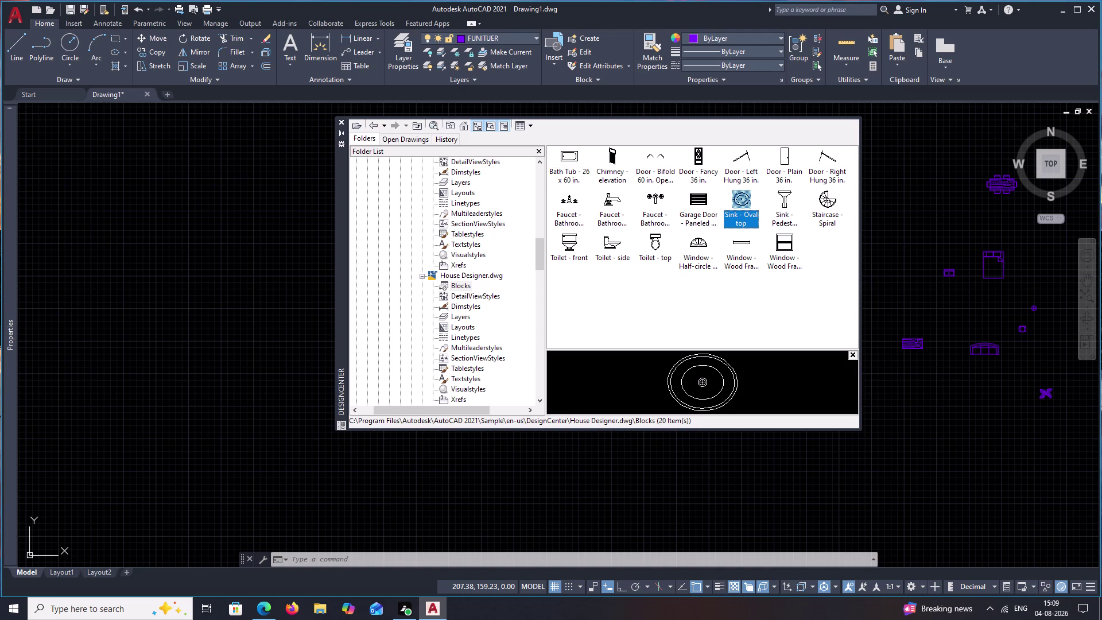
drag(781, 198, 938, 187)
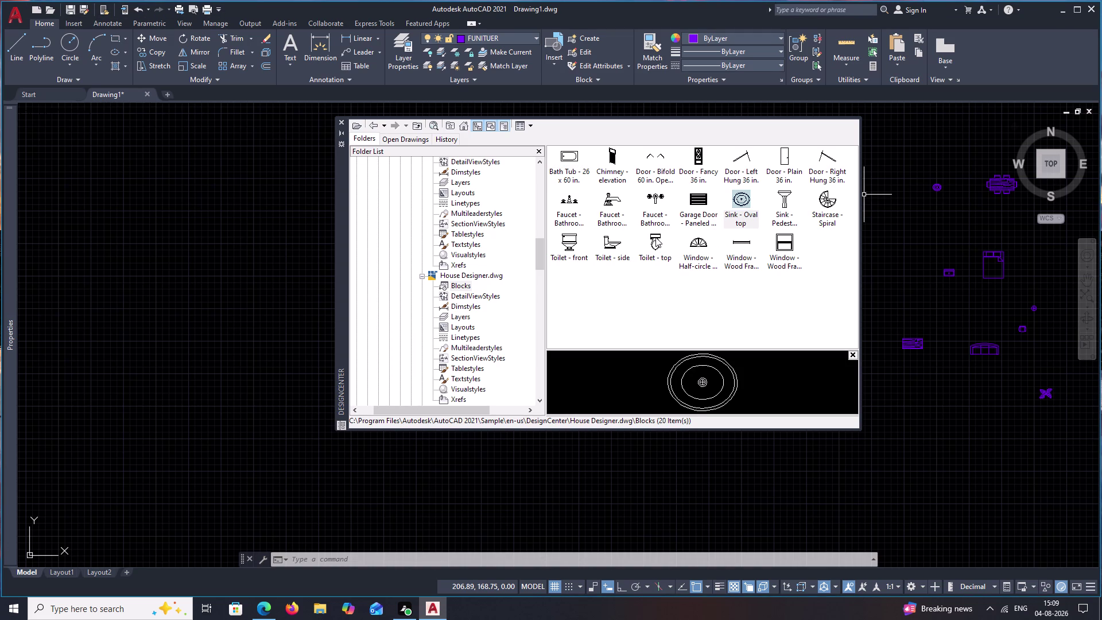
drag(656, 237, 916, 253)
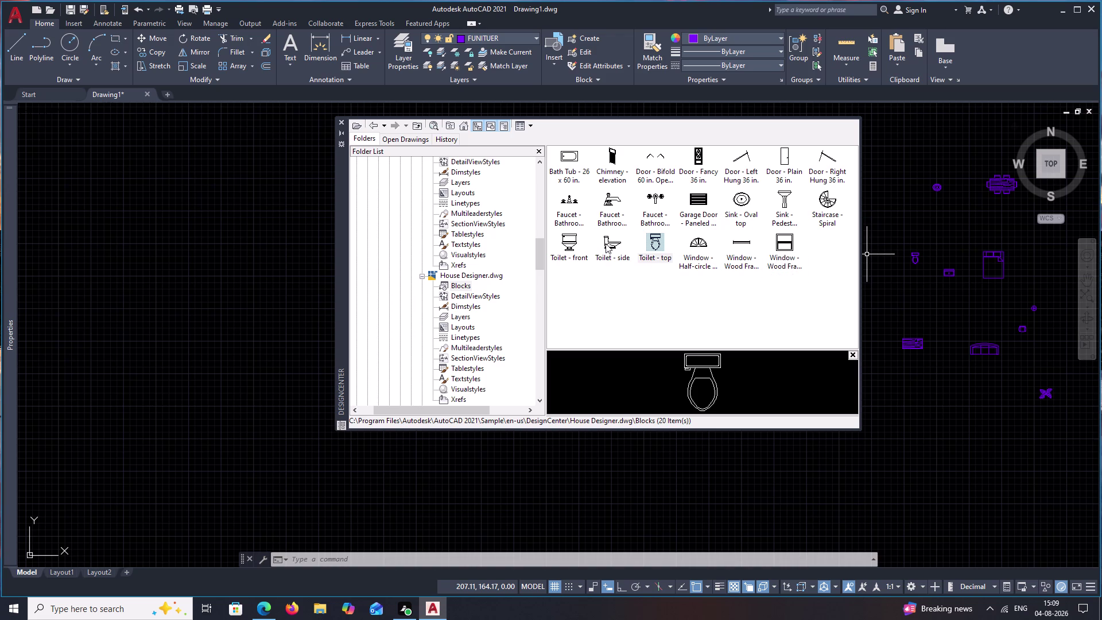
drag(608, 239, 951, 415)
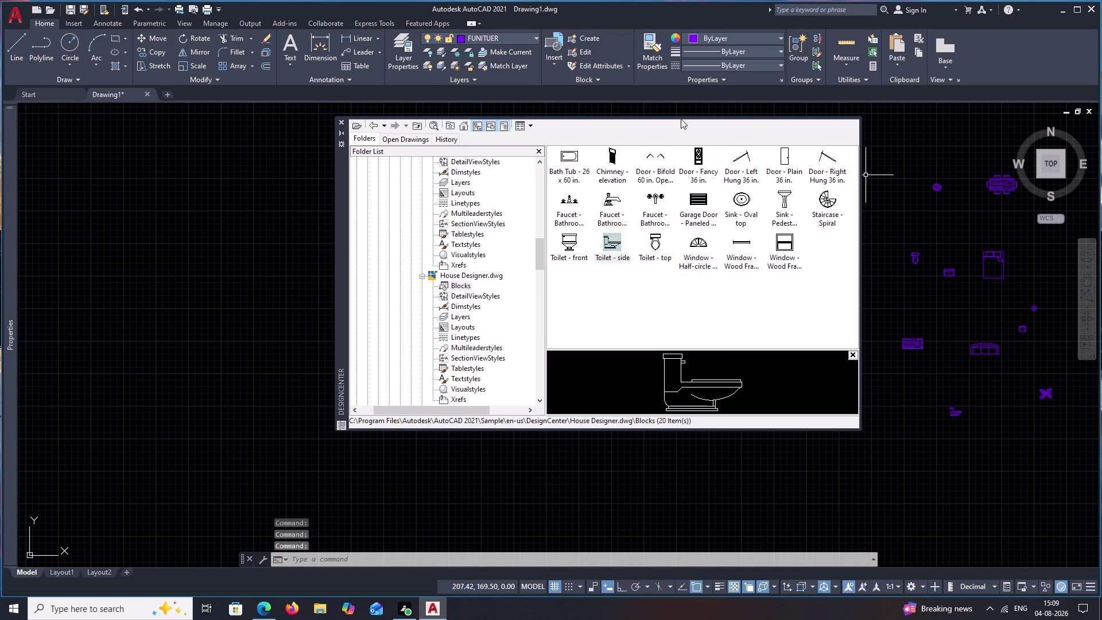
click(344, 120)
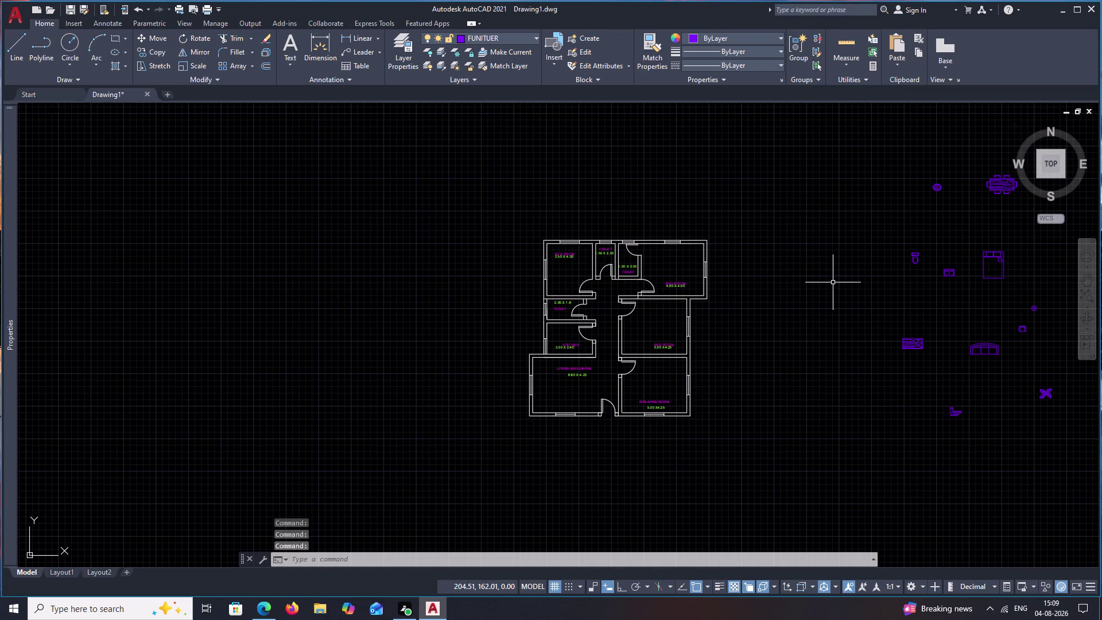
Select the top-view toilet block and start copying it from its tank corner.
middle_drag(834, 283, 732, 274)
scroll(up, 3)
drag(810, 201, 780, 217)
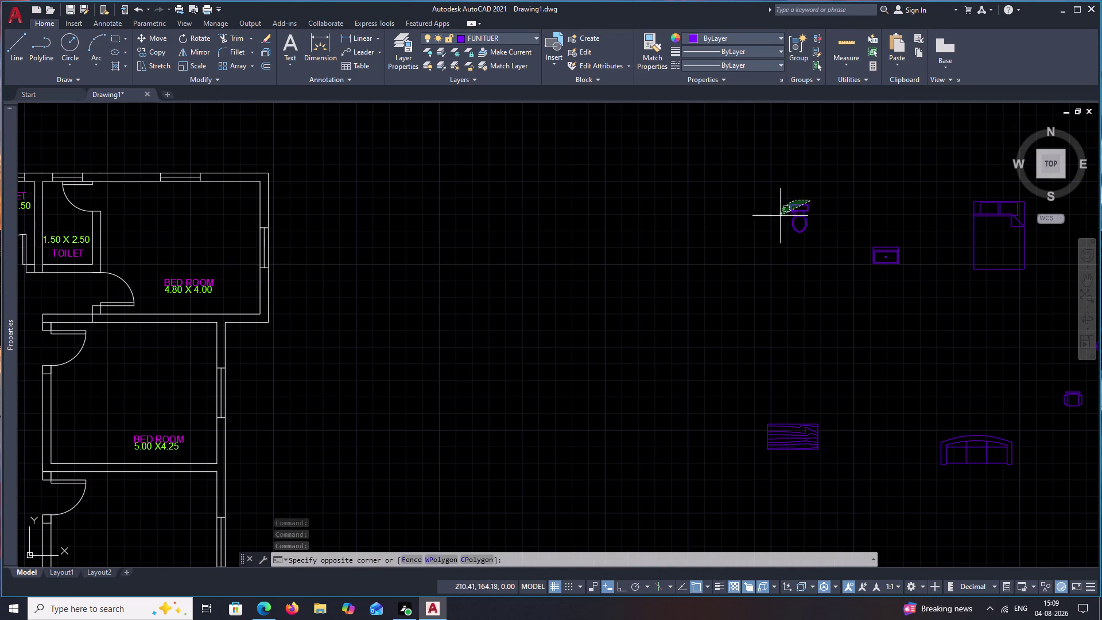
drag(780, 217, 784, 249)
text(CO)
key(space)
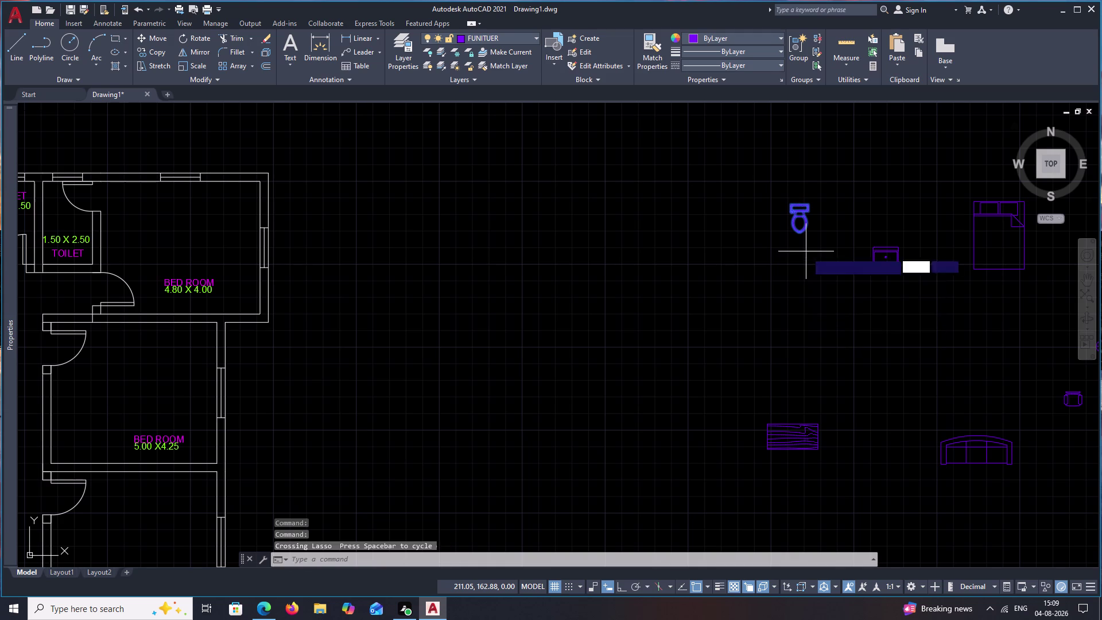
scroll(up, 3)
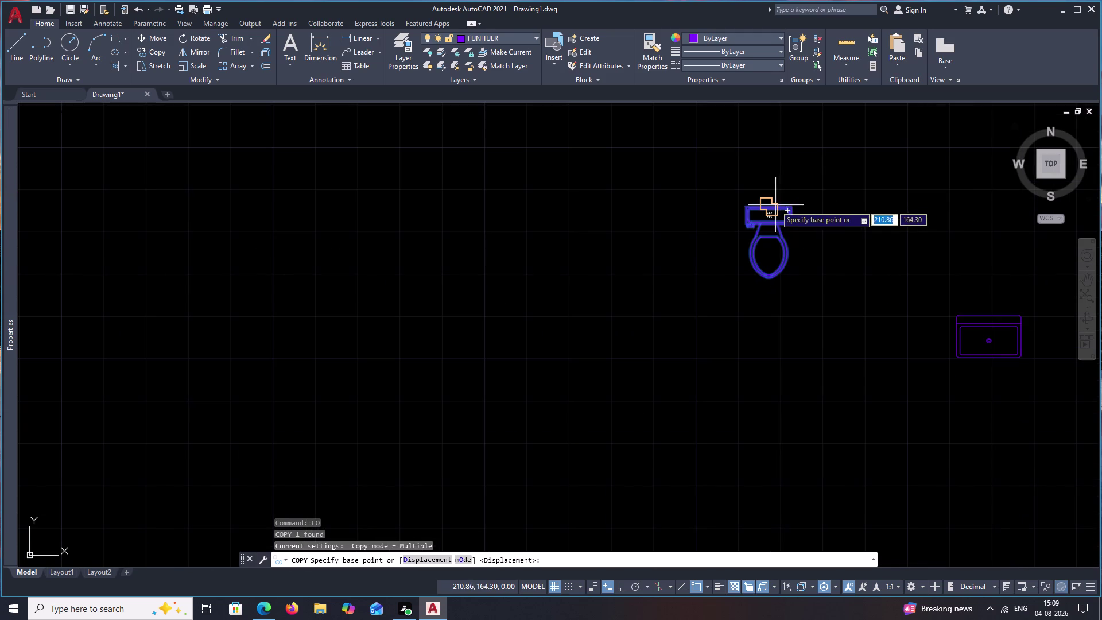
click(775, 205)
Place a toilet copy inside the left upper toilet room.
scroll(down, 3)
middle_drag(471, 266, 841, 263)
middle_drag(660, 264, 928, 264)
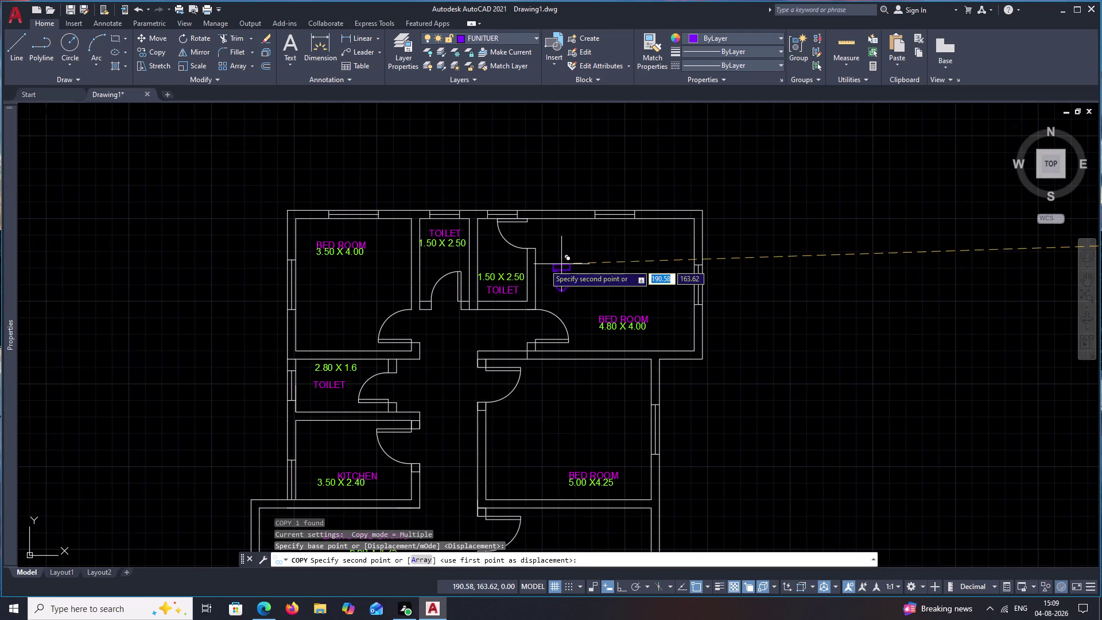
scroll(up, 3)
scroll(up, 3)
middle_drag(556, 212, 555, 230)
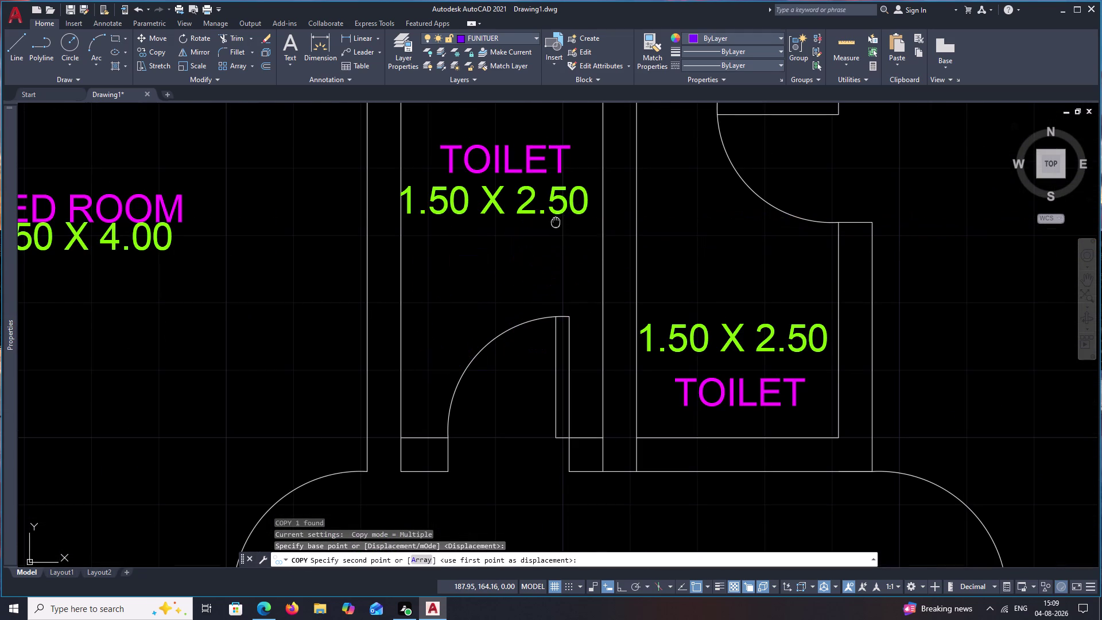
middle_drag(555, 230, 536, 307)
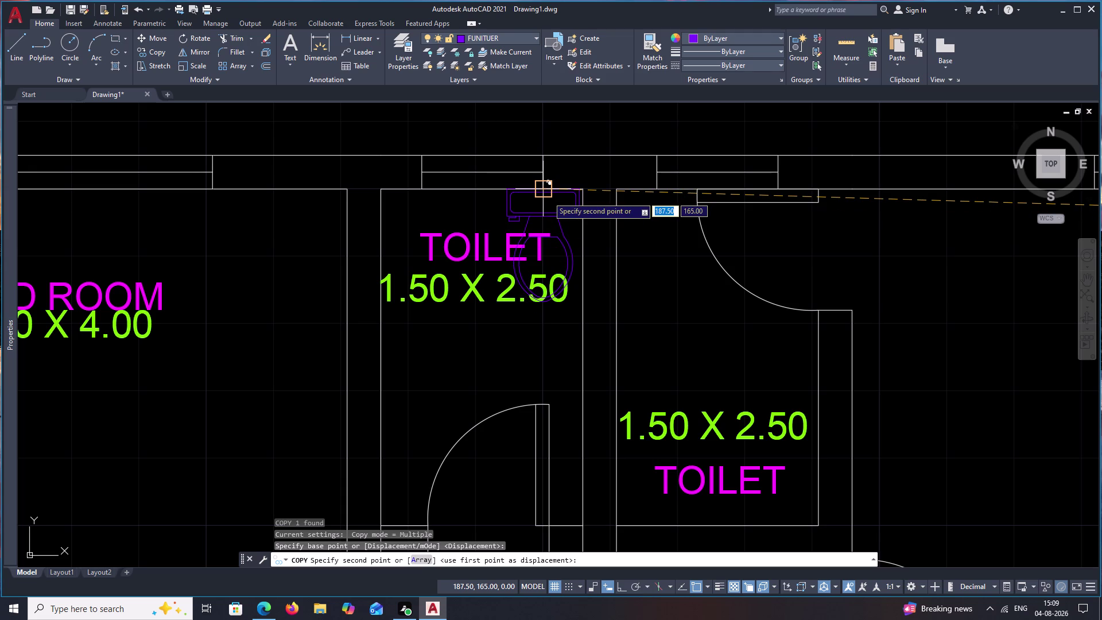
click(548, 196)
Place a second toilet copy in the right toilet room, then select it.
scroll(down, 3)
middle_drag(608, 263, 607, 256)
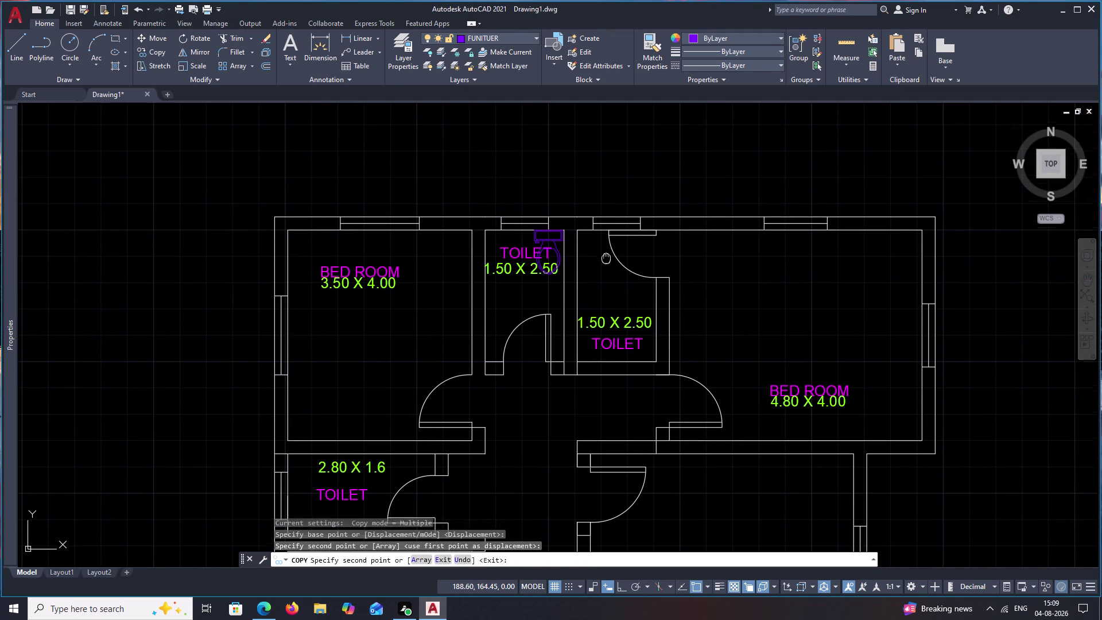
middle_drag(606, 256, 606, 253)
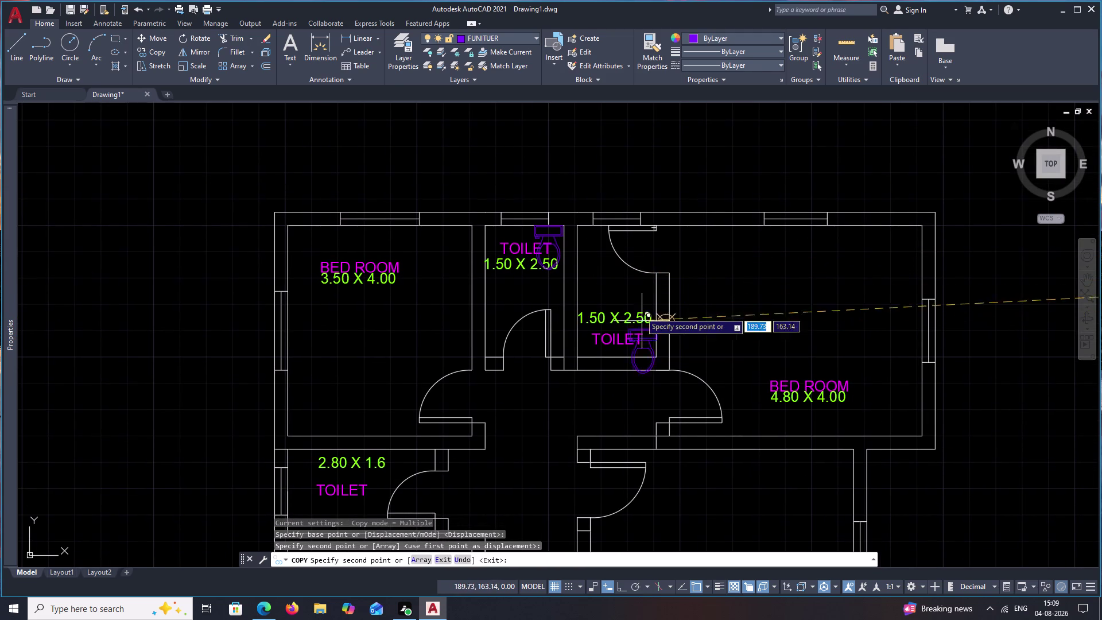
click(601, 274)
key(Escape)
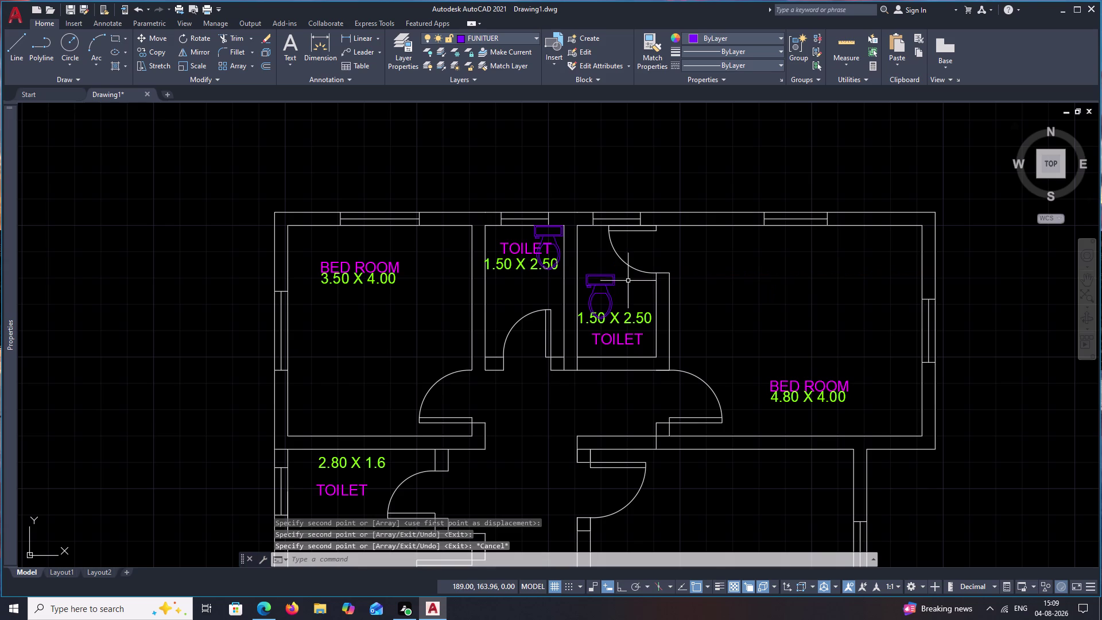
drag(609, 269, 596, 291)
click(616, 292)
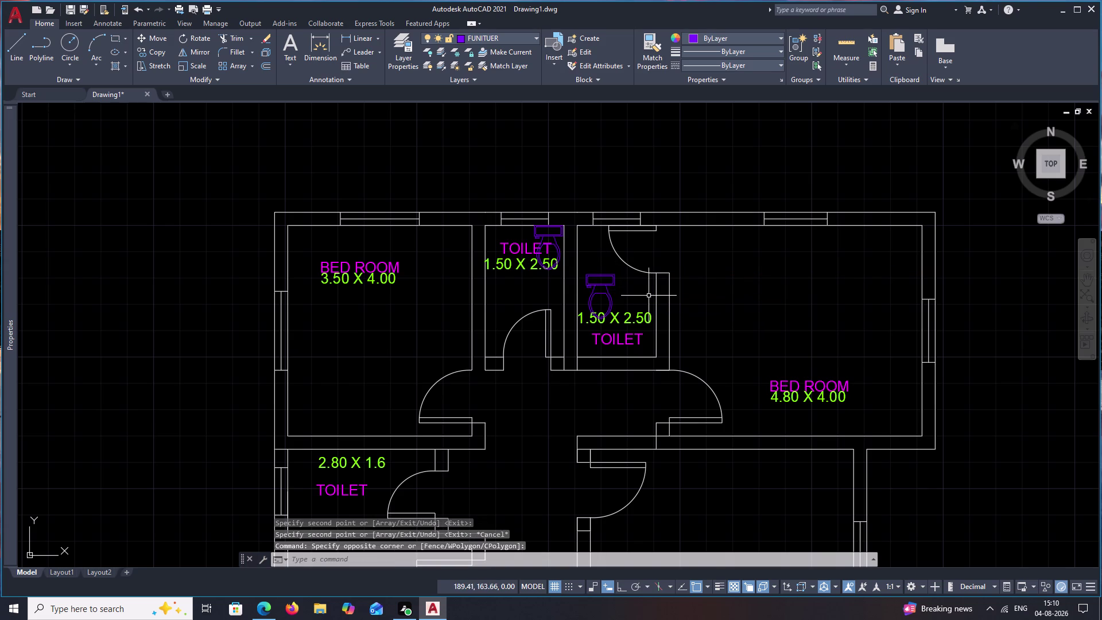
Rotate the right toilet fixture copy 90° about its tank corner to face into the room.
click(610, 283)
text(RO)
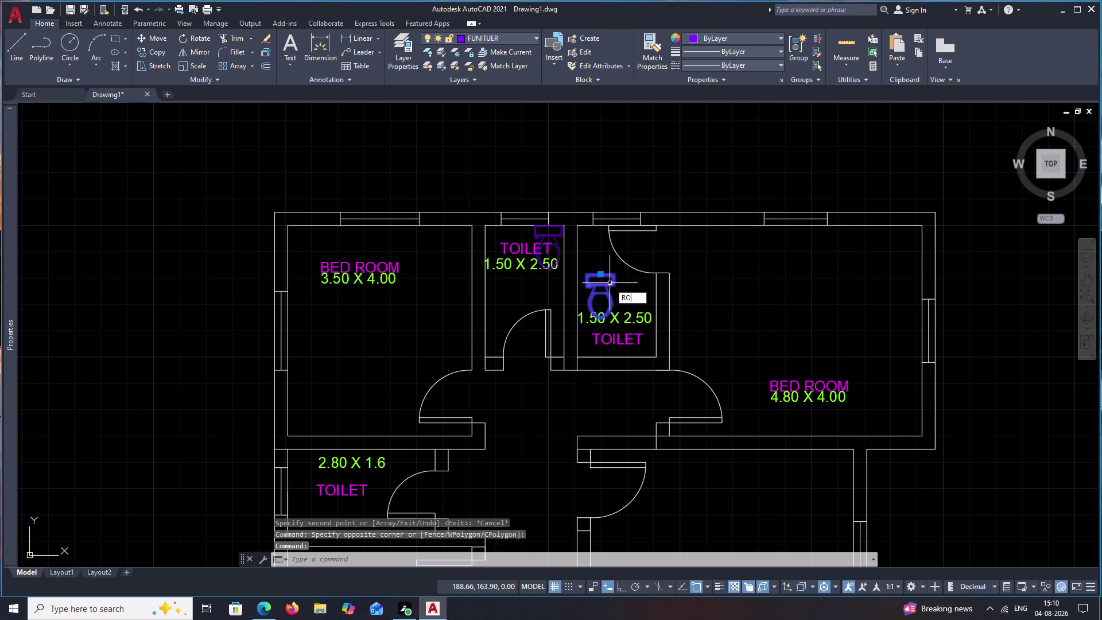
key(space)
scroll(up, 3)
scroll(up, 3)
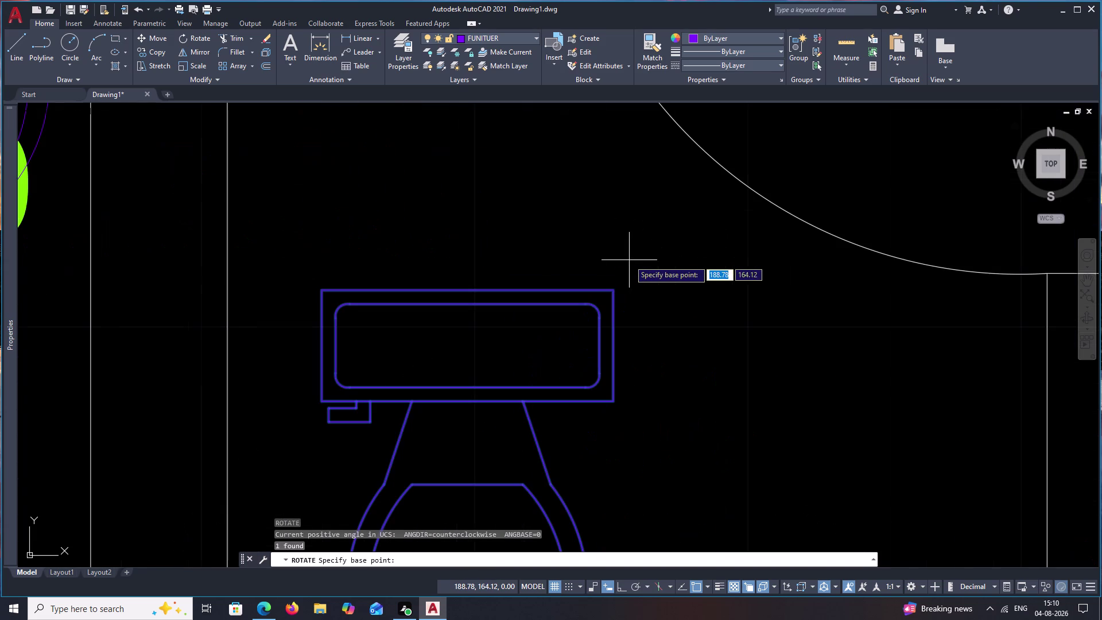
click(613, 288)
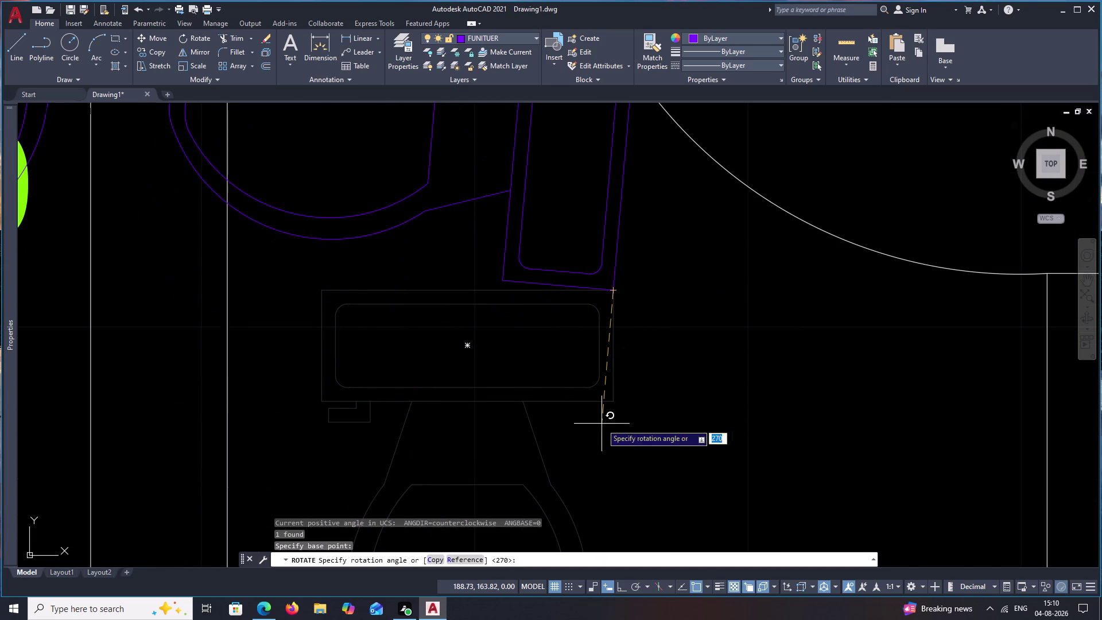
key(F8)
click(627, 419)
Select the rotated toilet fixture.
scroll(down, 3)
middle_drag(629, 350, 634, 377)
click(625, 371)
drag(634, 376, 604, 386)
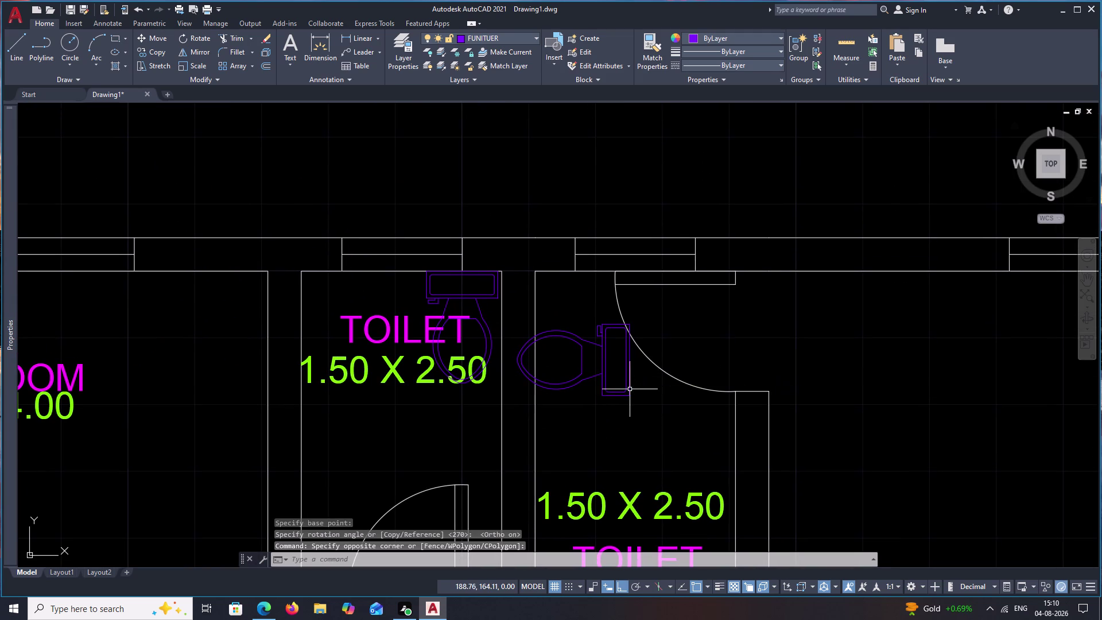
drag(634, 385, 602, 397)
click(609, 402)
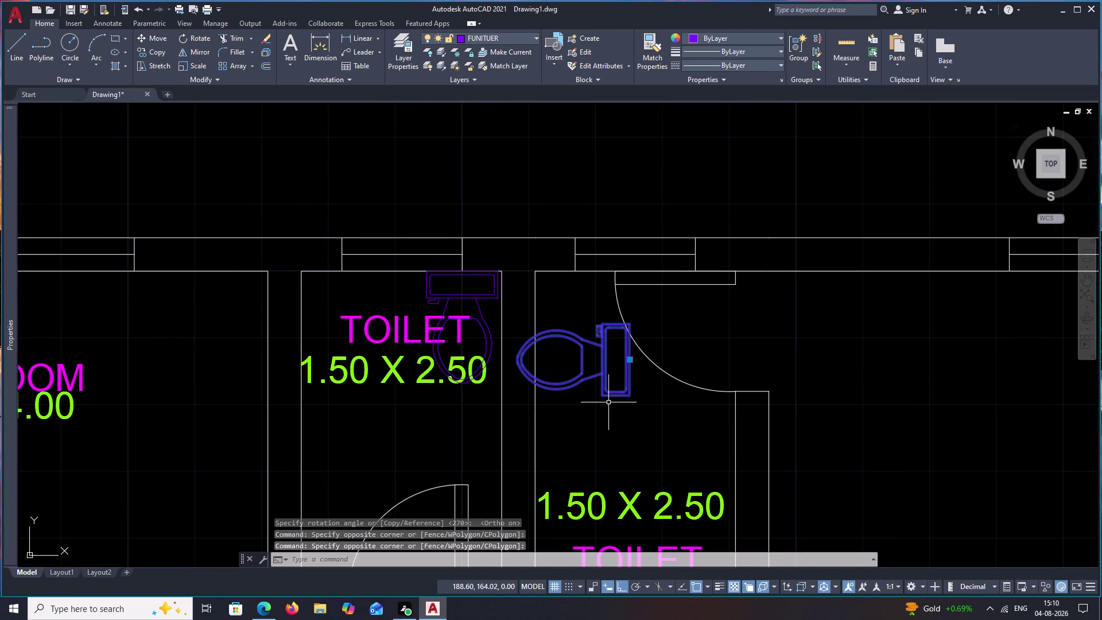
Begin moving the rotated toilet, using its tank corner as the base point.
text(M)
key(space)
scroll(up, 3)
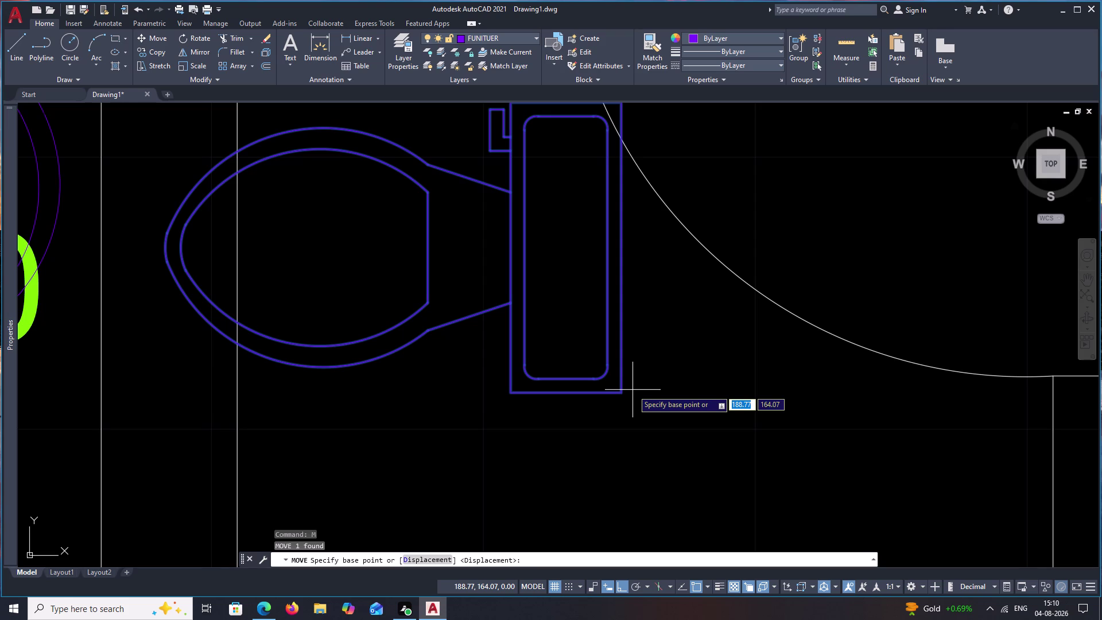
scroll(up, 3)
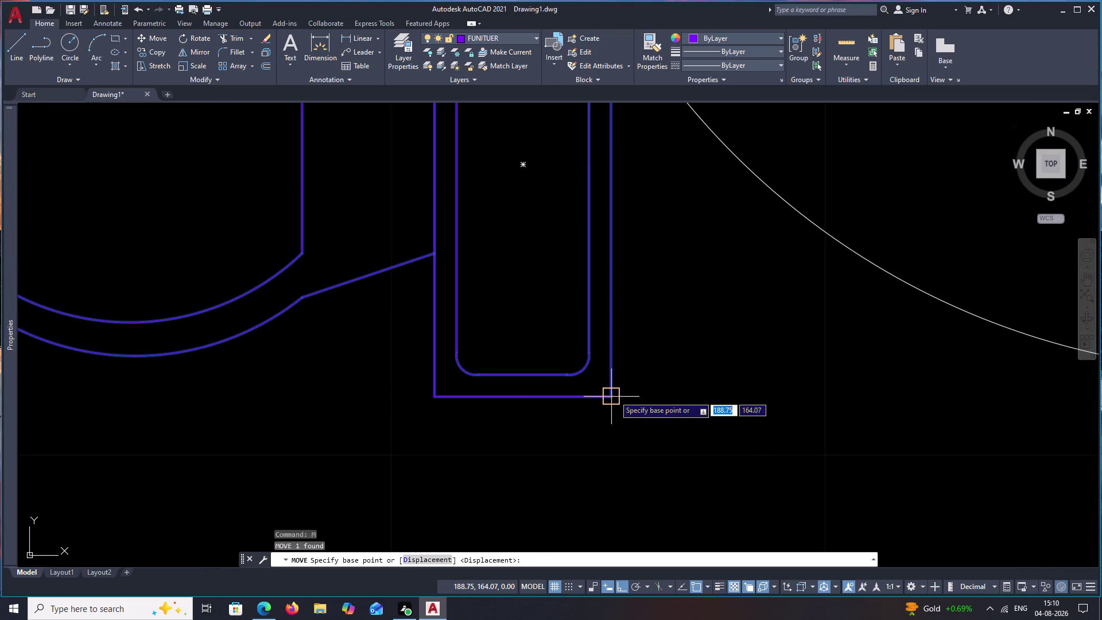
click(610, 395)
scroll(down, 3)
middle_drag(709, 436, 646, 225)
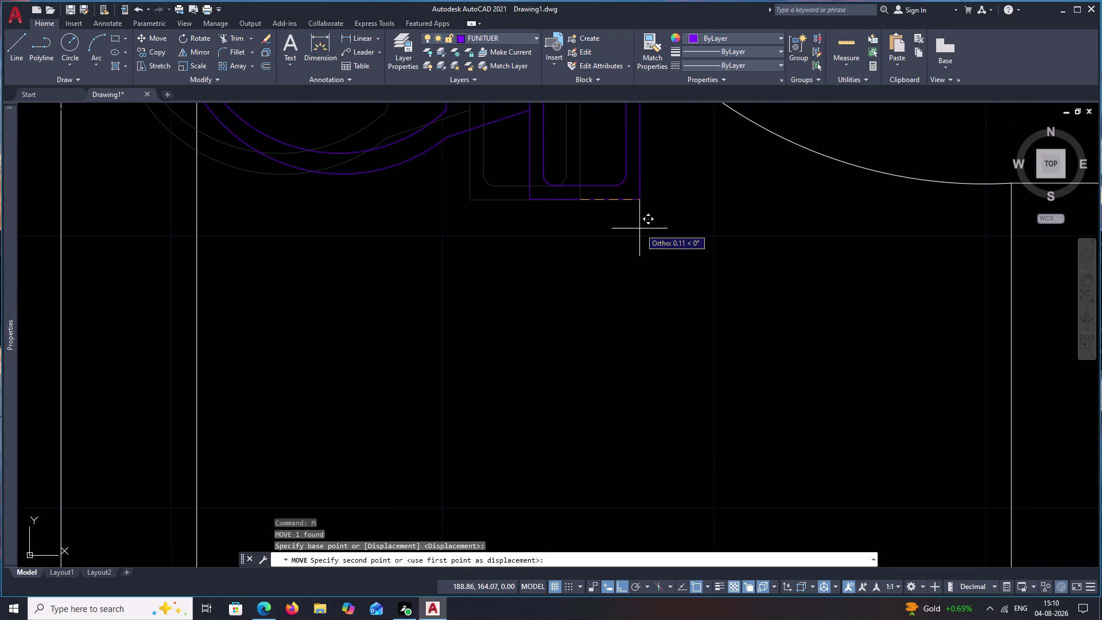
scroll(down, 3)
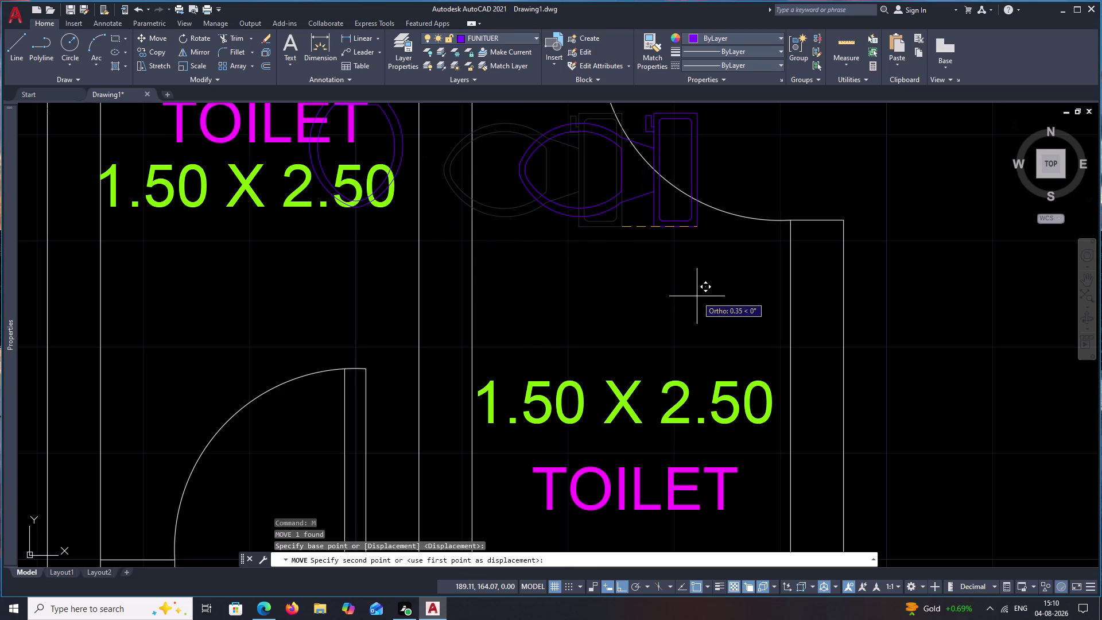
Place the toilet against the room's lower wall with Ortho turned off.
key(F8)
scroll(down, 3)
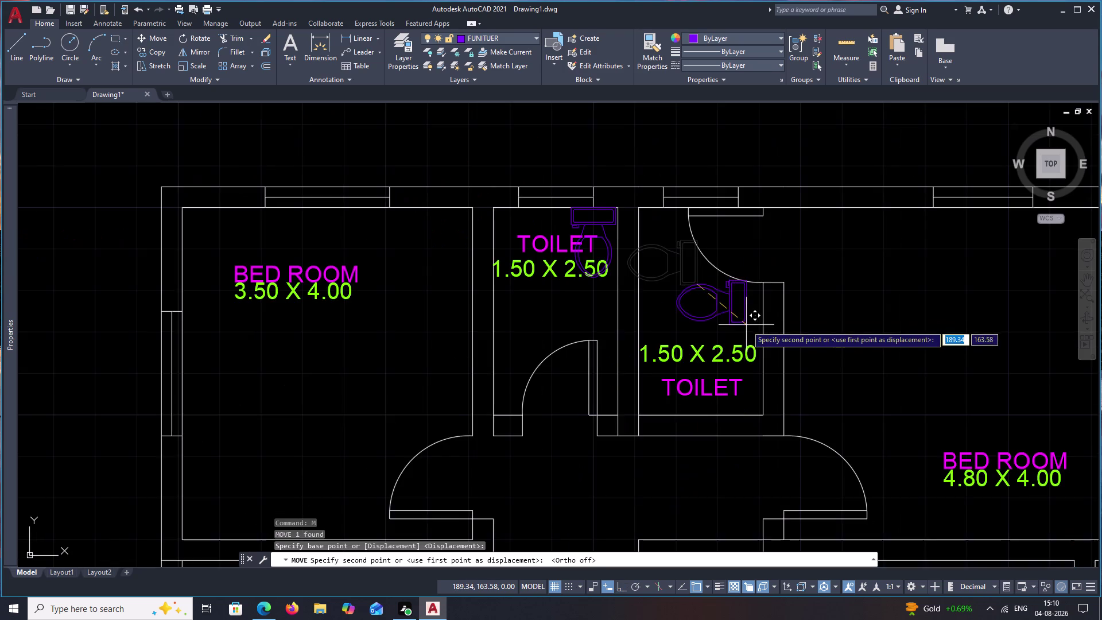
middle_drag(746, 325, 735, 265)
scroll(up, 3)
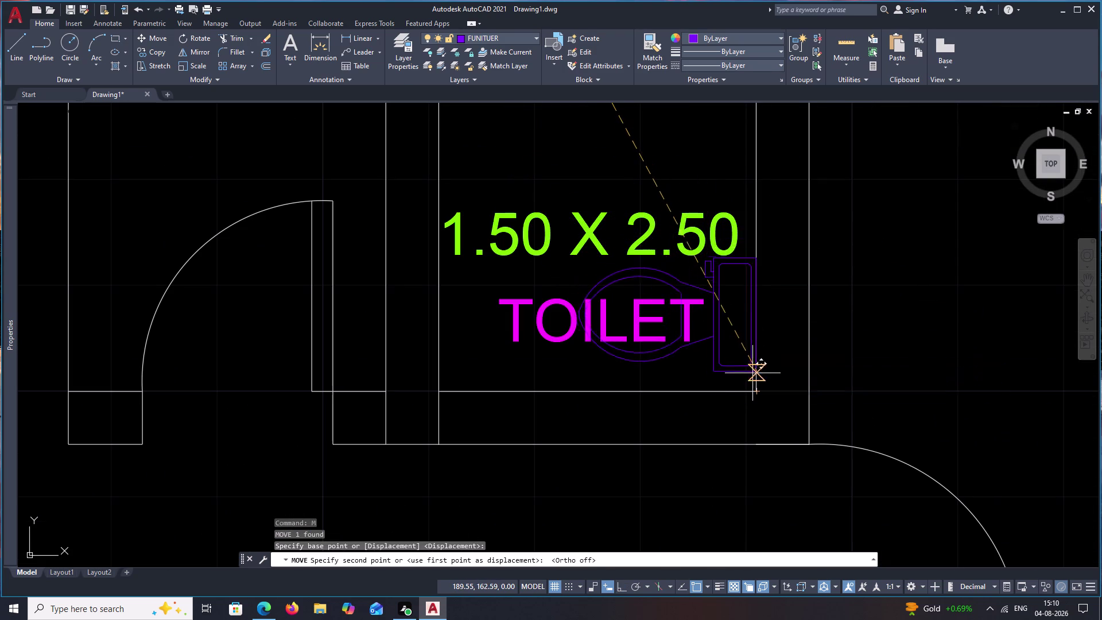
click(756, 389)
scroll(down, 3)
middle_drag(845, 296, 812, 343)
key(Escape)
scroll(up, 3)
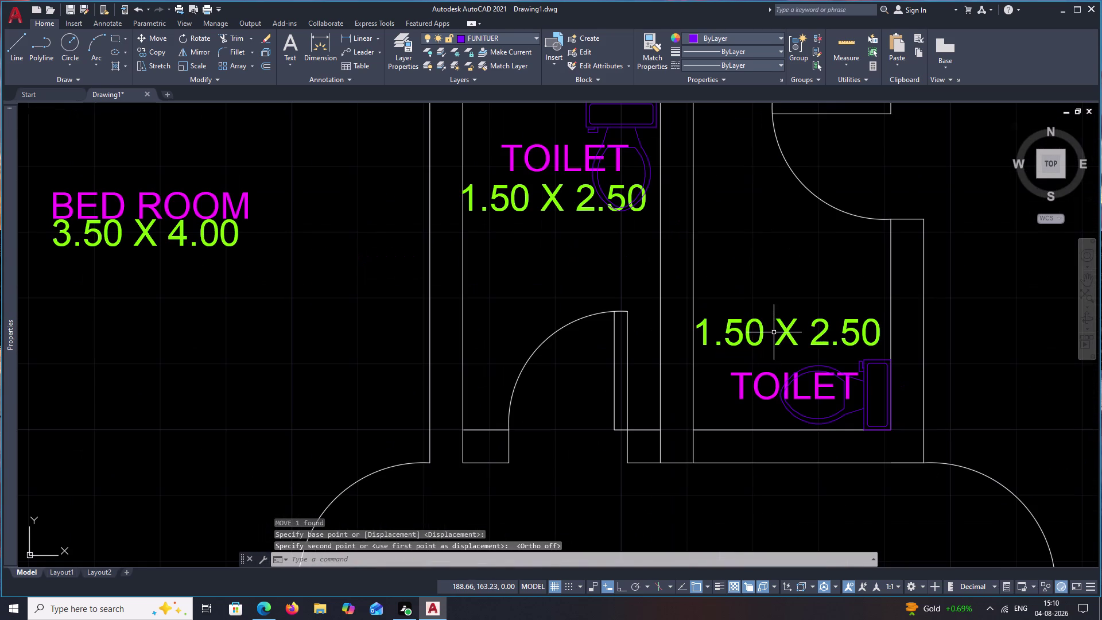
Select the right toilet's 1.50 X 2.50 size label and its TOILET name label.
click(774, 331)
click(735, 367)
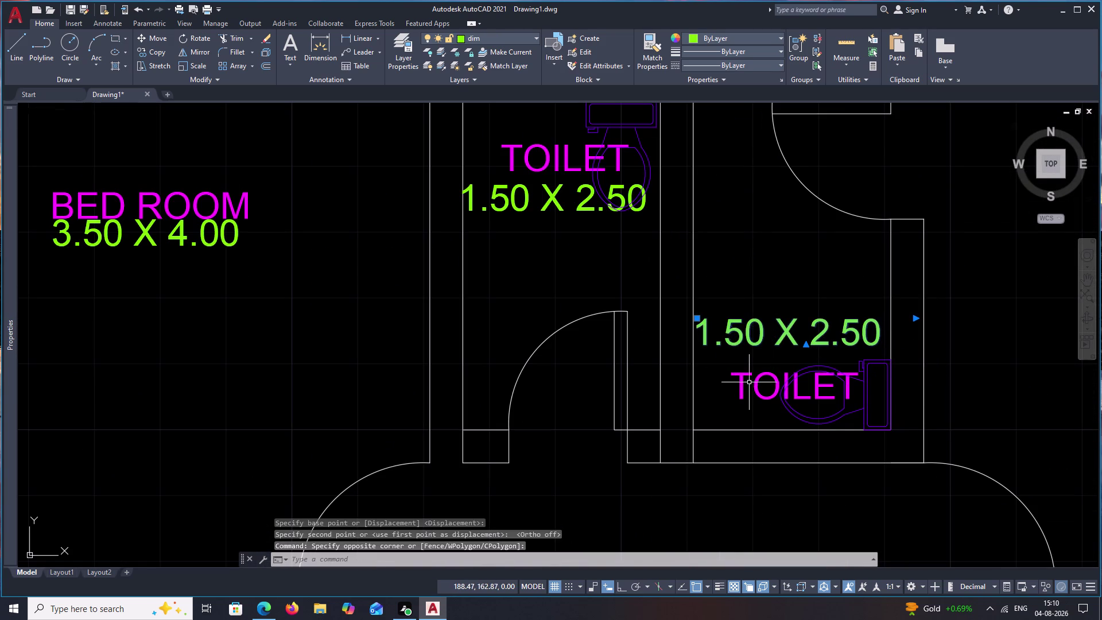
click(750, 384)
key(Escape)
click(740, 376)
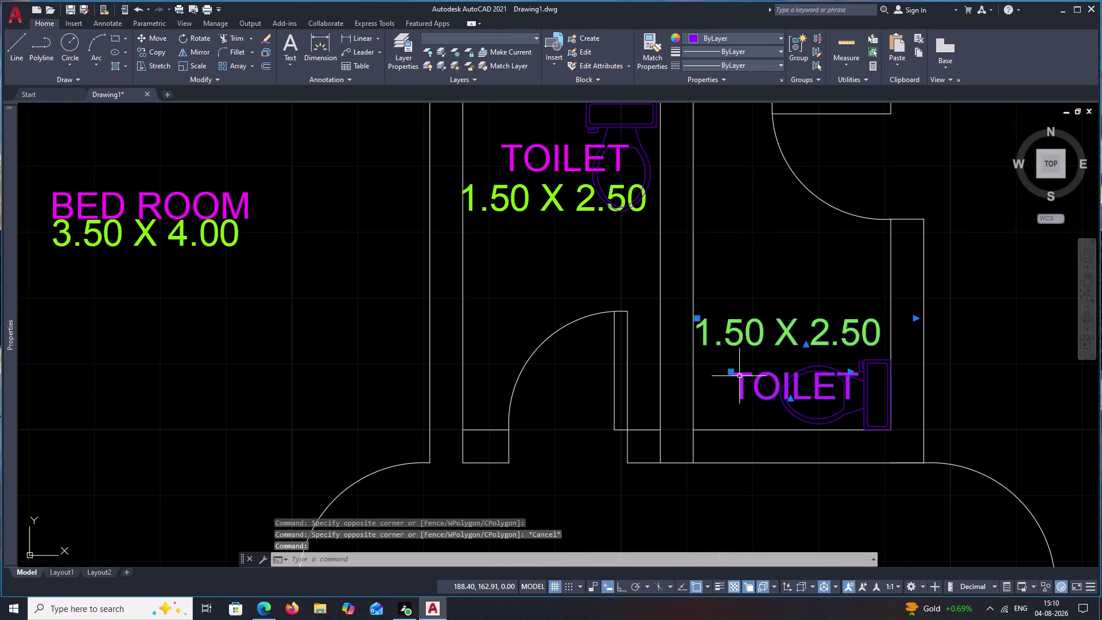
Move the two right toilet labels higher in the room, above the fixture.
text(M)
key(space)
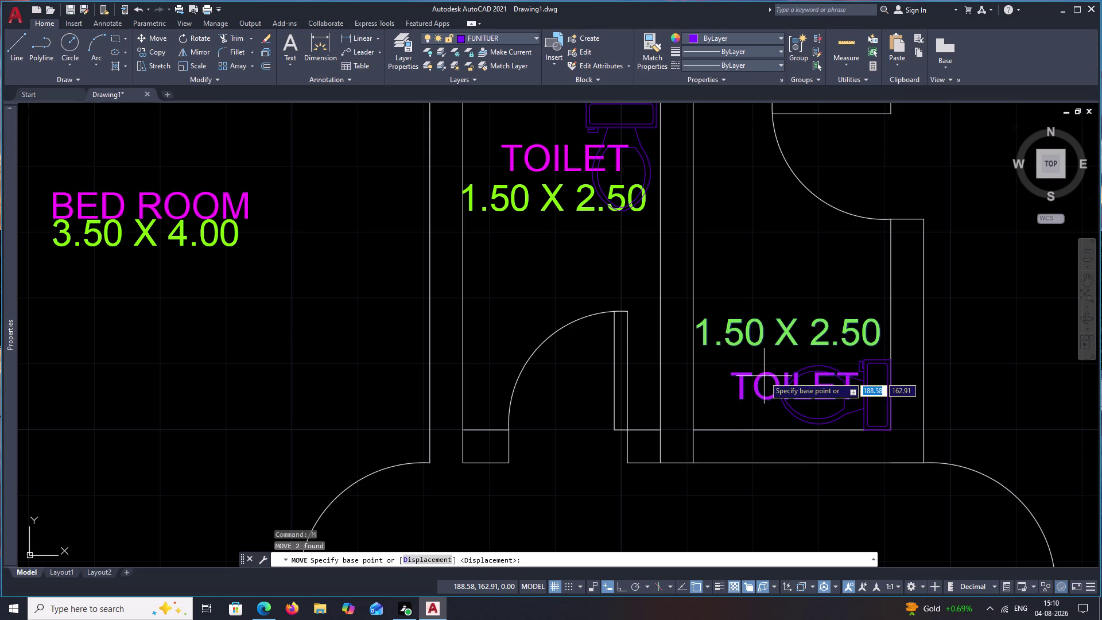
click(765, 375)
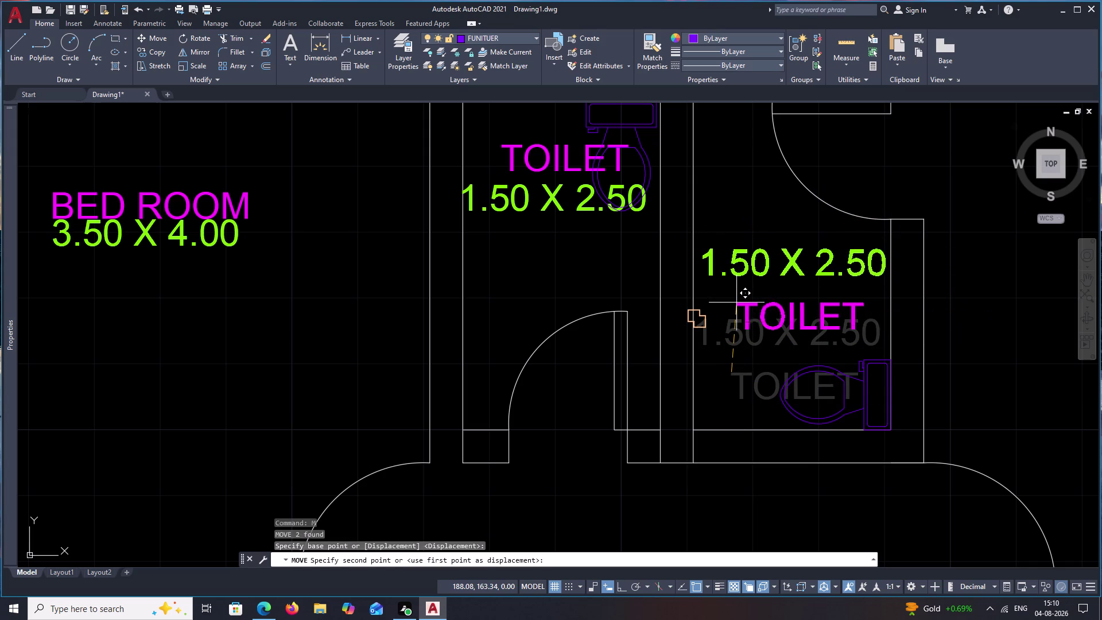
click(738, 310)
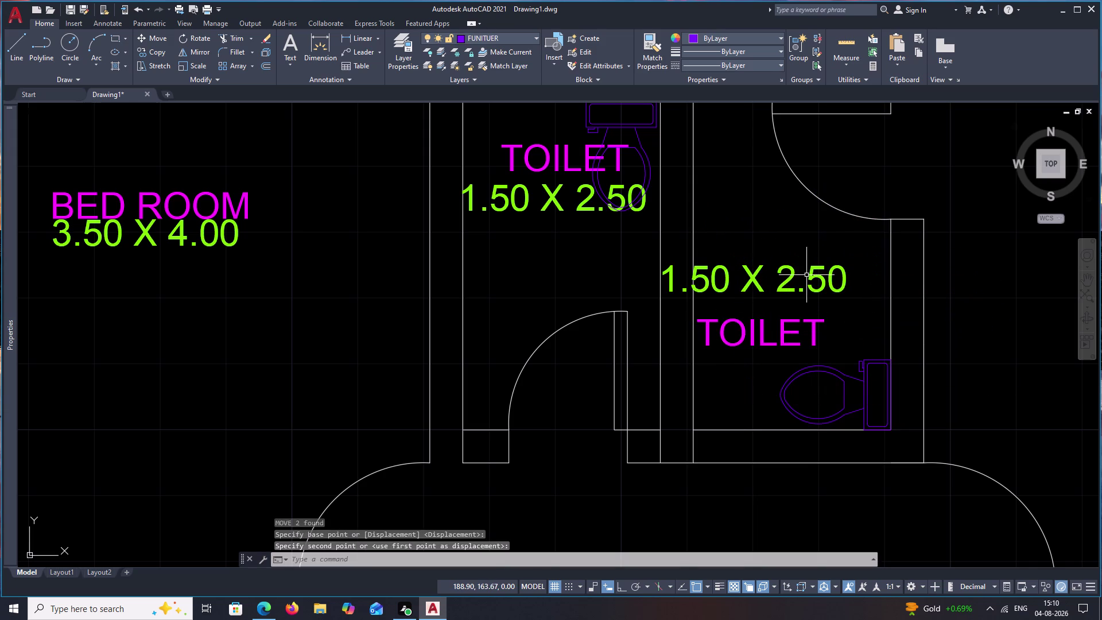
Zoom out, then select and deselect the top-left bedroom's labels.
drag(809, 259, 740, 339)
key(Escape)
scroll(down, 3)
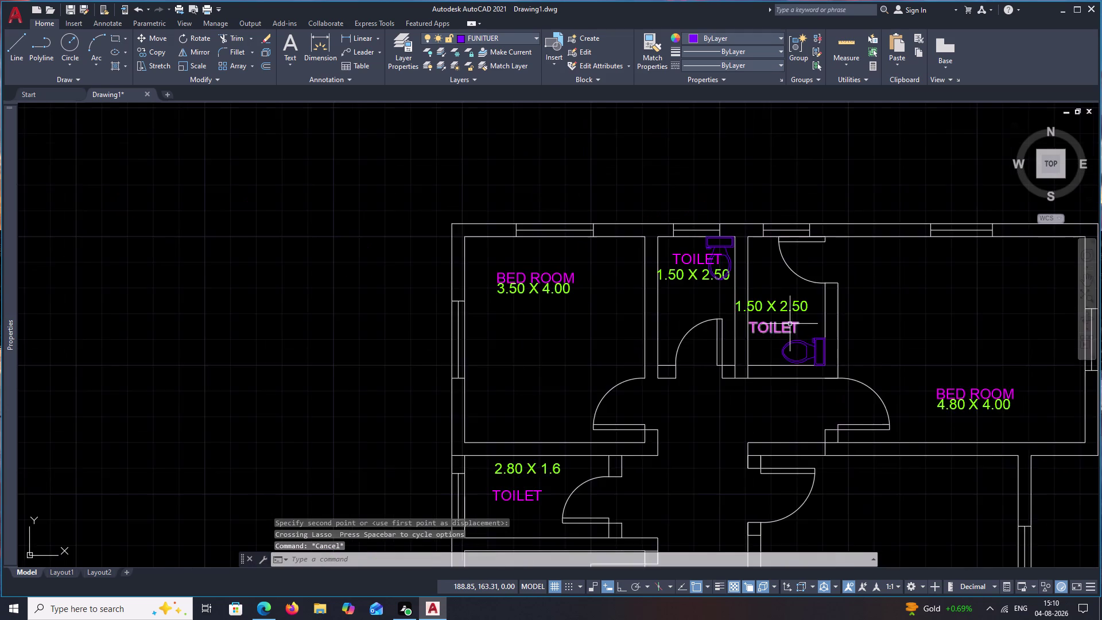
scroll(down, 3)
click(641, 298)
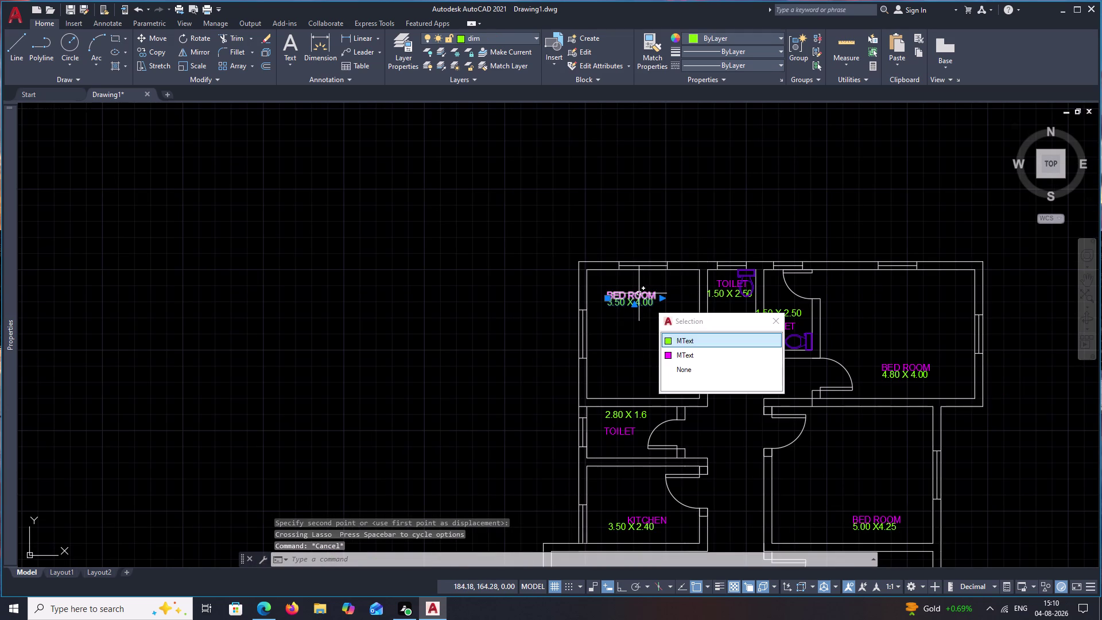
key(Escape)
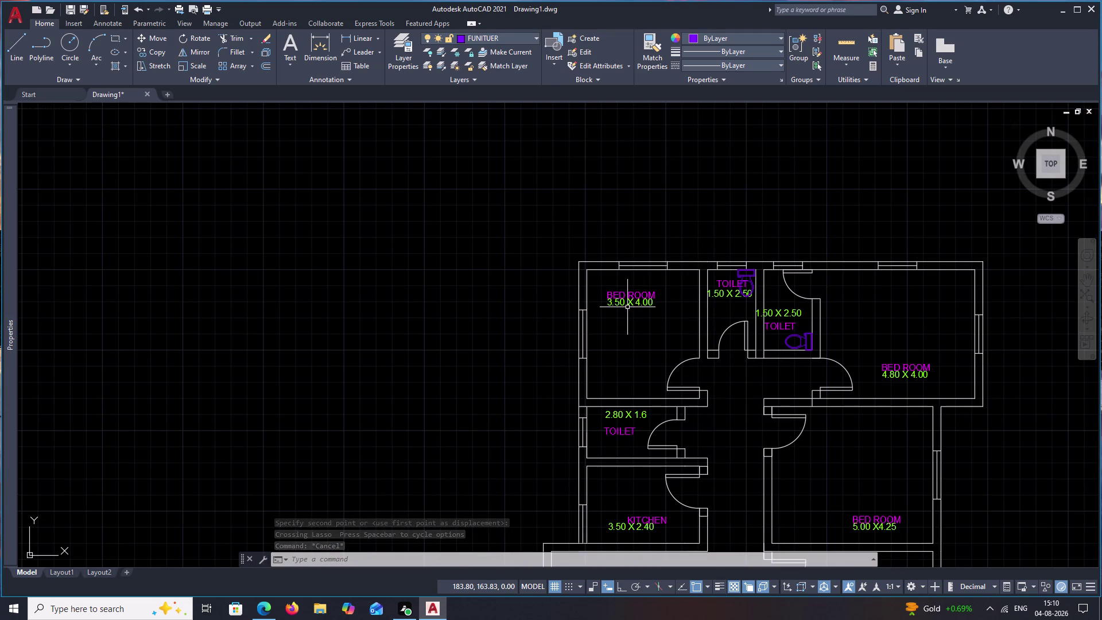
Change the Standard style's Height from 0.20 to 0.10, apply it, and close the dialog.
text(STY)
key(space)
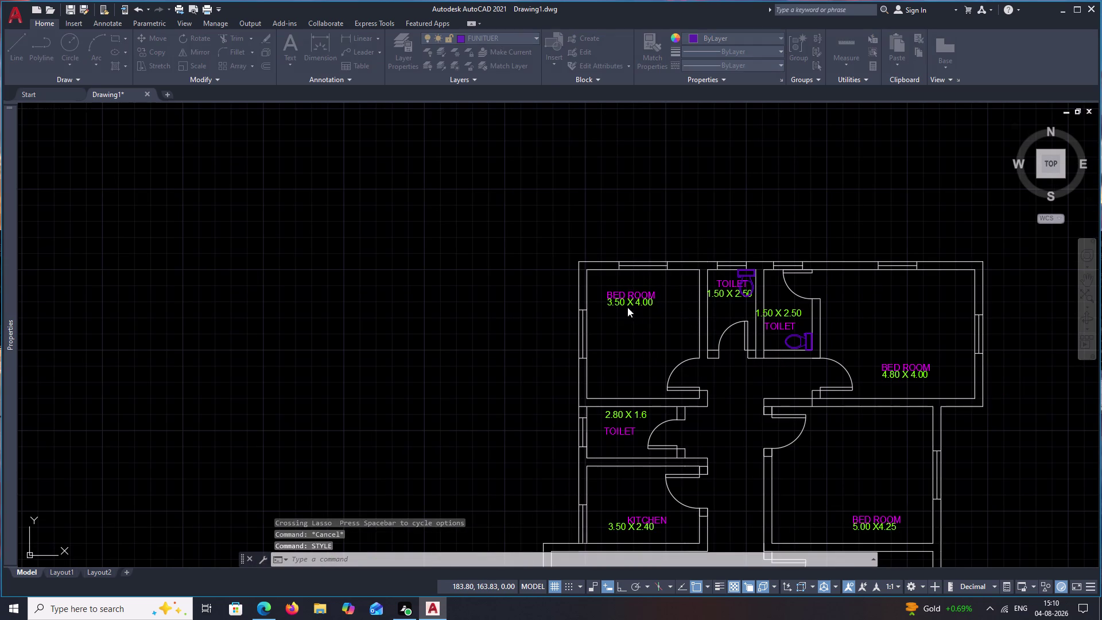
drag(628, 295, 576, 297)
click(630, 303)
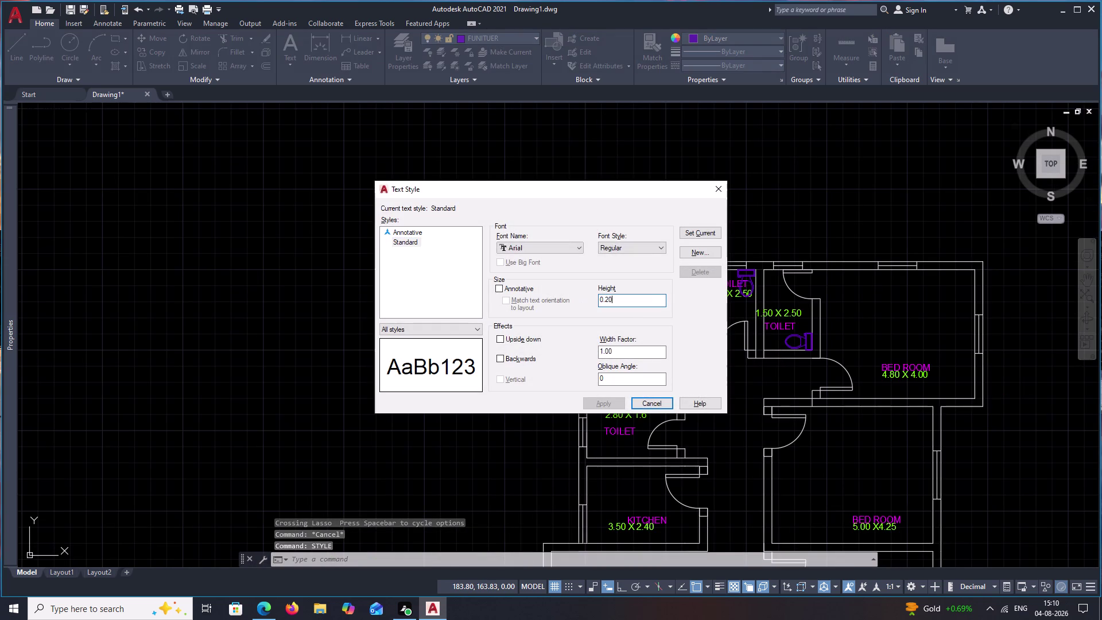
key(BackSpace)
key(BackSpace)
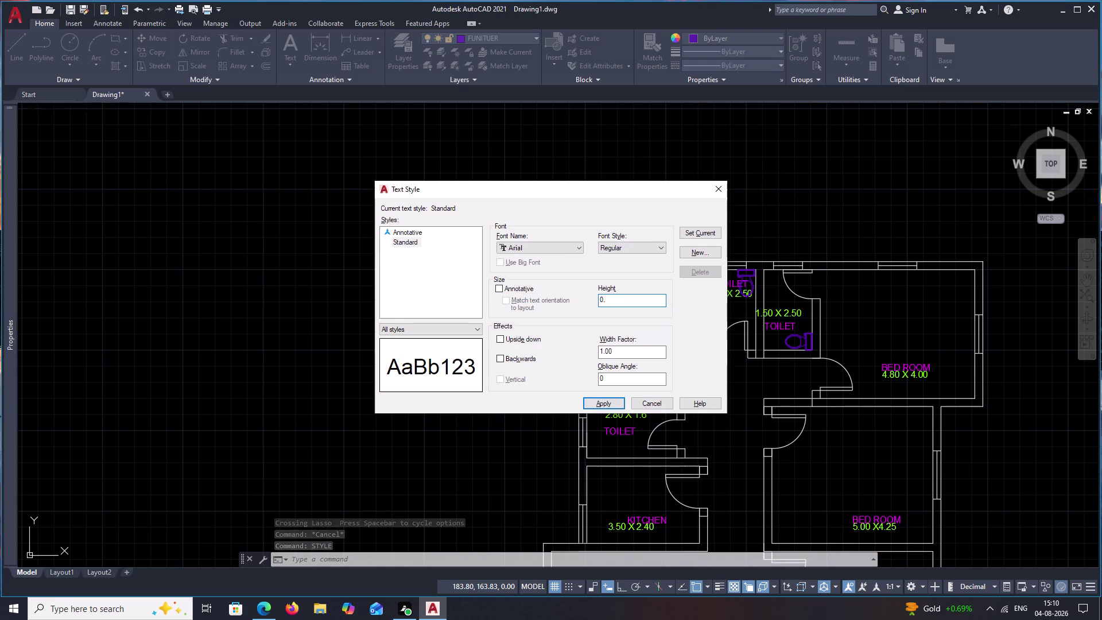
key(1)
click(605, 400)
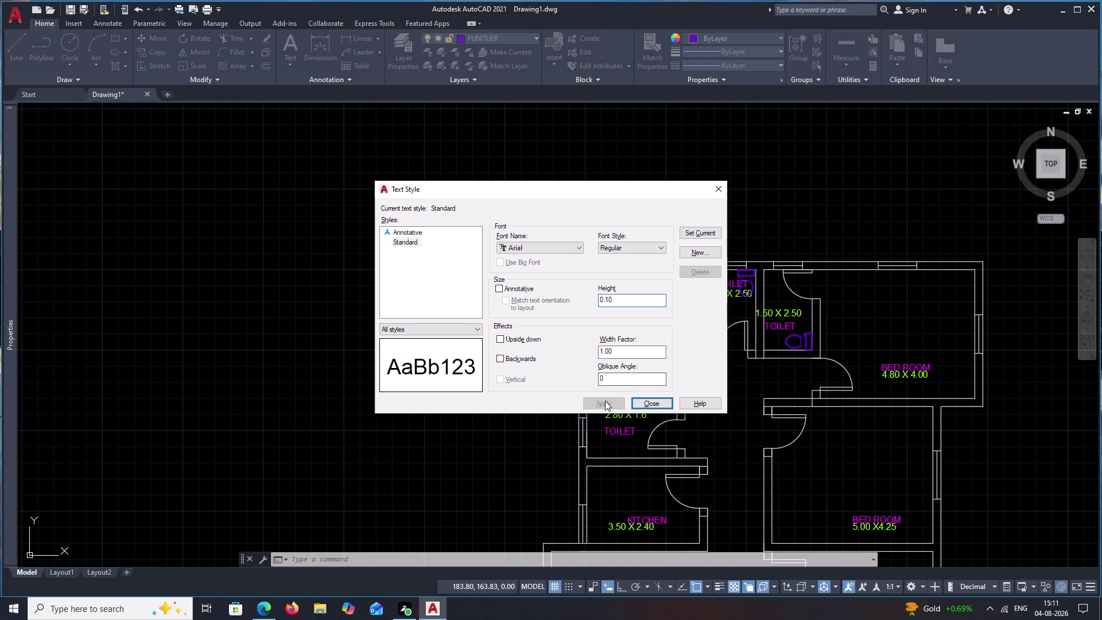
click(759, 368)
click(715, 187)
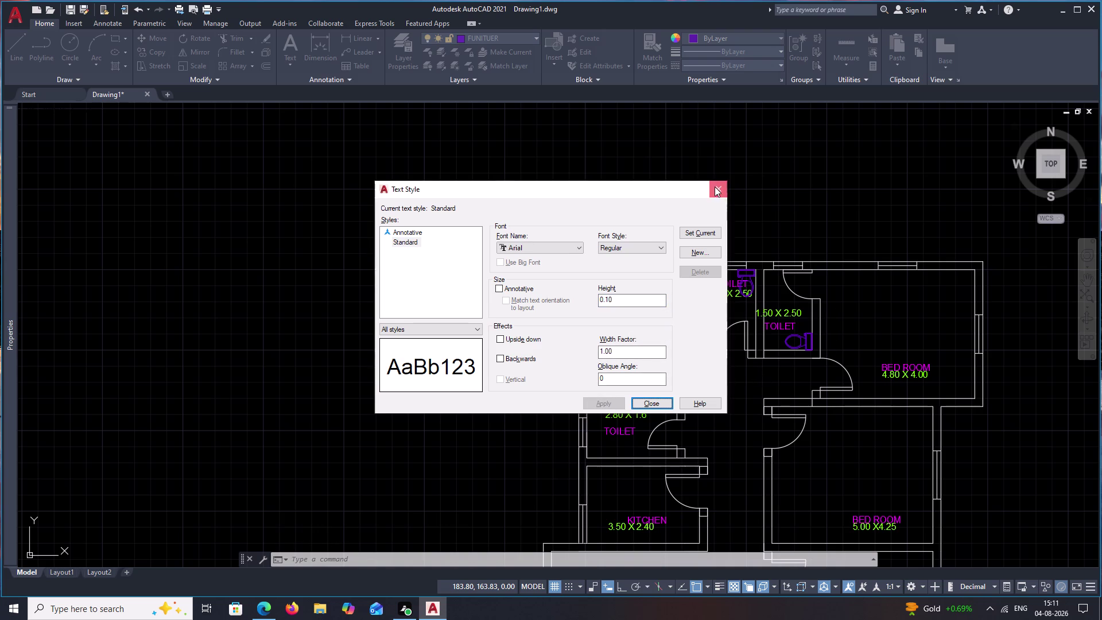
key(Escape)
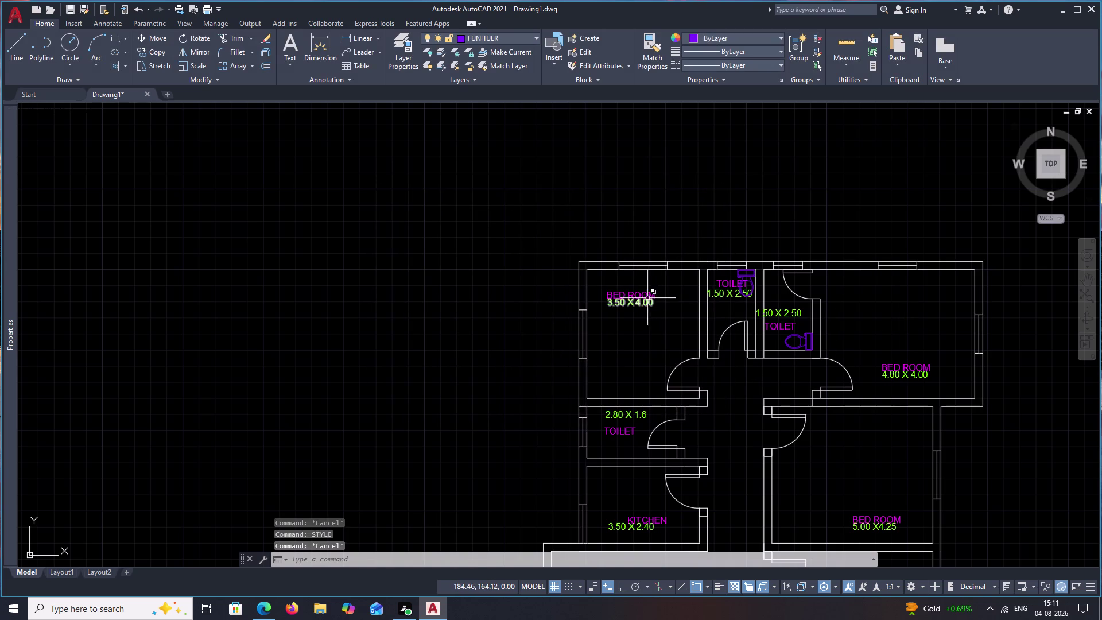
Select the BED ROOM and 3.50 X 4.00 labels and set their height to 0.1.
scroll(up, 3)
drag(691, 270, 686, 361)
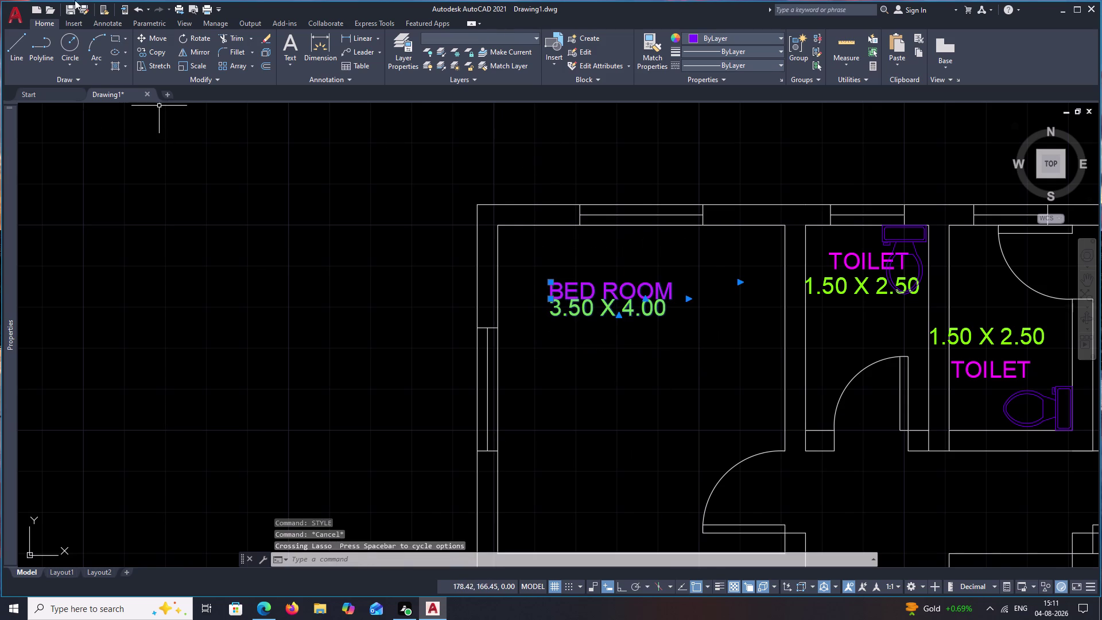
double_click(622, 299)
double_click(629, 307)
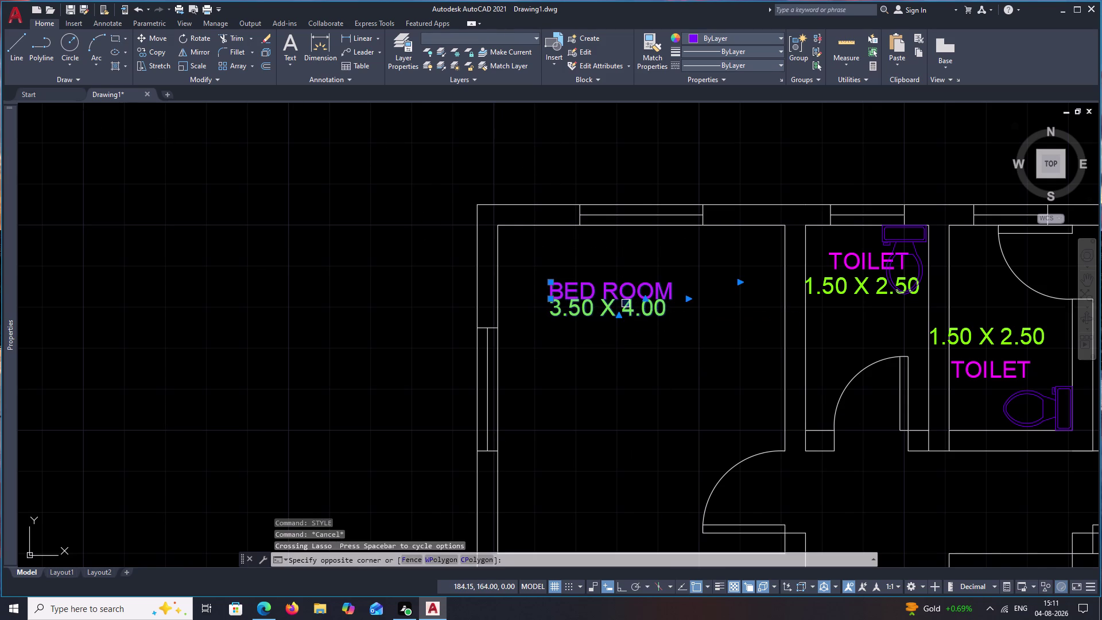
double_click(630, 307)
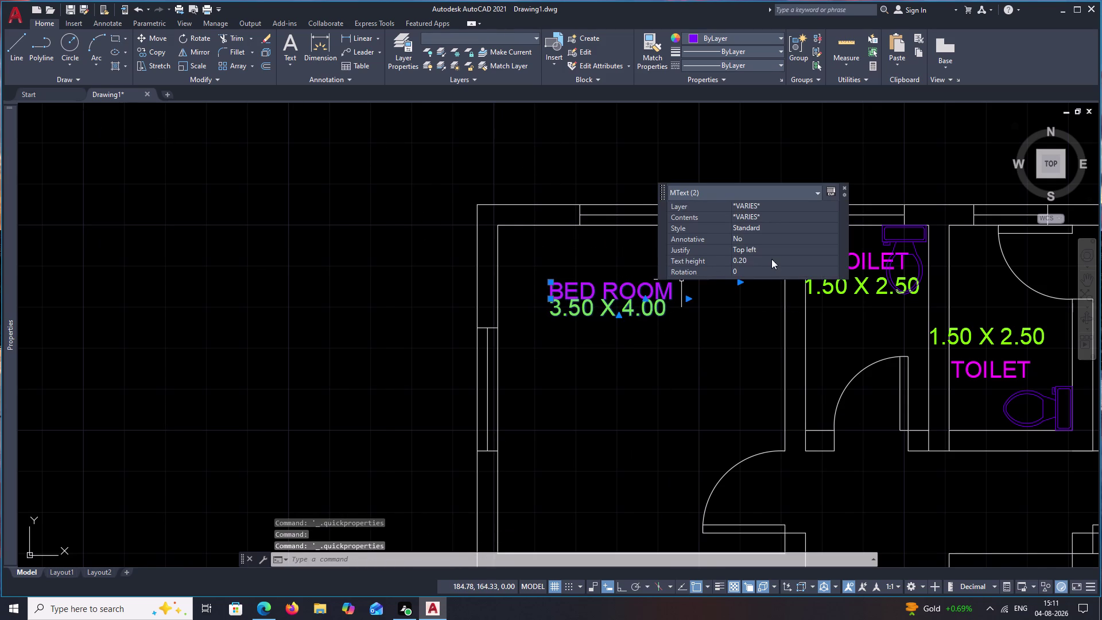
click(752, 256)
key(BackSpace)
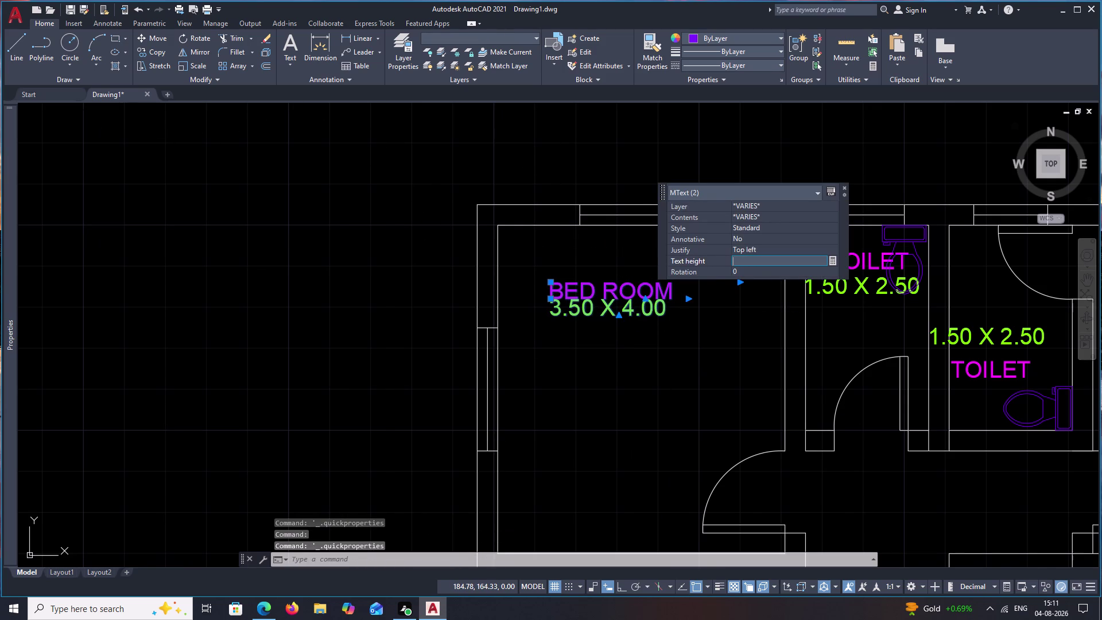
text(.1)
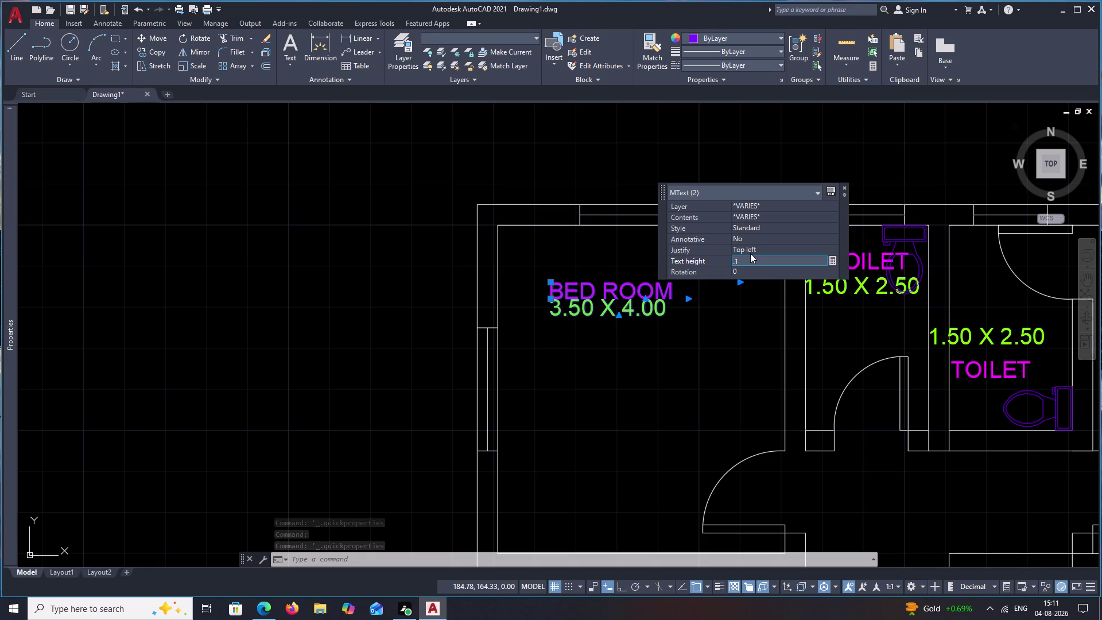
click(738, 300)
Correct the bedroom labels' text height to 0.19 and close Quick Properties.
scroll(down, 3)
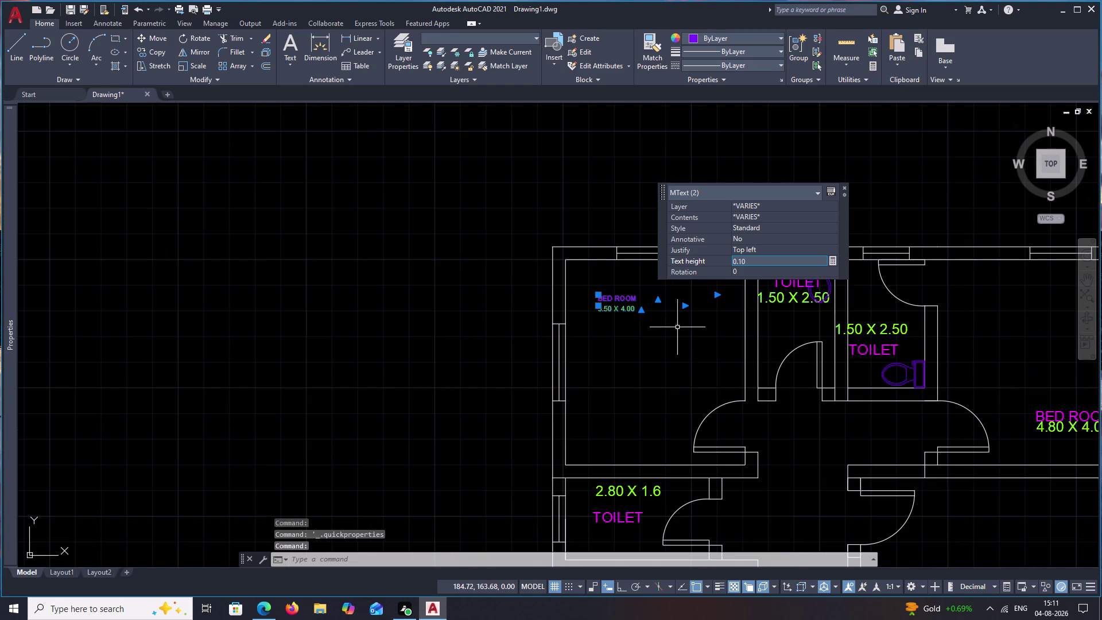
click(752, 261)
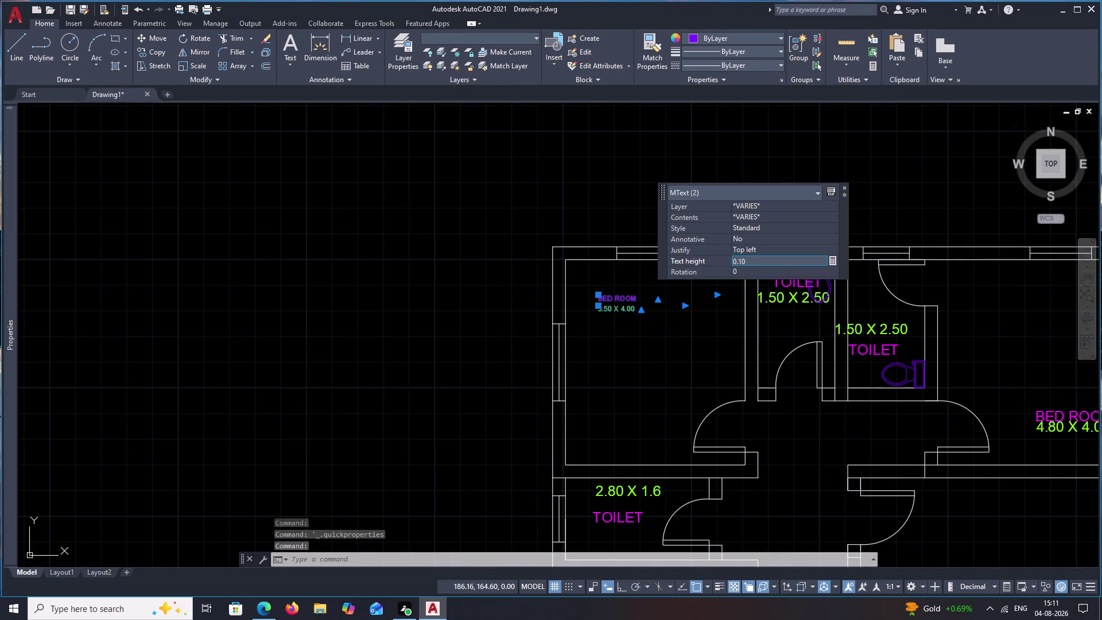
key(BackSpace)
key(BackSpace)
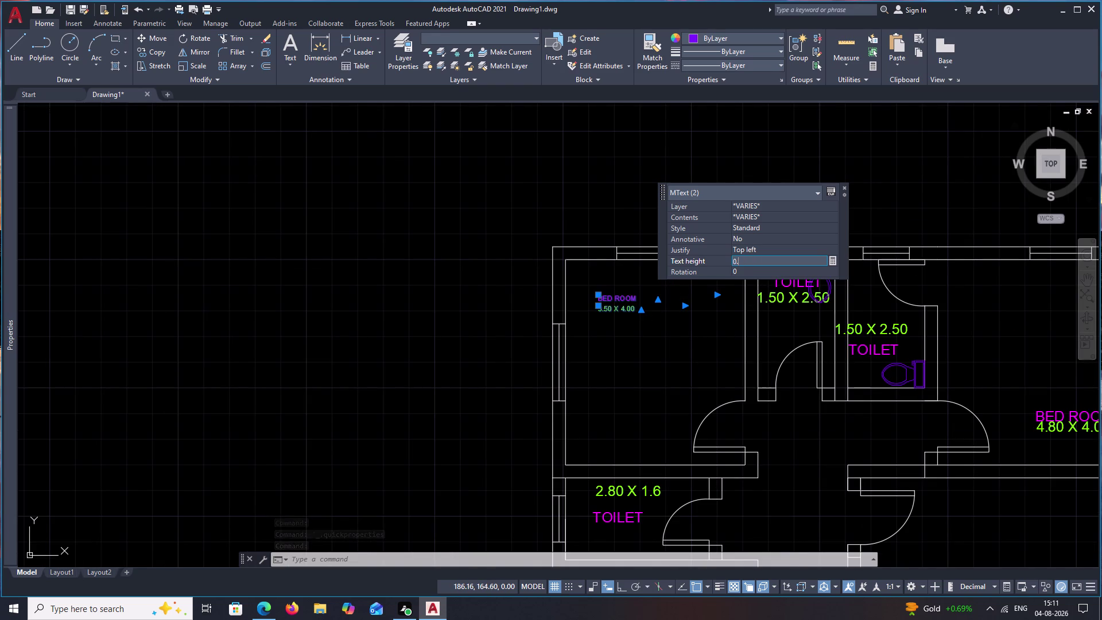
key(1)
key(9)
click(695, 342)
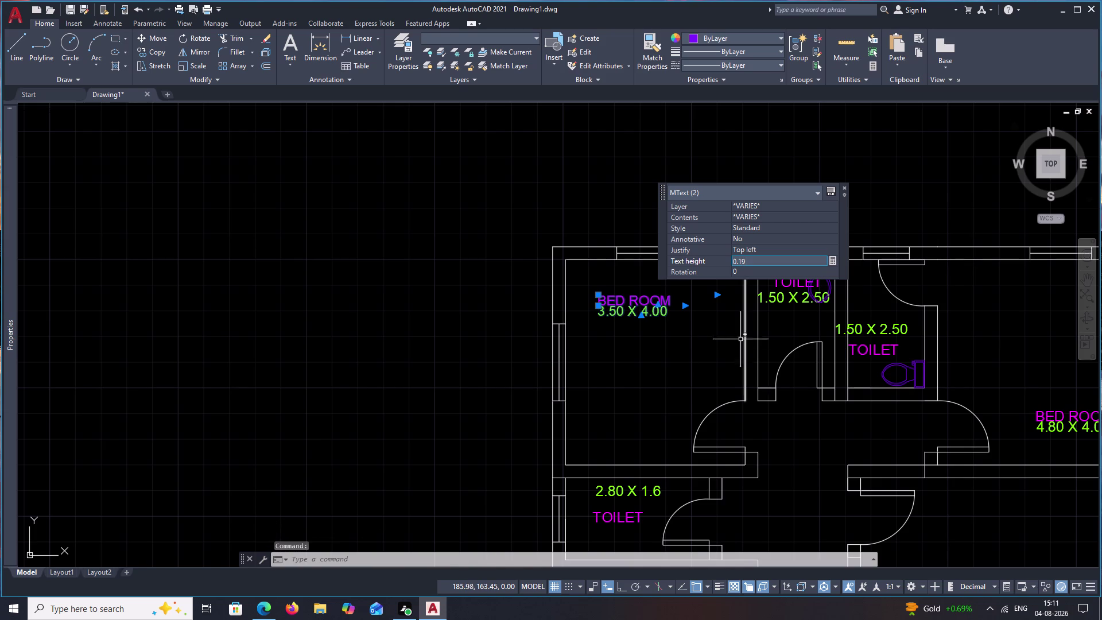
key(BackSpace)
click(846, 188)
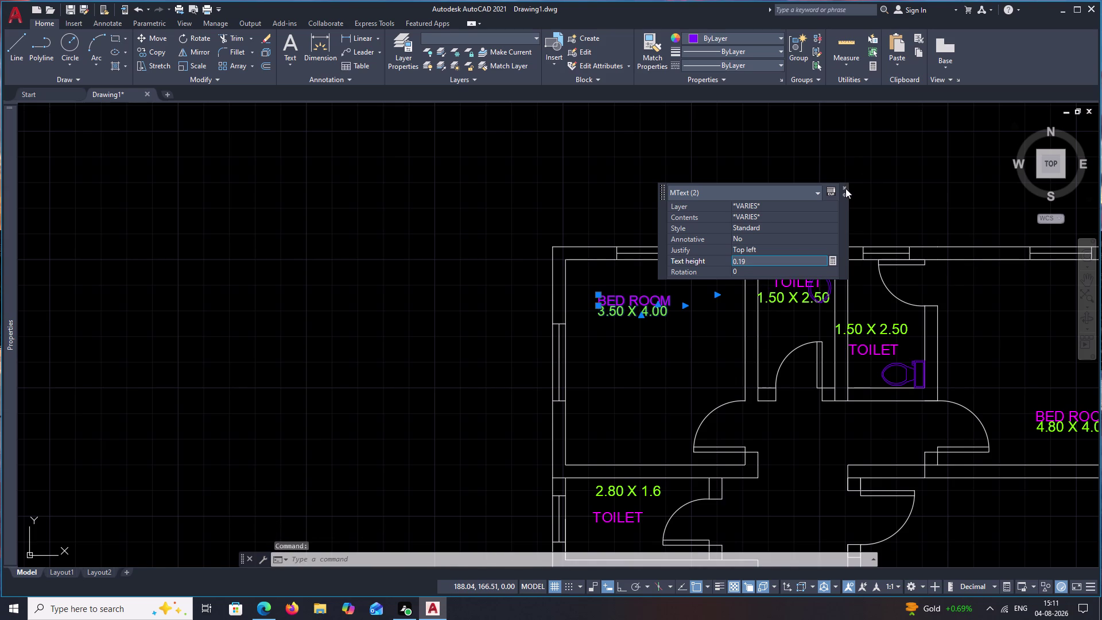
key(Escape)
click(650, 311)
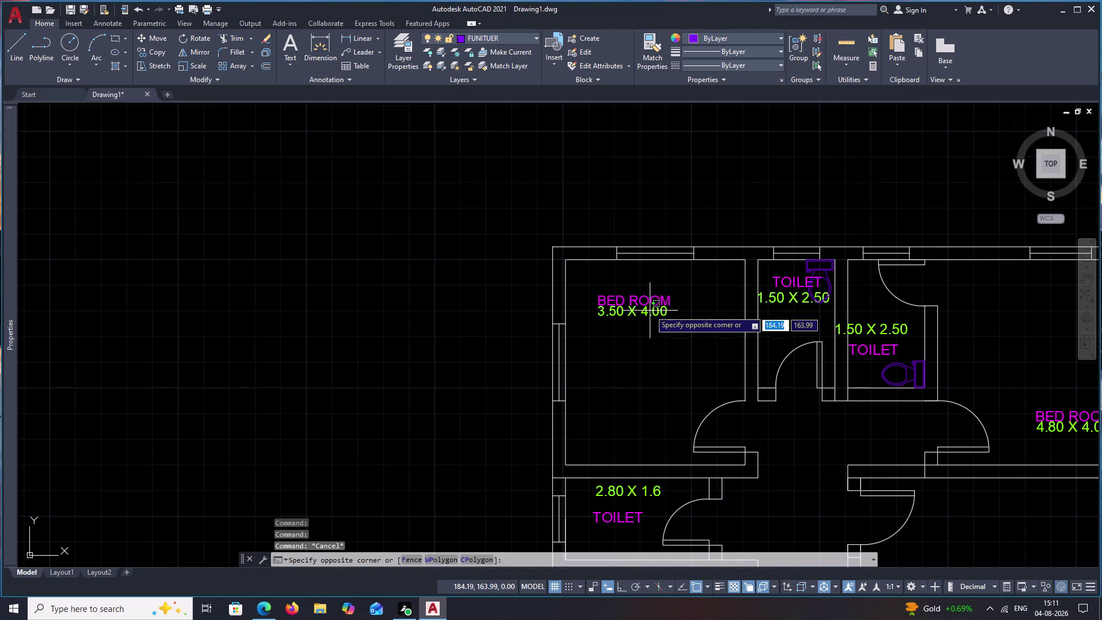
Select the top and right toilets' name and size labels.
click(654, 305)
key(Escape)
click(657, 304)
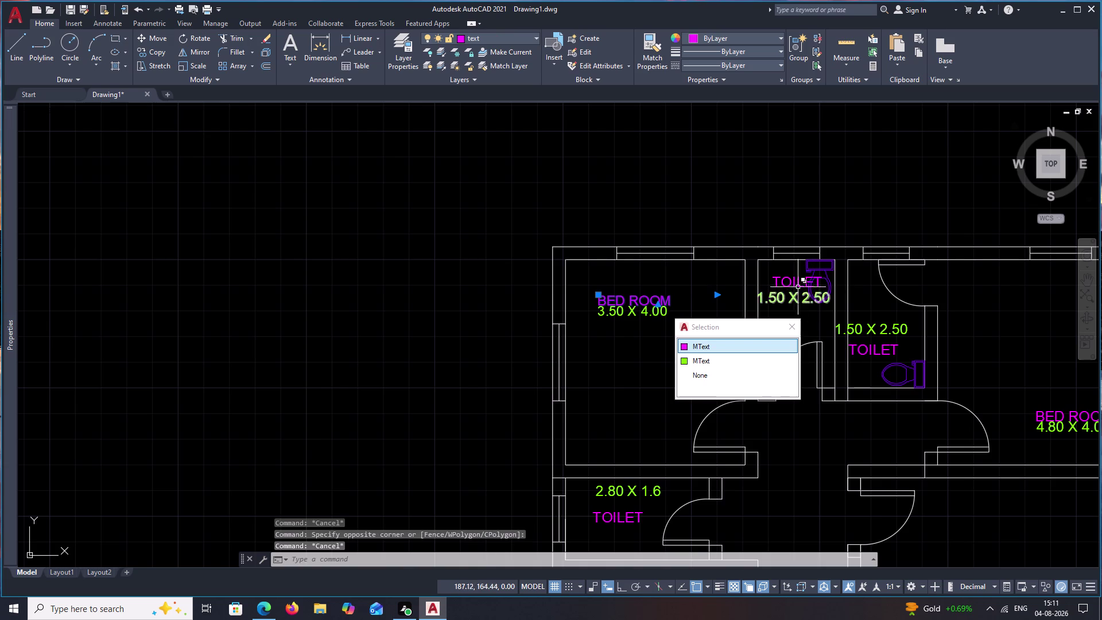
click(794, 285)
click(880, 331)
click(869, 350)
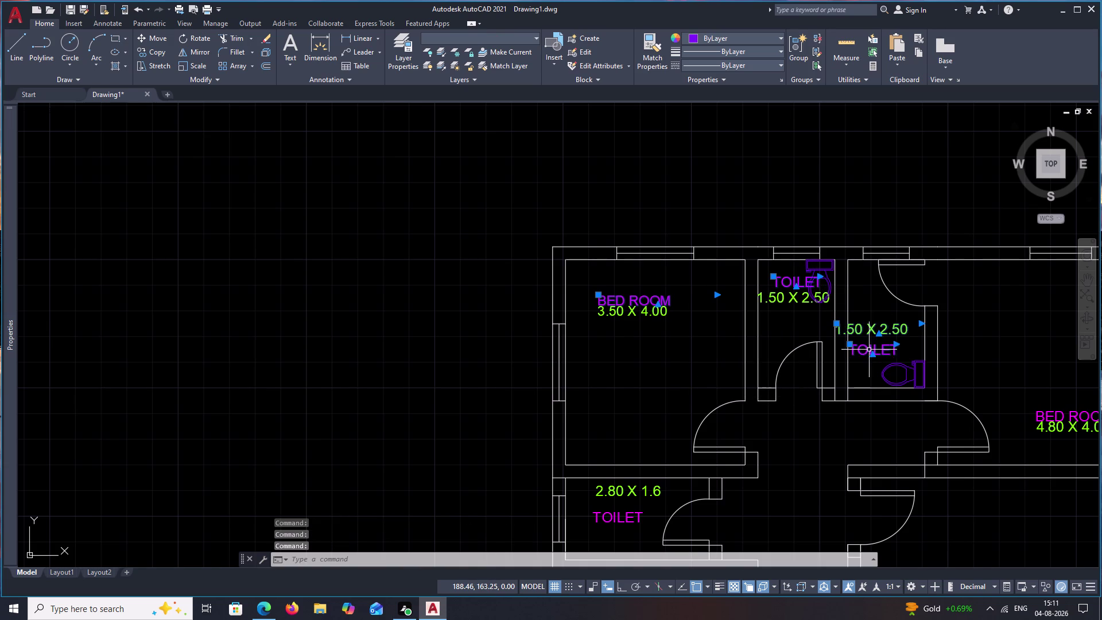
click(790, 300)
Add the right bedroom's name and size labels to the selection.
middle_drag(814, 335, 697, 236)
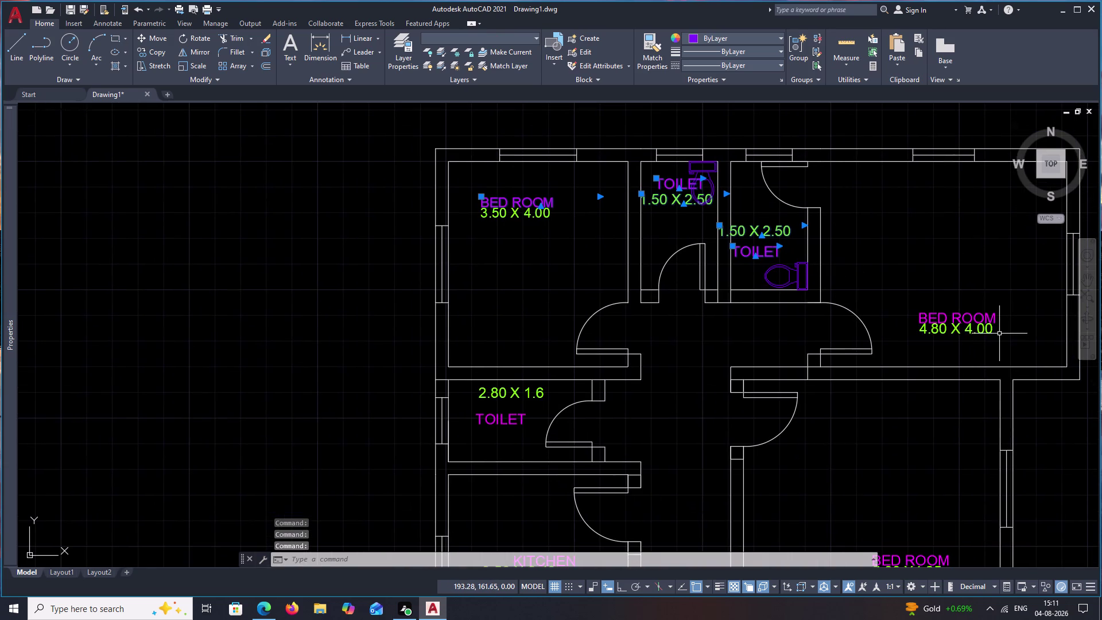
click(972, 333)
click(943, 318)
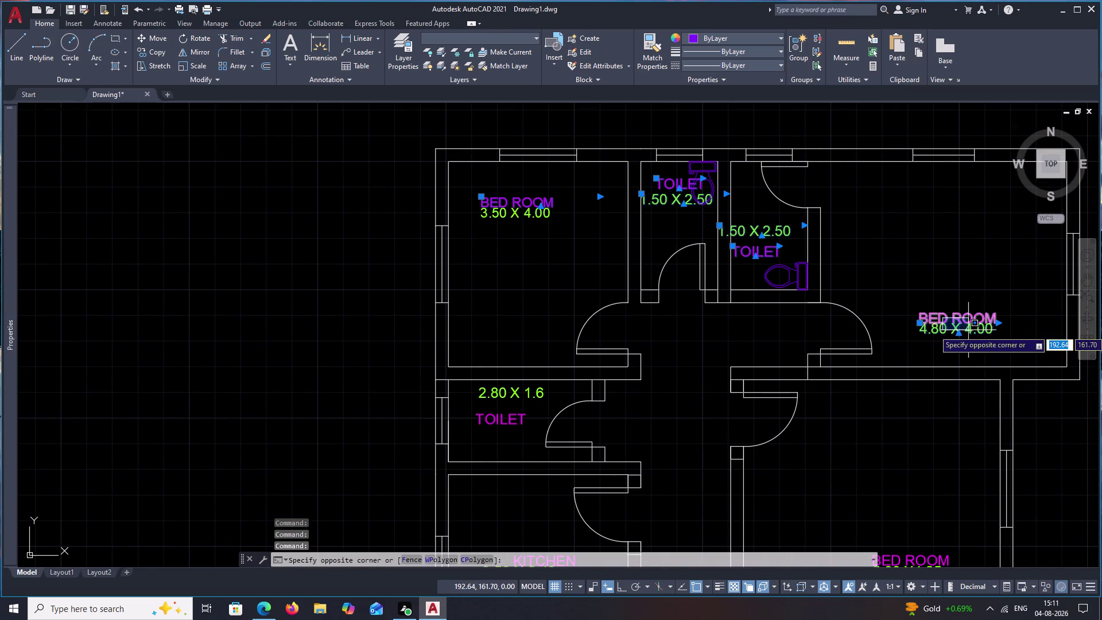
click(974, 321)
drag(1006, 301, 938, 344)
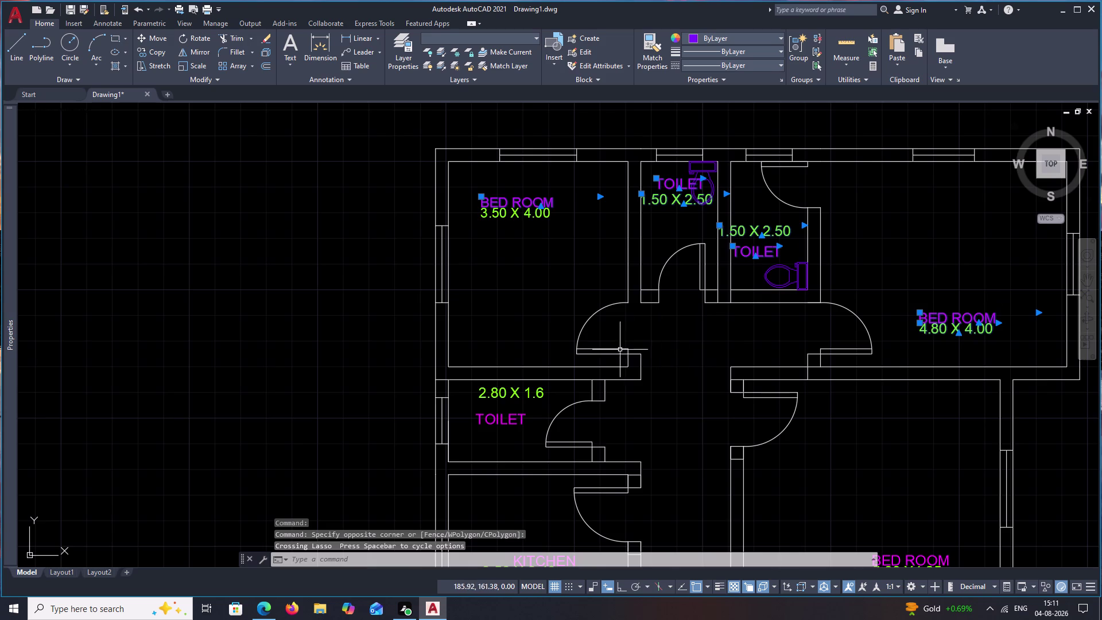
Add the lower toilet labels and the KITCHEN name and size labels.
middle_drag(527, 415, 574, 356)
click(550, 362)
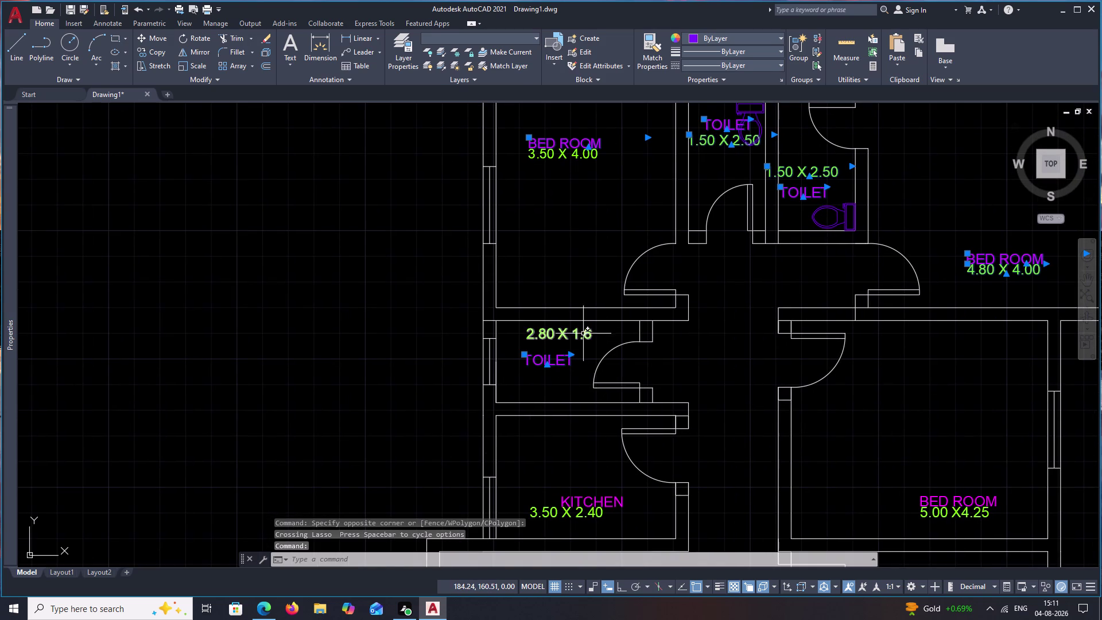
click(587, 334)
middle_drag(600, 393, 621, 278)
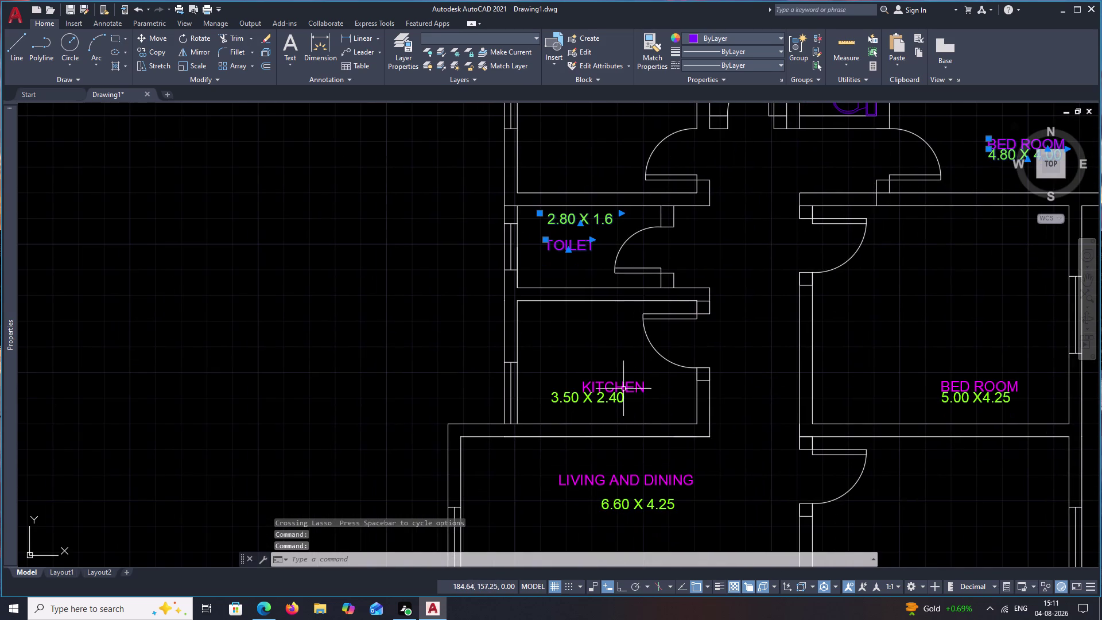
click(622, 396)
click(625, 384)
Add the LIVING AND DINING and DRAWING ROOM name and size labels.
middle_drag(642, 408, 645, 289)
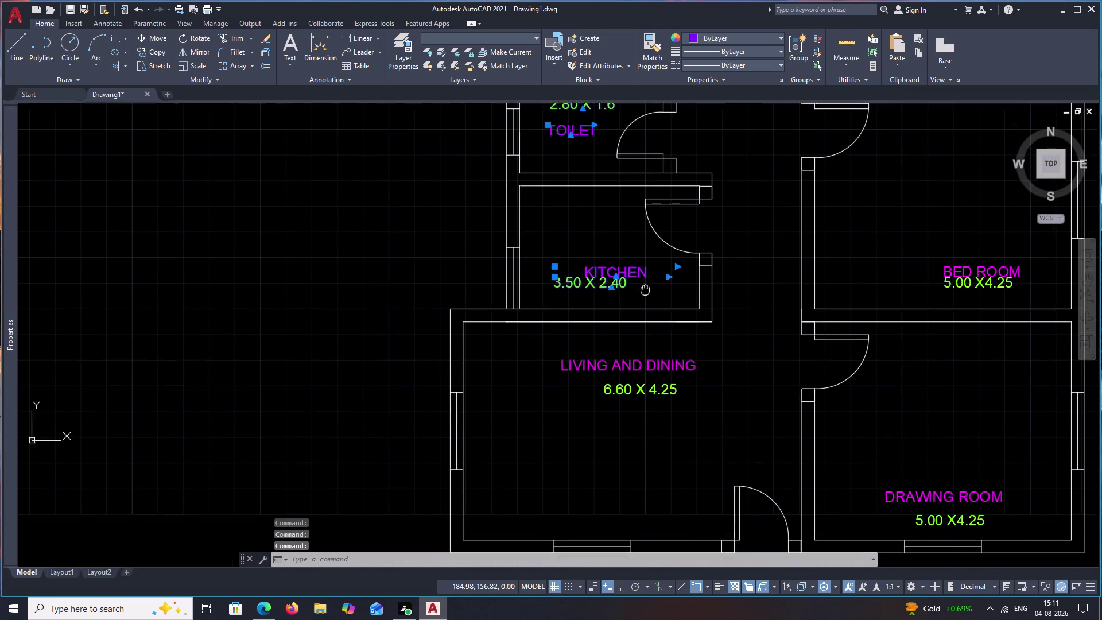
click(655, 364)
click(652, 390)
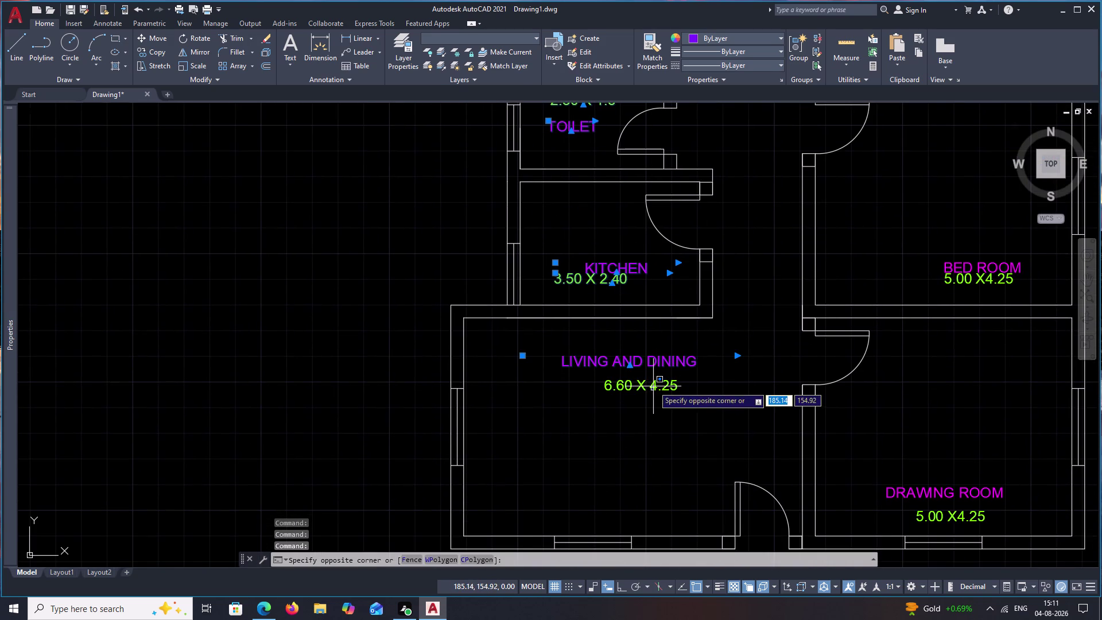
click(654, 386)
click(669, 388)
middle_drag(809, 408, 615, 358)
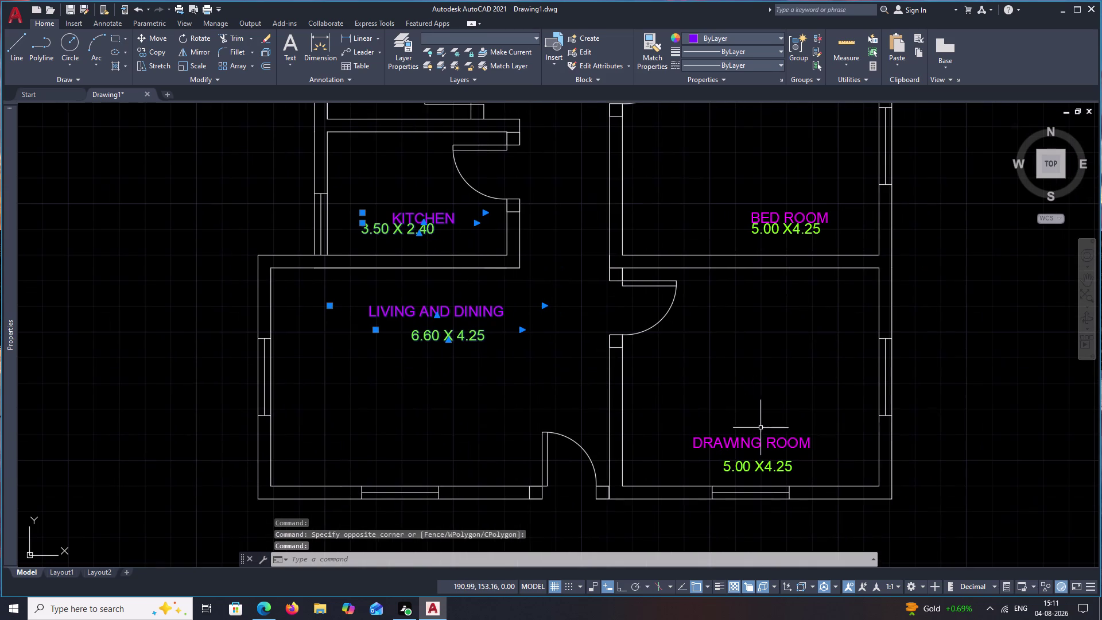
click(752, 439)
click(749, 467)
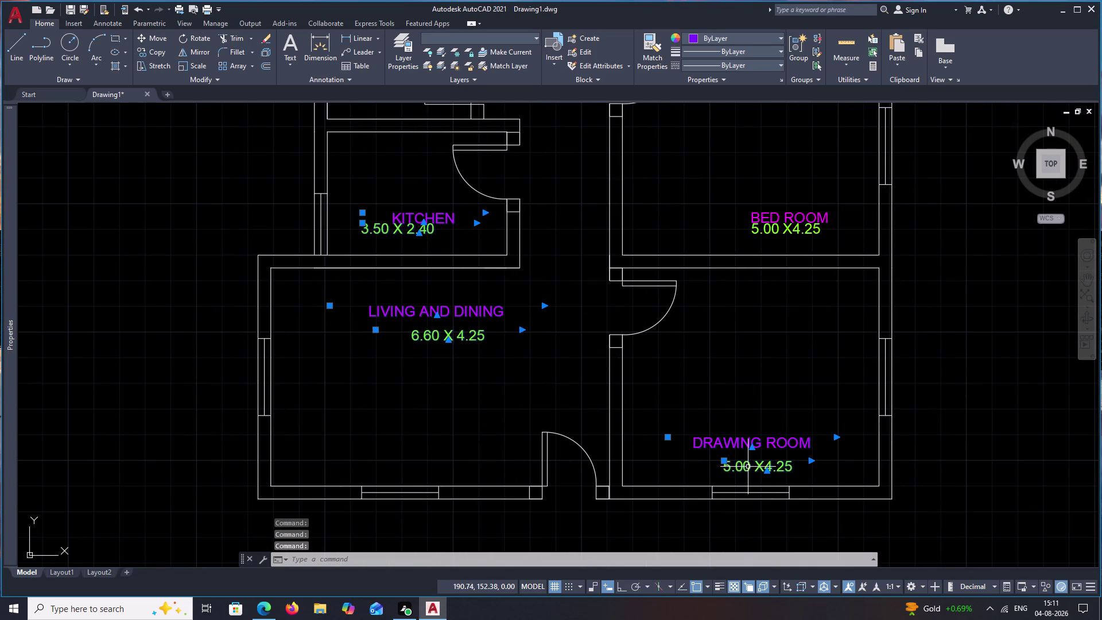
Add the BED ROOM name and size labels, then view the whole plan.
middle_drag(755, 258, 757, 367)
click(775, 341)
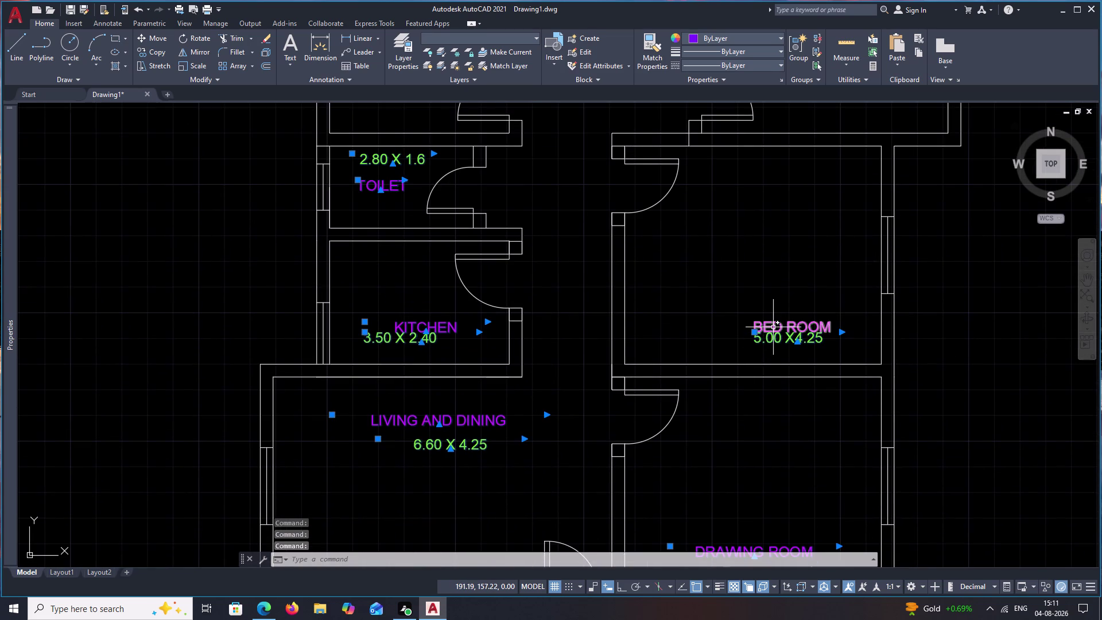
click(774, 328)
scroll(down, 3)
middle_drag(769, 277, 768, 325)
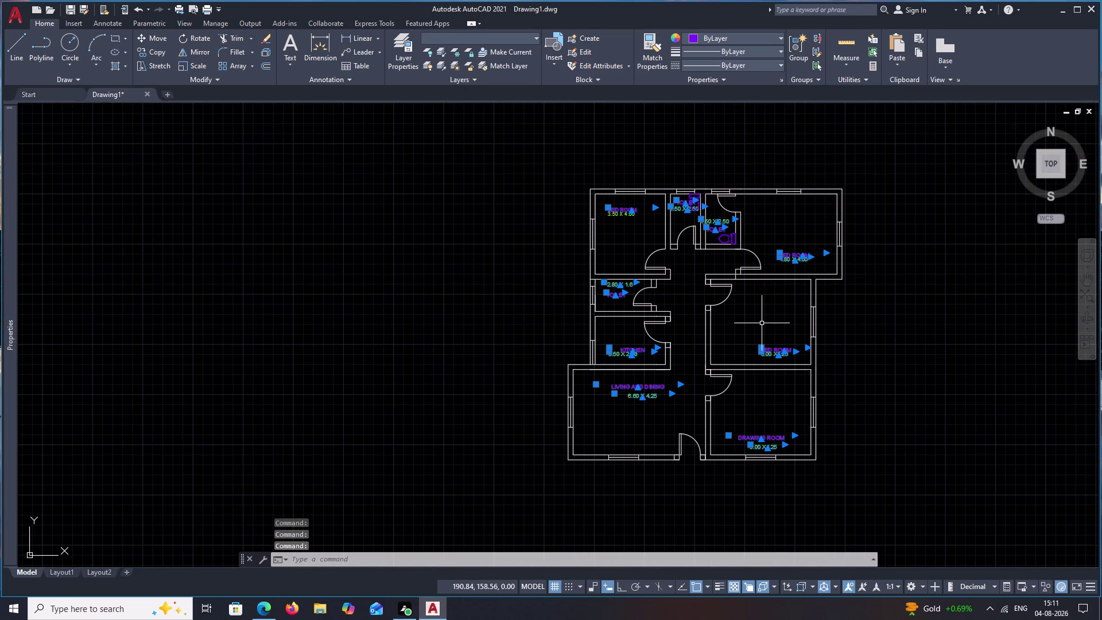
Open Properties for the selected labels with PR, then dismiss it and clear the selection.
text(PR)
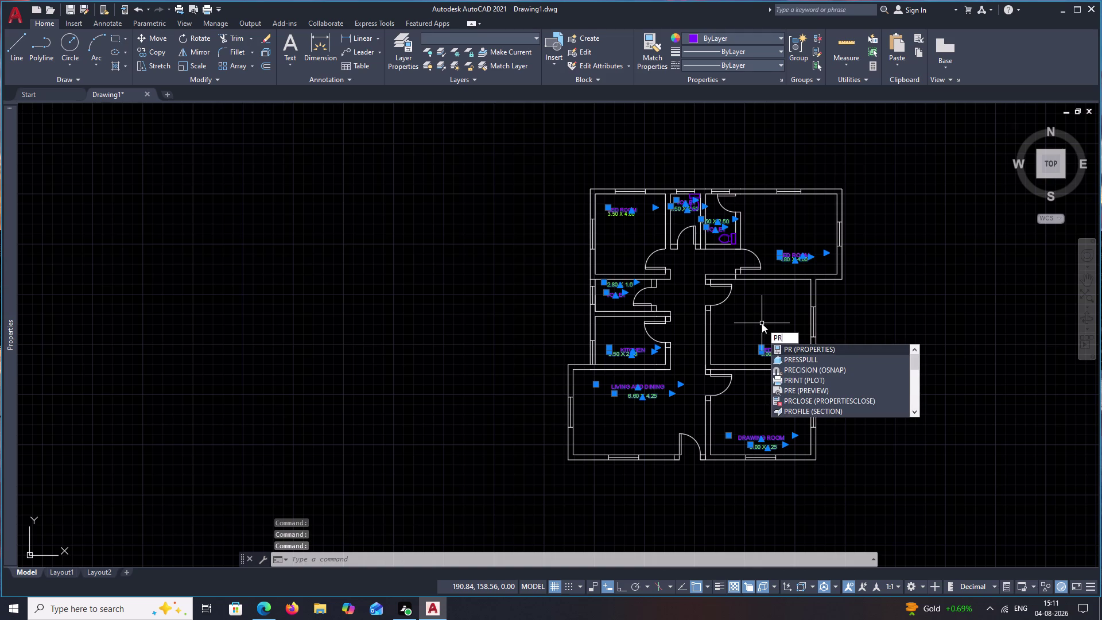
key(space)
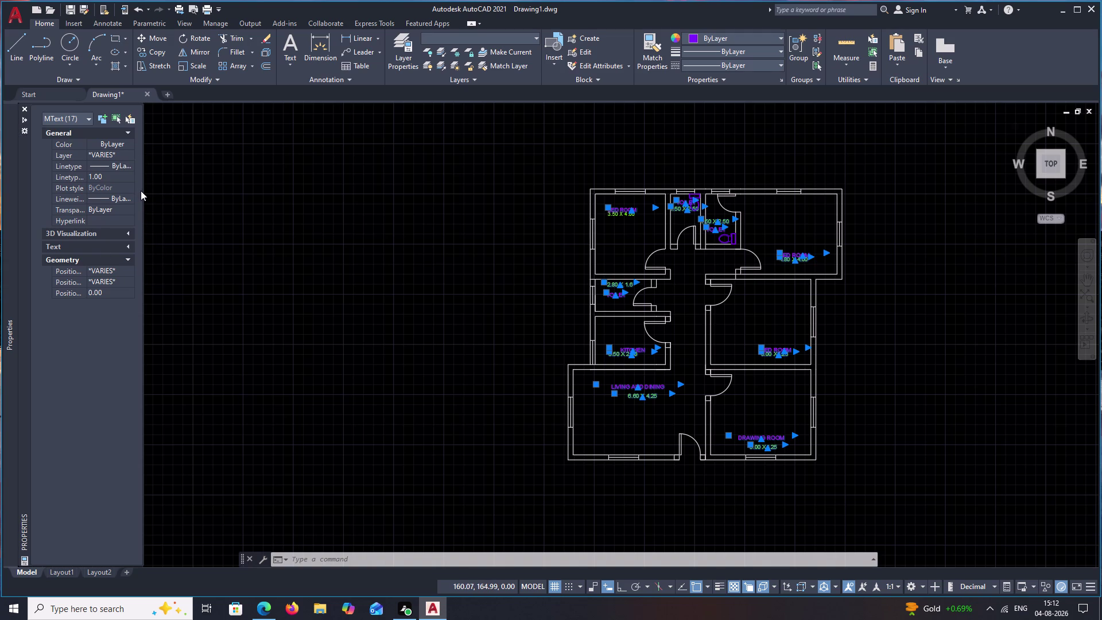
drag(140, 191, 246, 204)
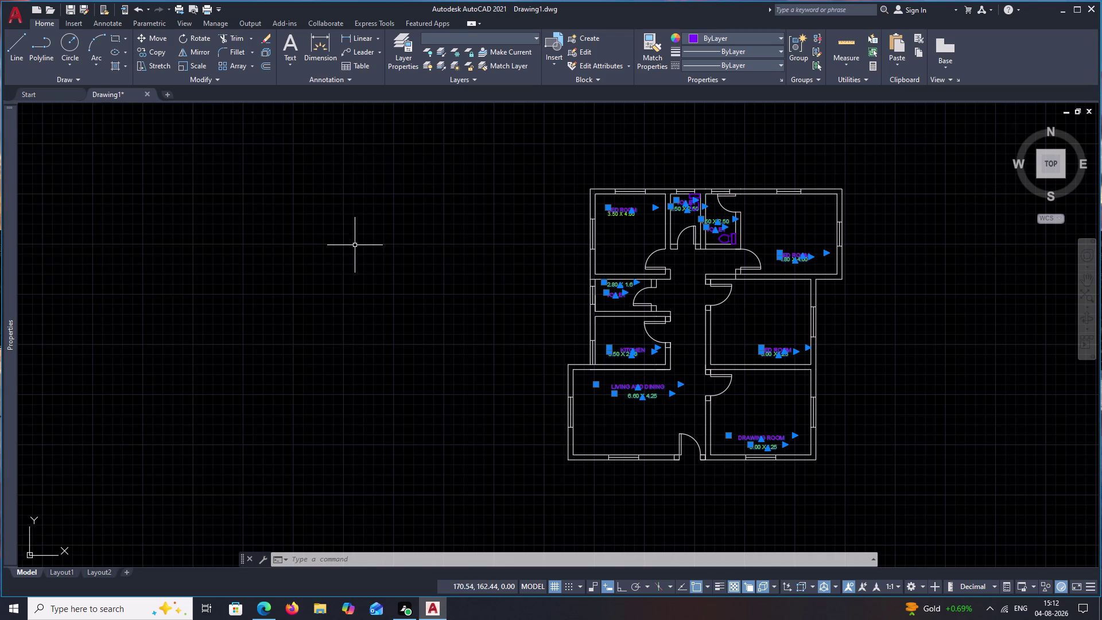
key(Escape)
Select the upper toilet's two labels and view their full properties, then cancel.
scroll(up, 3)
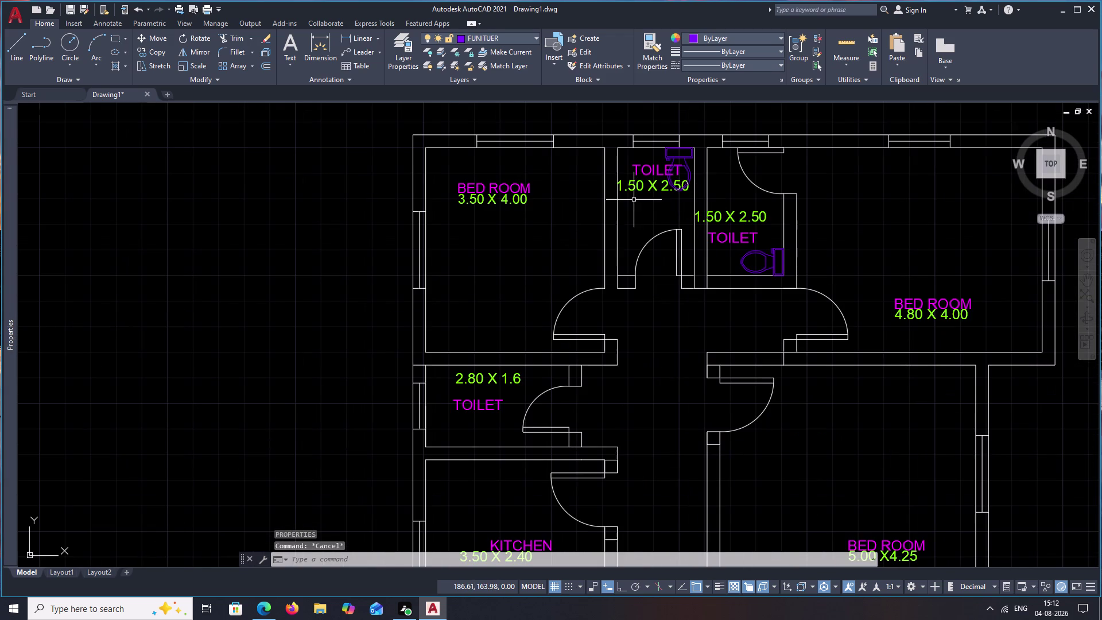
middle_drag(634, 200, 583, 245)
click(593, 230)
click(595, 214)
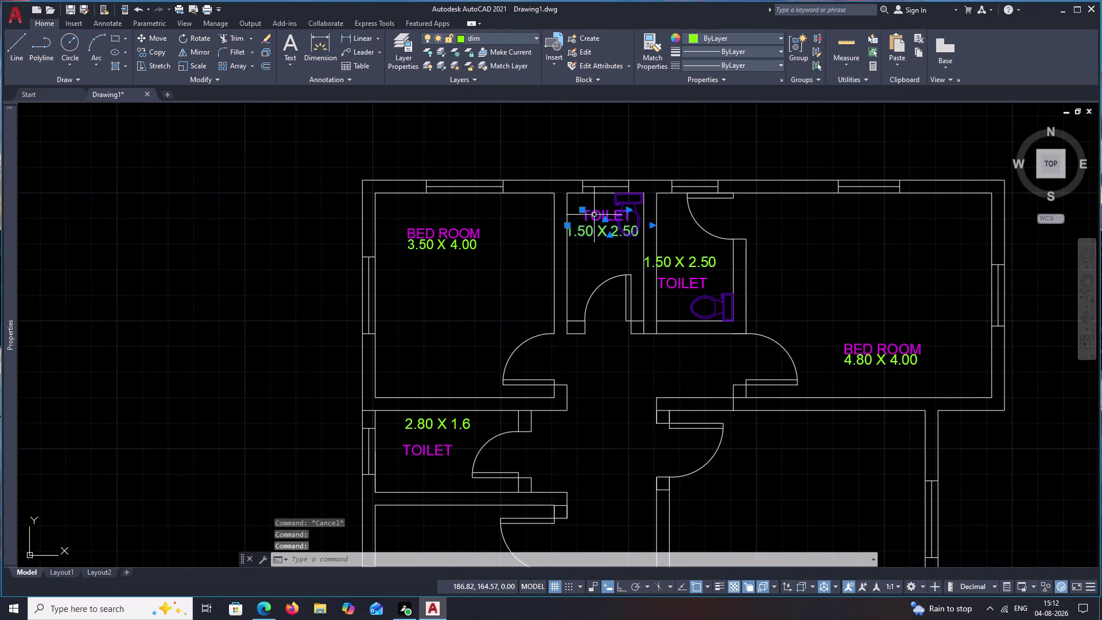
right_click(595, 214)
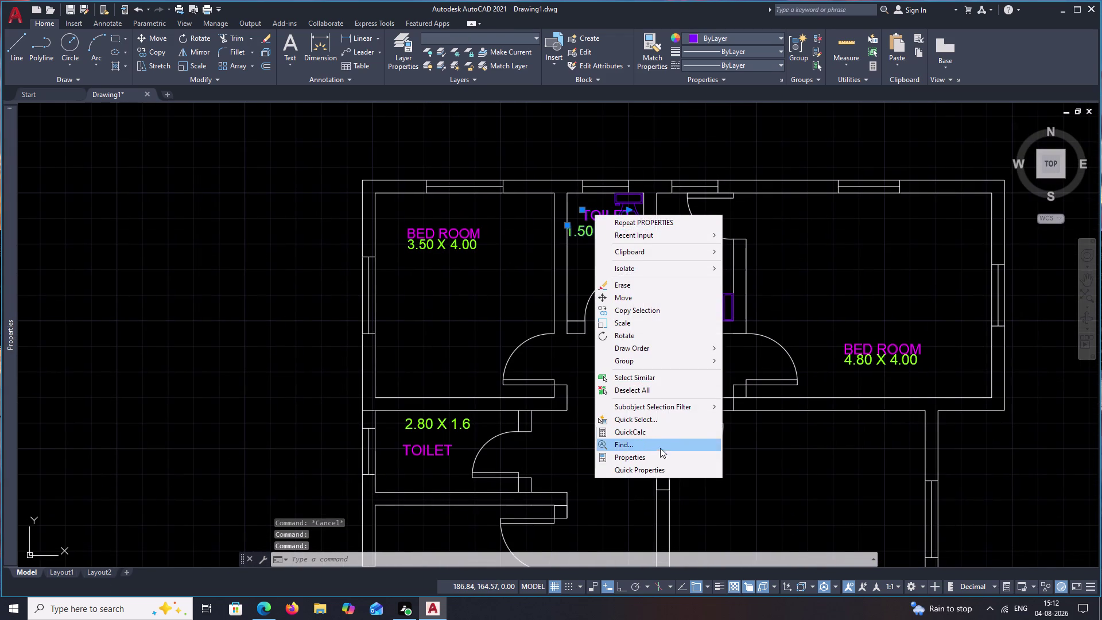
click(661, 453)
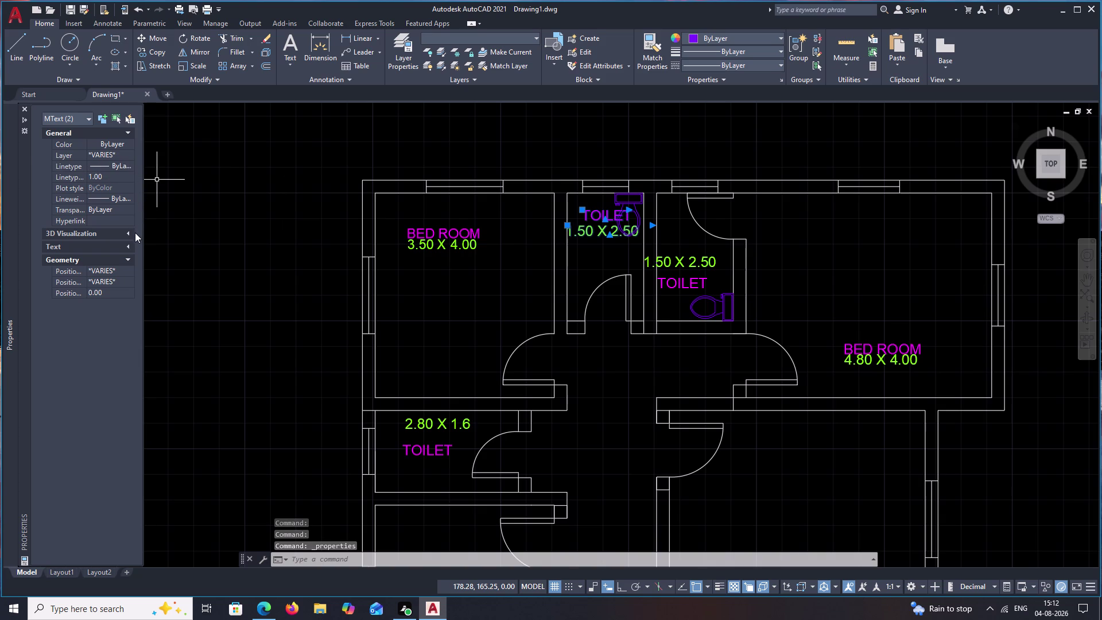
click(111, 294)
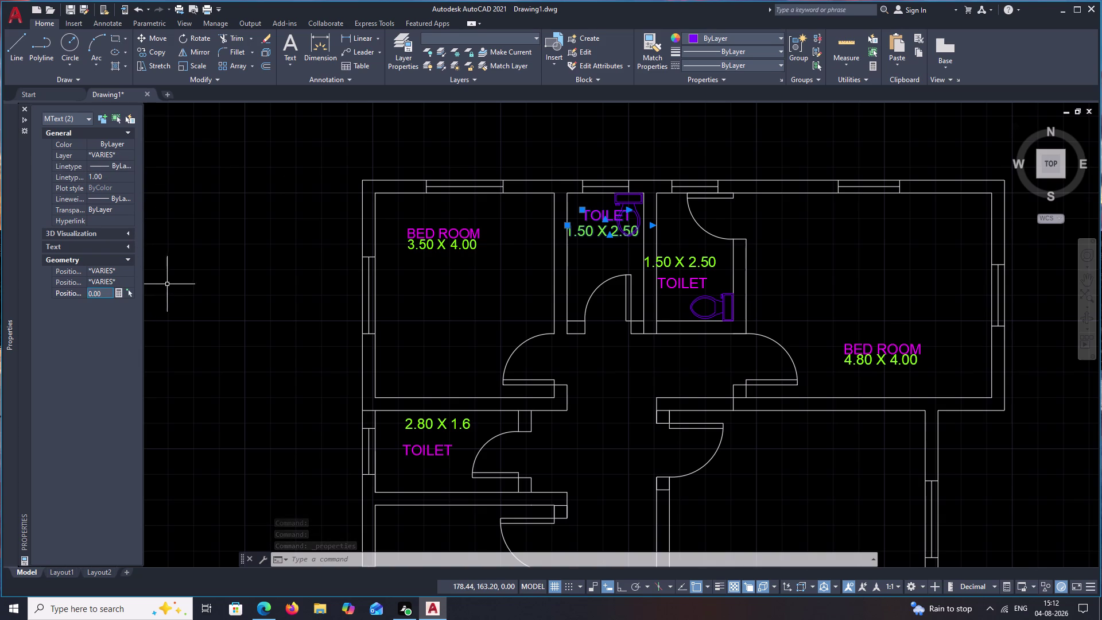
key(Escape)
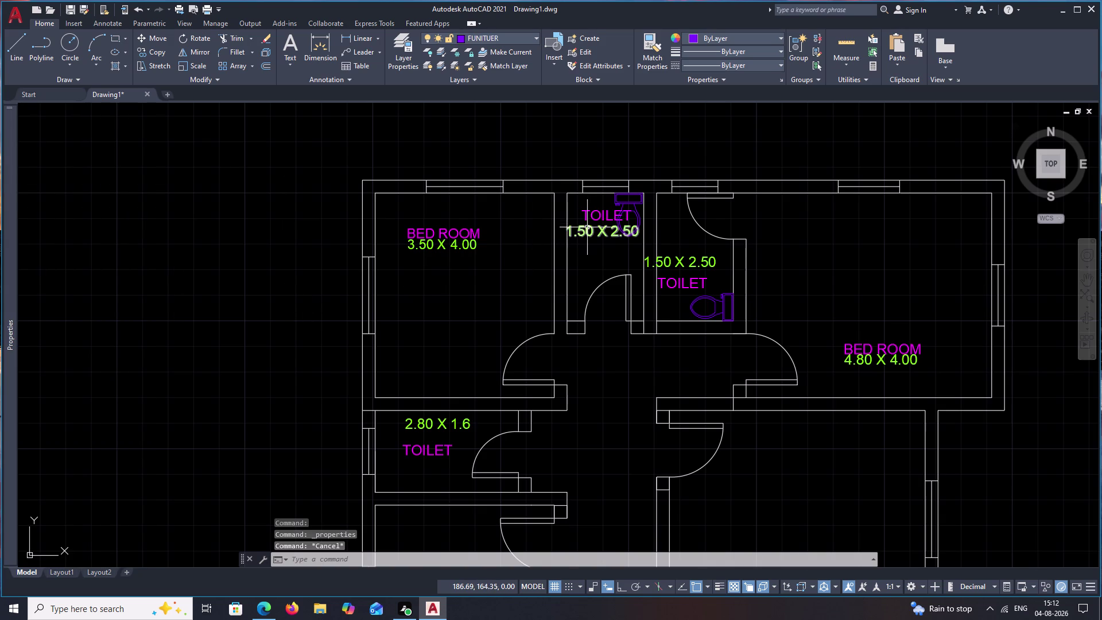
Change the upper toilet labels' text height from 0.20 to 0.19 in Quick Properties.
click(587, 230)
double_click(585, 220)
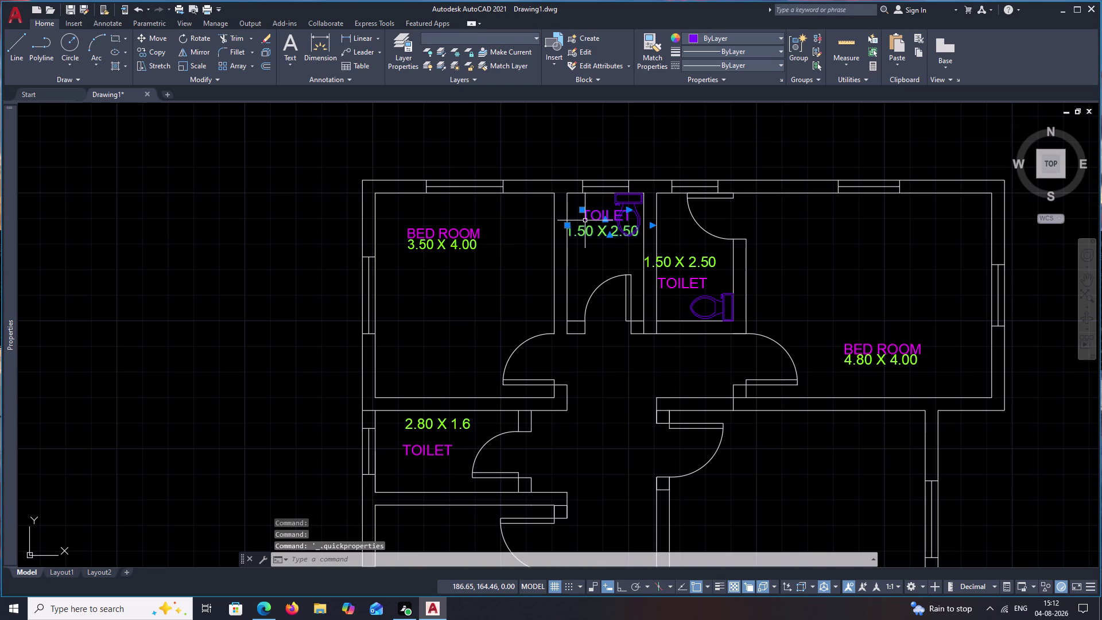
drag(715, 172, 661, 165)
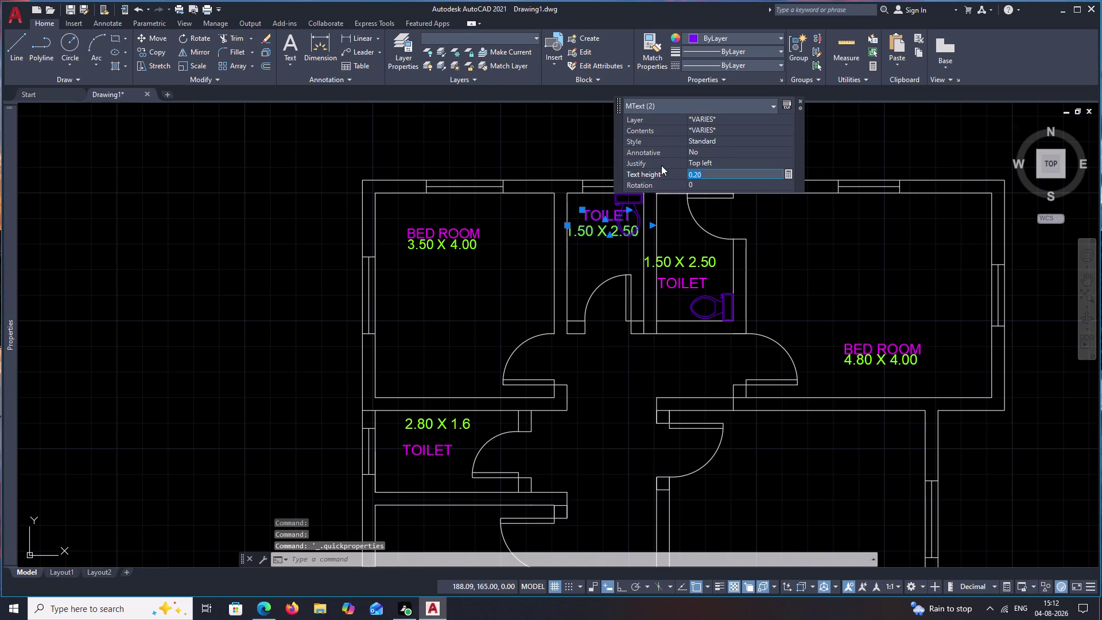
drag(662, 165, 658, 165)
key(BackSpace)
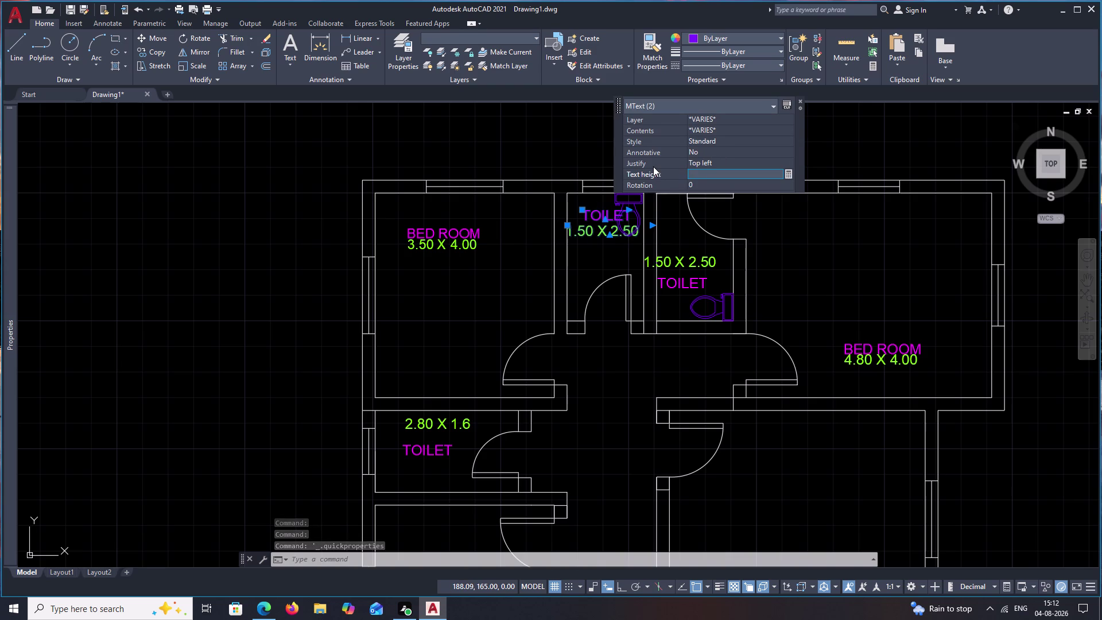
text(.19)
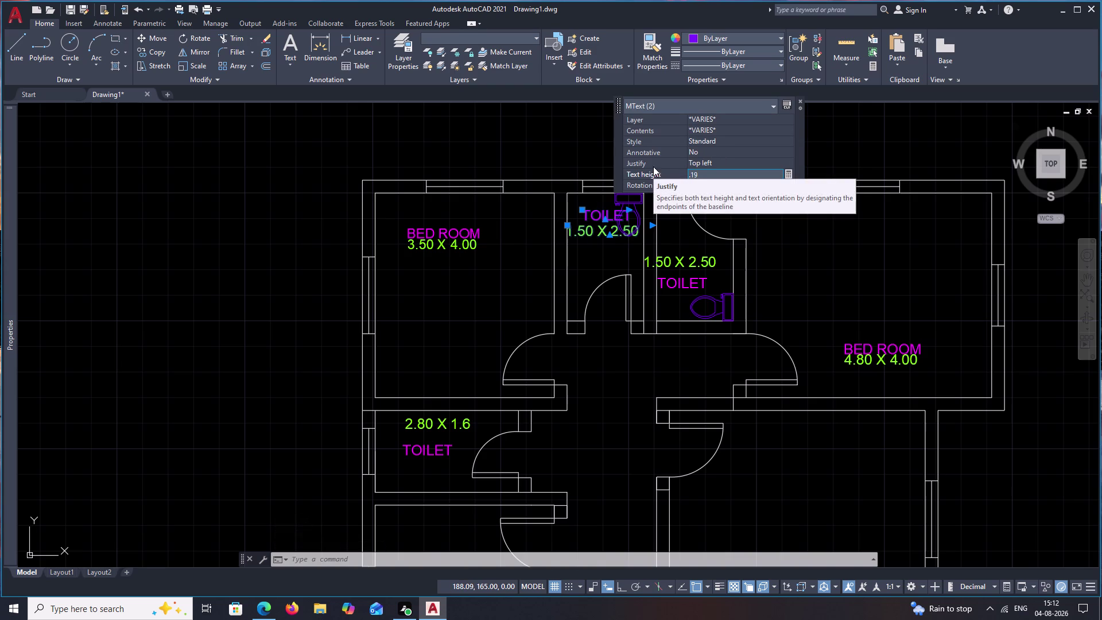
click(625, 235)
click(626, 263)
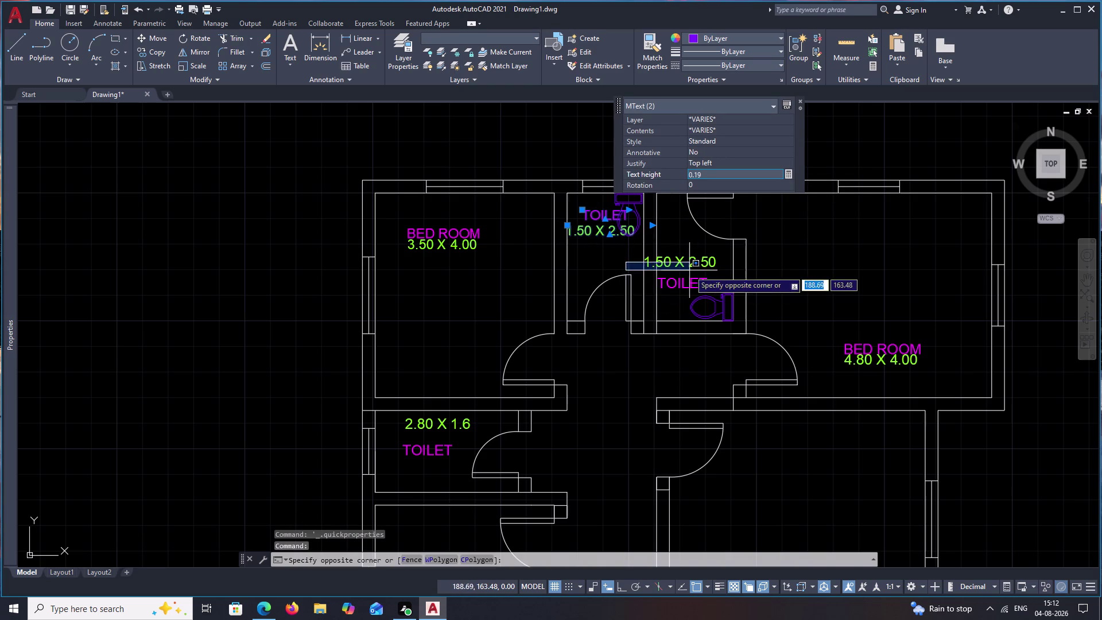
key(Escape)
key(Escape)
Select the other toilet's labels and right-click them for options.
click(705, 266)
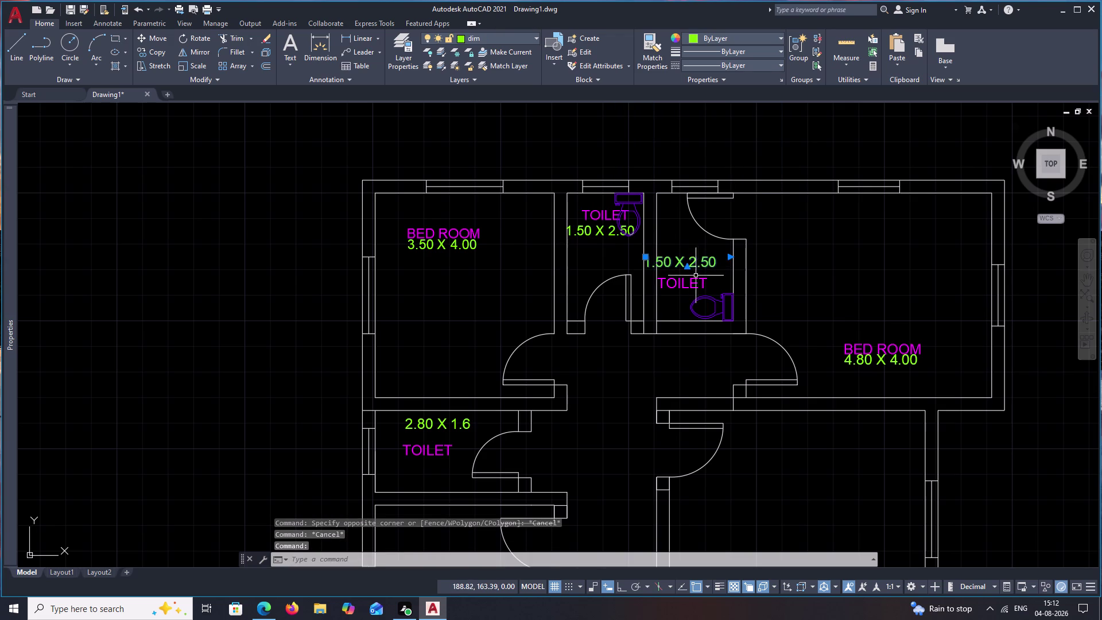
click(694, 280)
right_click(693, 280)
Select the upper-right toilet's name and size labels and bring up their properties.
click(741, 228)
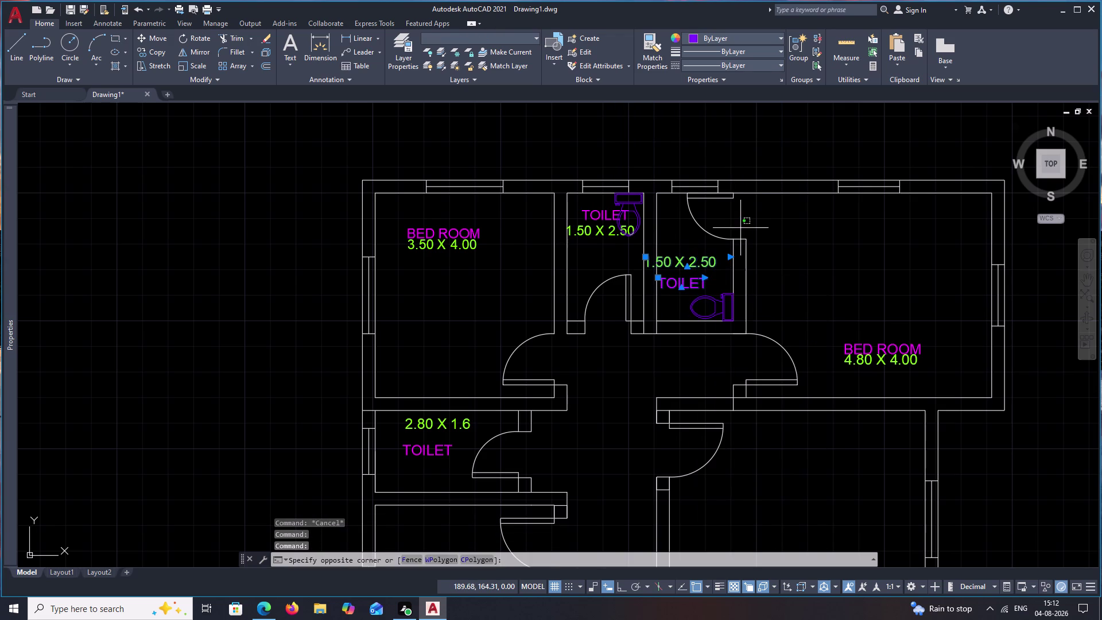
click(698, 262)
key(Escape)
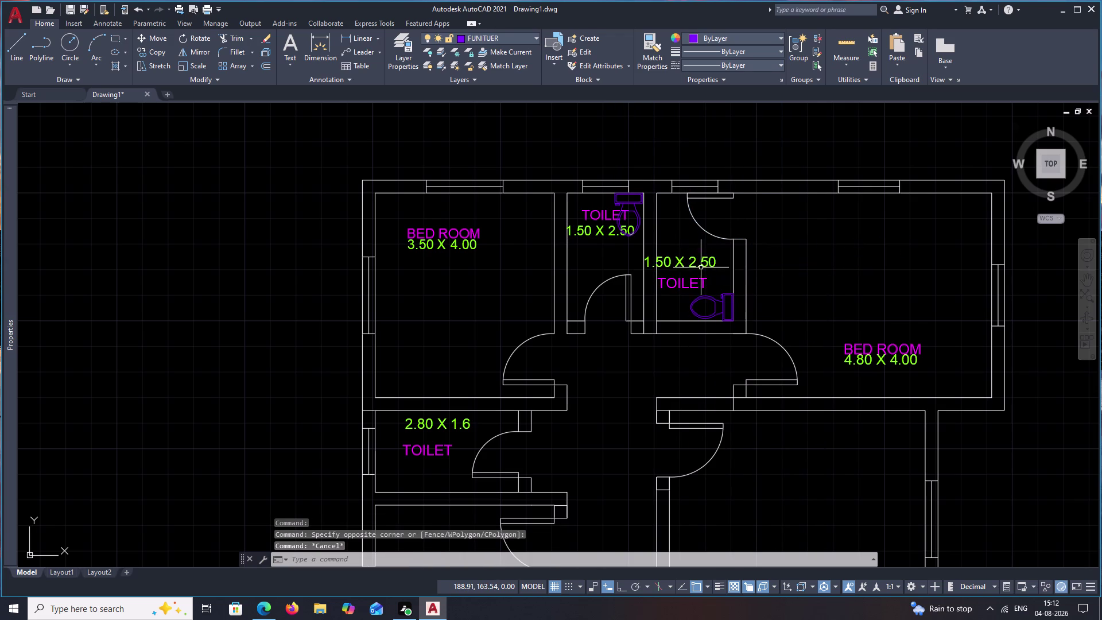
click(699, 261)
click(690, 281)
right_click(690, 269)
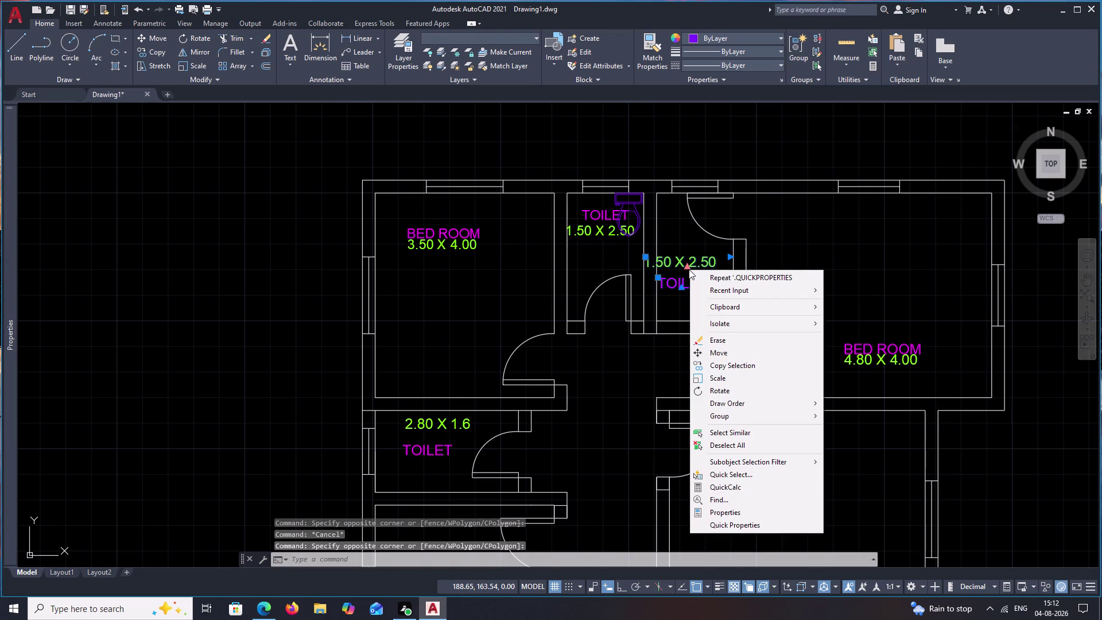
click(731, 510)
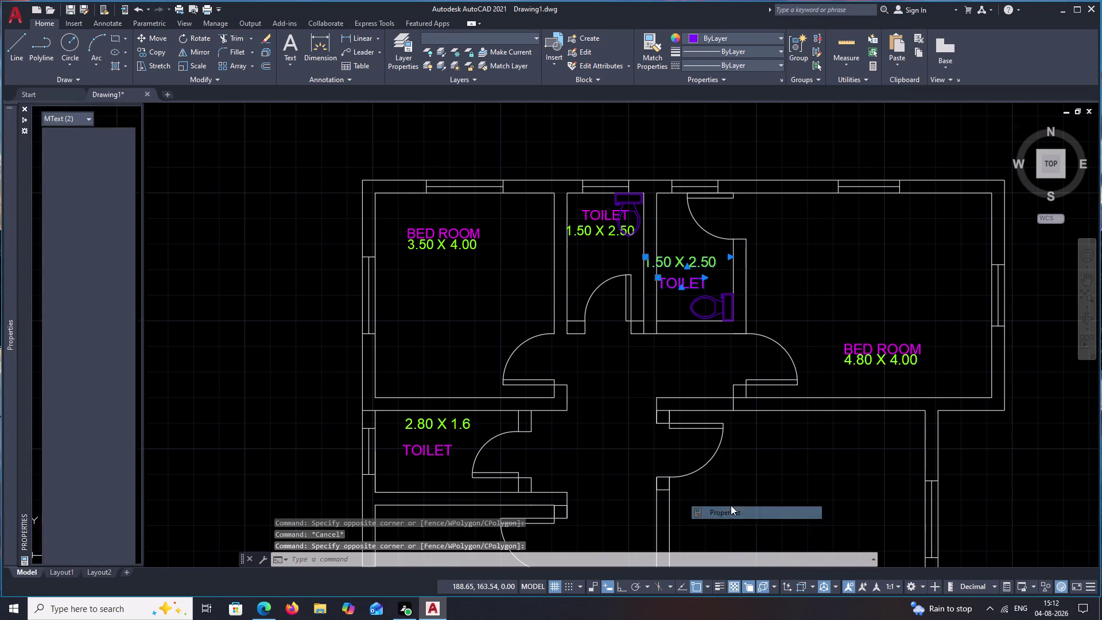
click(27, 105)
click(680, 260)
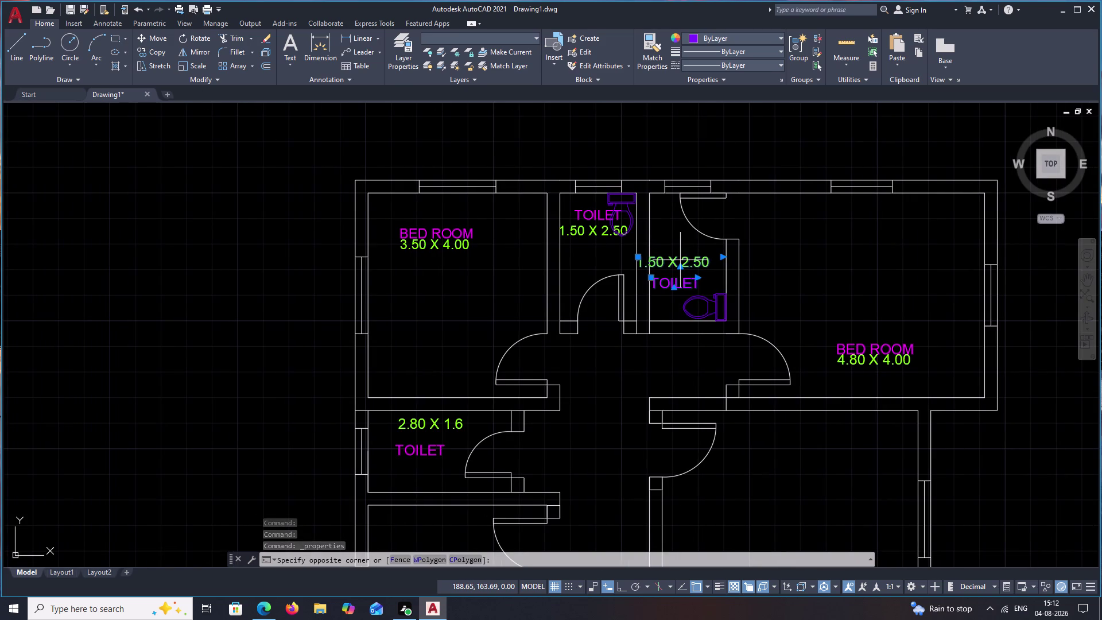
double_click(680, 260)
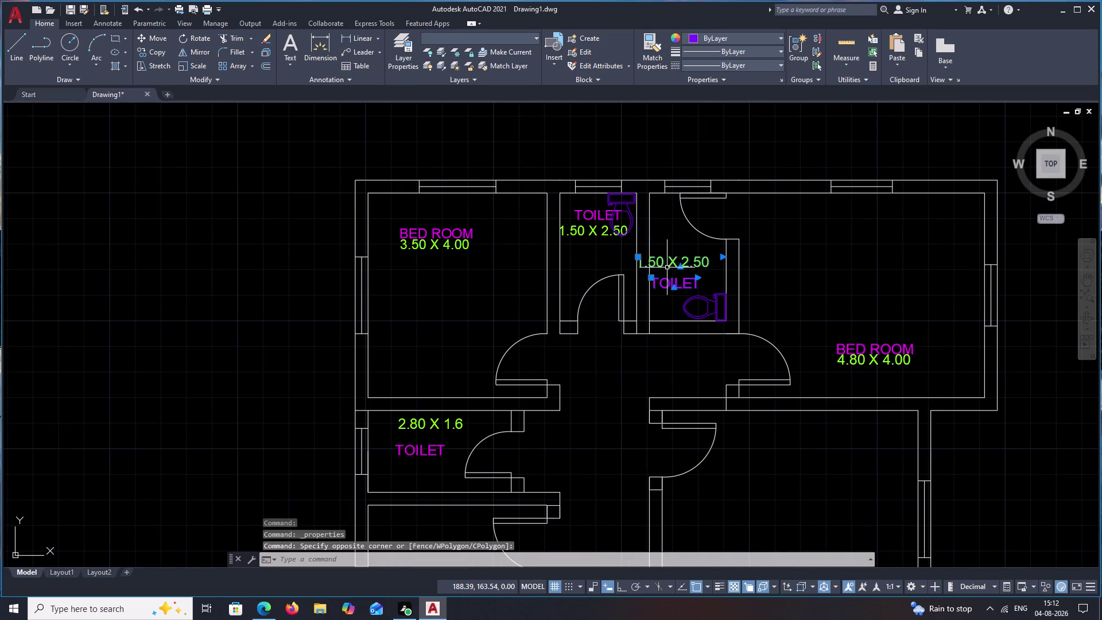
double_click(667, 268)
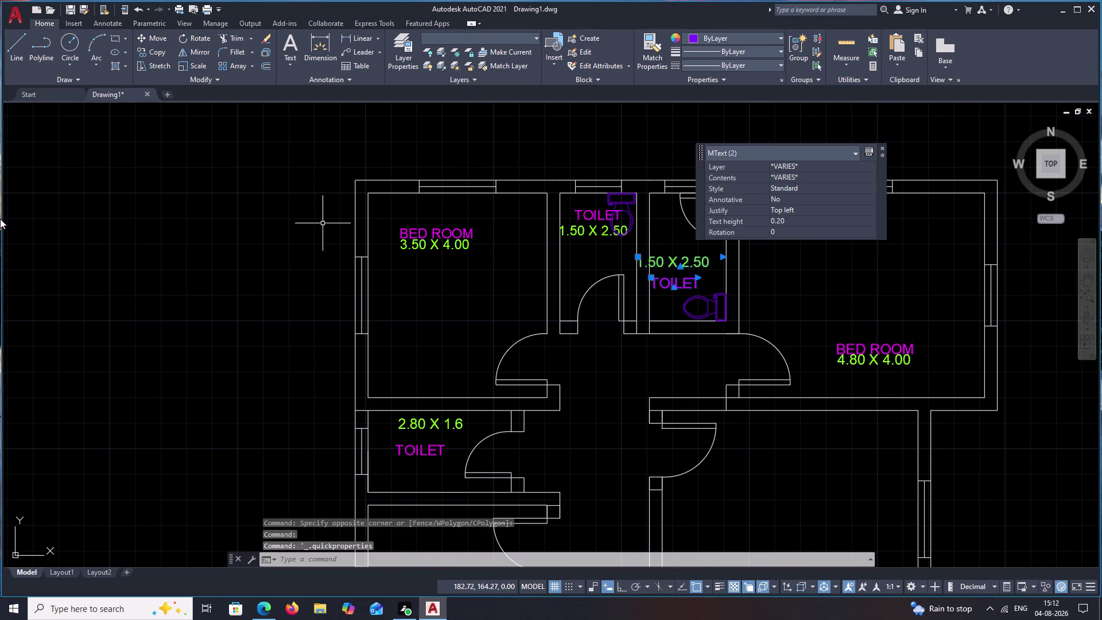
Set the upper-right toilet labels' text height to 0.19.
drag(796, 219, 758, 221)
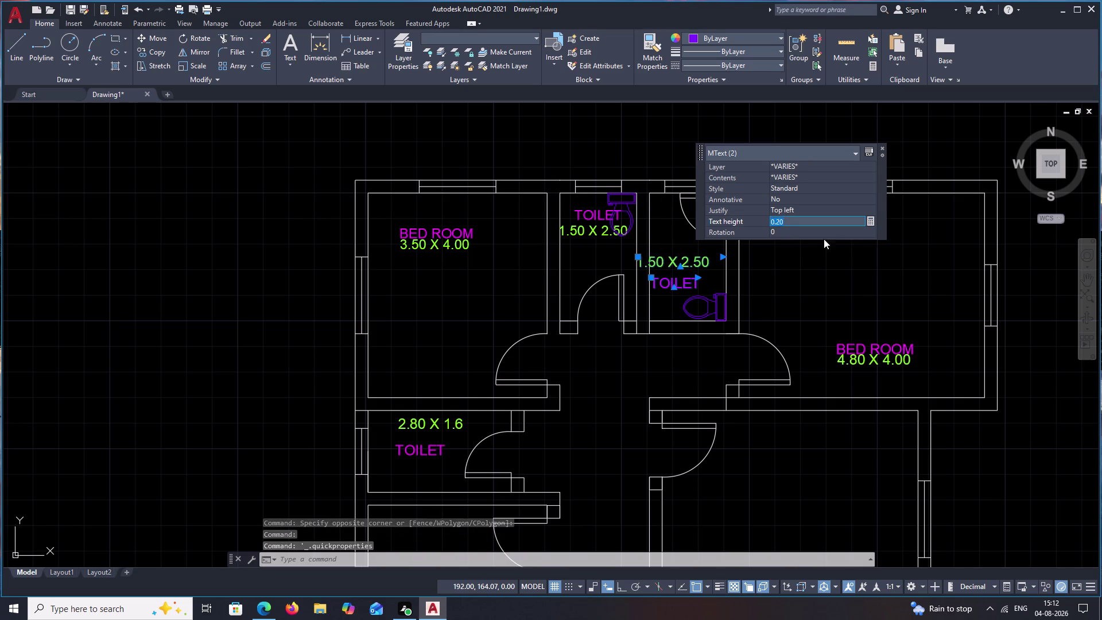
key(BackSpace)
text(.19)
click(809, 222)
key(BackSpace)
key(BackSpace)
key(BackSpace)
key(BackSpace)
text(.)
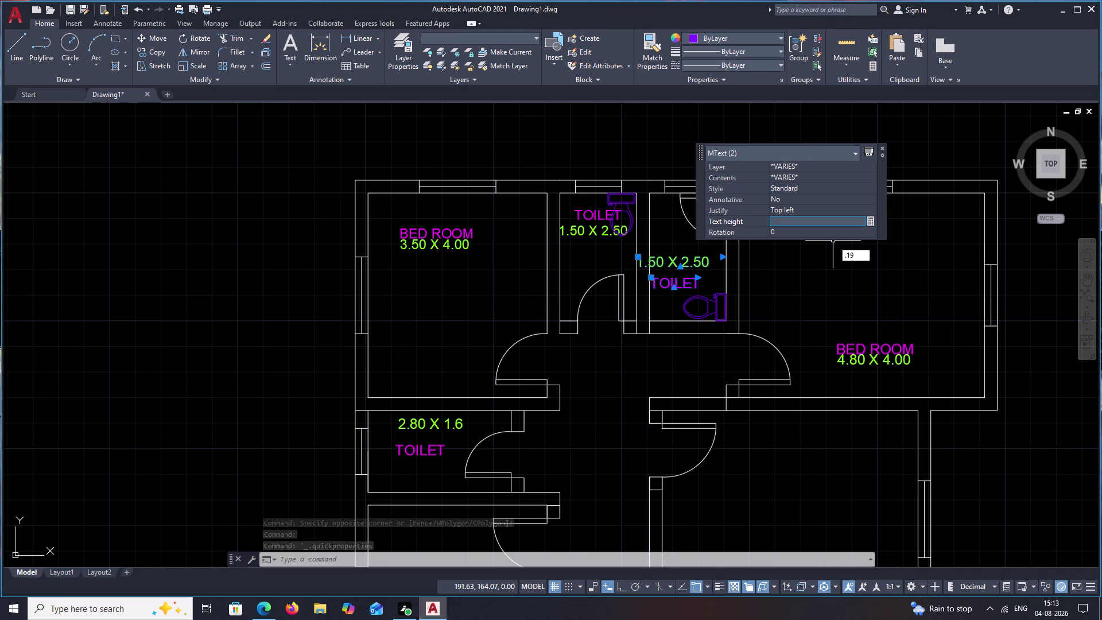
text(19)
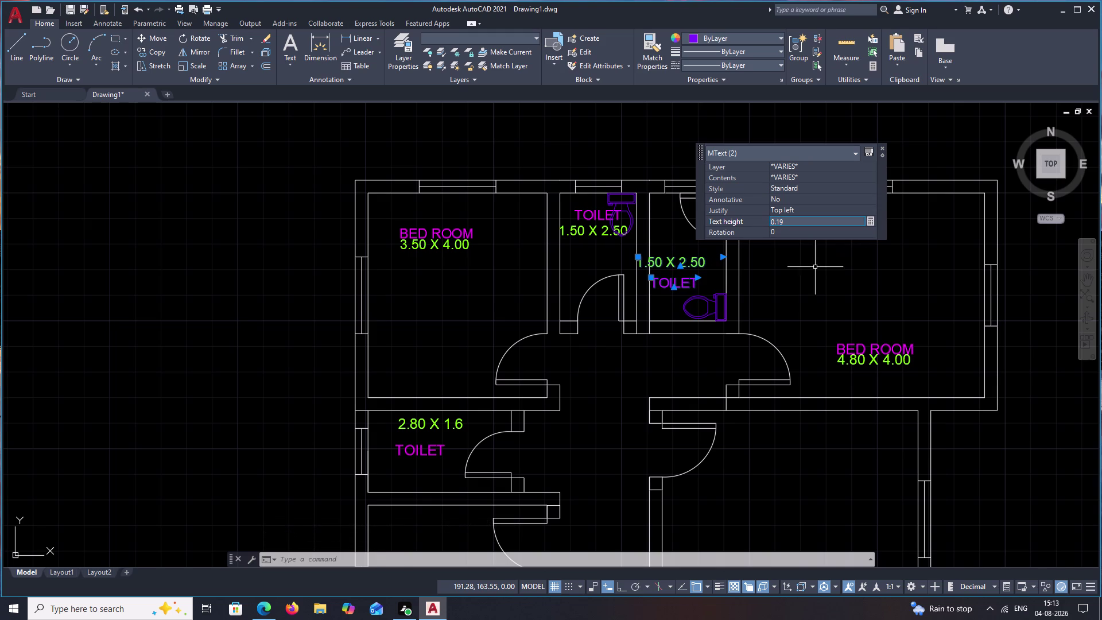
click(815, 267)
Select the upper-right BED ROOM name and 4.80 X 4.00 size labels.
click(794, 300)
click(897, 351)
click(895, 358)
double_click(892, 343)
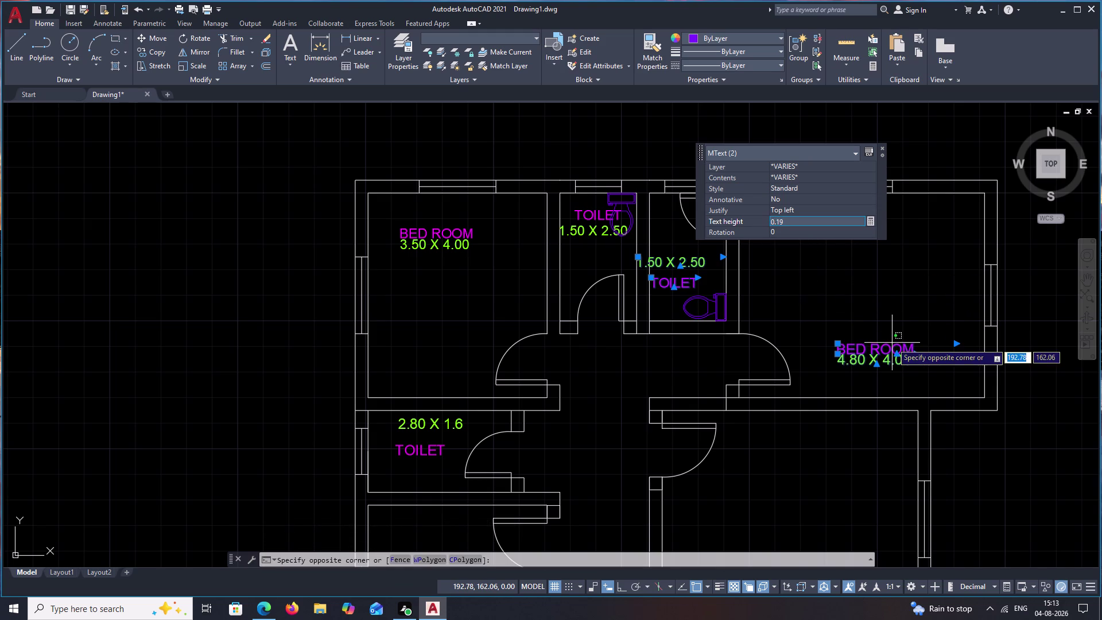
double_click(892, 349)
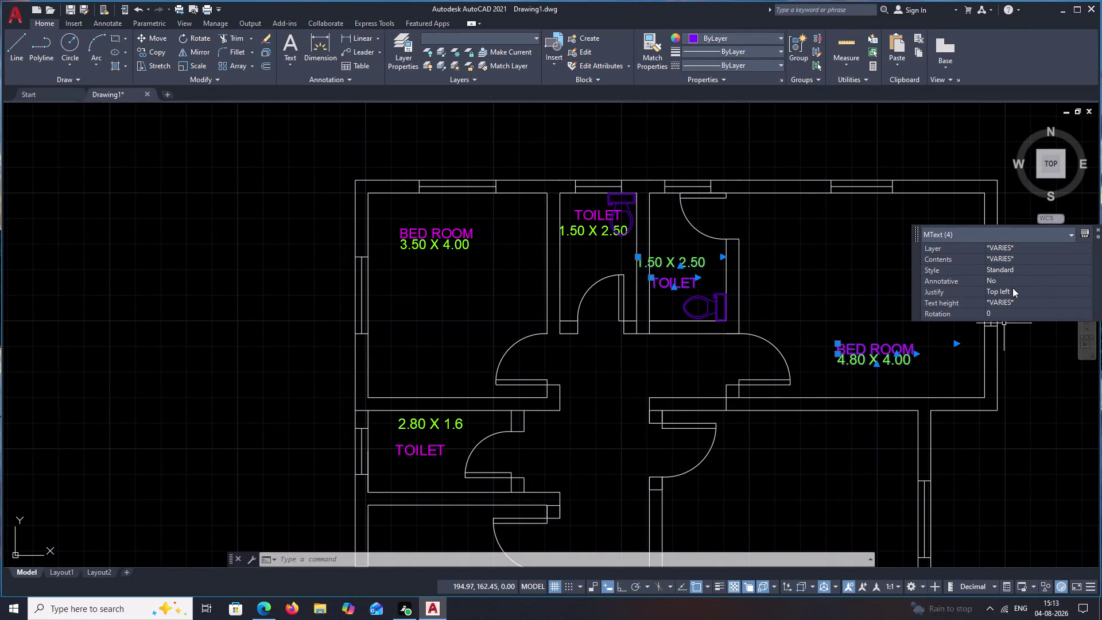
key(grave)
key(Escape)
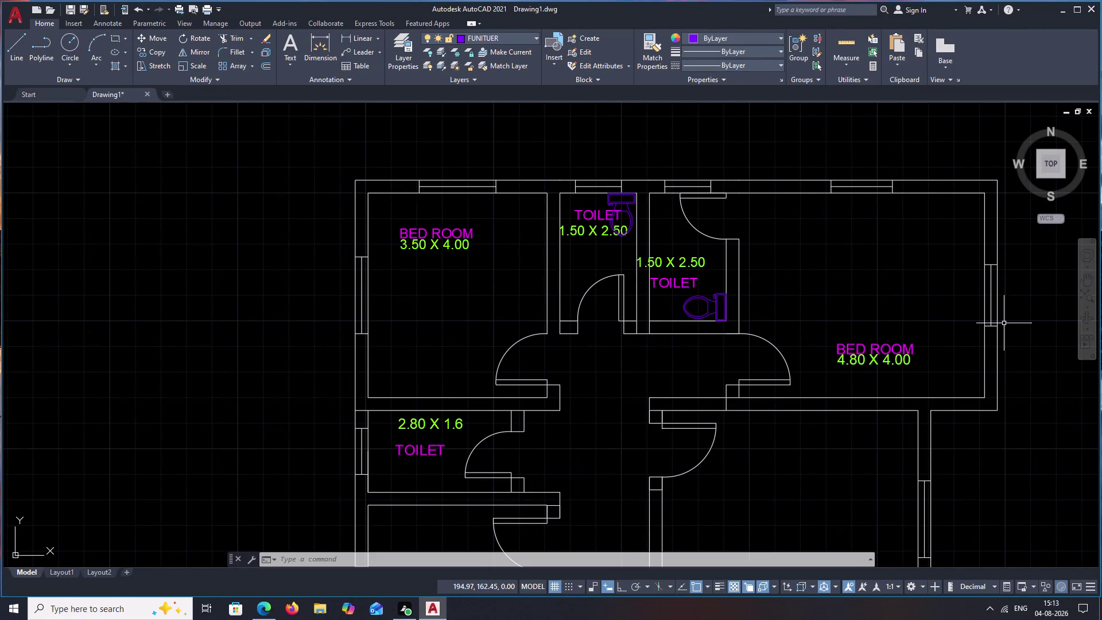
click(905, 348)
triple_click(898, 360)
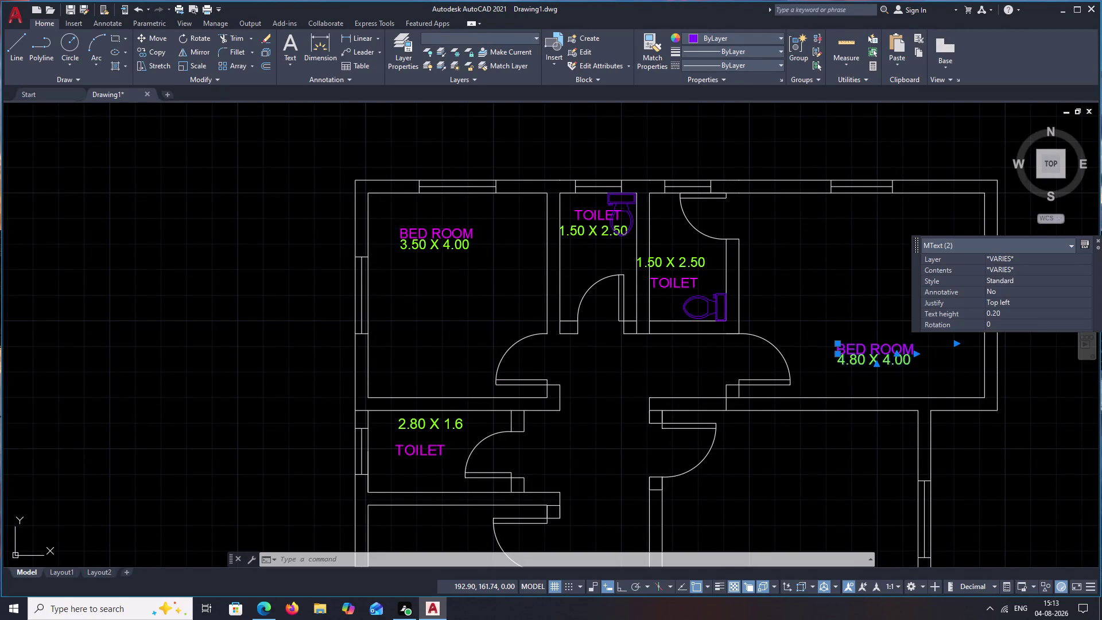
Change the bedroom labels' text height to 0.19 and pan down to the lower rooms.
drag(1022, 314, 952, 315)
key(BackSpace)
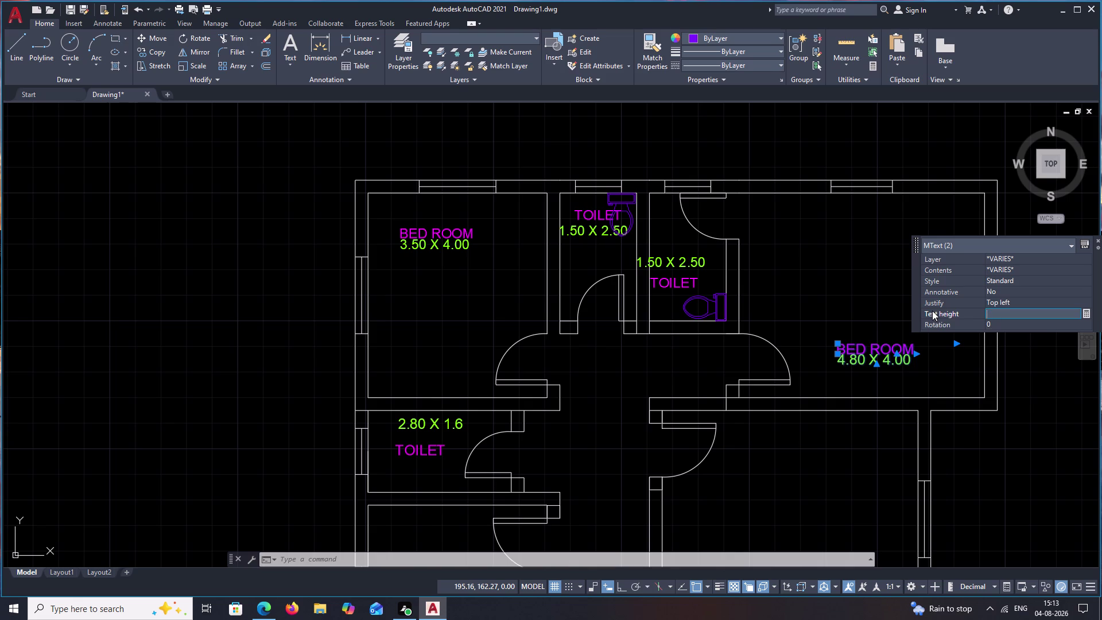
text(.1)
key(9)
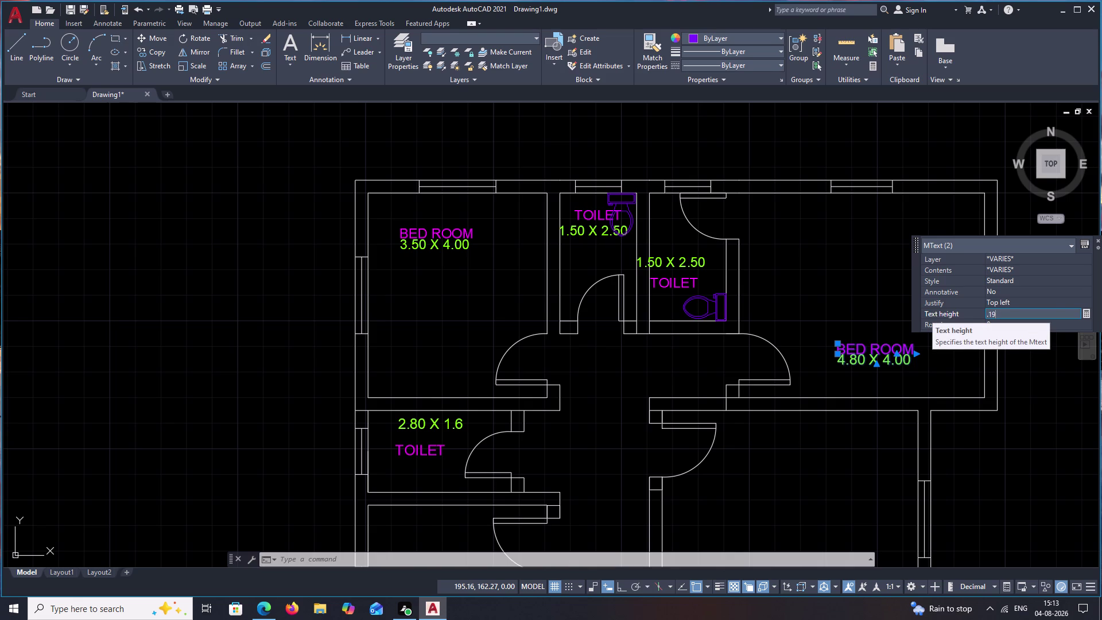
click(909, 374)
middle_drag(852, 424, 880, 321)
key(BackSpace)
key(Escape)
click(456, 343)
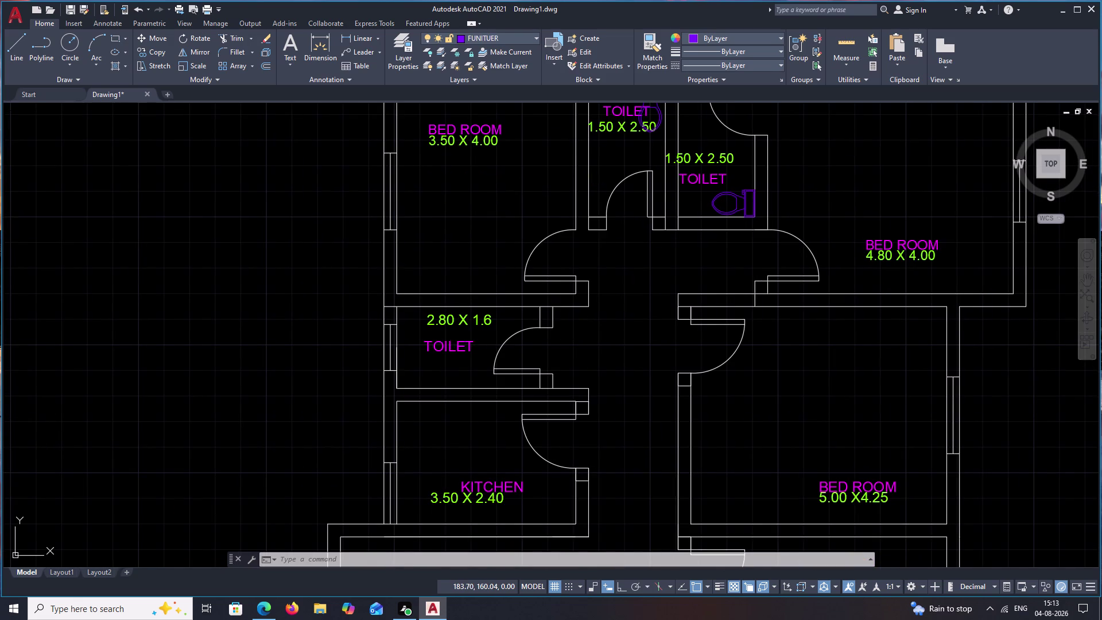
Set the lower TOILET name and size labels to text height 0.19.
double_click(468, 317)
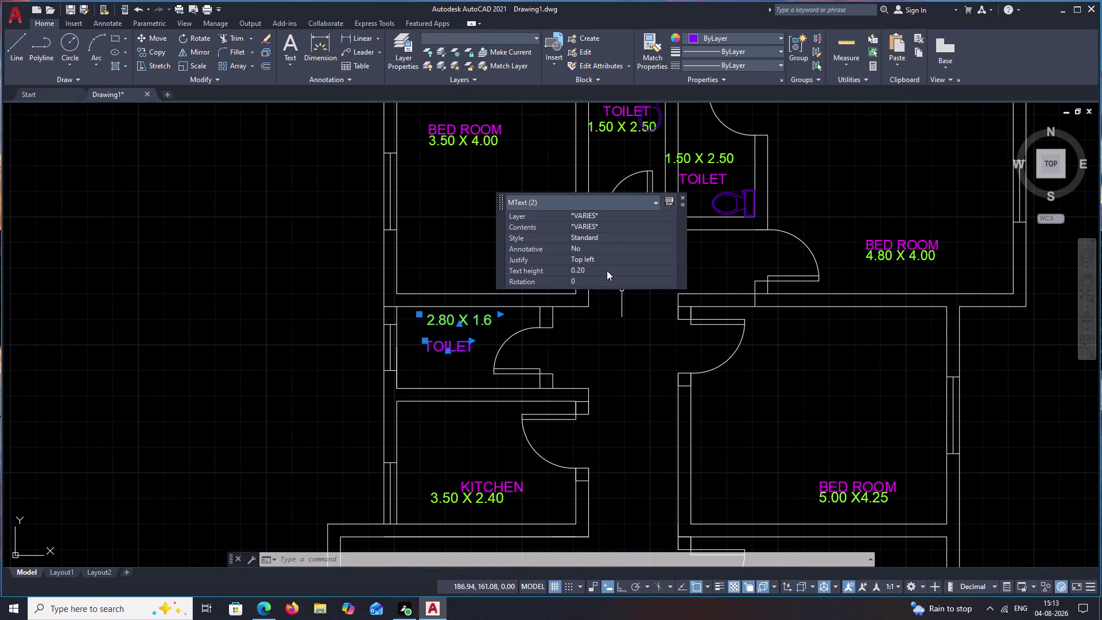
drag(606, 270, 563, 269)
key(BackSpace)
text(.1)
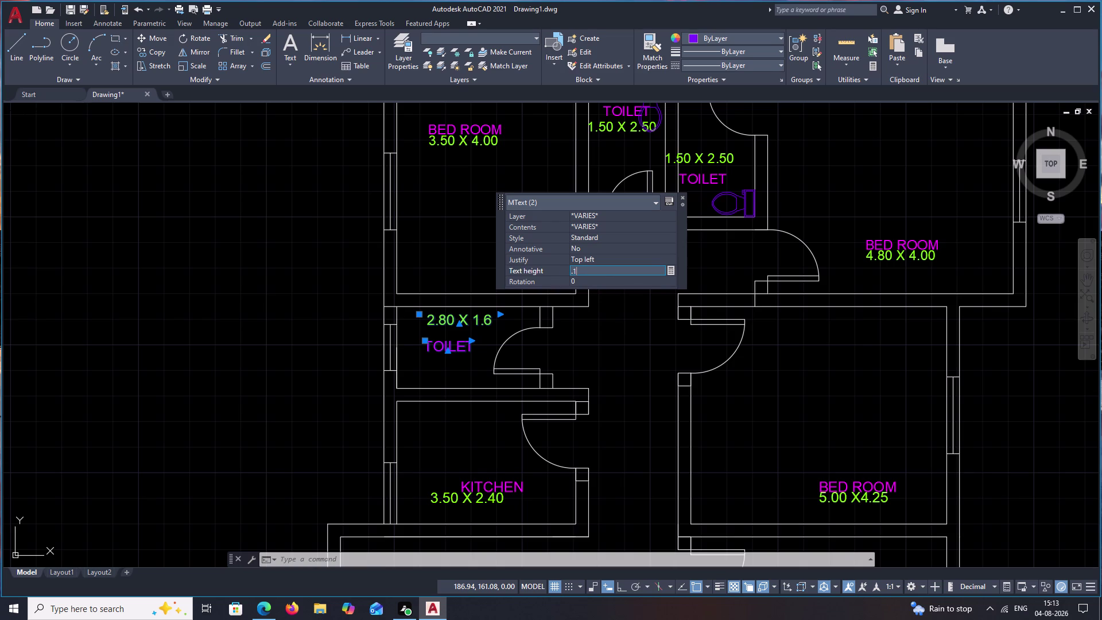
text(9)
click(642, 387)
click(625, 391)
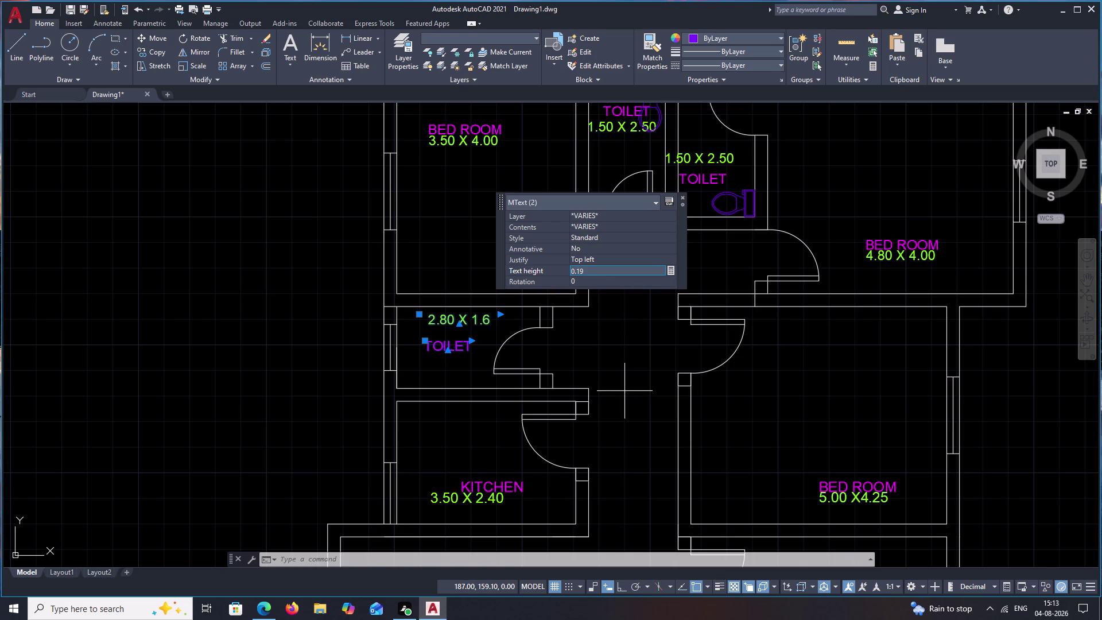
key(BackSpace)
key(Escape)
key(Escape)
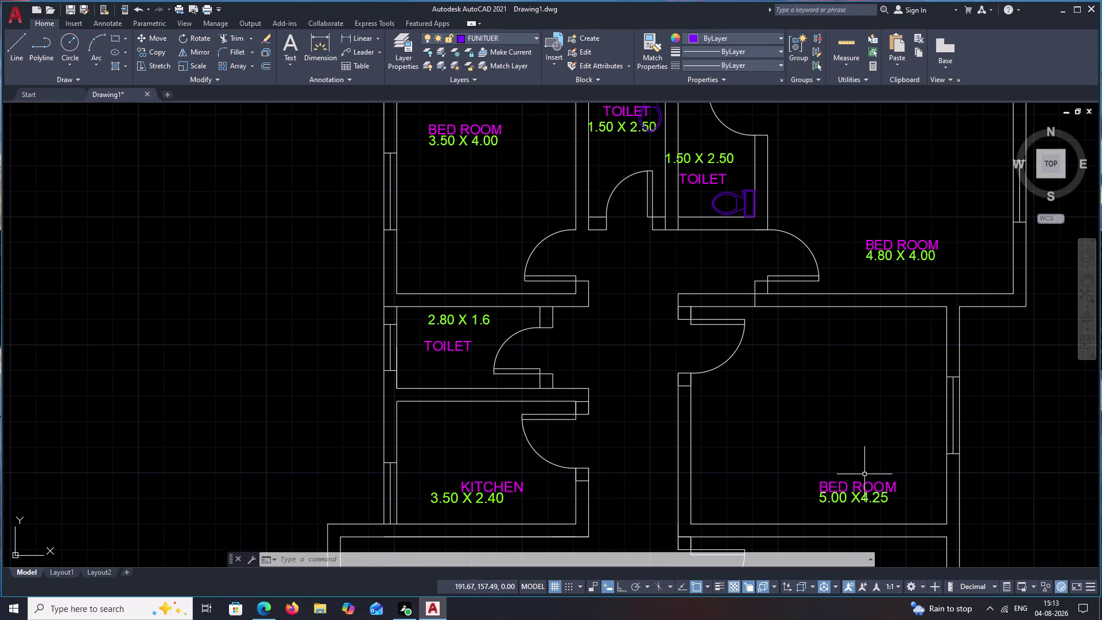
Set the lower BED ROOM name and size labels to text height 0.19.
click(862, 489)
click(859, 500)
double_click(856, 466)
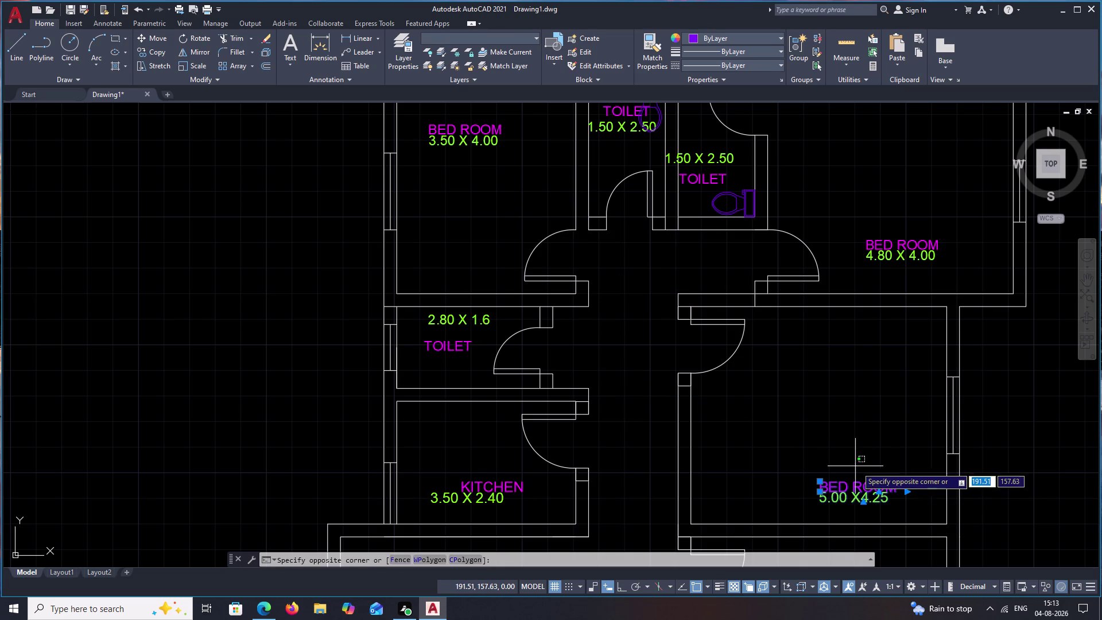
double_click(866, 490)
drag(990, 442, 939, 440)
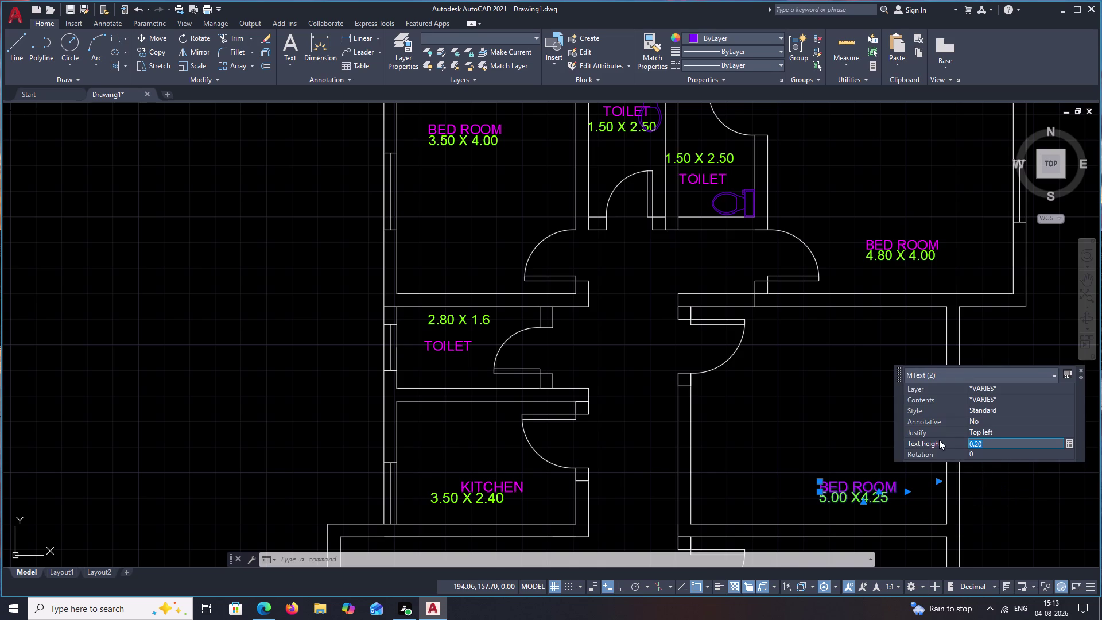
key(BackSpace)
text(.19)
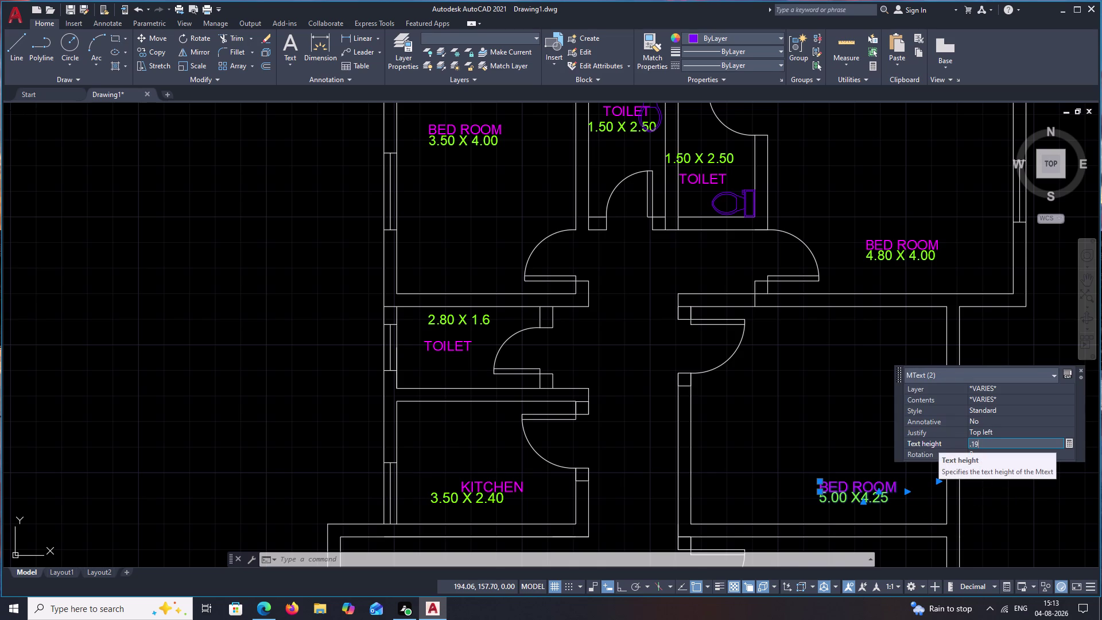
click(858, 421)
Give the KITCHEN name and 3.50 X 2.40 size labels a 0.19 text height.
middle_drag(800, 427, 874, 303)
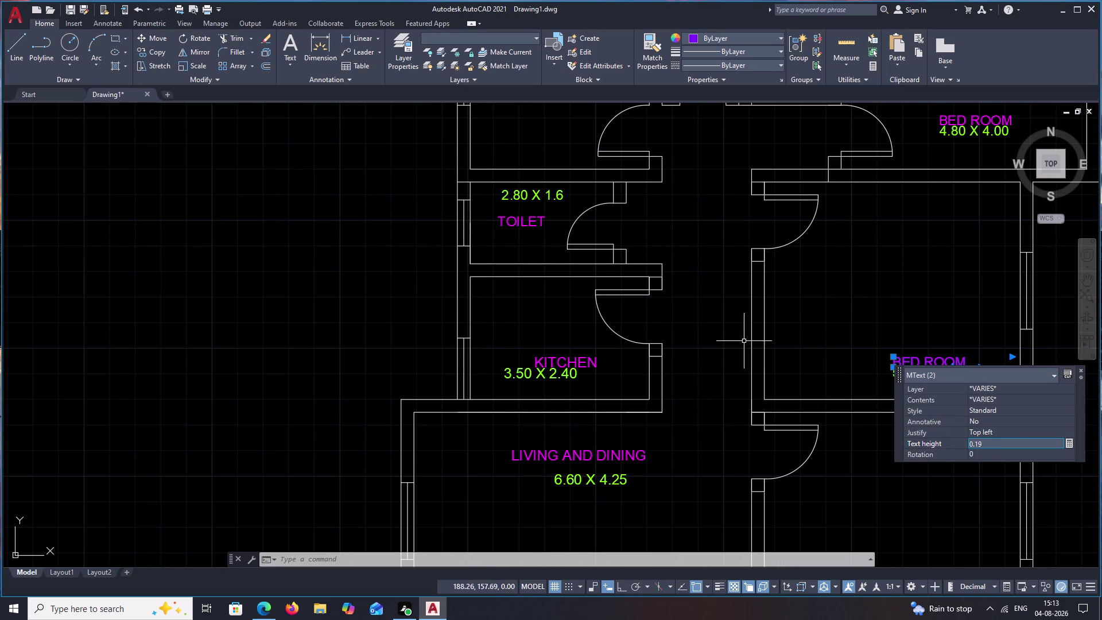
click(560, 370)
triple_click(543, 377)
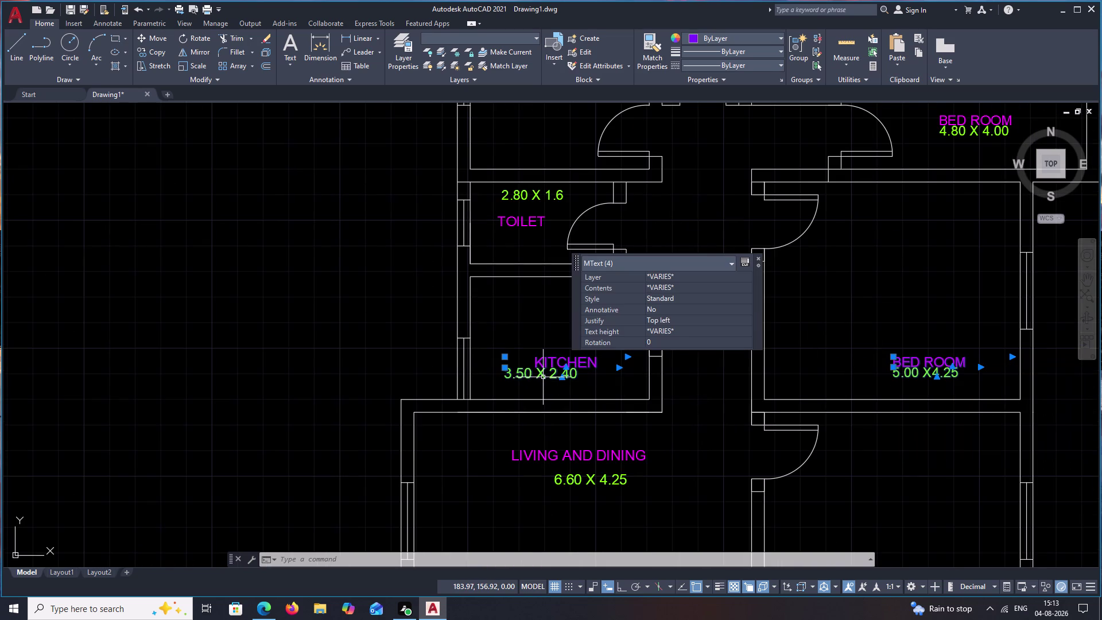
key(Escape)
click(580, 359)
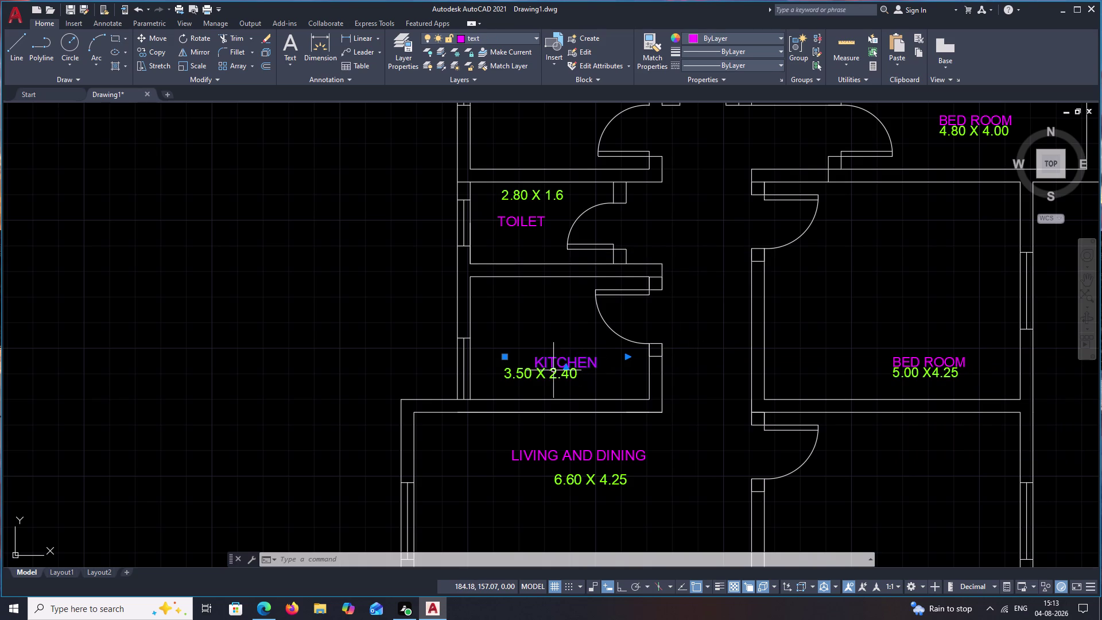
double_click(553, 374)
drag(677, 322, 633, 325)
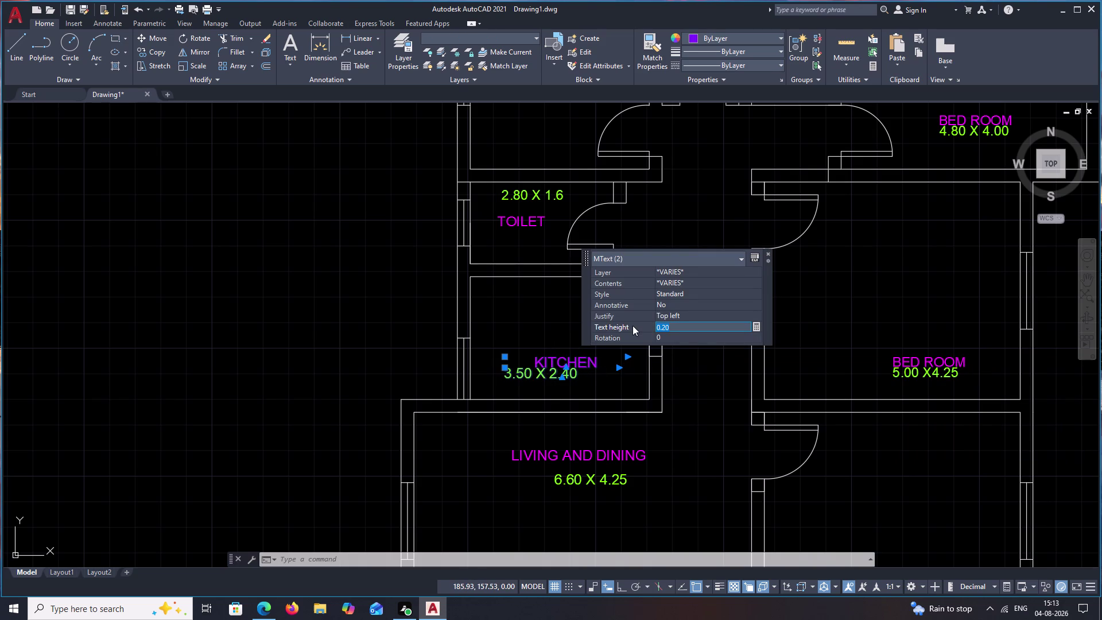
key(BackSpace)
text(.19)
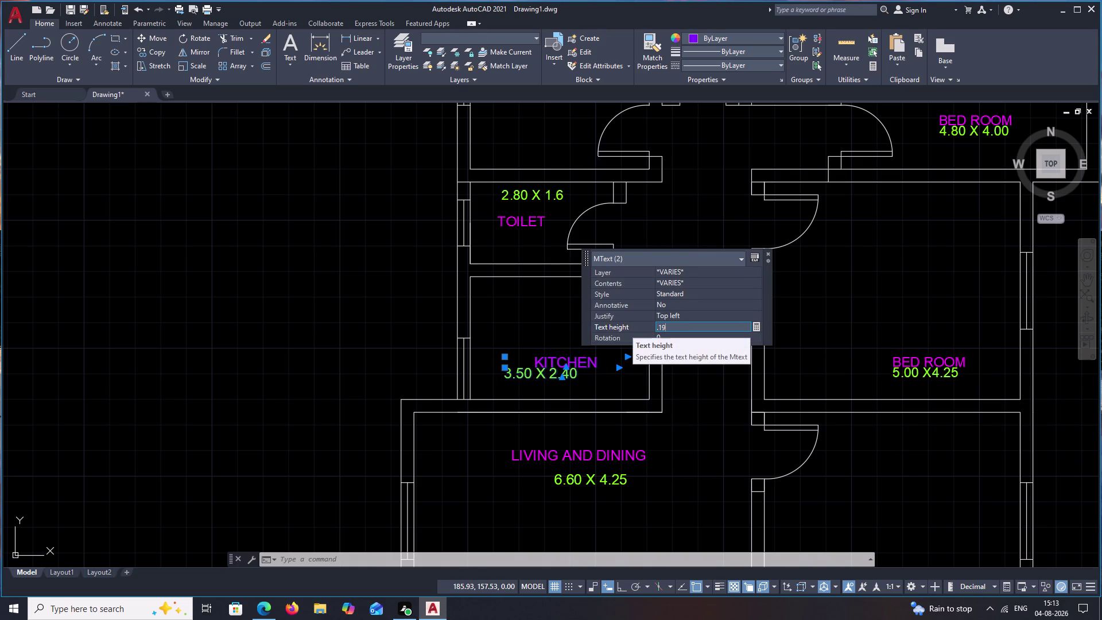
click(700, 399)
click(699, 400)
key(Escape)
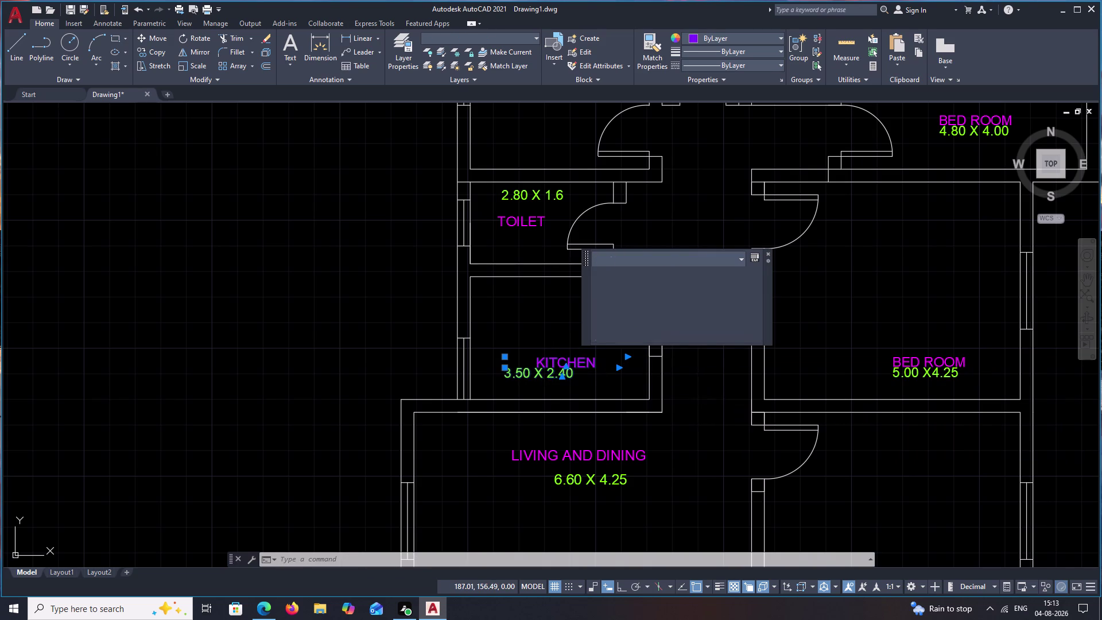
Set the LIVING AND DINING name and size labels to text height 0.19.
click(619, 454)
click(609, 484)
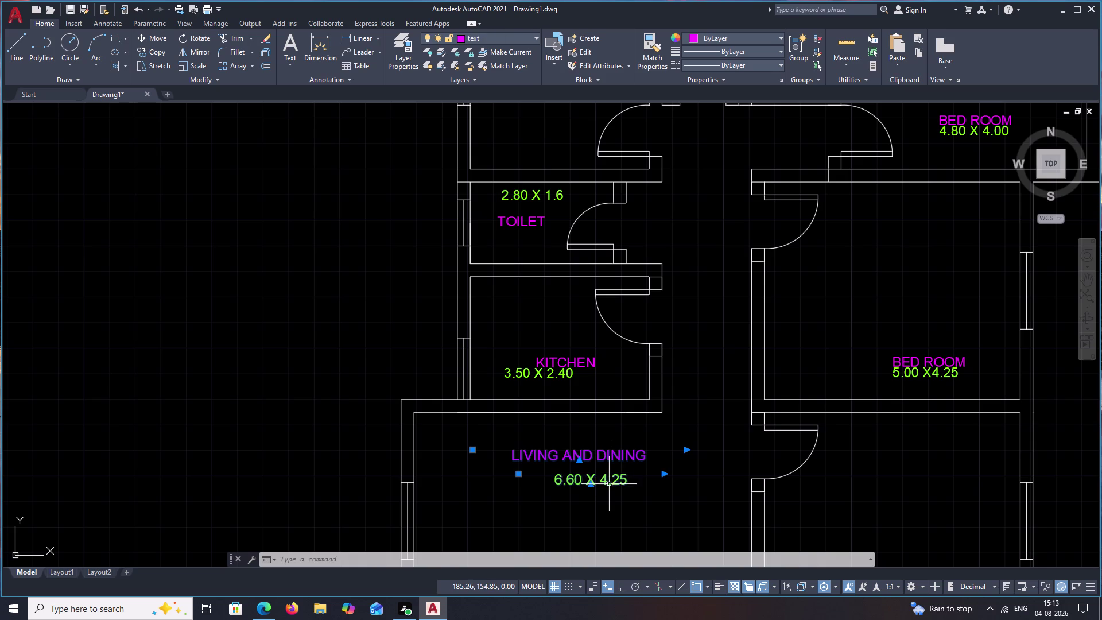
double_click(650, 463)
click(671, 455)
double_click(637, 455)
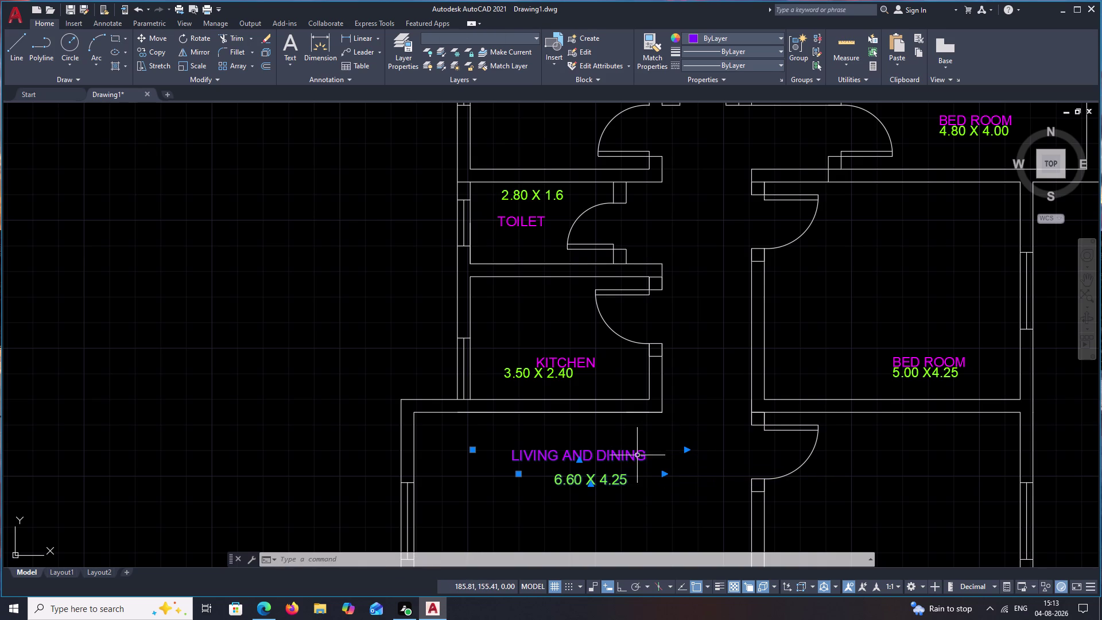
drag(761, 408, 737, 406)
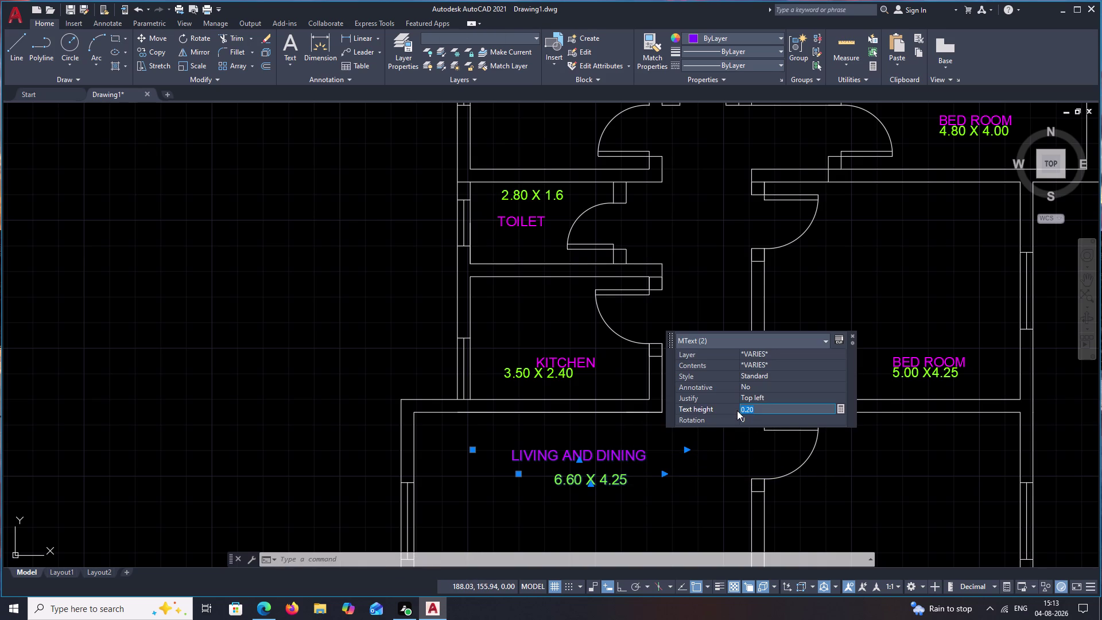
key(BackSpace)
text(.19)
click(716, 450)
scroll(down, 3)
middle_drag(807, 475, 740, 432)
key(Escape)
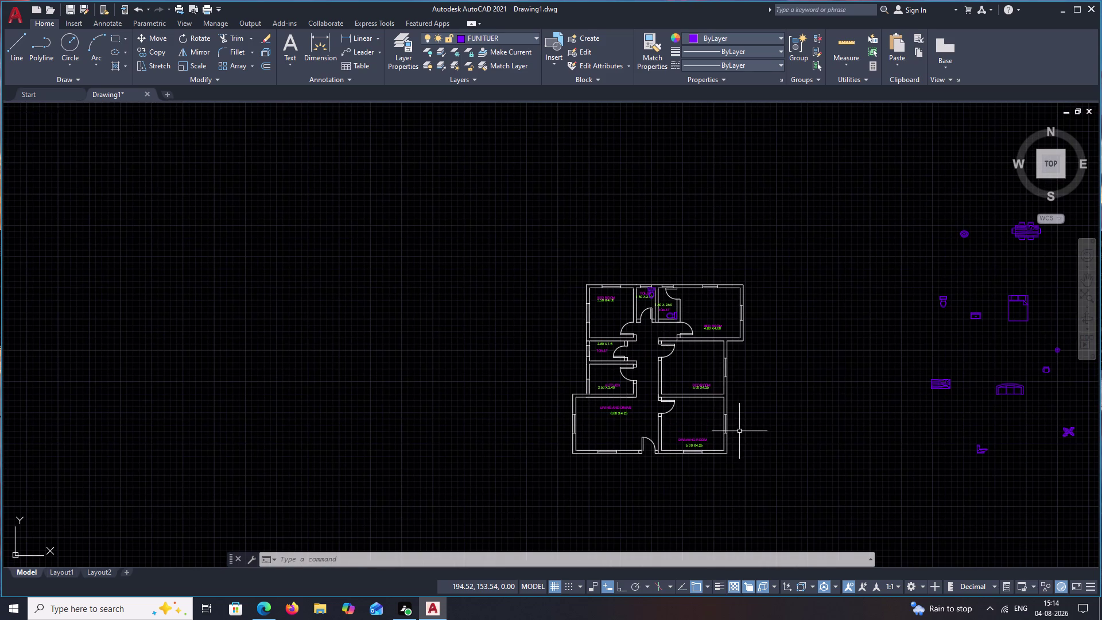
Bring the DRAWING ROOM into view and select its name and size labels.
scroll(up, 3)
middle_drag(701, 434, 705, 386)
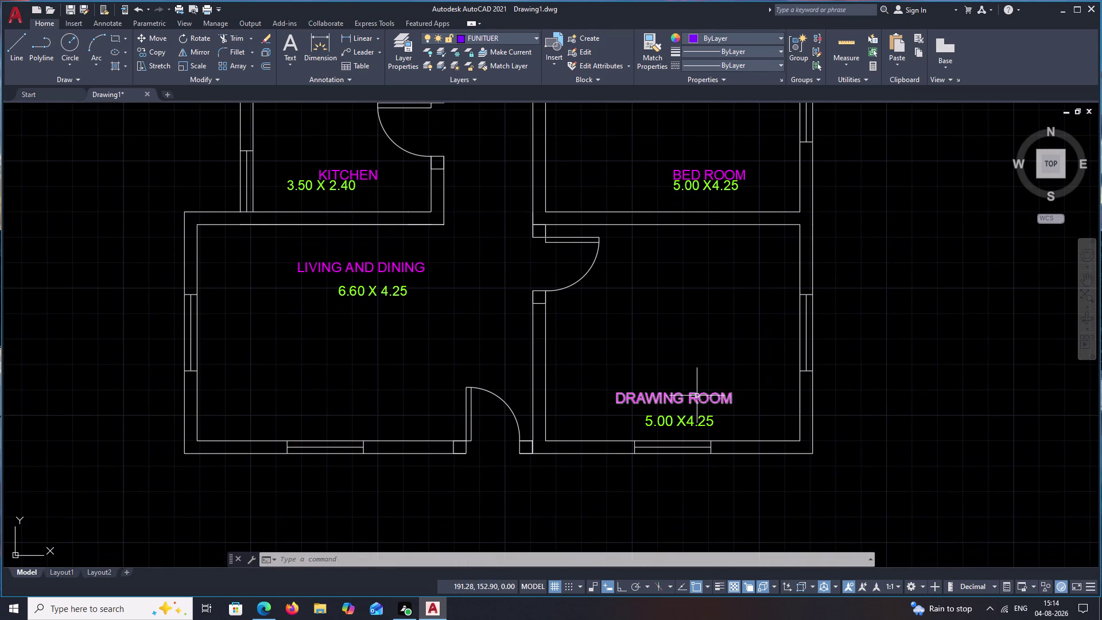
click(696, 398)
click(686, 426)
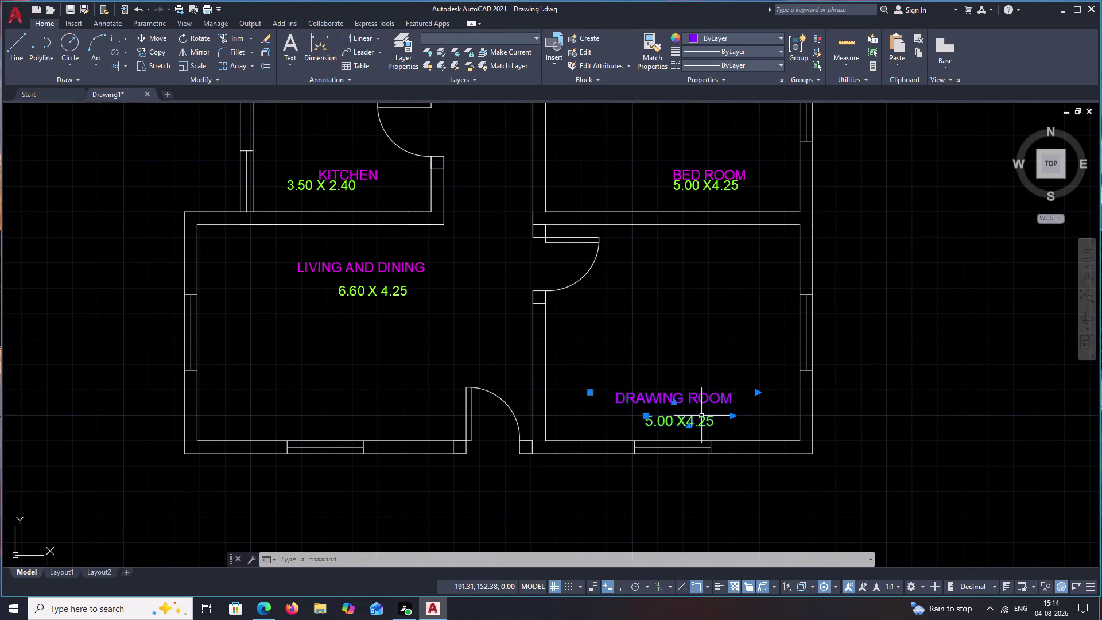